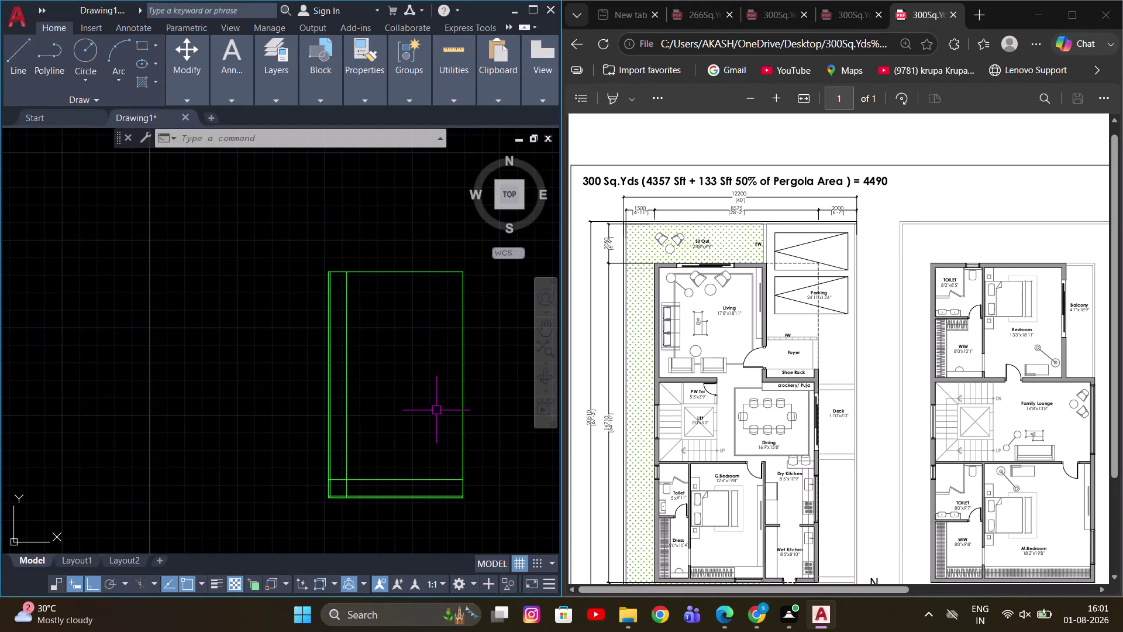
Set the WALLS layer colour to index 130 (cyan) via the LA Layer Properties palette.
middle_drag(431, 410, 415, 334)
scroll(up, 3)
middle_drag(338, 420, 385, 393)
scroll(down, 3)
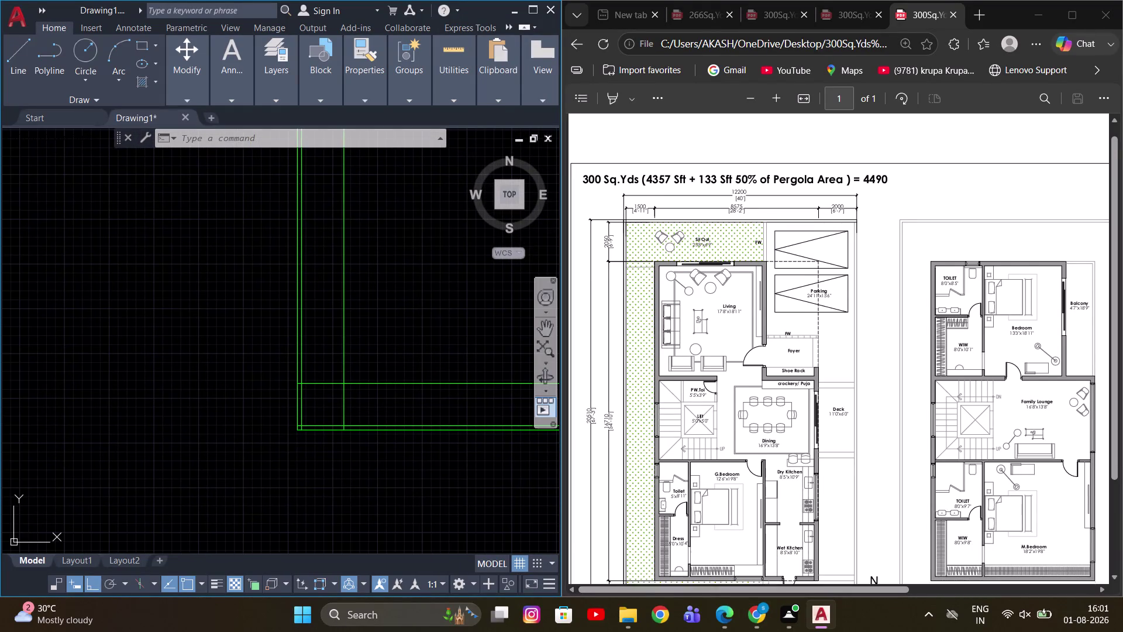
scroll(down, 3)
scroll(up, 3)
scroll(down, 3)
scroll(up, 3)
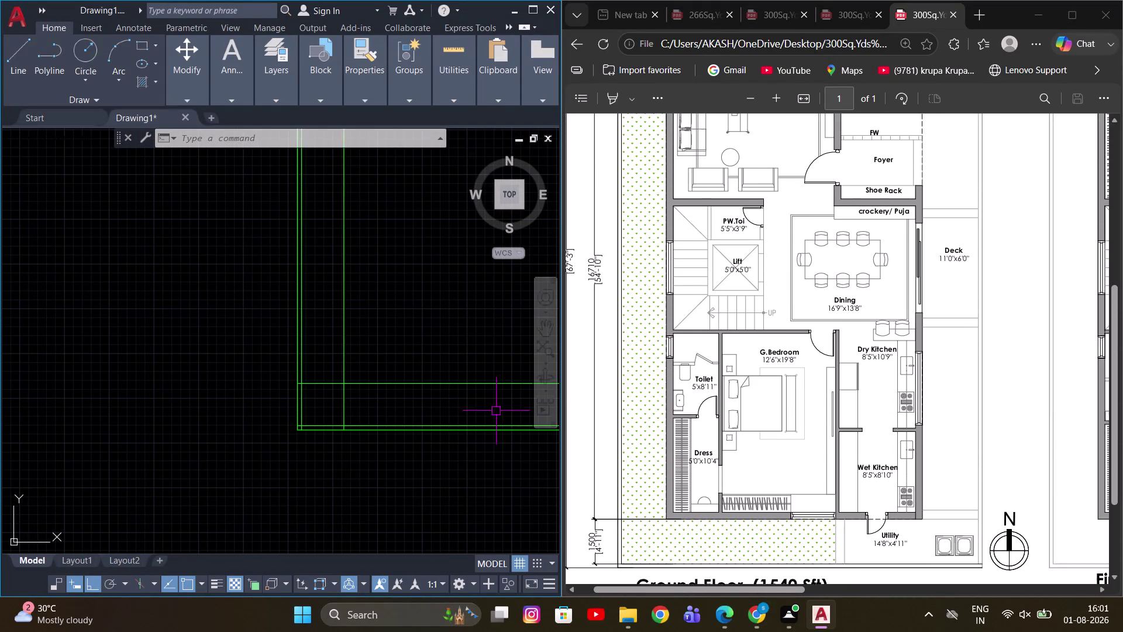
middle_drag(366, 354, 336, 427)
scroll(down, 3)
scroll(down, 3)
key(l)
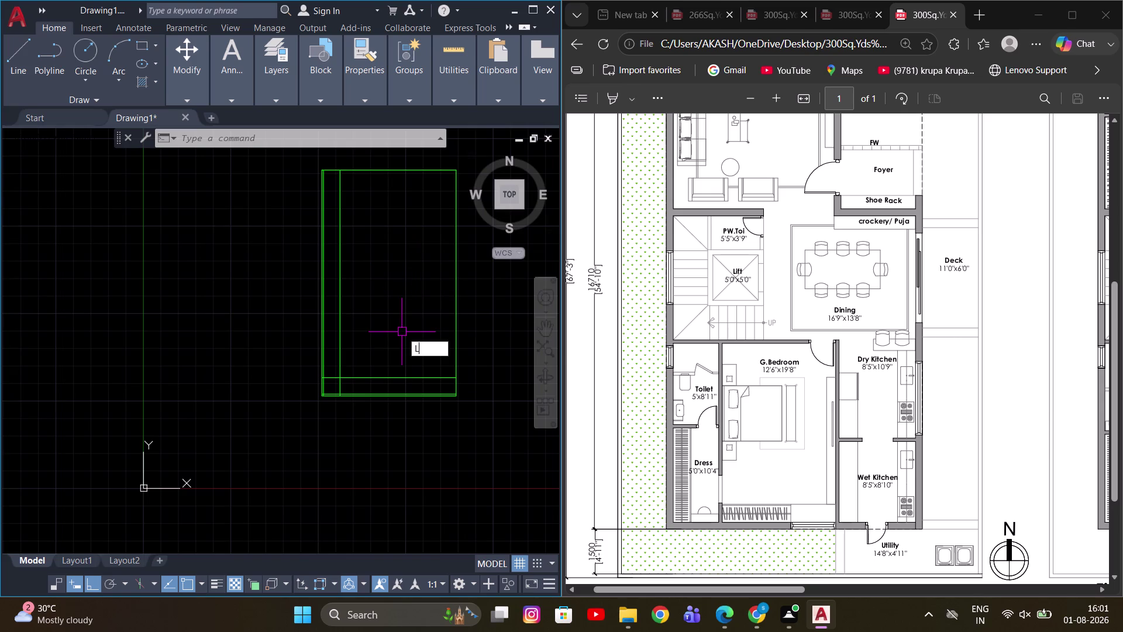
key(a)
key(space)
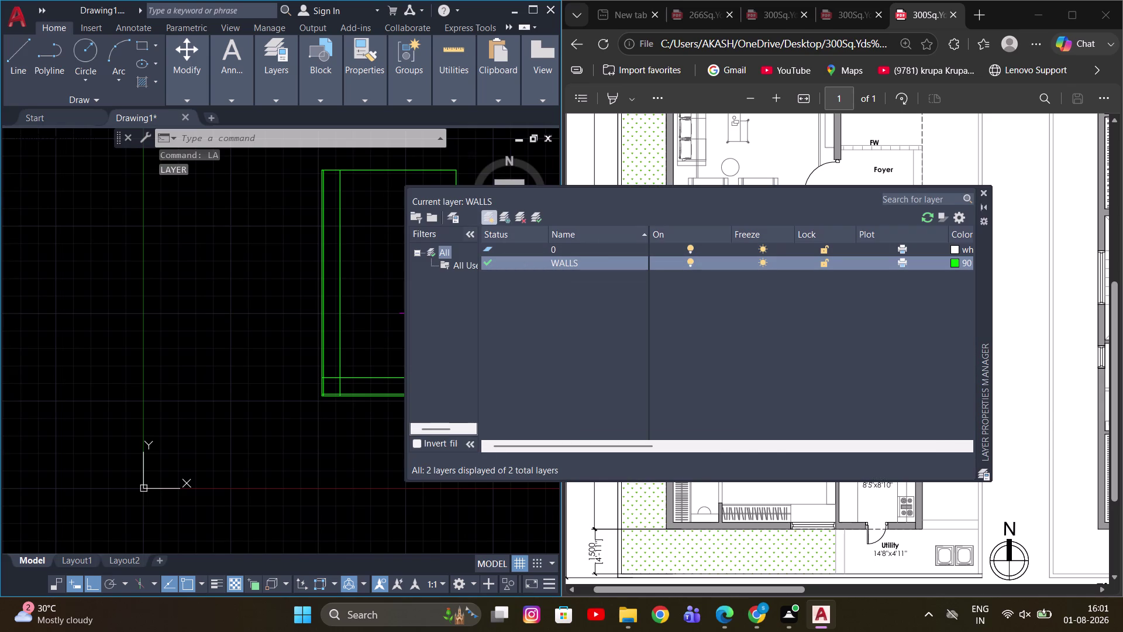
click(953, 266)
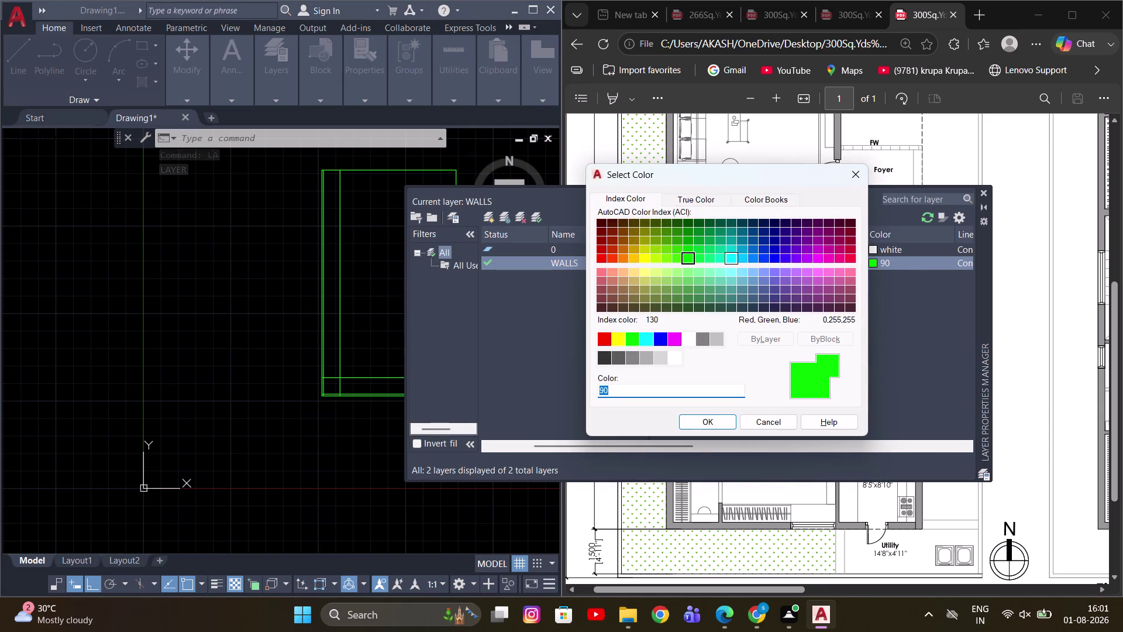
click(728, 257)
click(709, 421)
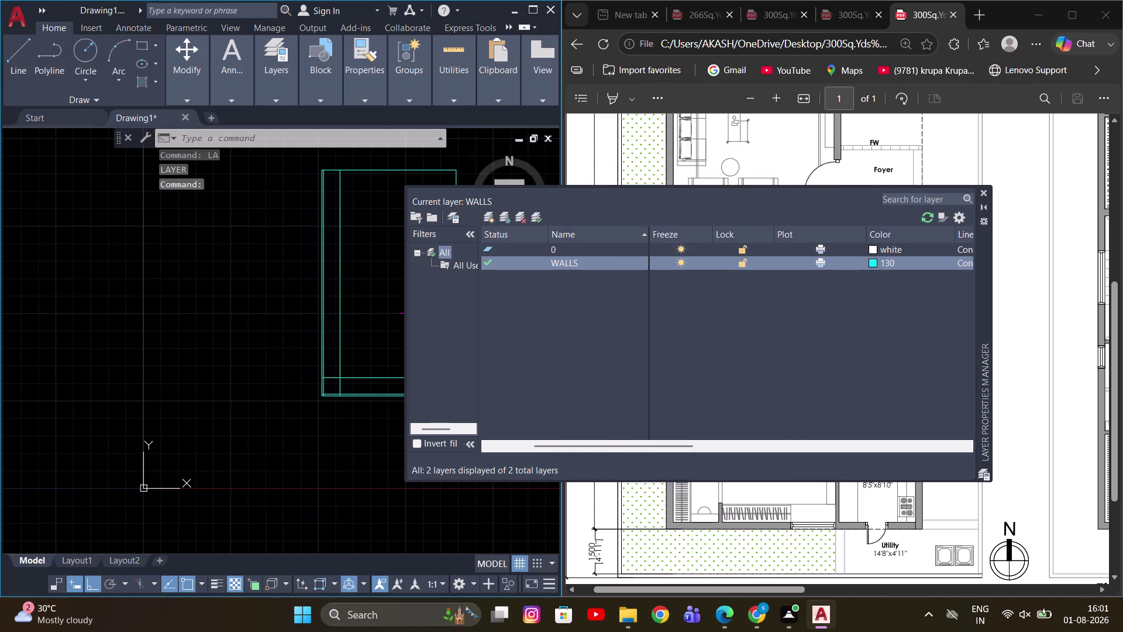
click(534, 215)
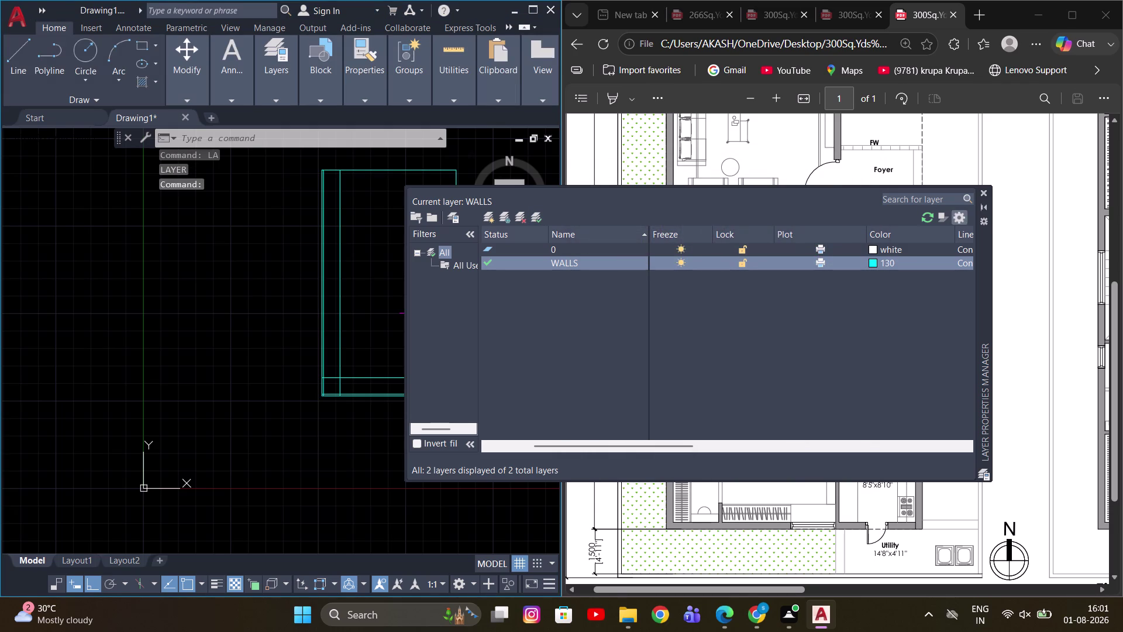
click(984, 191)
scroll(down, 3)
scroll(up, 3)
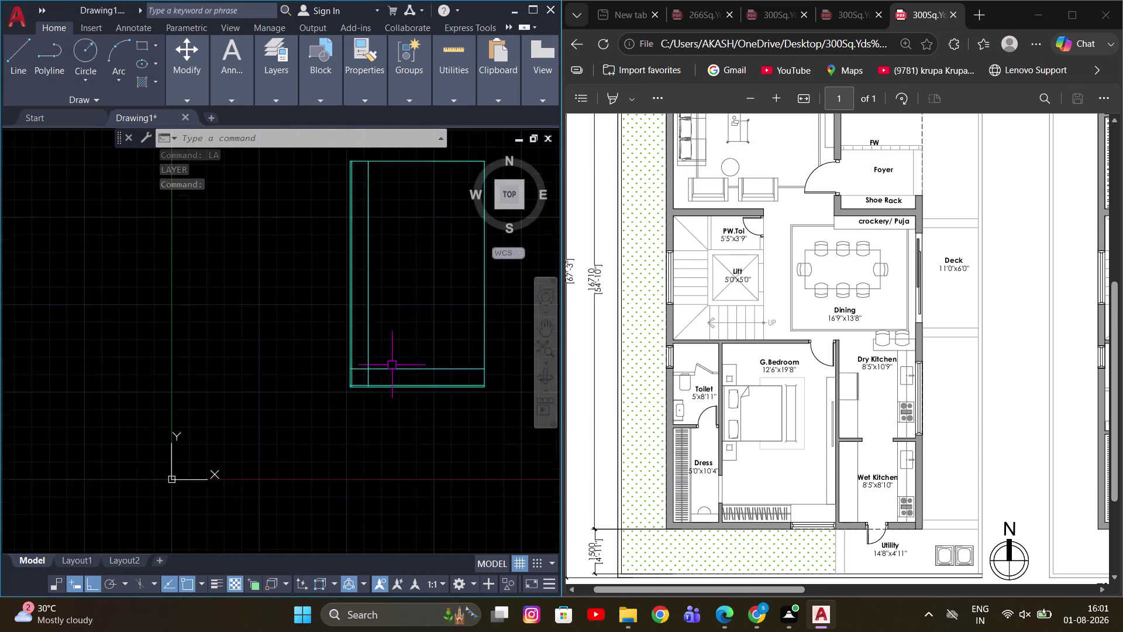
Offset the lower wall line 9 inches inward.
scroll(up, 3)
middle_drag(389, 366, 345, 390)
text(O)
key(space)
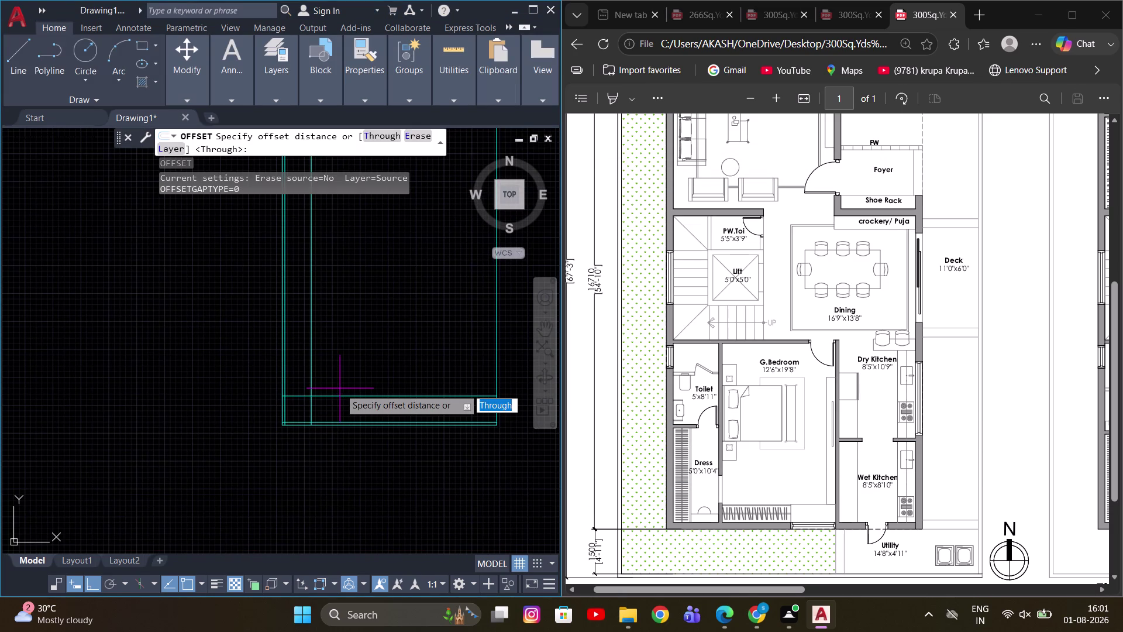
key(9)
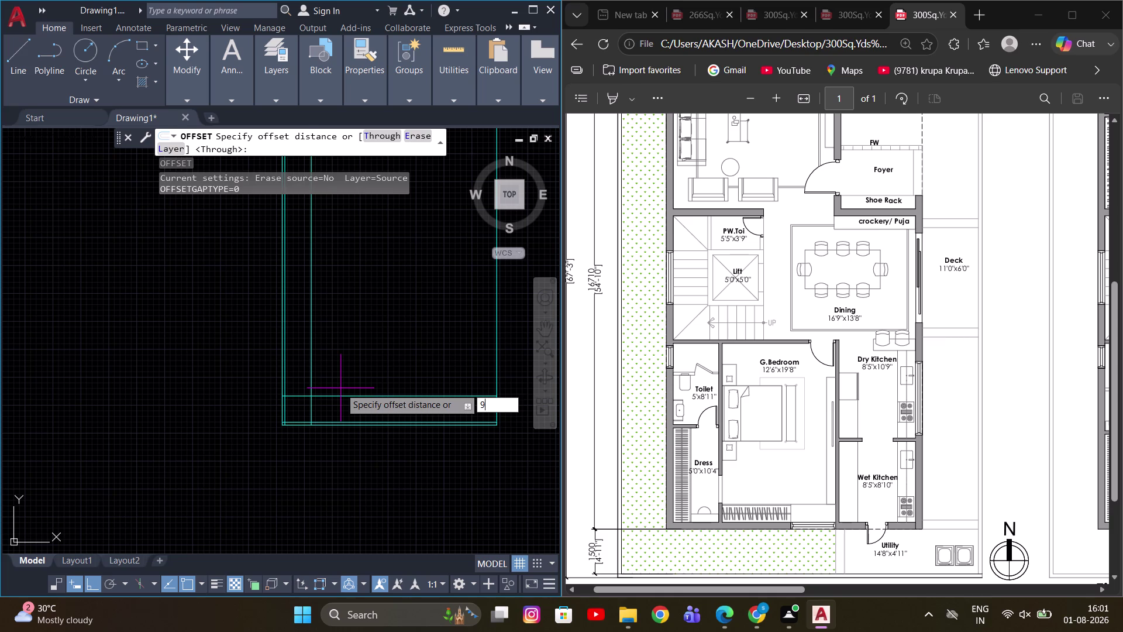
key(space)
scroll(up, 3)
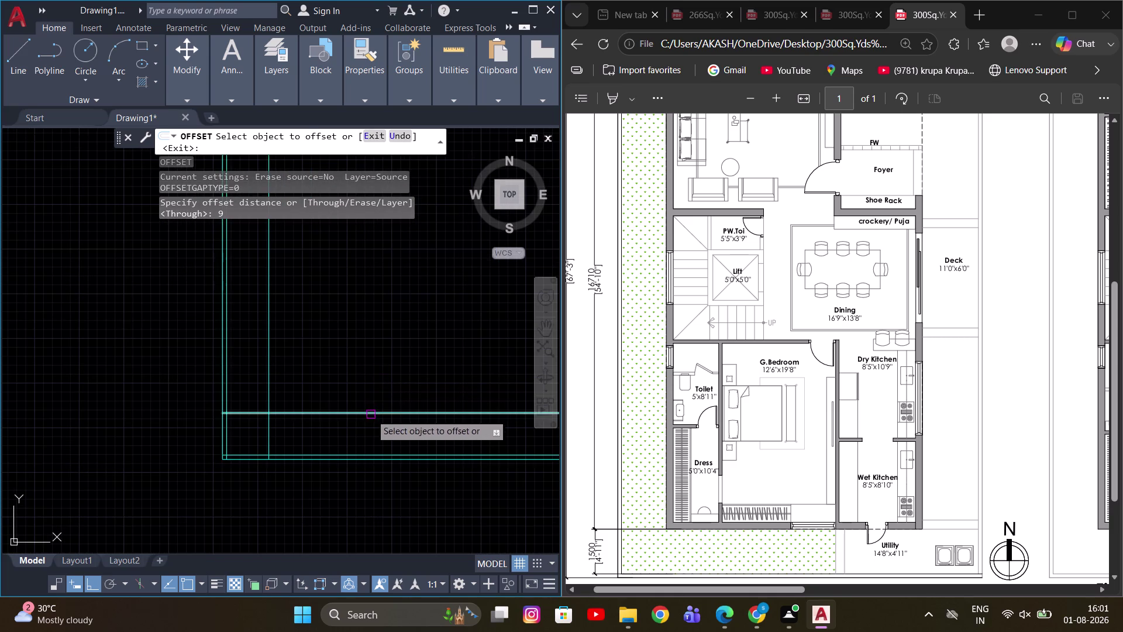
scroll(up, 3)
scroll(down, 3)
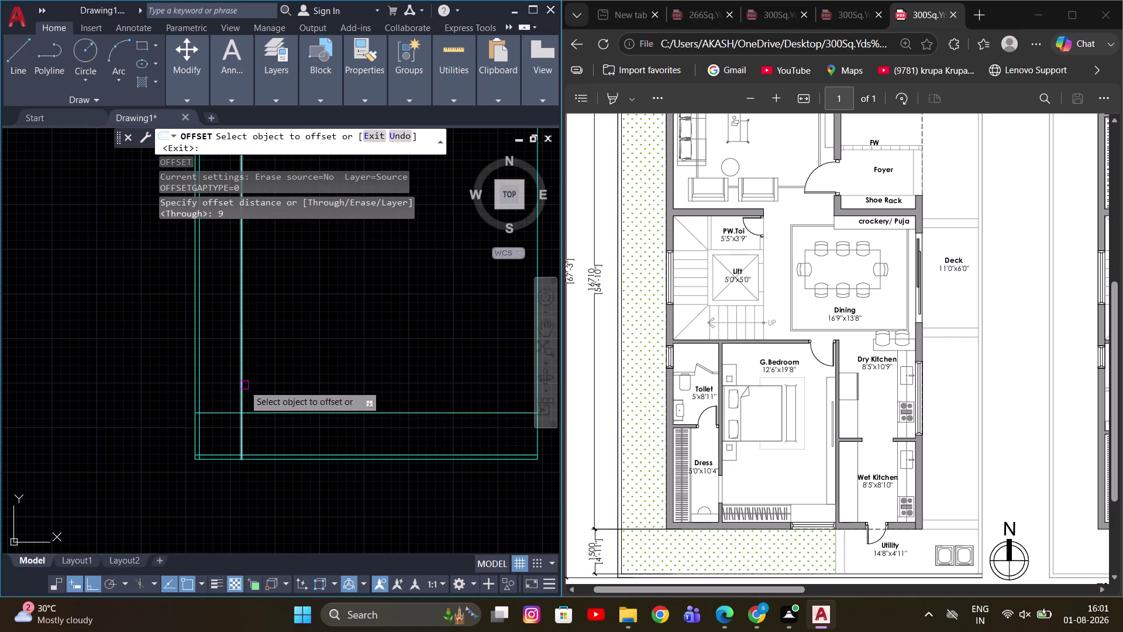
click(244, 385)
scroll(up, 3)
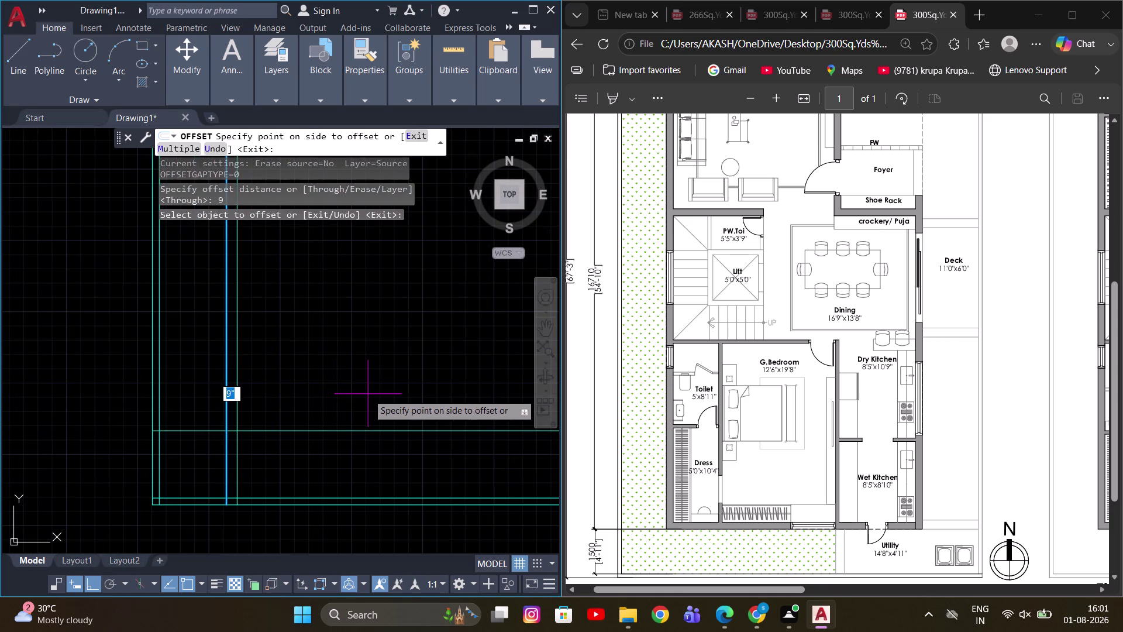
key(Escape)
Try a through-point offset, then cancel it.
text(O)
key(space)
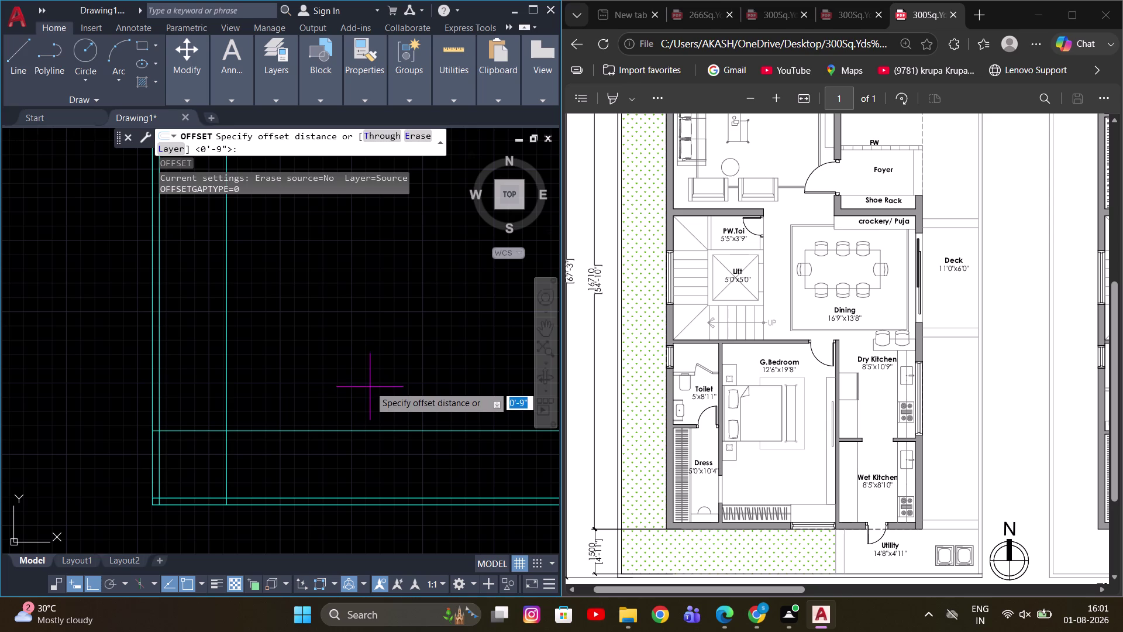
key(t)
key(space)
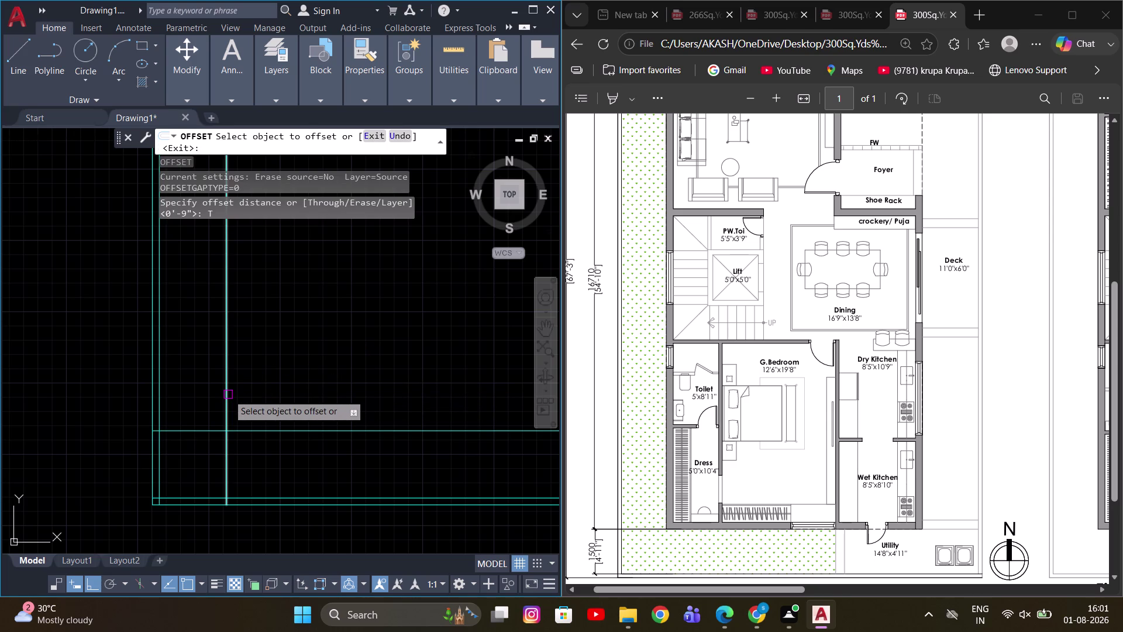
scroll(up, 3)
key(Escape)
scroll(down, 3)
middle_drag(245, 412, 285, 364)
key(t)
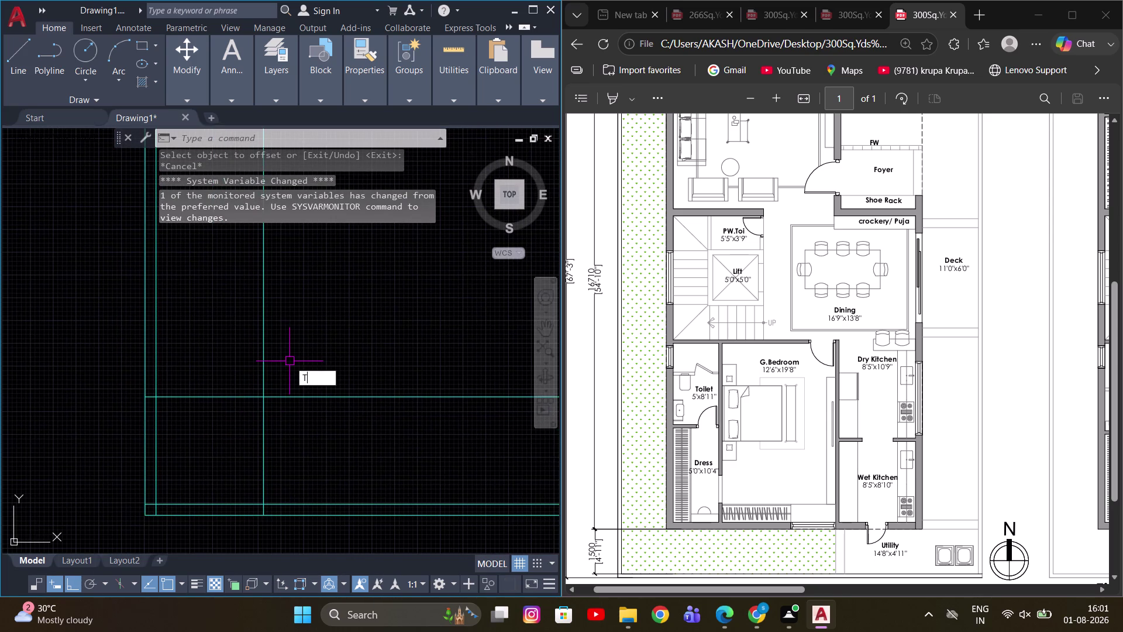
key(Escape)
Trim the crossing line ends at the wall corner with a fence.
text(TR)
key(space)
scroll(up, 3)
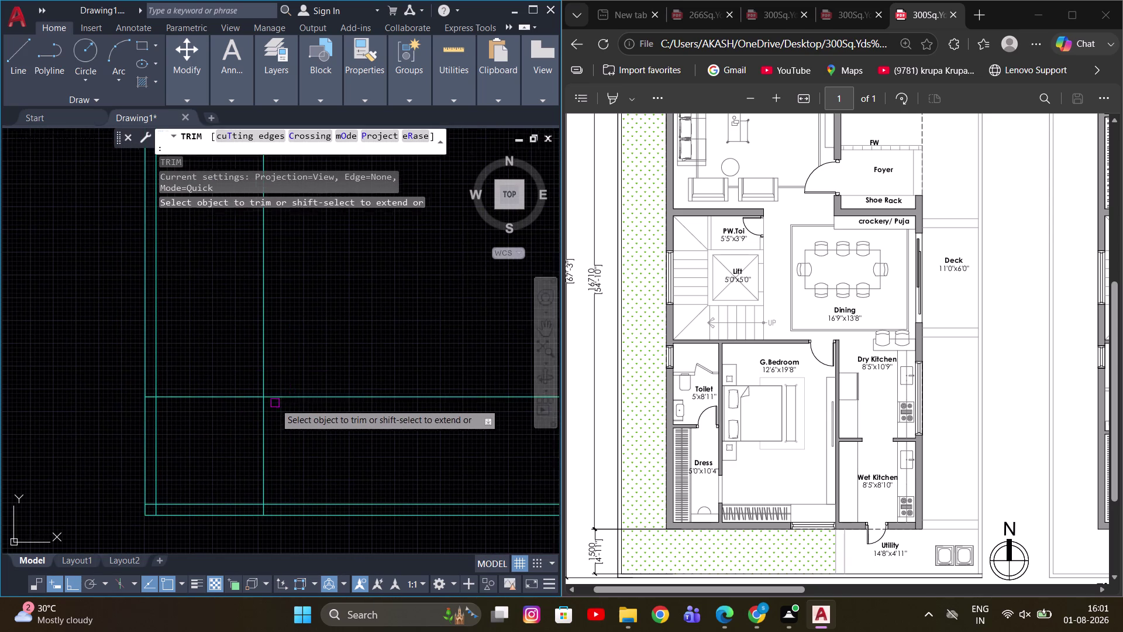
scroll(up, 3)
middle_drag(260, 403, 255, 439)
drag(253, 450, 190, 366)
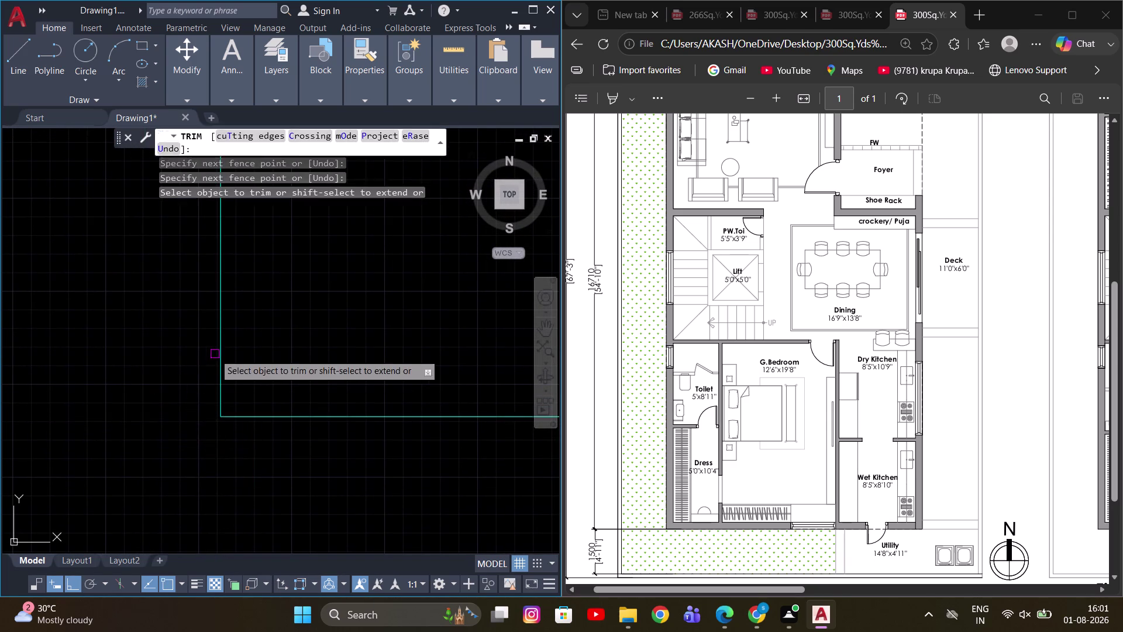
scroll(down, 3)
key(Escape)
scroll(up, 3)
middle_drag(252, 357, 280, 438)
key(o)
key(space)
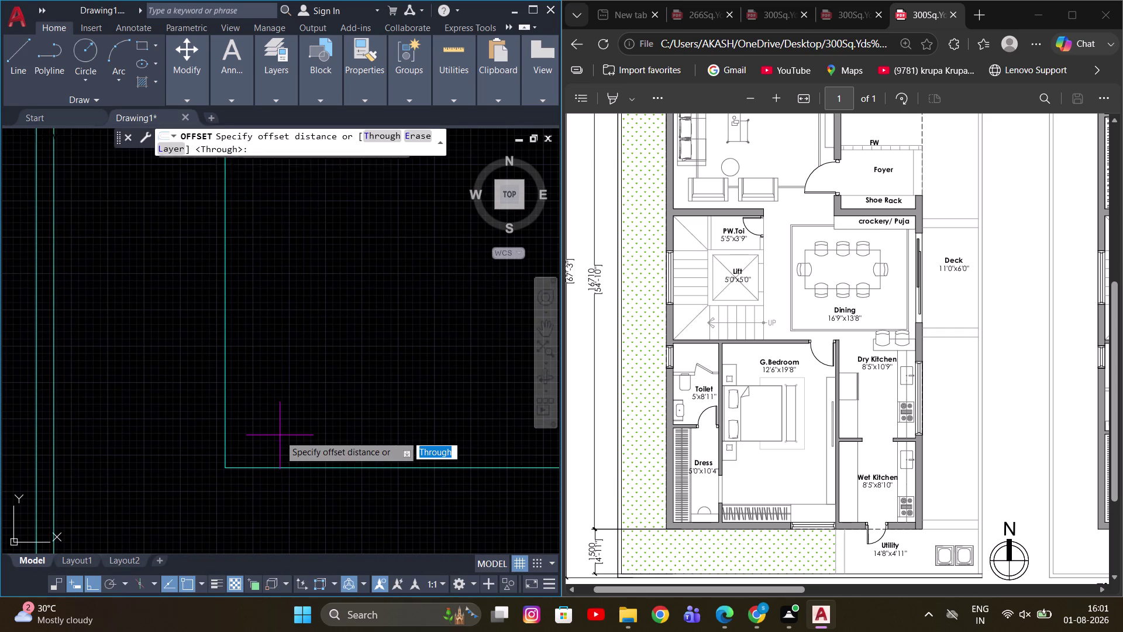
Offset two wall lines 9 inches inward.
text(T)
key(space)
click(226, 417)
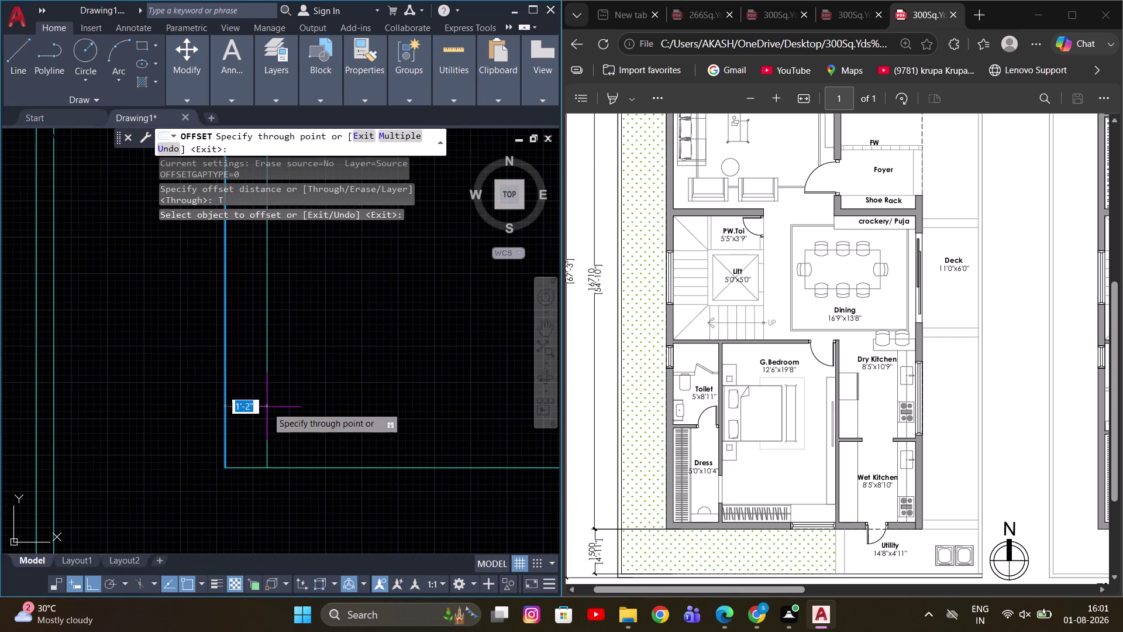
key(9)
key(Return)
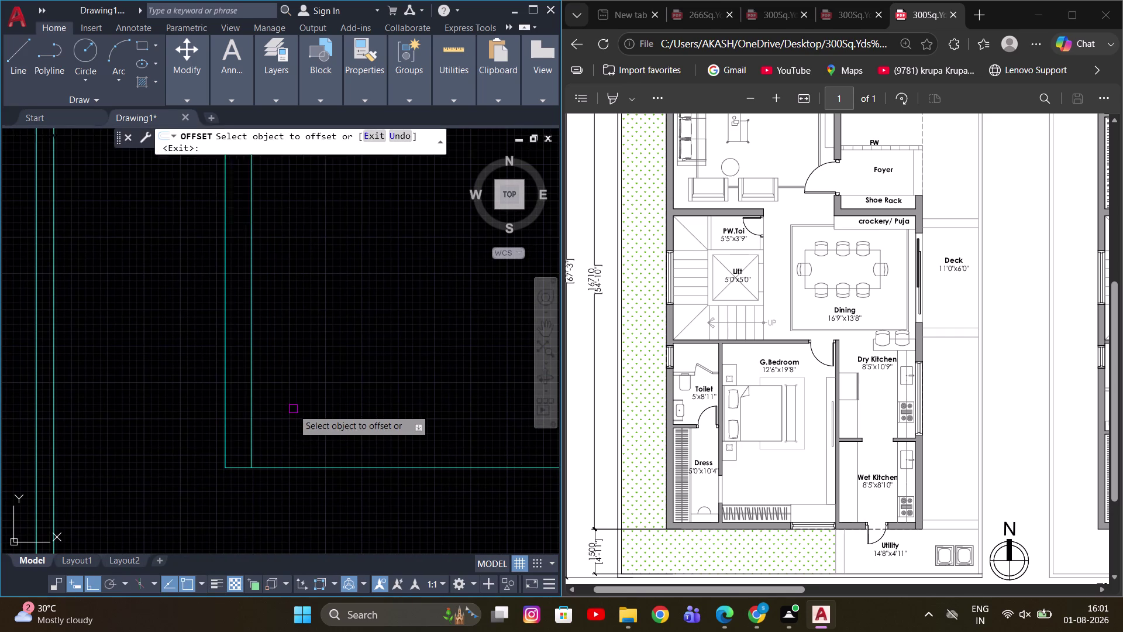
click(276, 470)
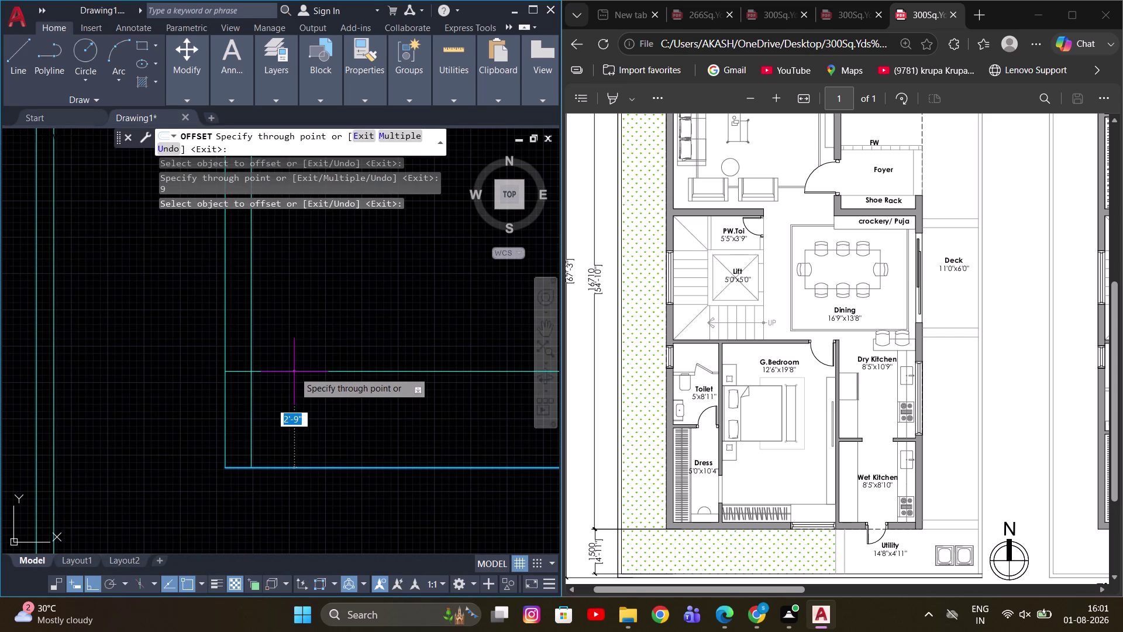
key(9)
key(Return)
Offset another wall line 6' inward.
scroll(down, 3)
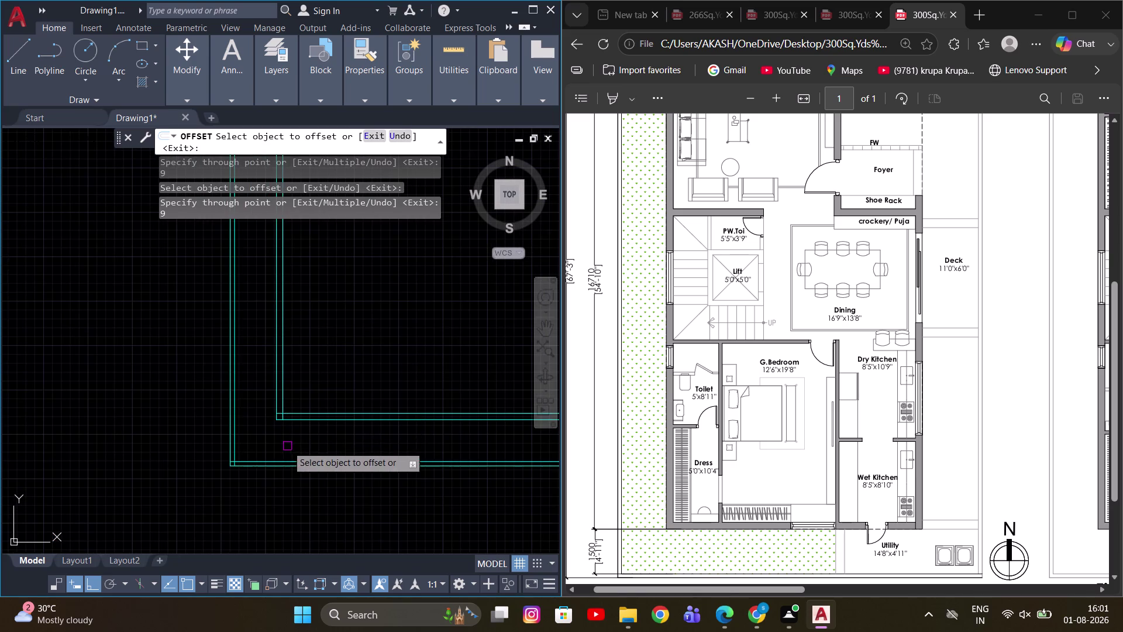
middle_drag(362, 376, 318, 402)
middle_drag(423, 388, 388, 406)
scroll(up, 3)
scroll(down, 3)
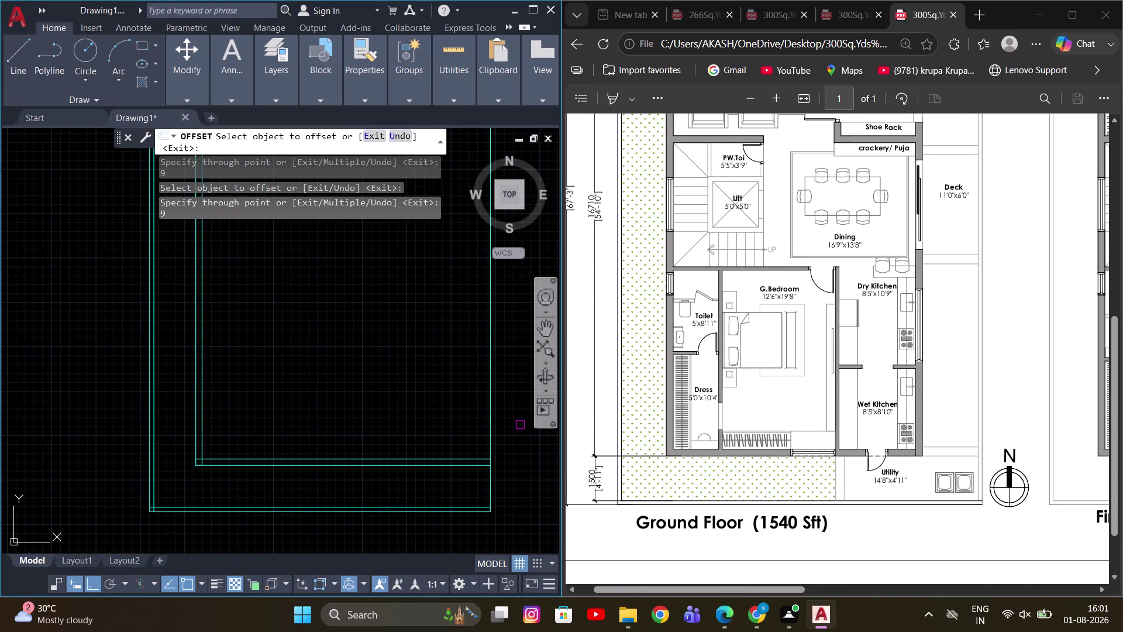
scroll(up, 3)
scroll(up, 3)
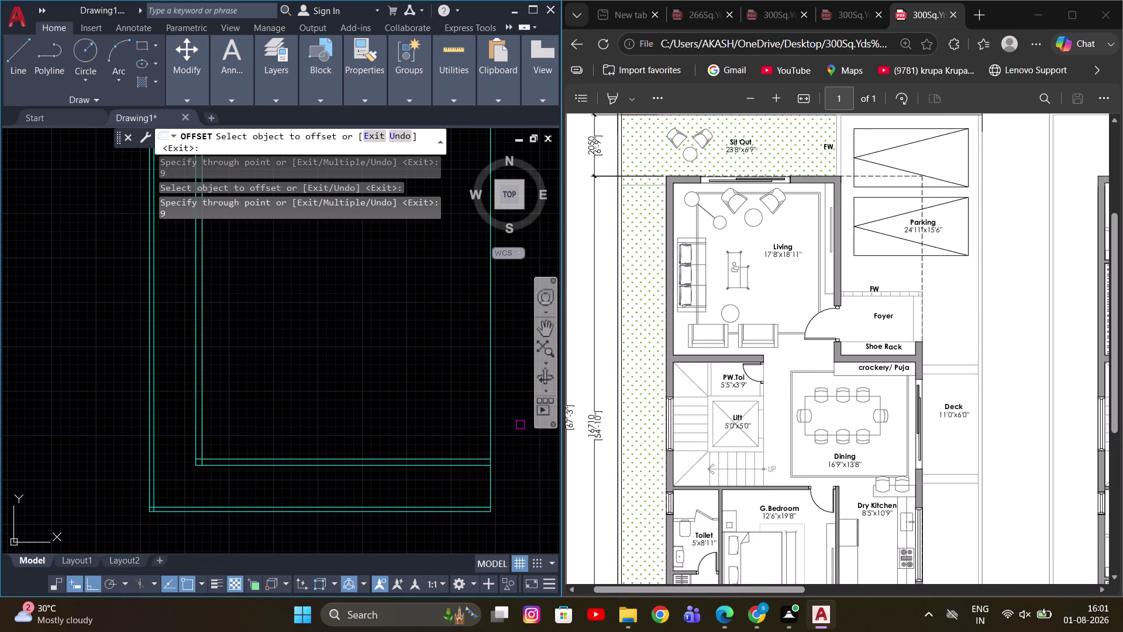
scroll(up, 3)
scroll(down, 3)
scroll(up, 3)
scroll(down, 3)
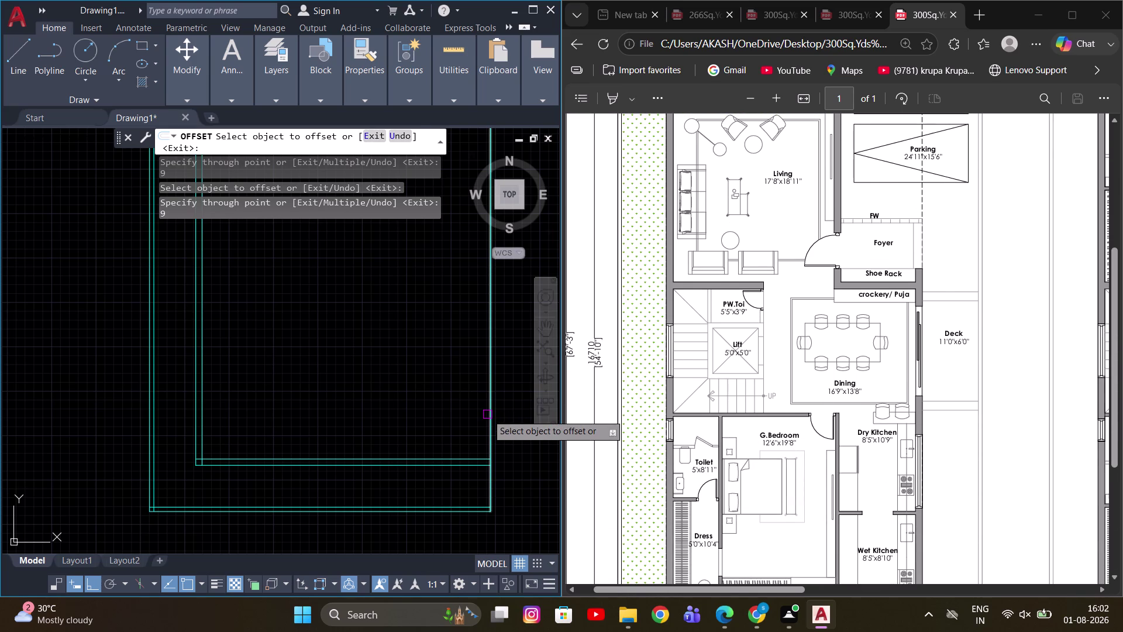
click(487, 414)
scroll(up, 3)
scroll(down, 3)
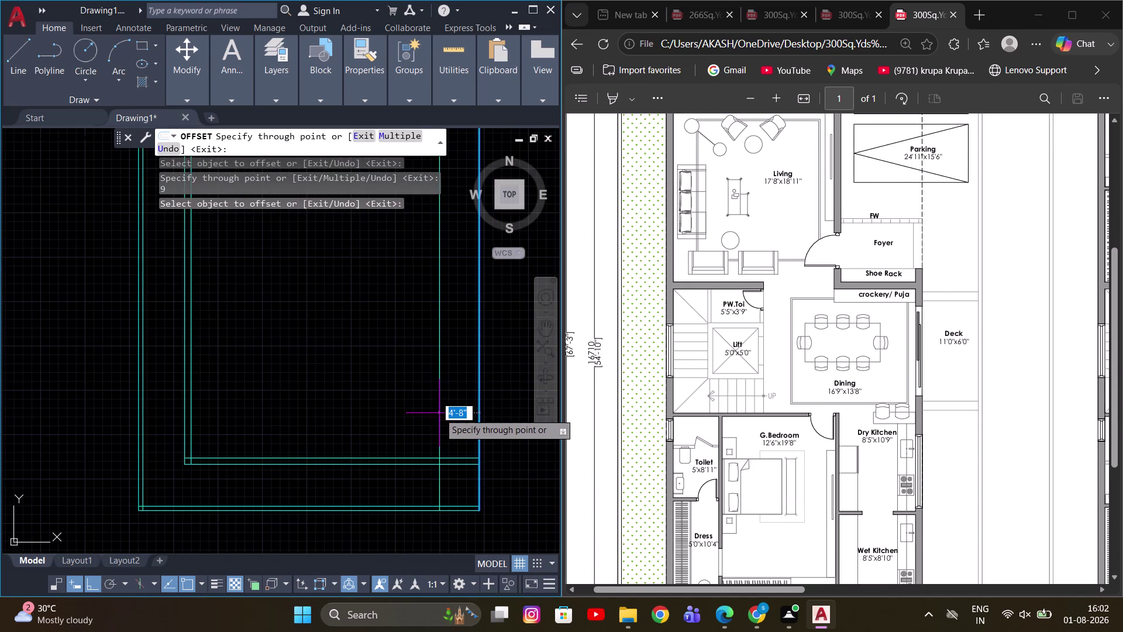
scroll(up, 3)
scroll(down, 3)
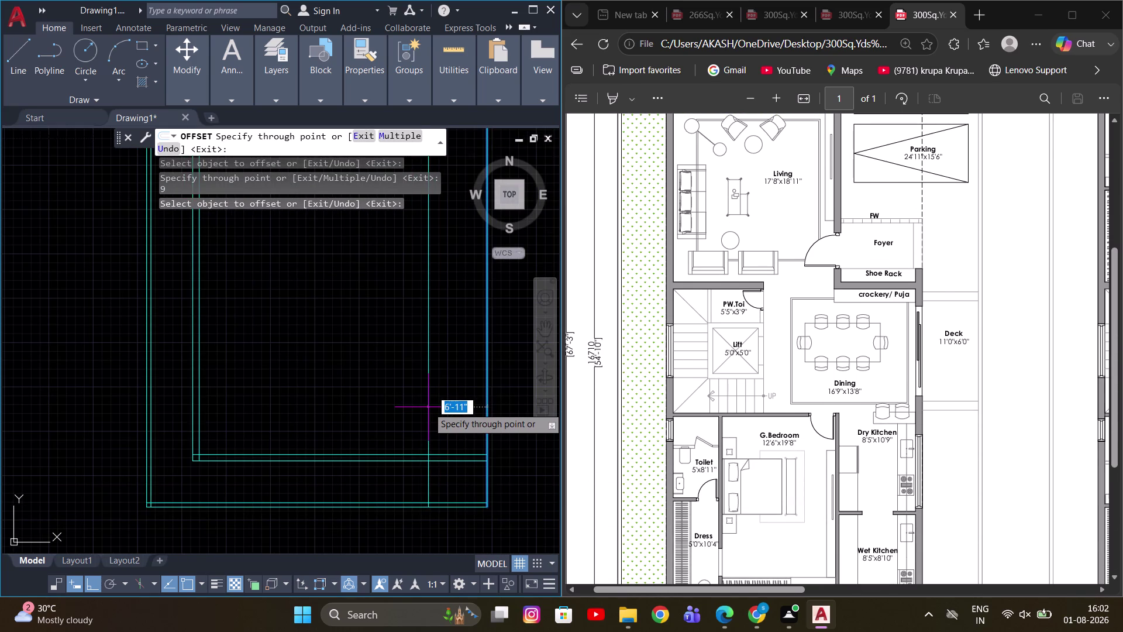
scroll(down, 3)
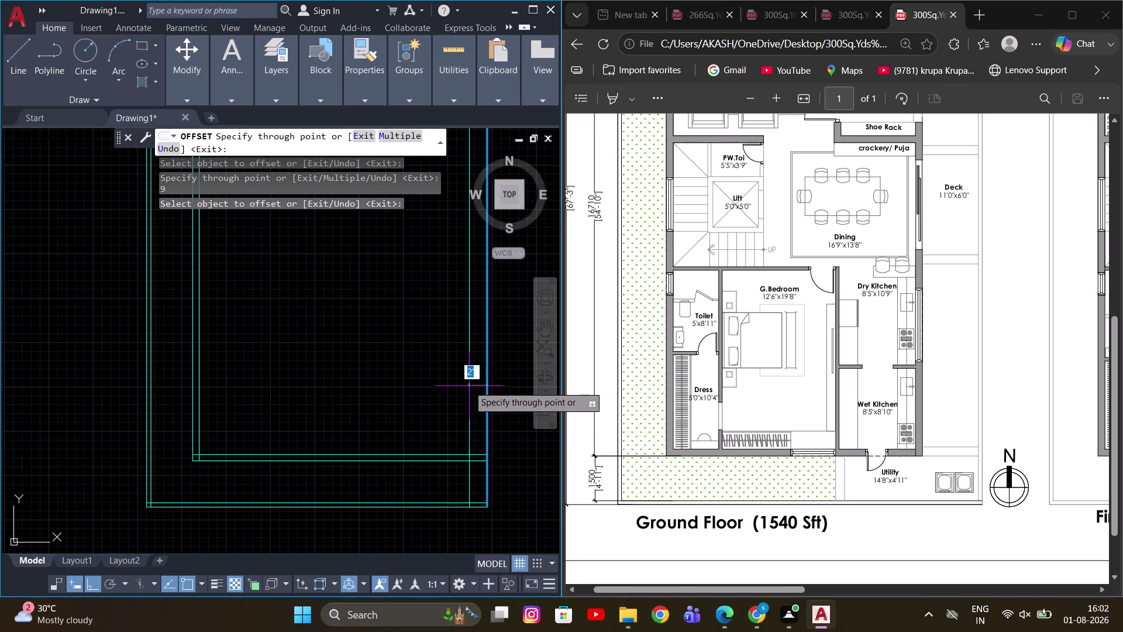
scroll(up, 3)
scroll(down, 3)
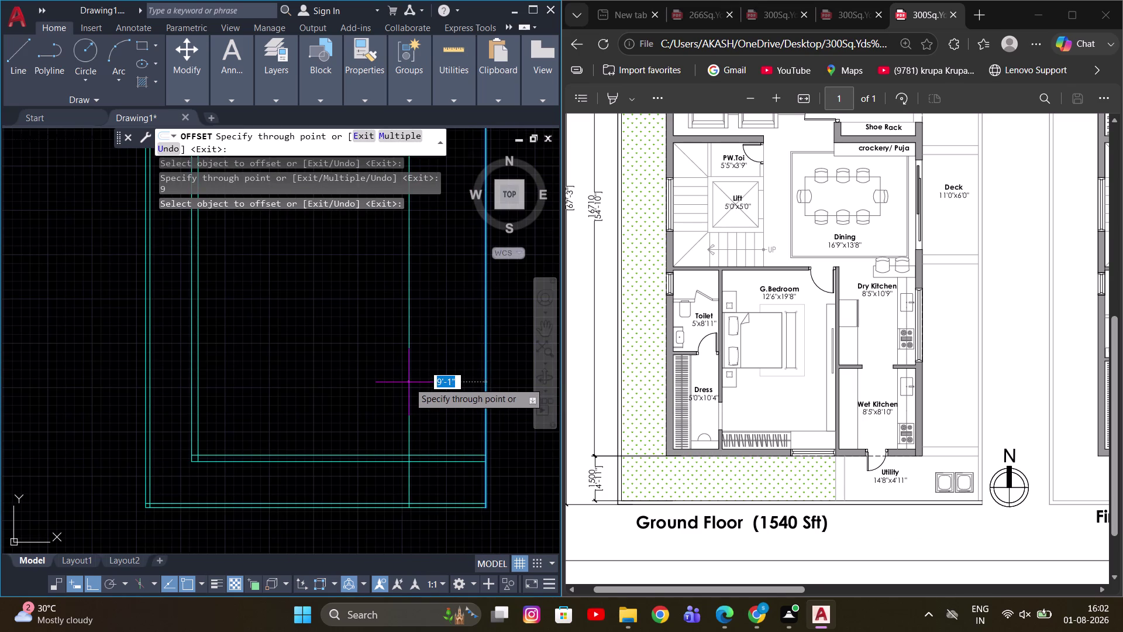
key(6)
key(apostrophe)
key(Return)
Offset one more wall line 9 inches and end the offset command.
middle_drag(418, 418, 419, 416)
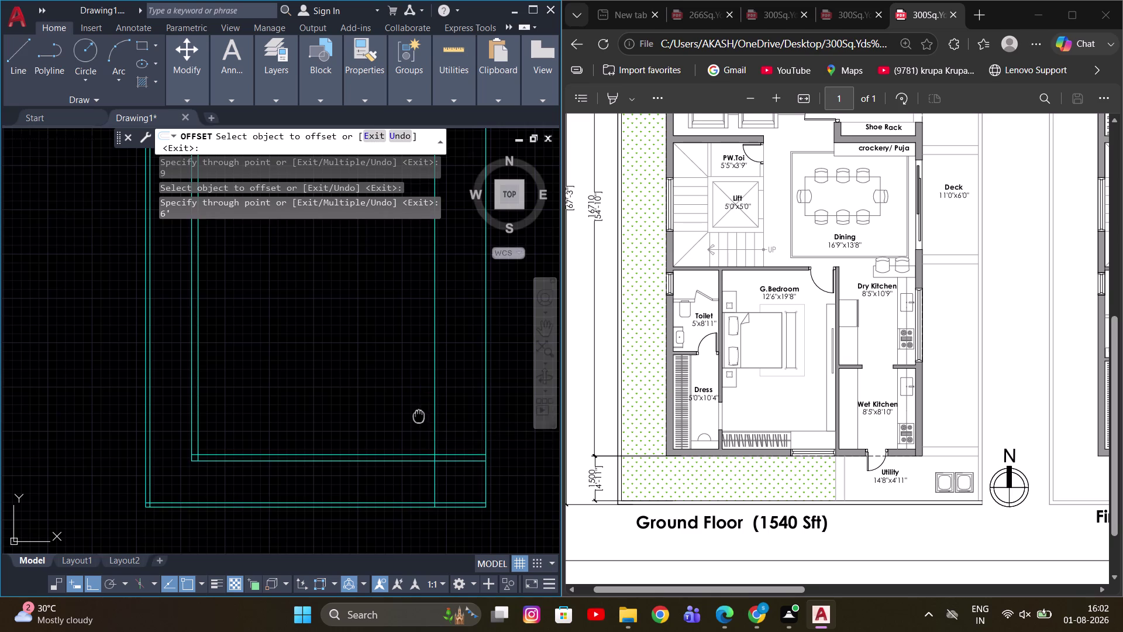
middle_drag(419, 416, 417, 425)
click(431, 408)
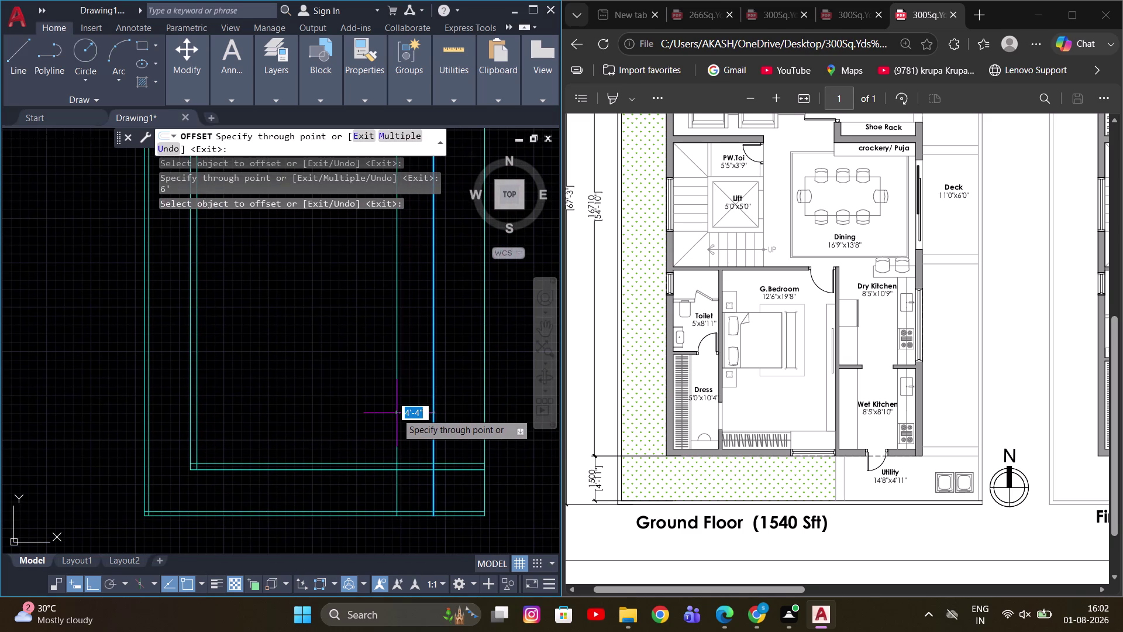
key(9)
key(Return)
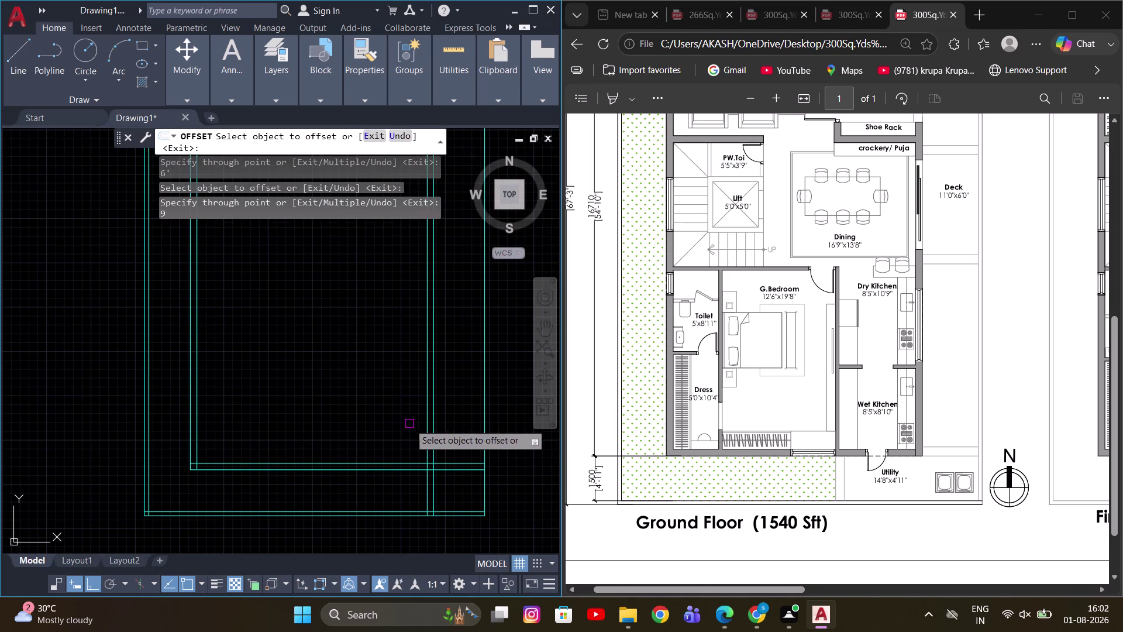
scroll(up, 3)
middle_drag(407, 441, 443, 401)
scroll(up, 3)
middle_drag(465, 467, 351, 483)
key(Escape)
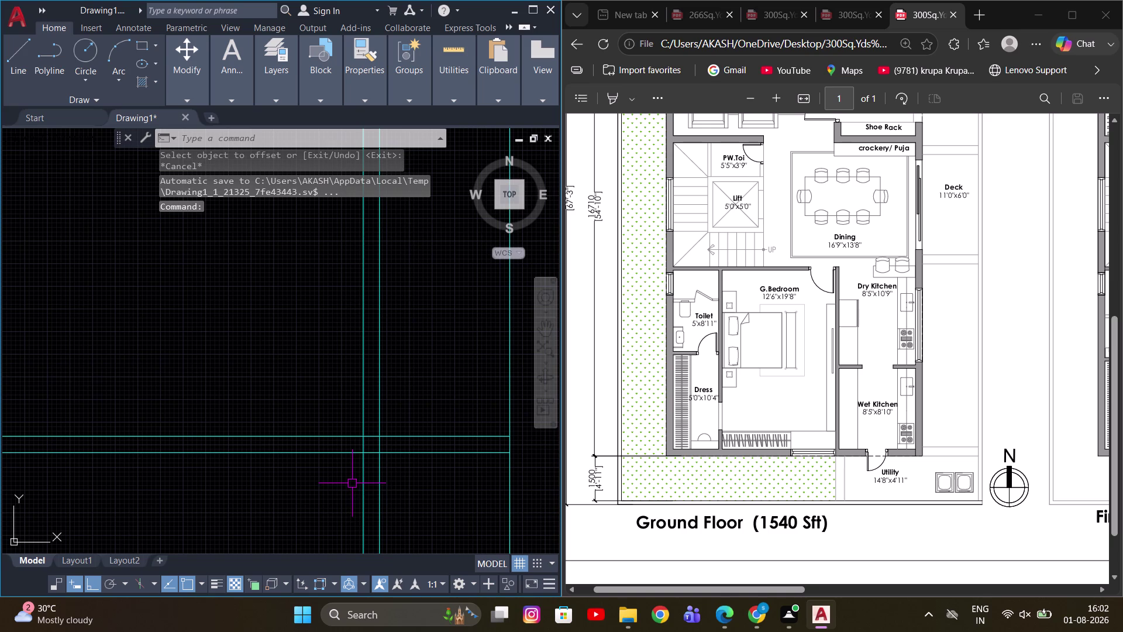
Fence-trim the overshooting line ends at the bottom wall corner.
key(t)
key(r)
key(space)
drag(349, 479, 399, 454)
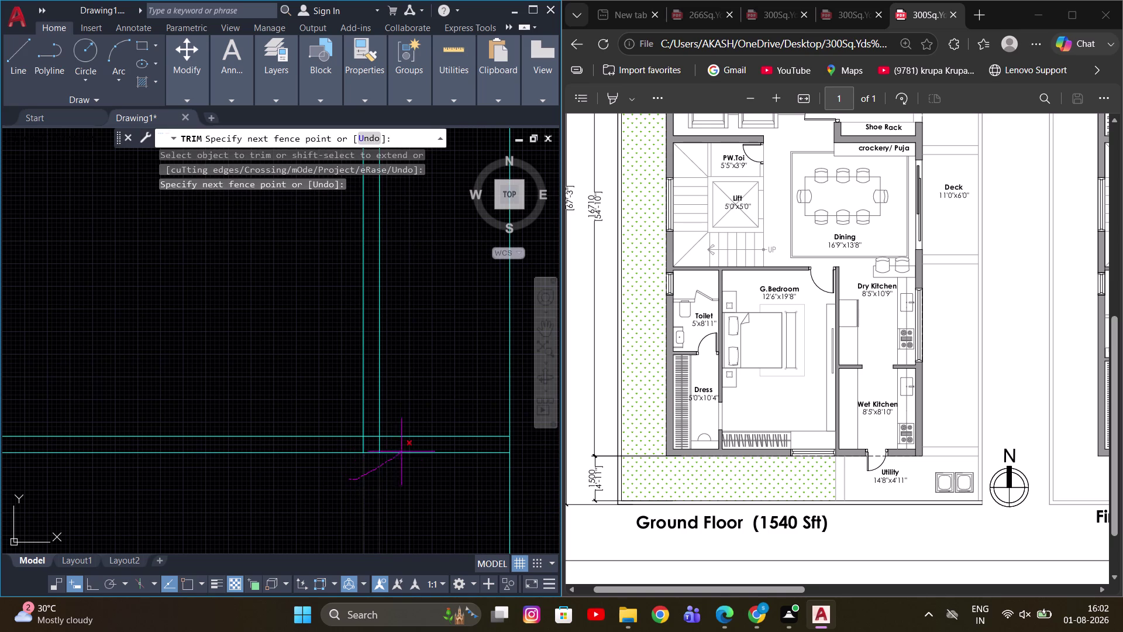
drag(398, 454, 418, 420)
scroll(down, 3)
key(Escape)
Pan the view over to the left wall lines.
middle_drag(425, 422, 482, 509)
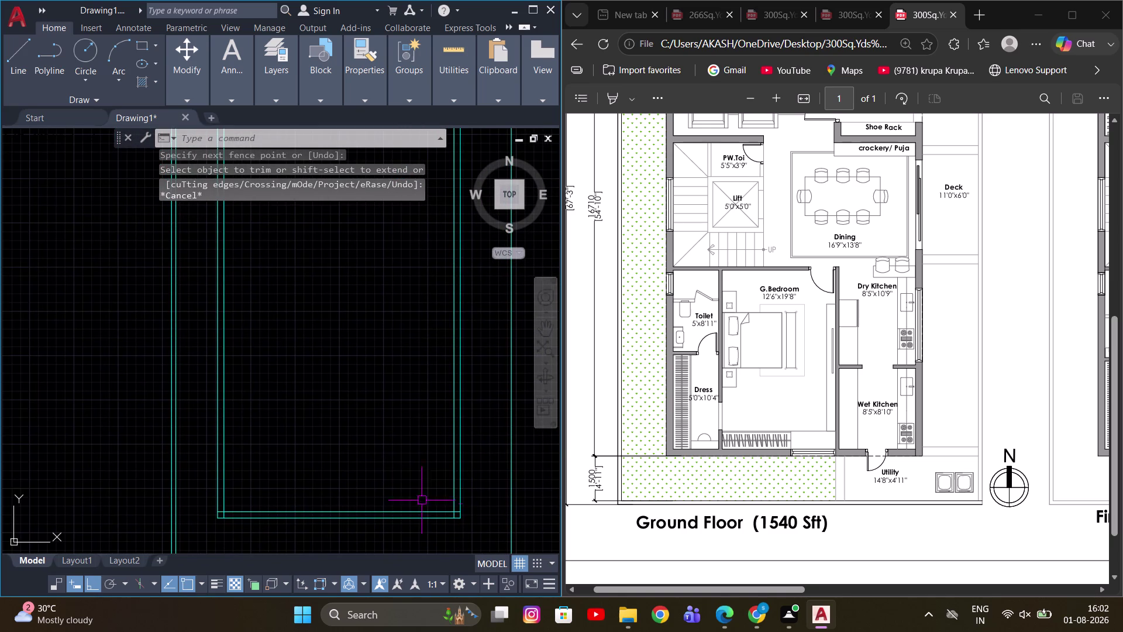
scroll(down, 3)
scroll(up, 3)
scroll(up, 3)
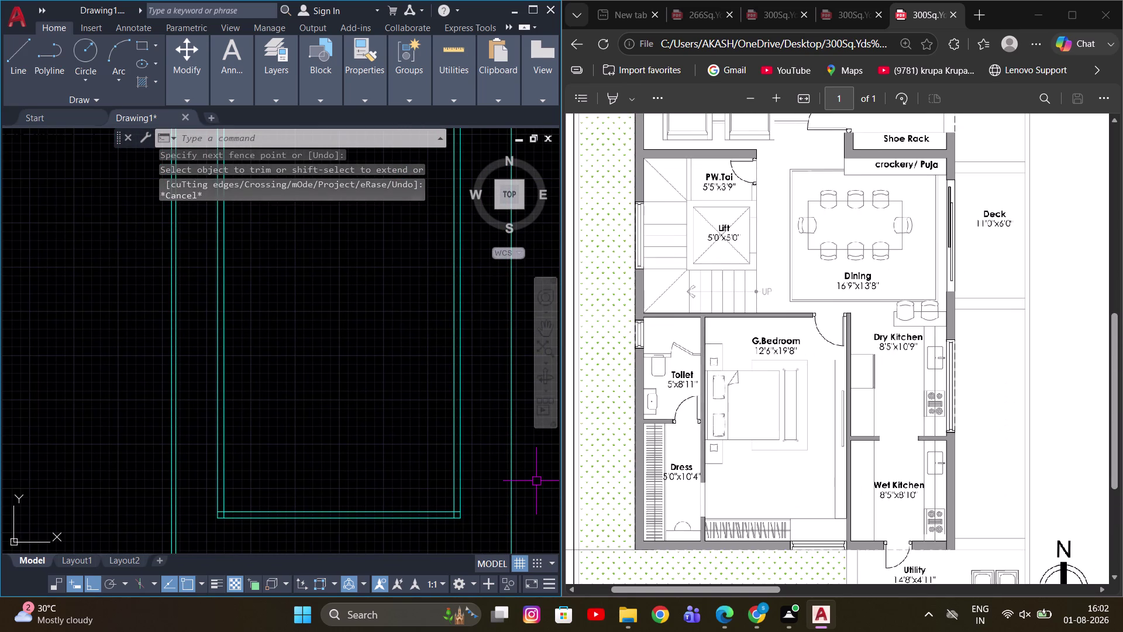
middle_drag(324, 432, 385, 421)
middle_drag(370, 451, 357, 445)
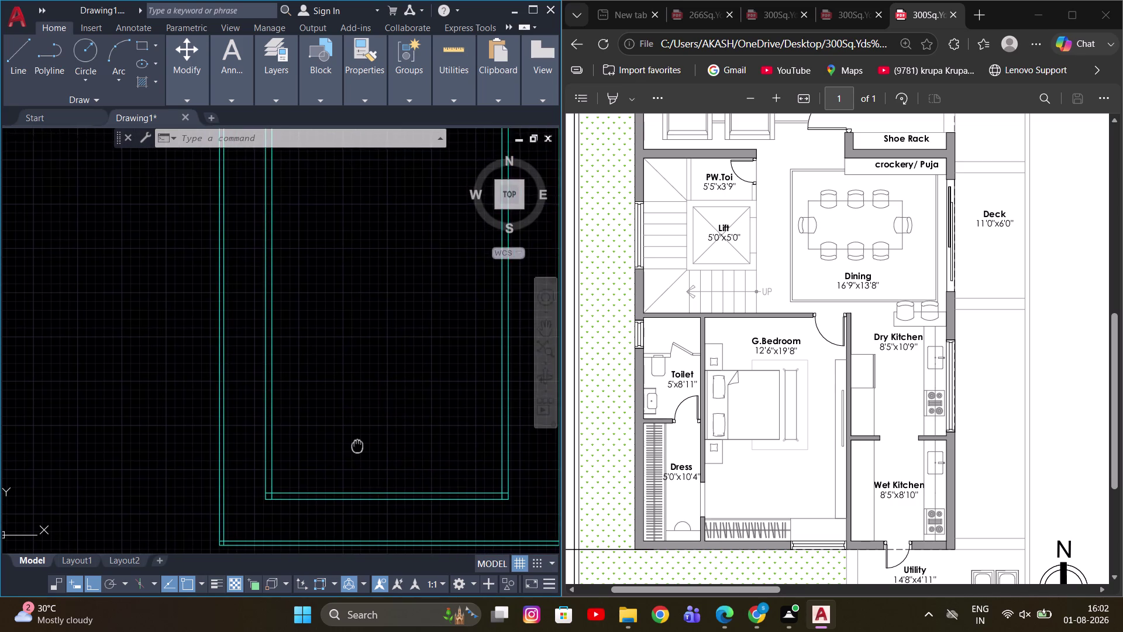
middle_drag(357, 444, 357, 444)
scroll(up, 3)
scroll(down, 3)
middle_drag(303, 408, 274, 408)
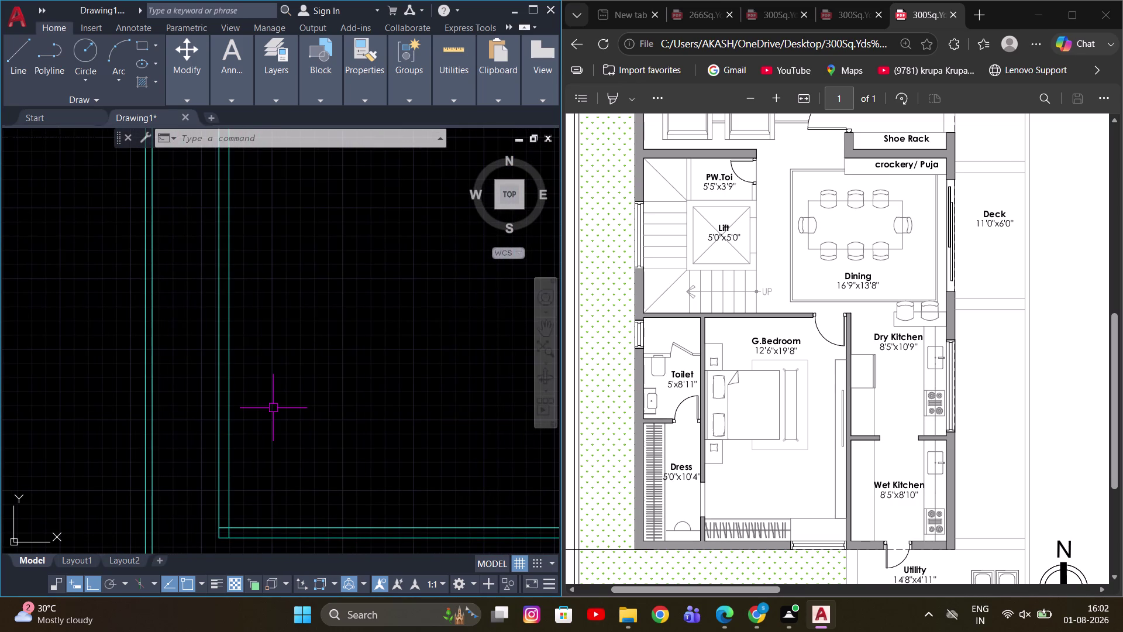
key(o)
key(space)
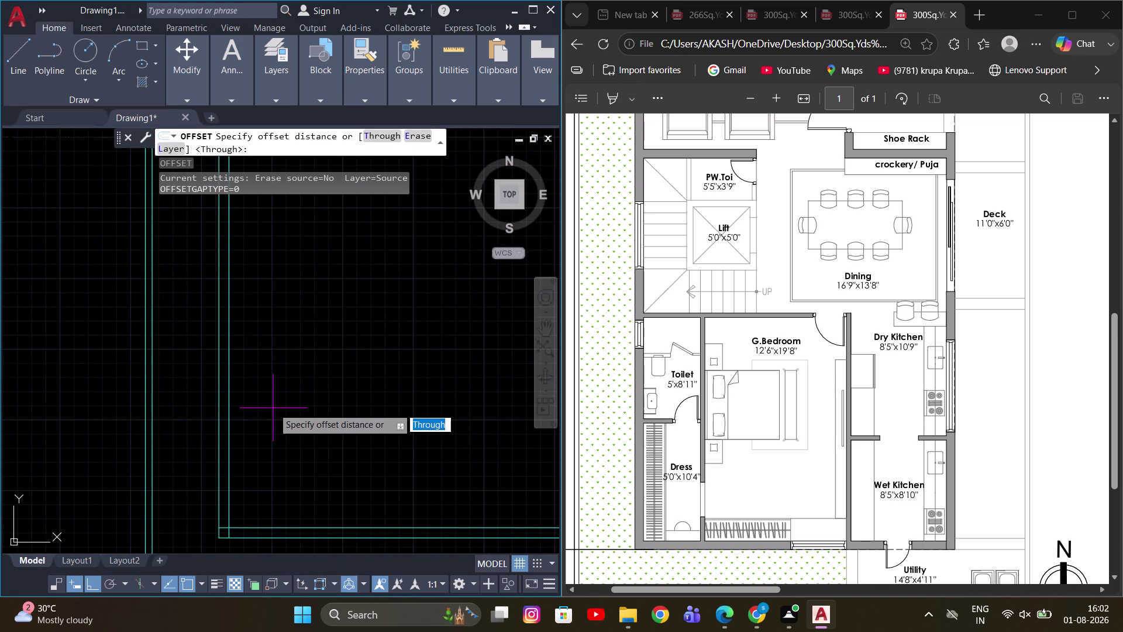
Offset the inner left wall line 5' using the Through option.
key(t)
key(space)
click(234, 440)
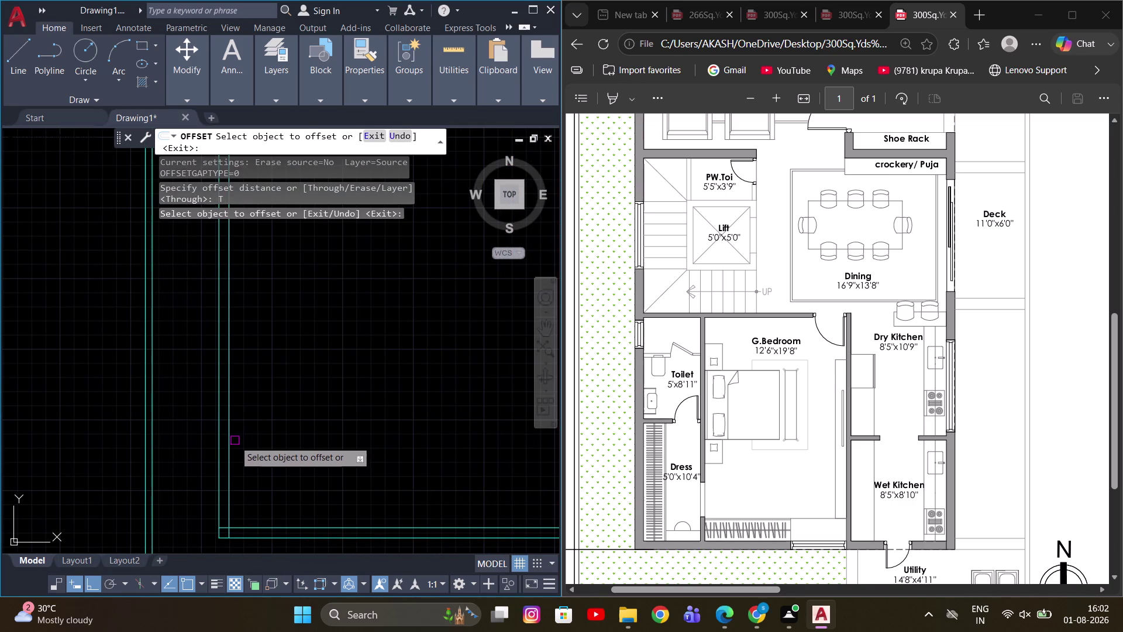
scroll(down, 3)
scroll(up, 3)
scroll(down, 3)
click(223, 444)
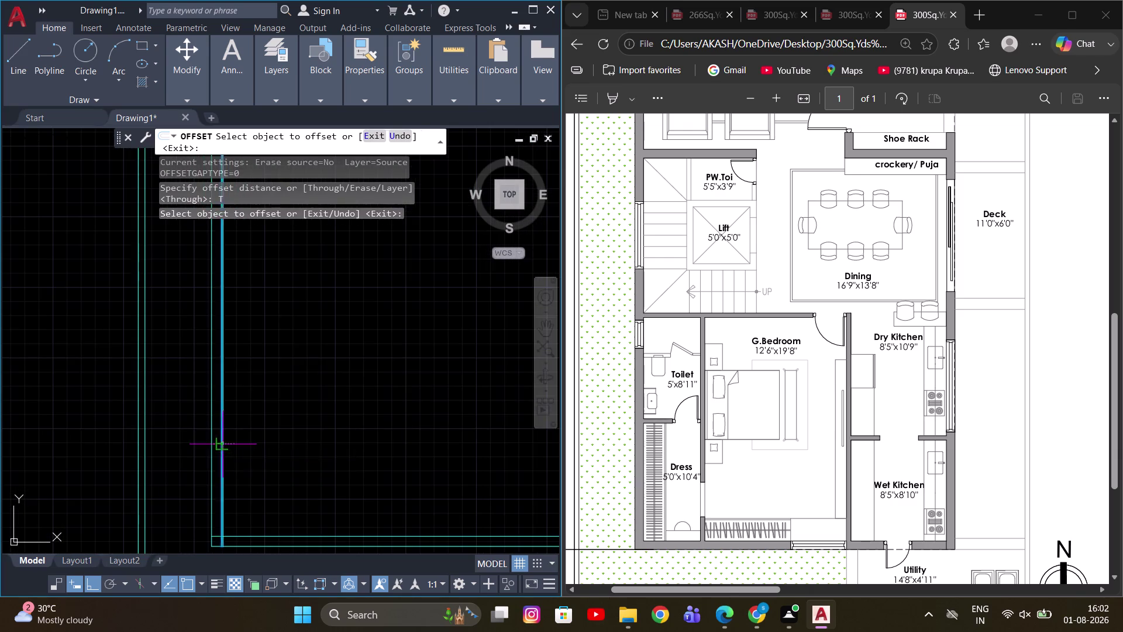
middle_drag(390, 412, 373, 399)
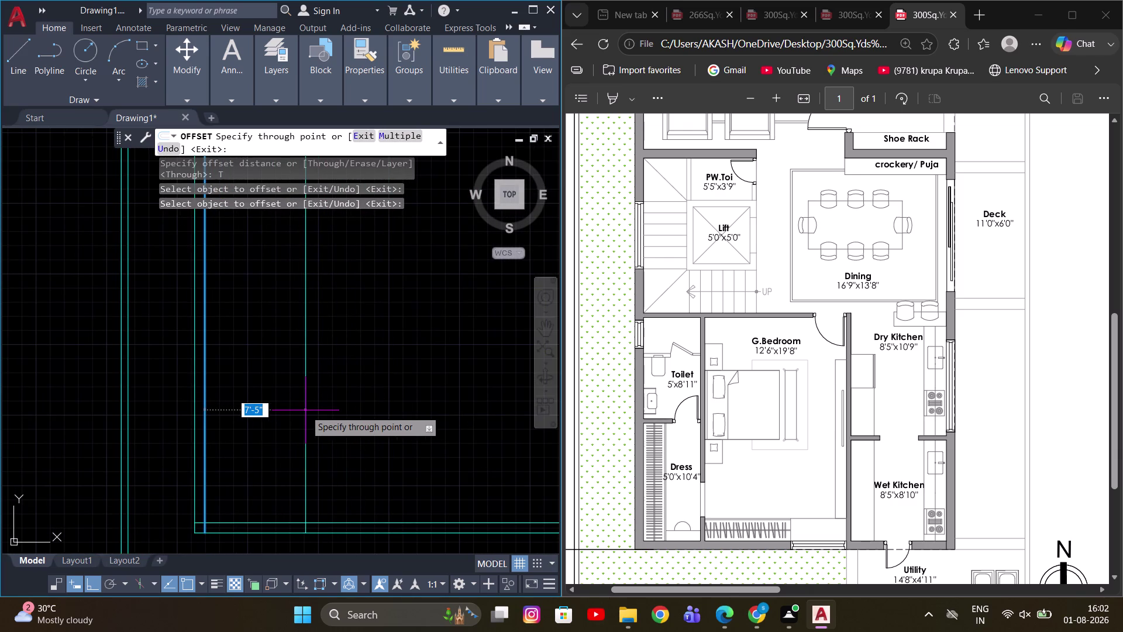
key(5)
key(apostrophe)
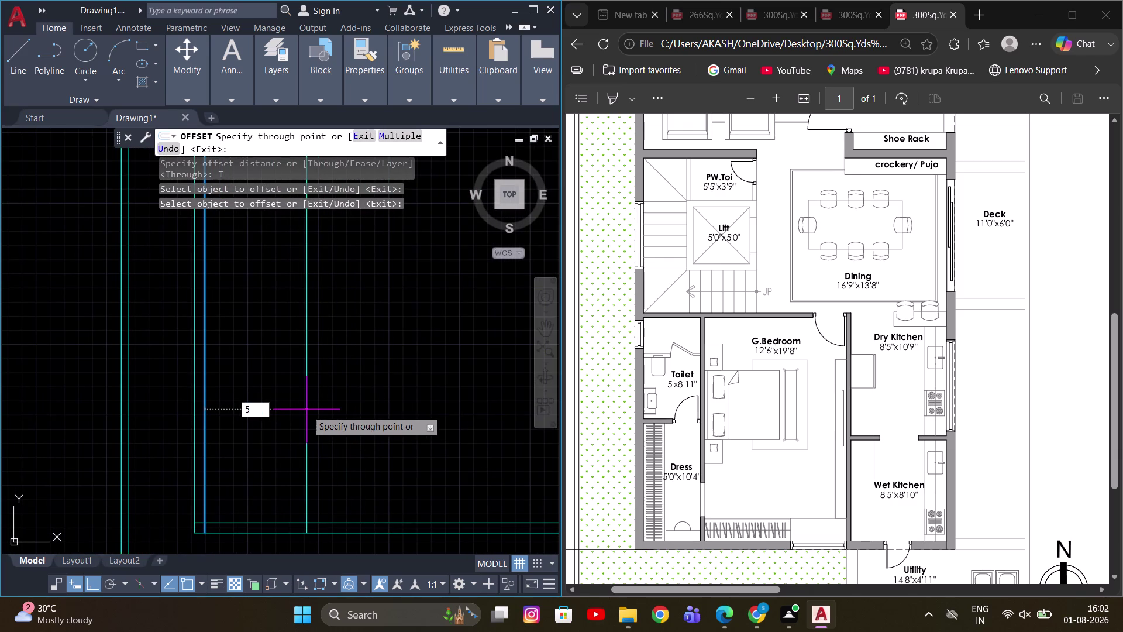
key(Return)
Add a 4.5 parallel line to the new 5' vertical wall line.
middle_drag(311, 406, 372, 319)
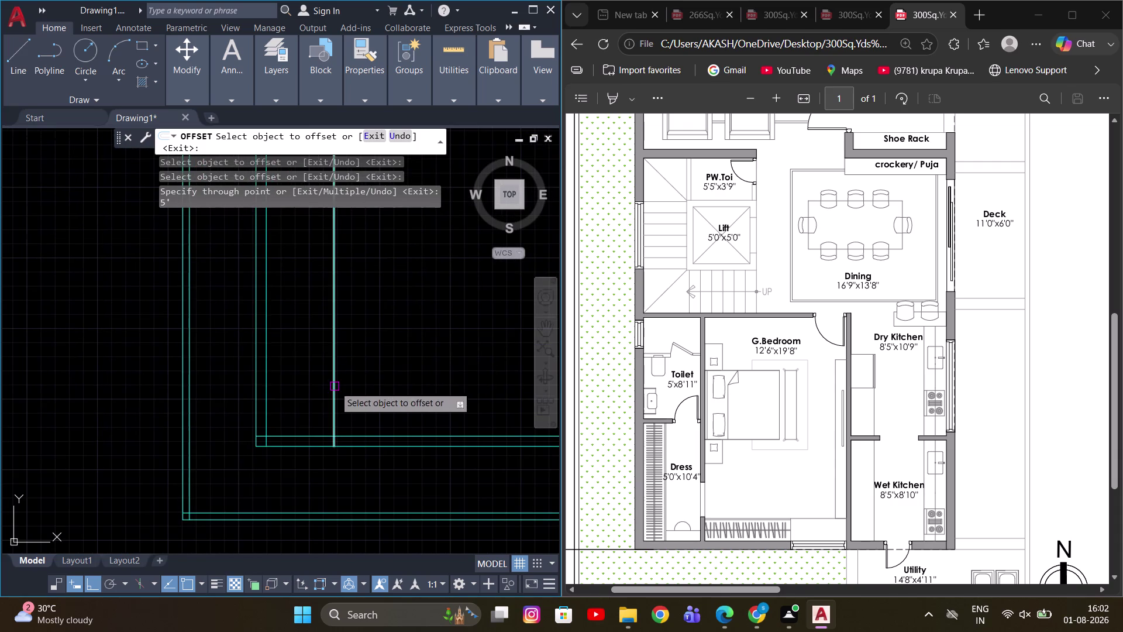
click(334, 386)
scroll(up, 3)
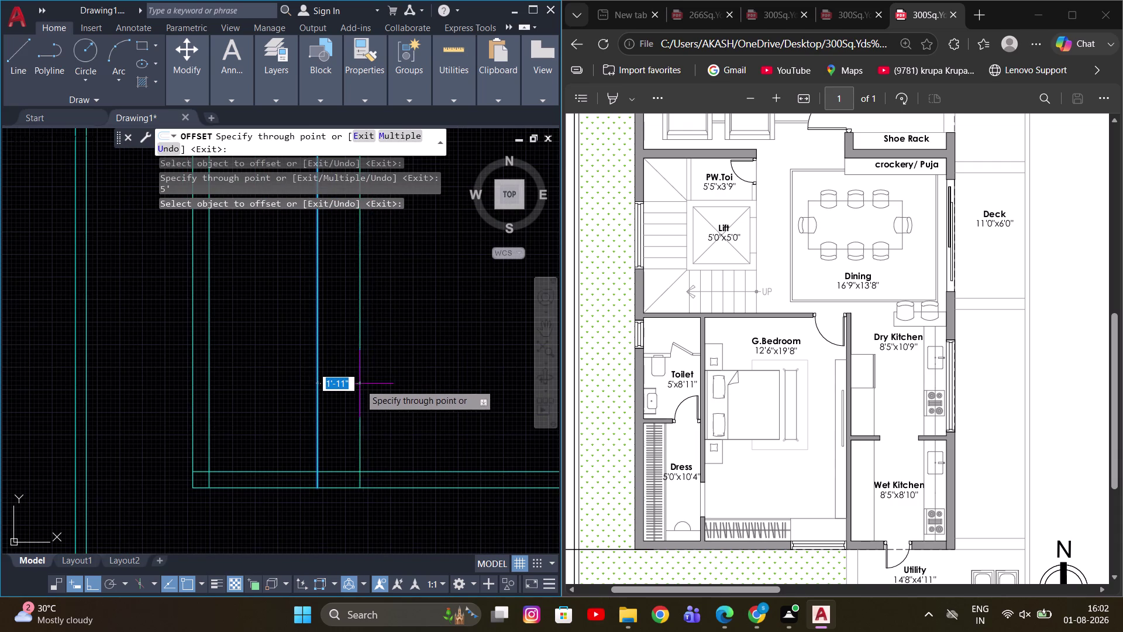
scroll(up, 3)
scroll(down, 3)
scroll(up, 3)
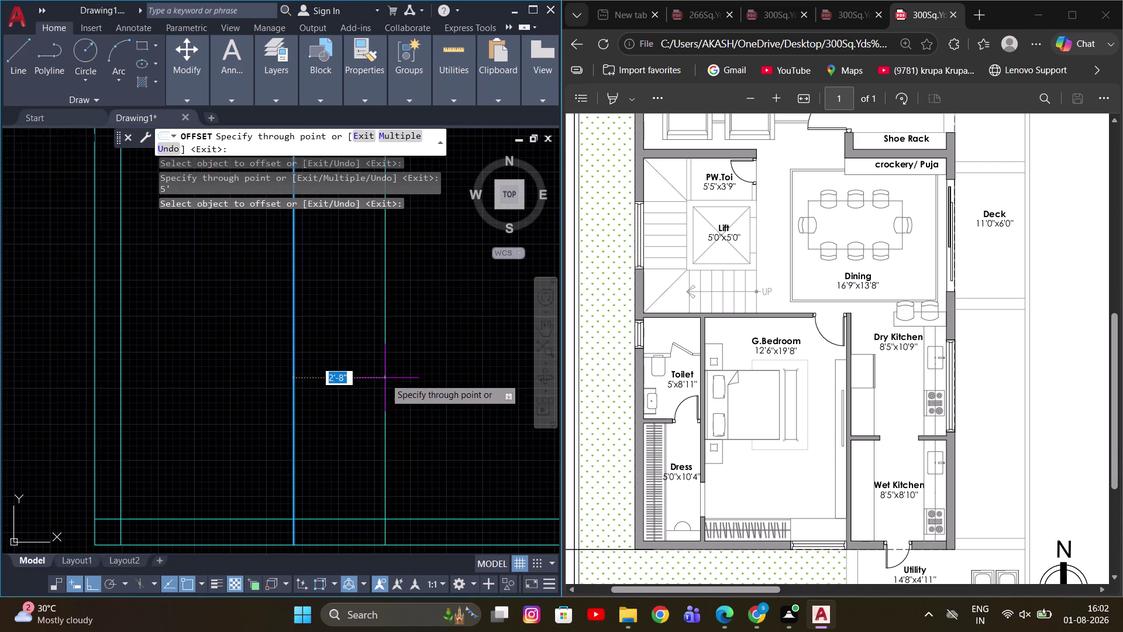
scroll(down, 3)
text(4.5)
key(Return)
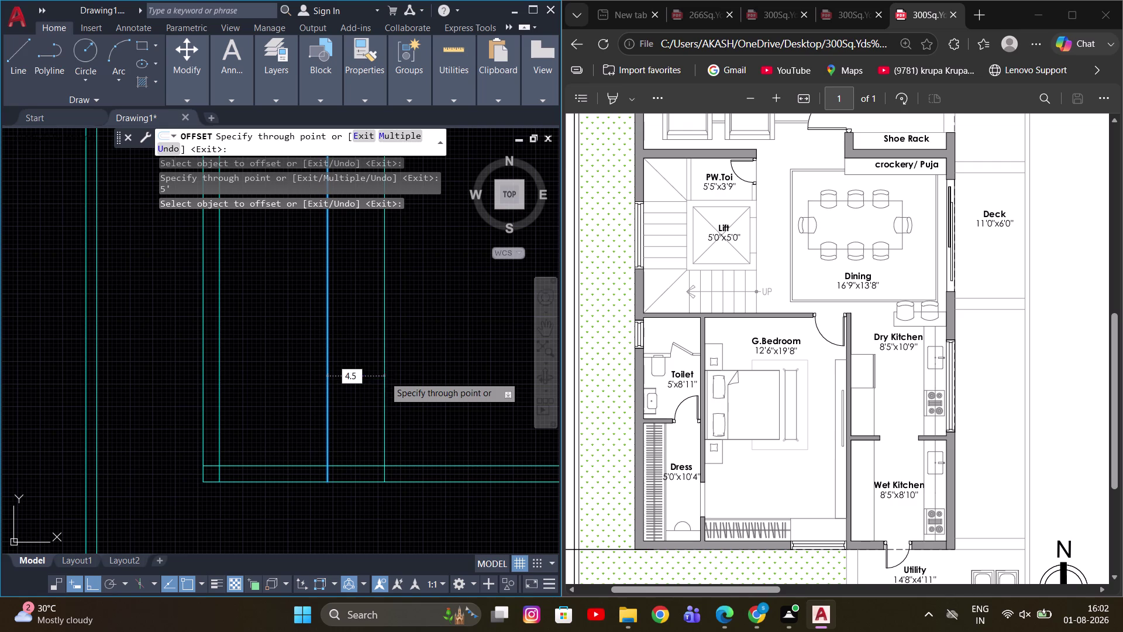
Offset the bottom horizontal wall line 10'4 upward.
middle_drag(384, 379, 362, 388)
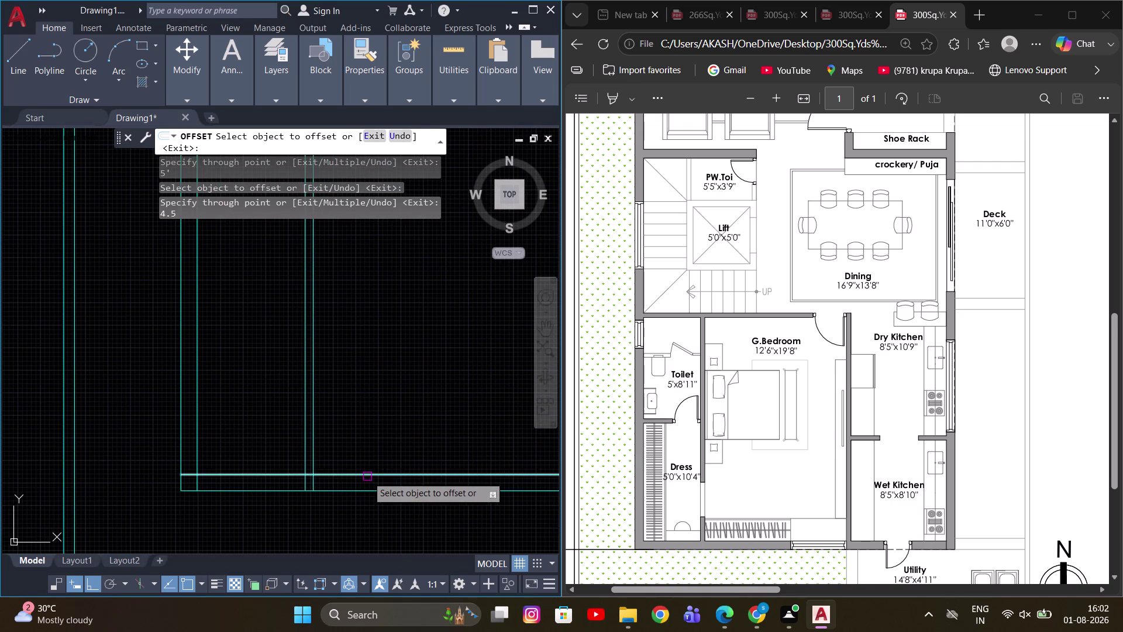
drag(367, 476, 368, 470)
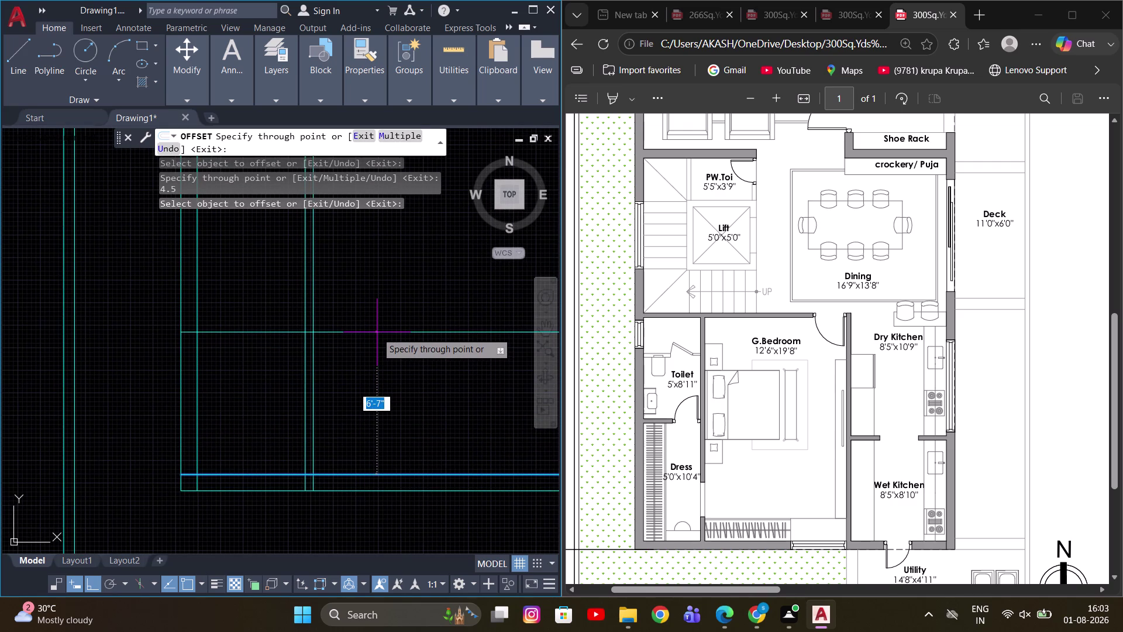
text(10)
key(apostrophe)
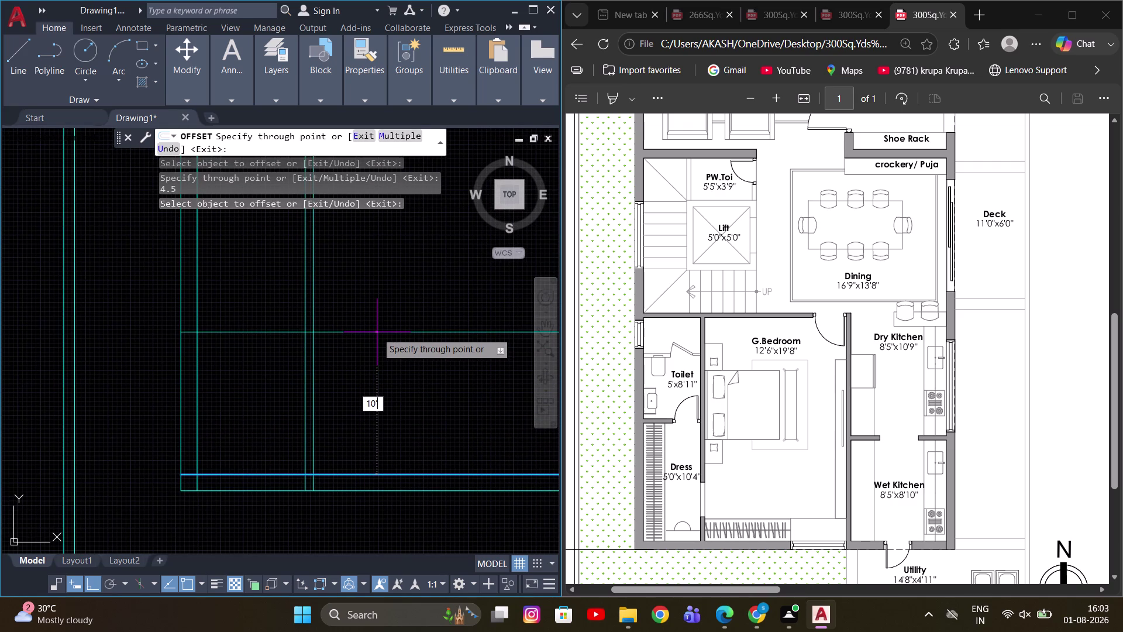
key(4)
key(Return)
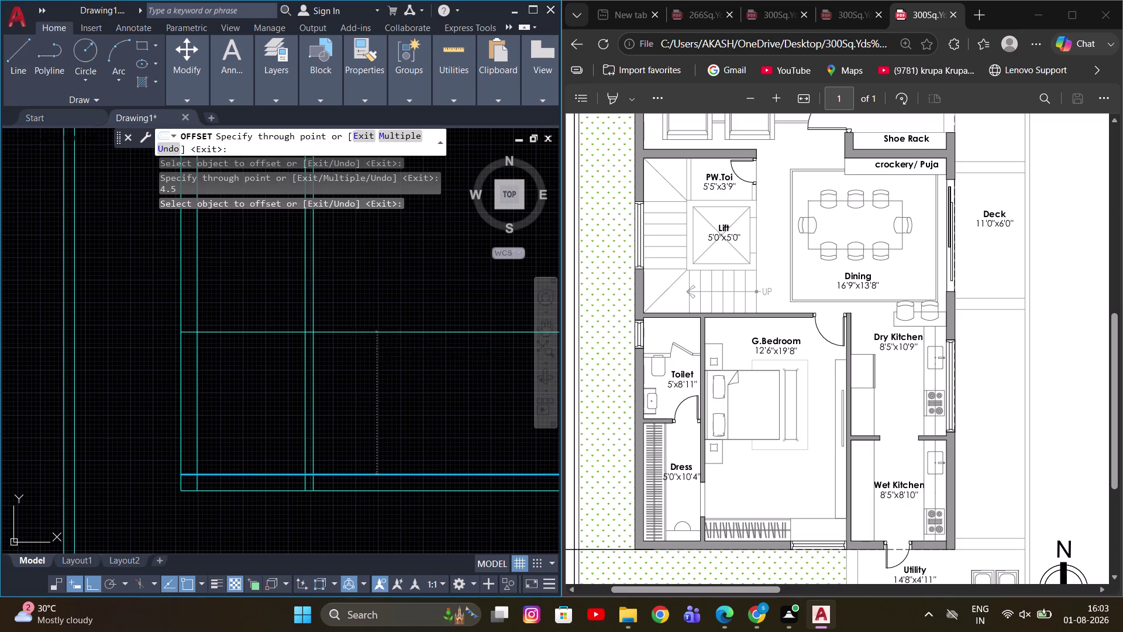
Thicken the new 10'4 horizontal wall with a 4.5 offset line.
scroll(down, 3)
middle_drag(389, 355, 287, 351)
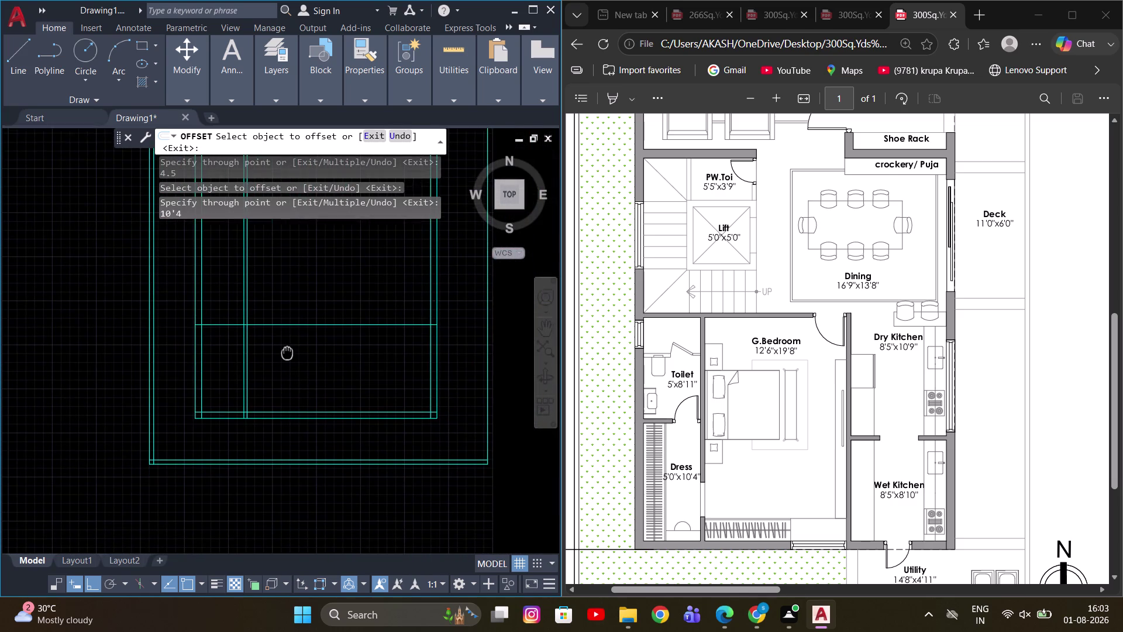
middle_drag(287, 352, 289, 347)
scroll(up, 3)
middle_drag(300, 346, 320, 403)
click(316, 364)
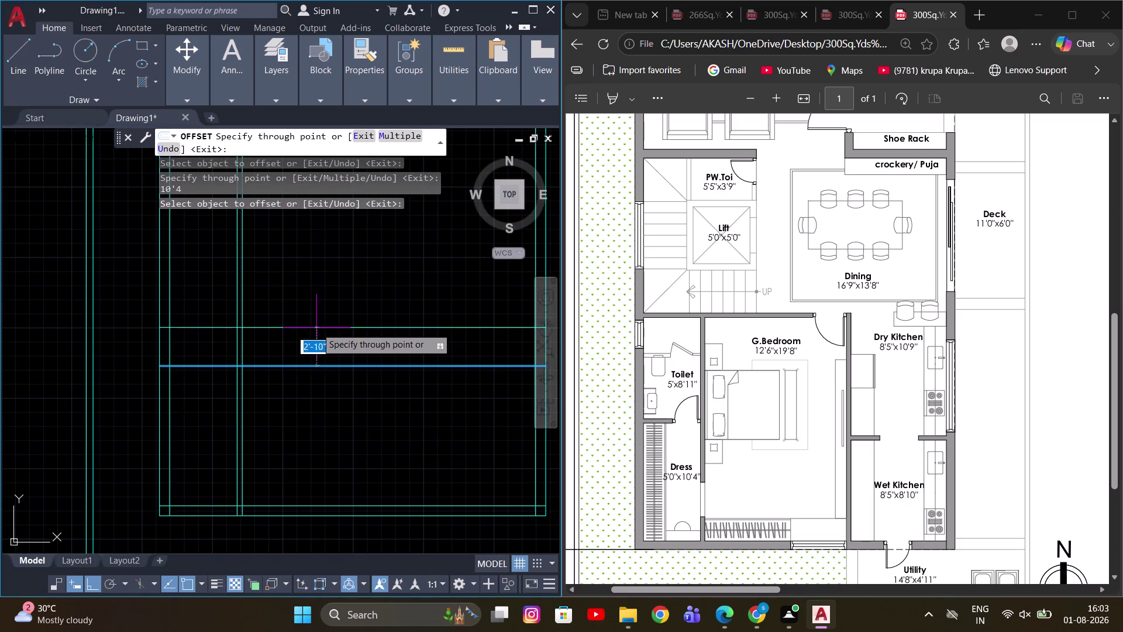
text(4.5)
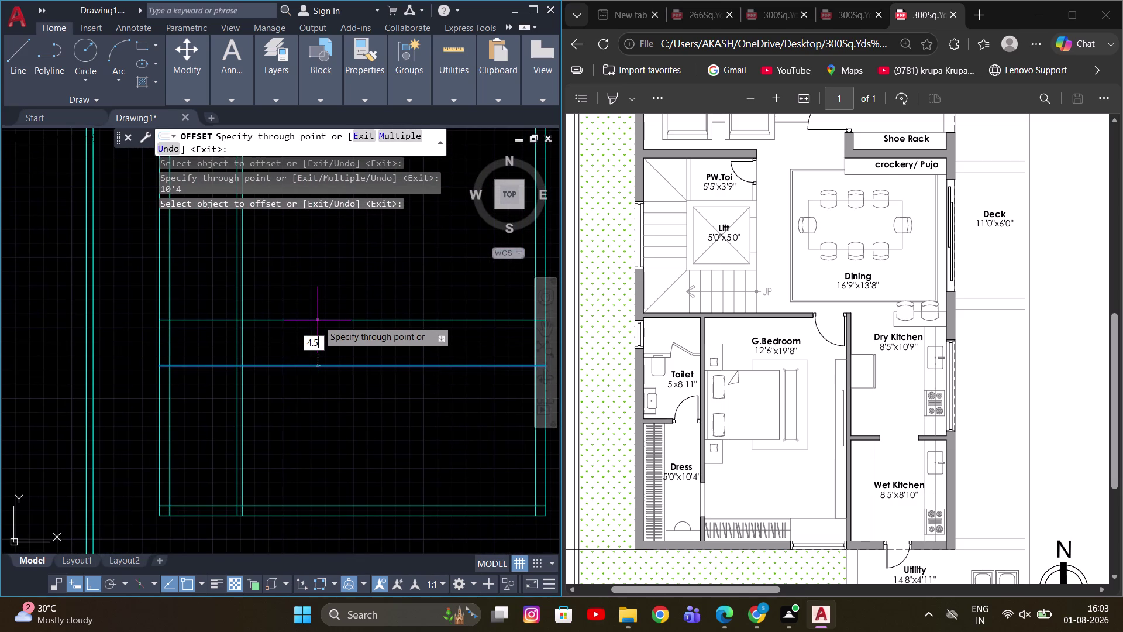
key(Return)
Offset a vertical wall line 12'6 to form the lower room.
middle_drag(314, 442, 346, 405)
scroll(up, 3)
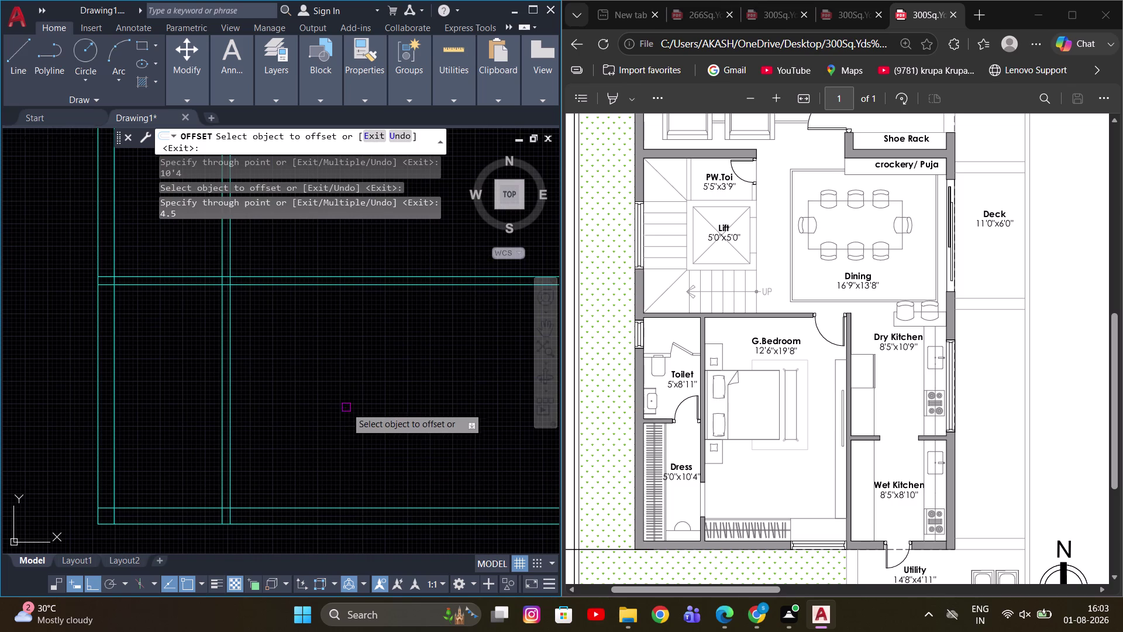
click(234, 439)
scroll(down, 3)
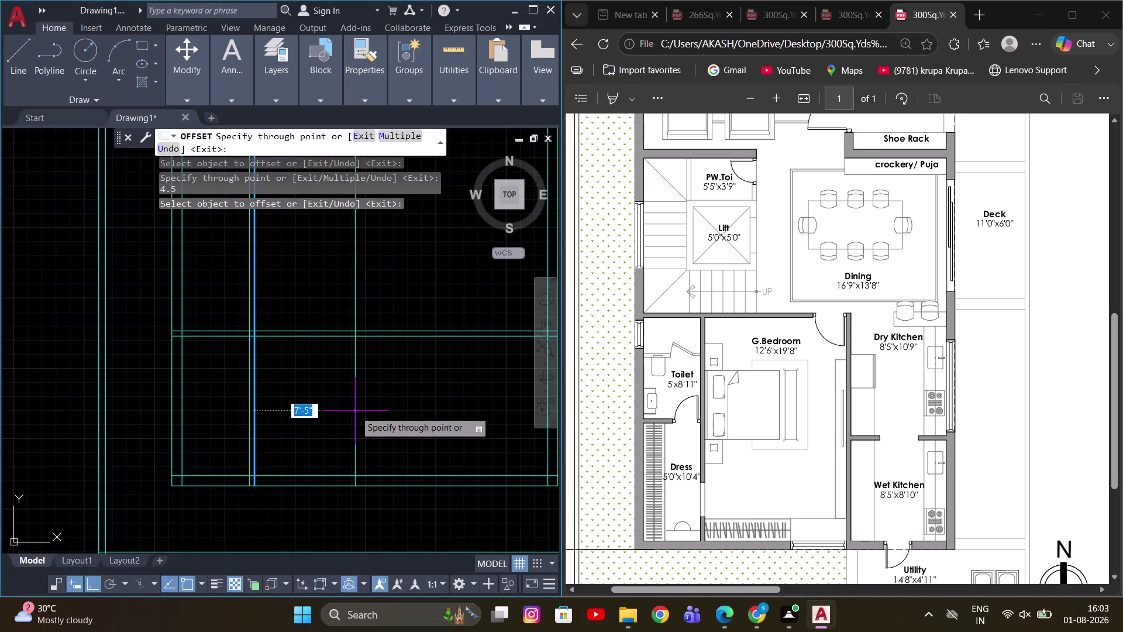
middle_drag(364, 412, 344, 411)
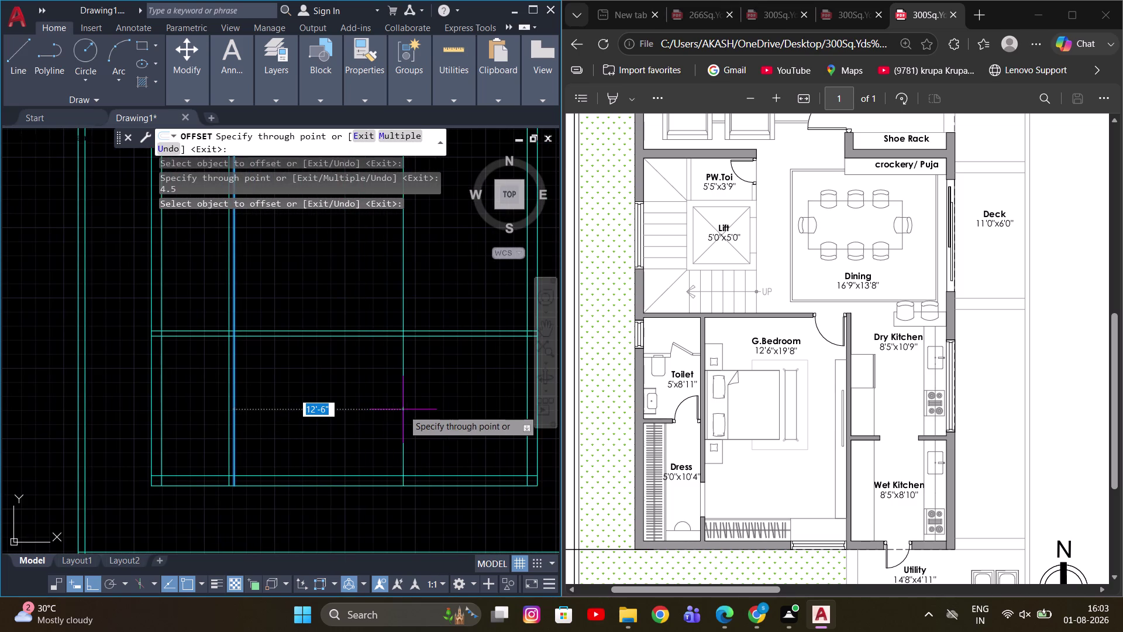
text(12)
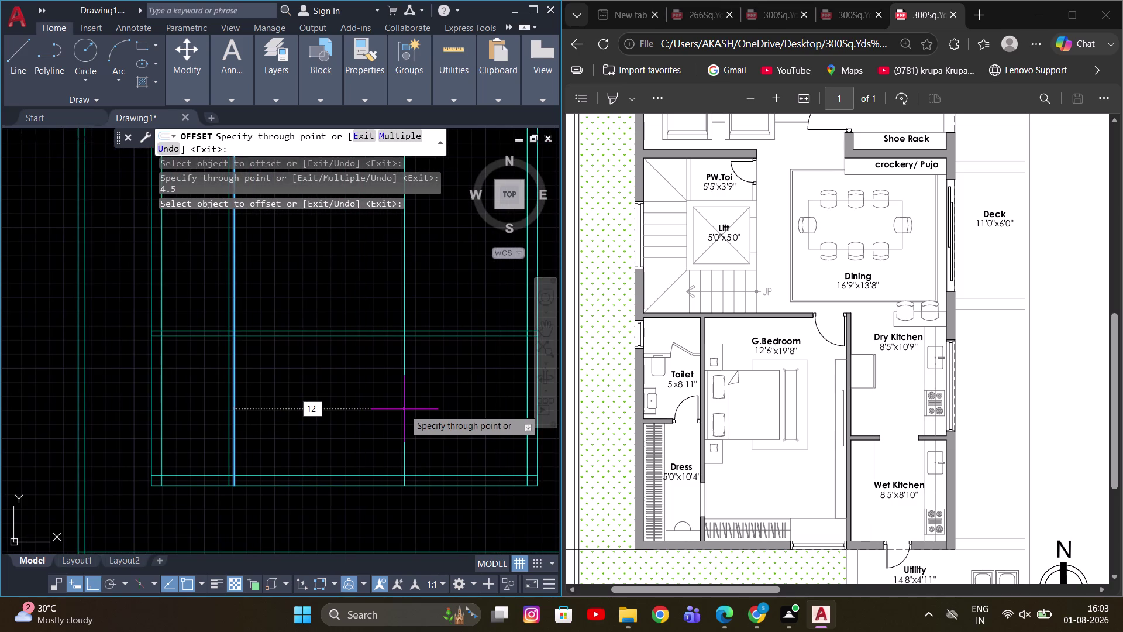
text('6)
key(Return)
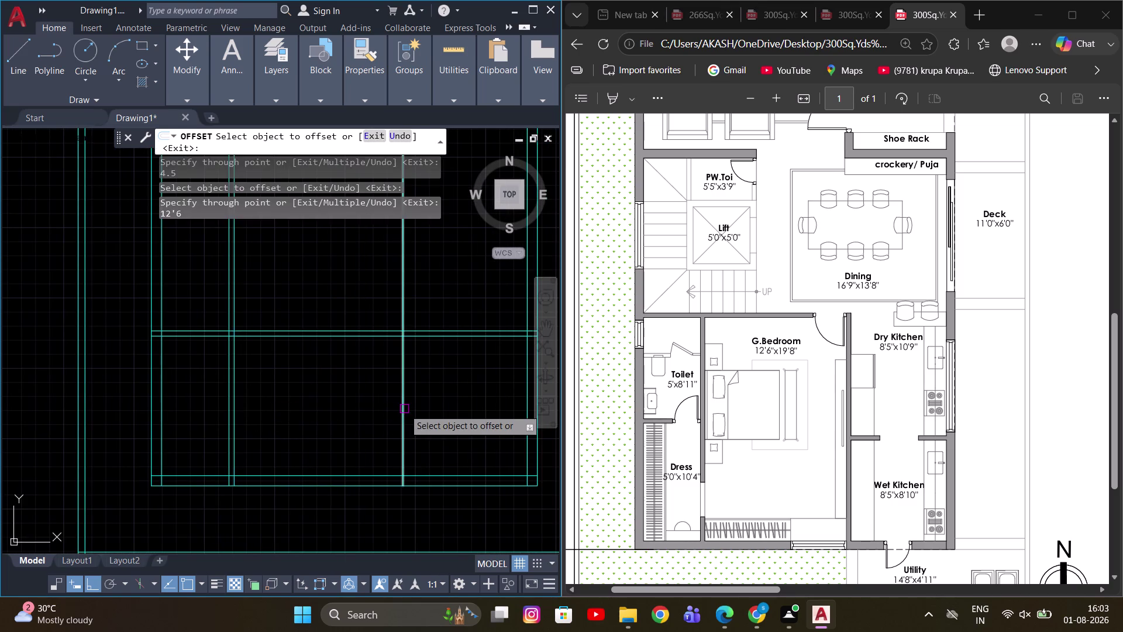
Give the 12'6 vertical wall a 4.5 parallel line, then end Offset.
middle_drag(373, 409, 310, 409)
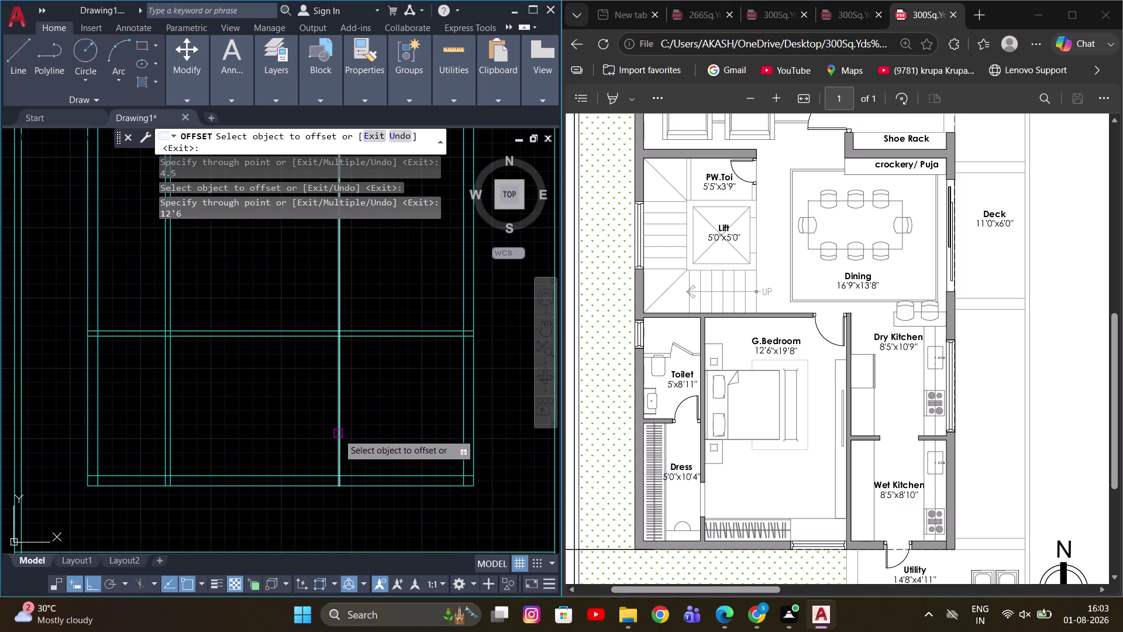
click(338, 433)
scroll(up, 3)
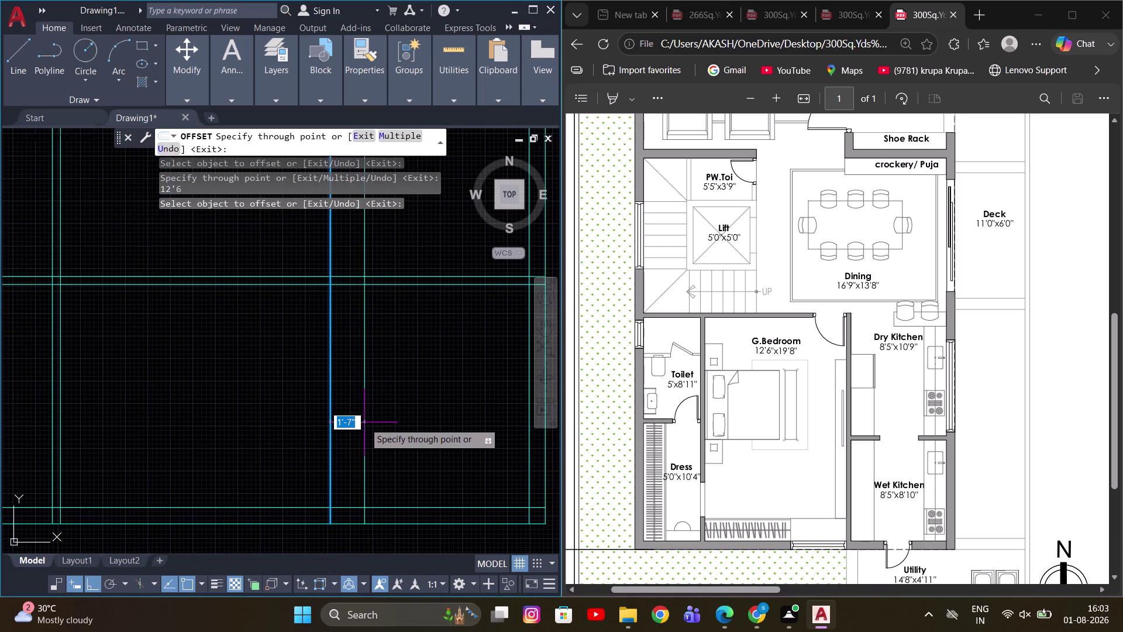
text(4.5)
key(Return)
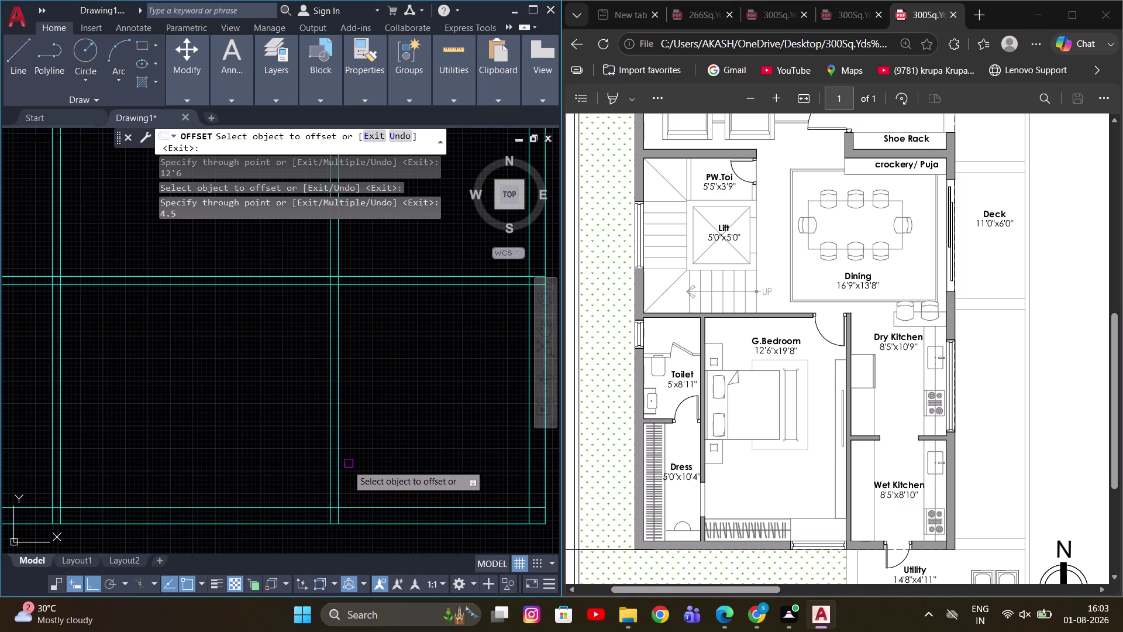
click(342, 469)
scroll(down, 3)
scroll(up, 3)
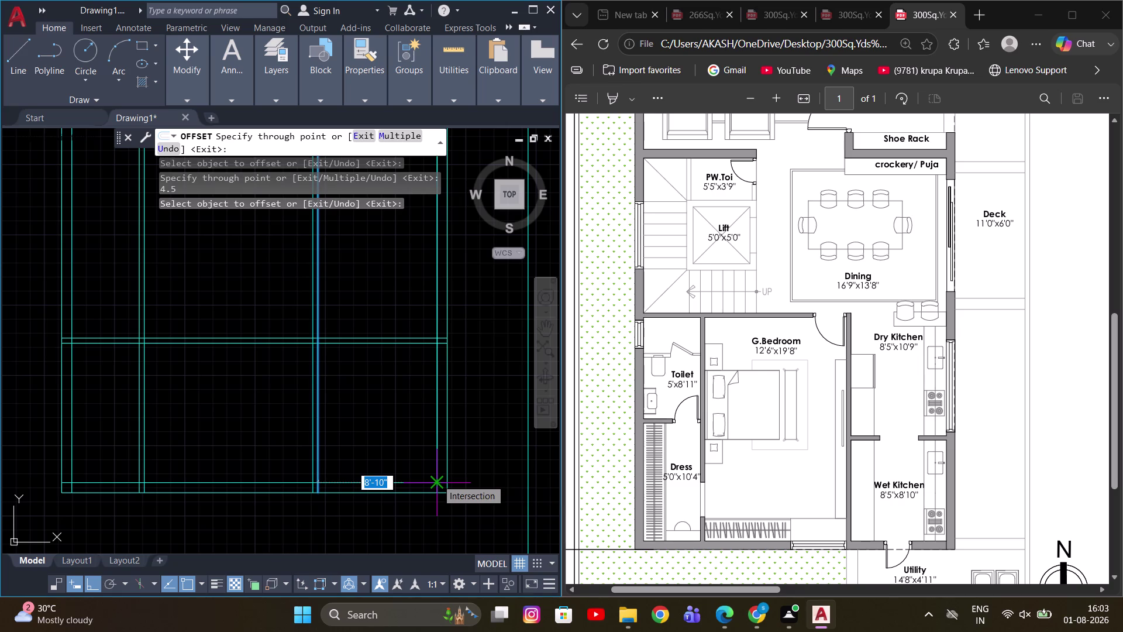
scroll(down, 3)
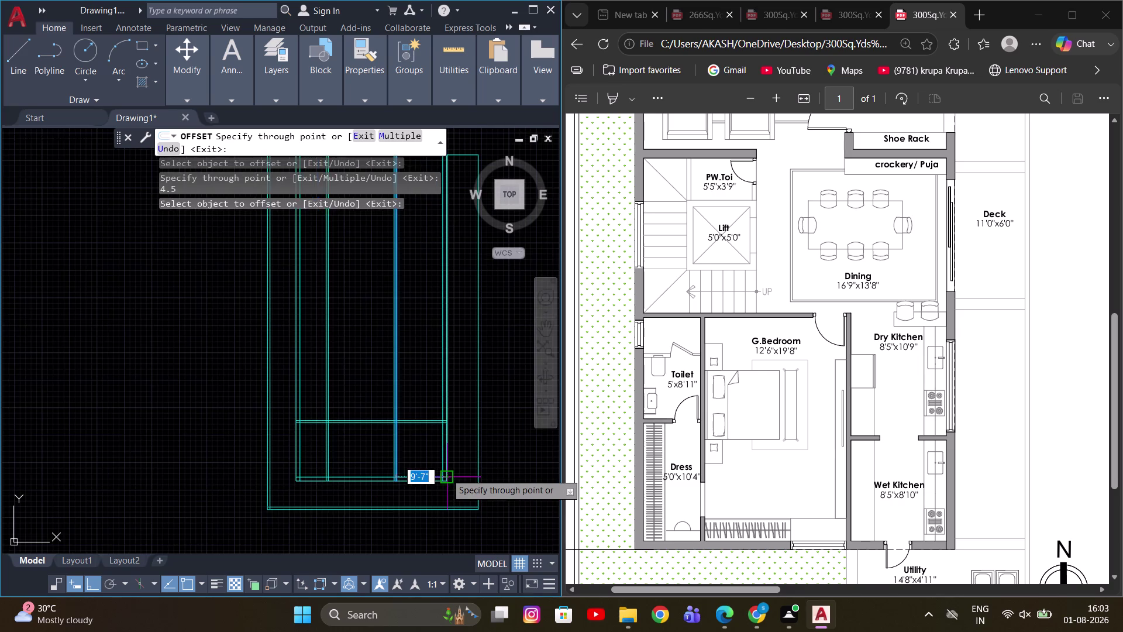
key(Escape)
scroll(up, 3)
Trim two overhanging ends of the bottom horizontal wall lines with TR.
middle_drag(369, 428, 479, 449)
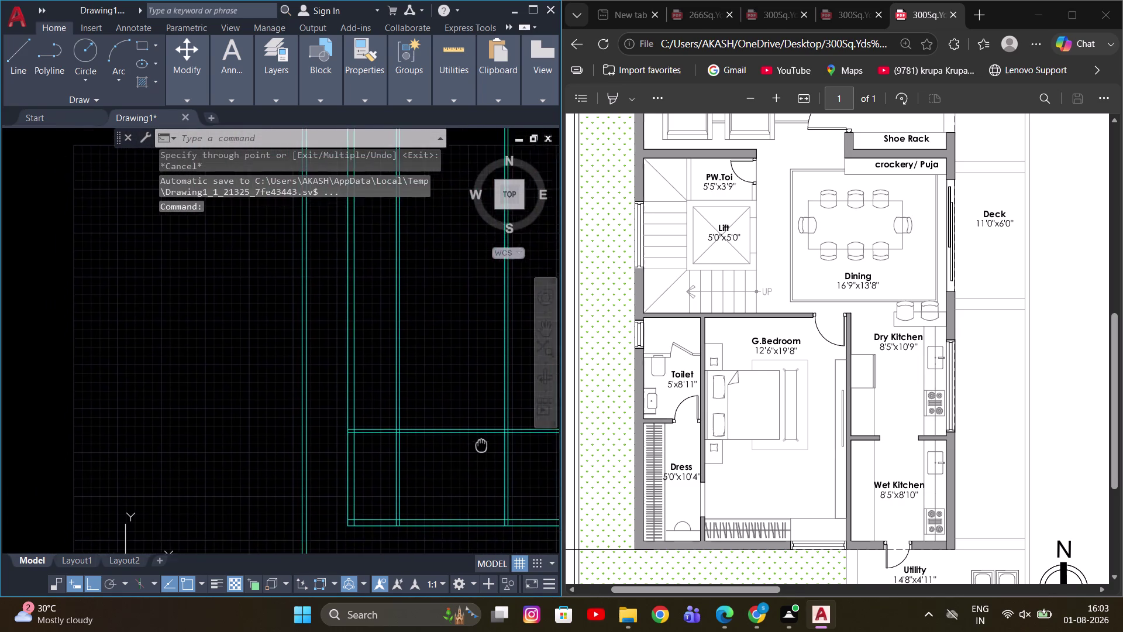
middle_drag(478, 449, 370, 450)
scroll(up, 3)
scroll(down, 3)
scroll(down, 3)
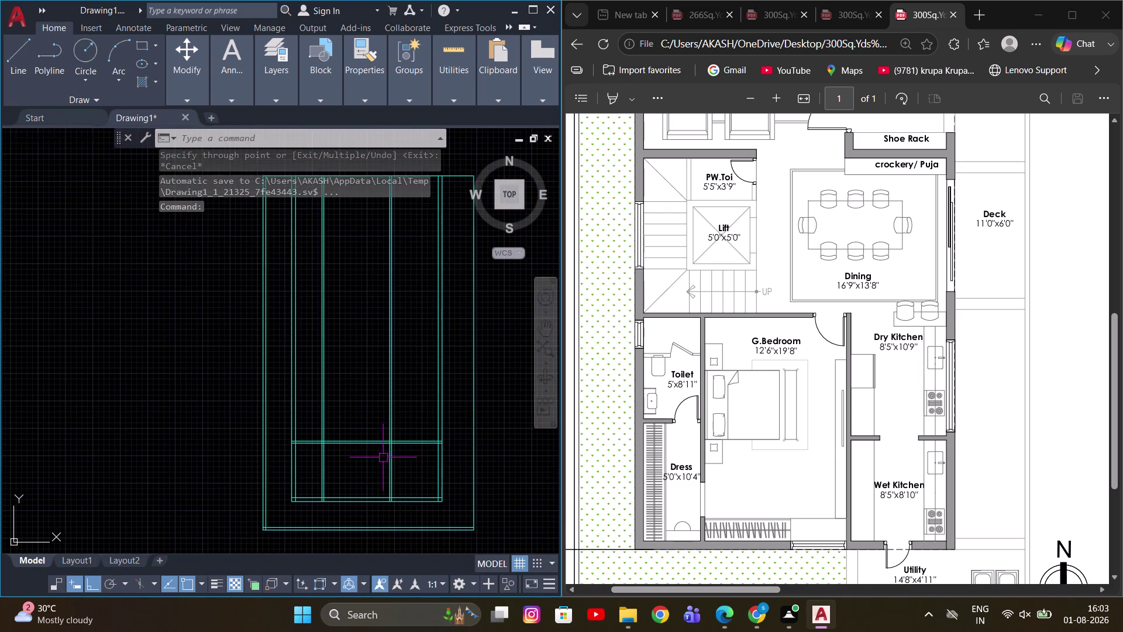
scroll(up, 3)
middle_drag(364, 462, 391, 438)
key(Escape)
scroll(up, 3)
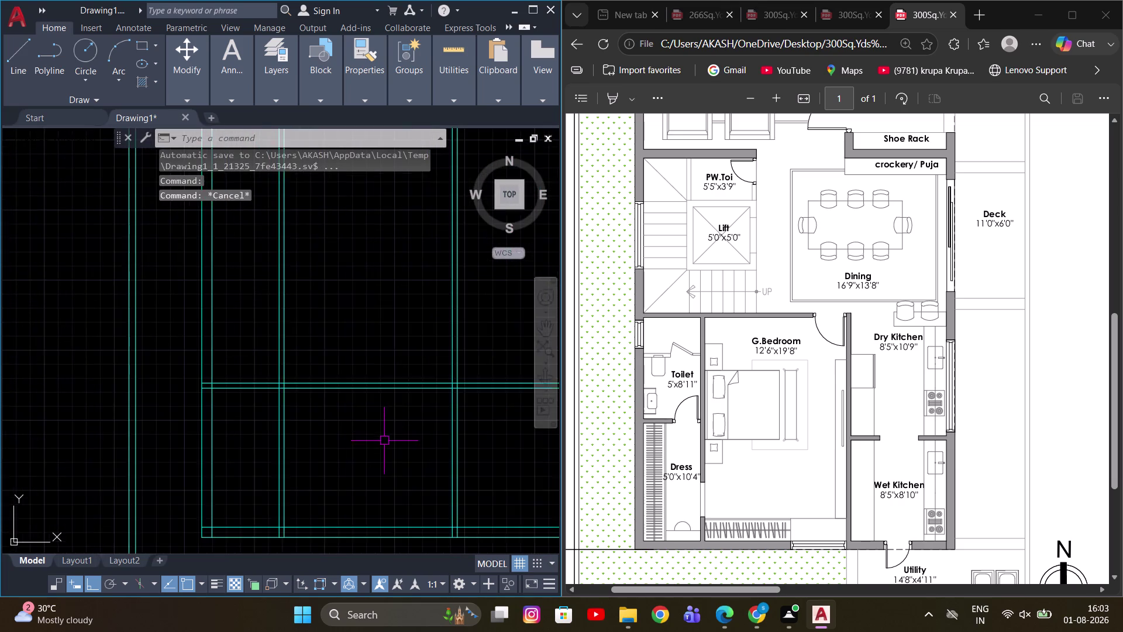
middle_drag(384, 440, 357, 437)
scroll(down, 3)
middle_drag(367, 432, 396, 428)
scroll(up, 3)
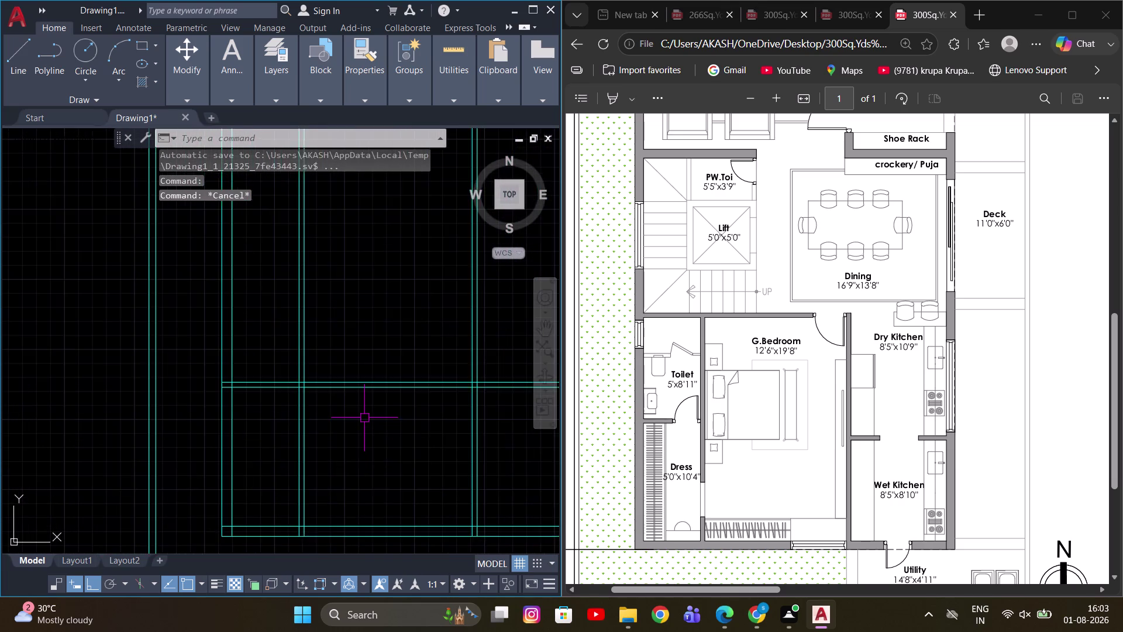
key(Escape)
middle_drag(365, 417, 489, 453)
text(TR)
key(space)
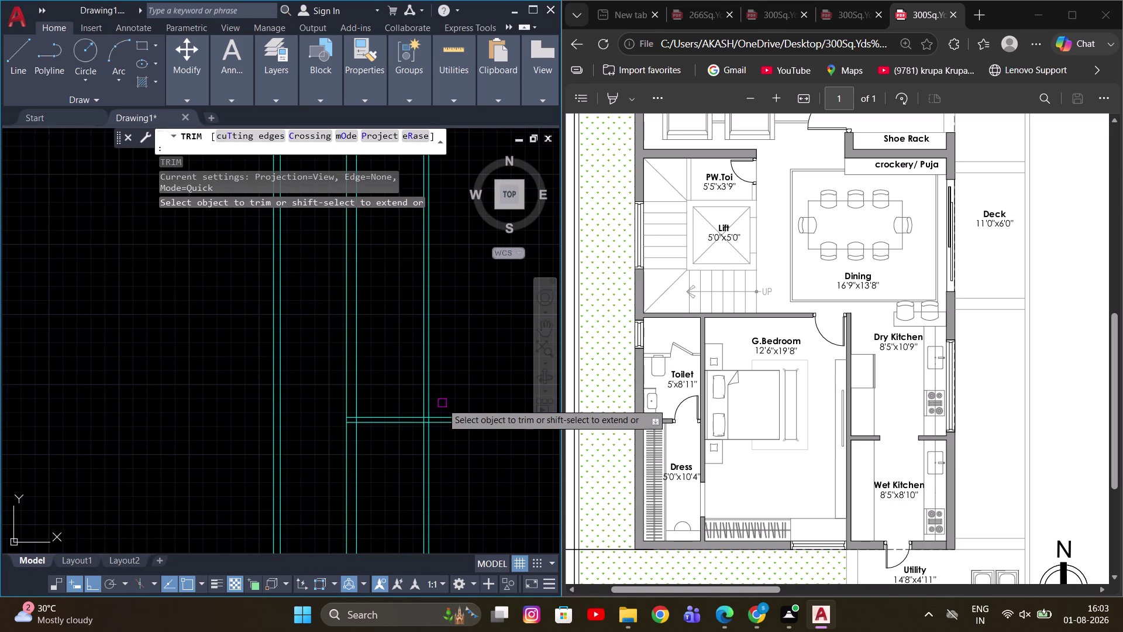
click(442, 403)
click(441, 455)
scroll(down, 3)
key(Escape)
Pan back over the plan and start the Offset command.
middle_drag(458, 439, 364, 413)
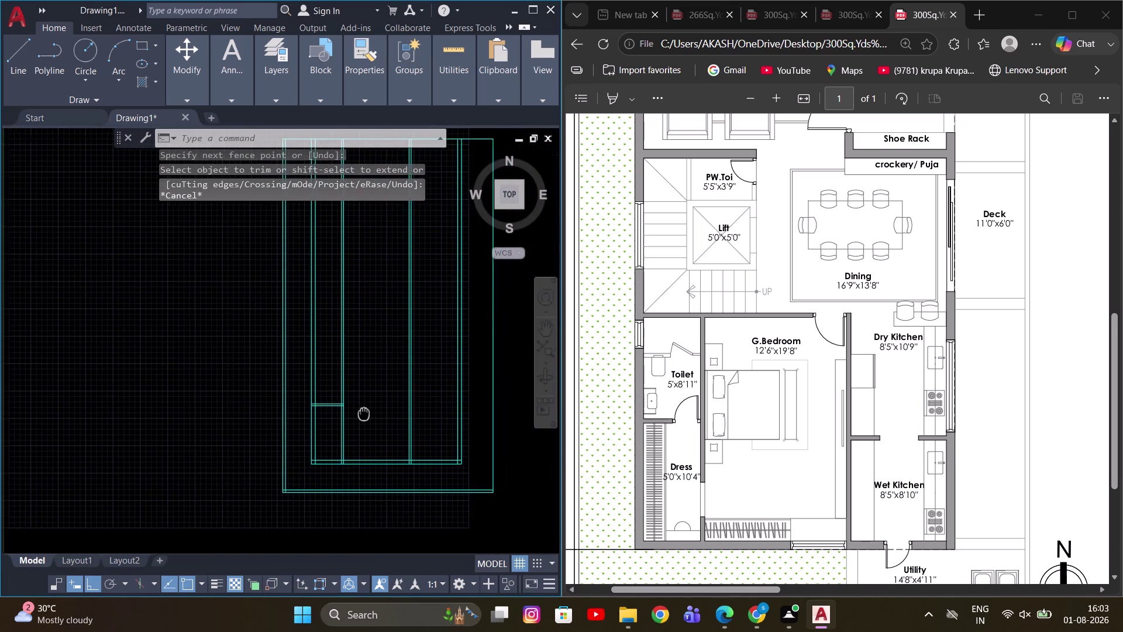
middle_drag(364, 413, 363, 412)
key(Escape)
scroll(up, 3)
middle_drag(364, 415, 378, 430)
text(O)
key(space)
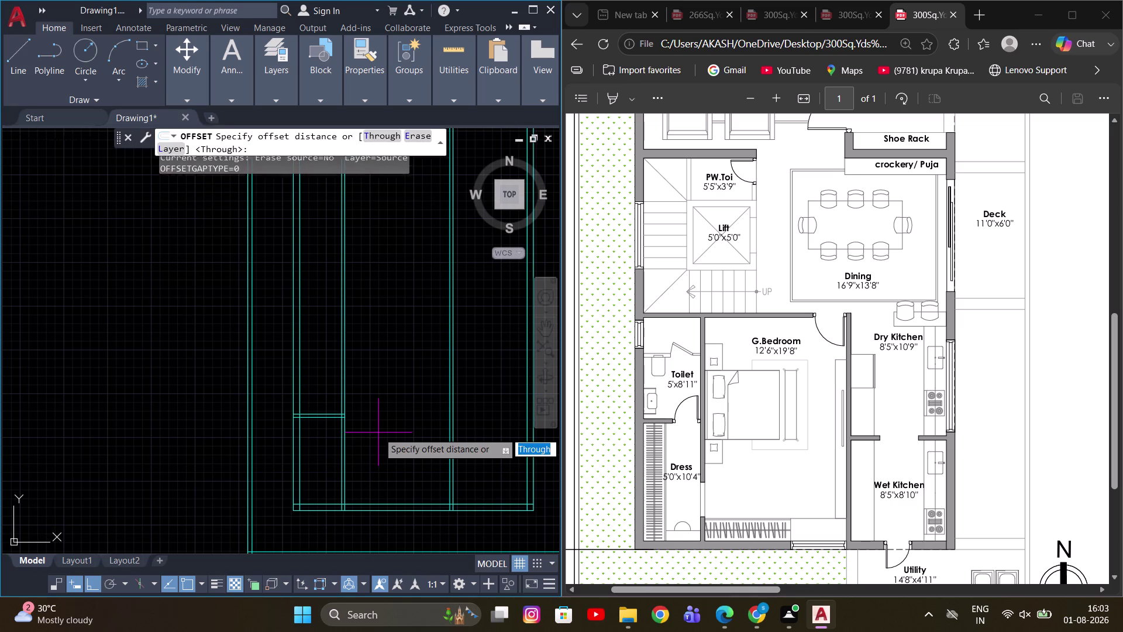
Offset the bottom wall line 19'8 upward using the Through option.
text(T)
key(space)
click(388, 500)
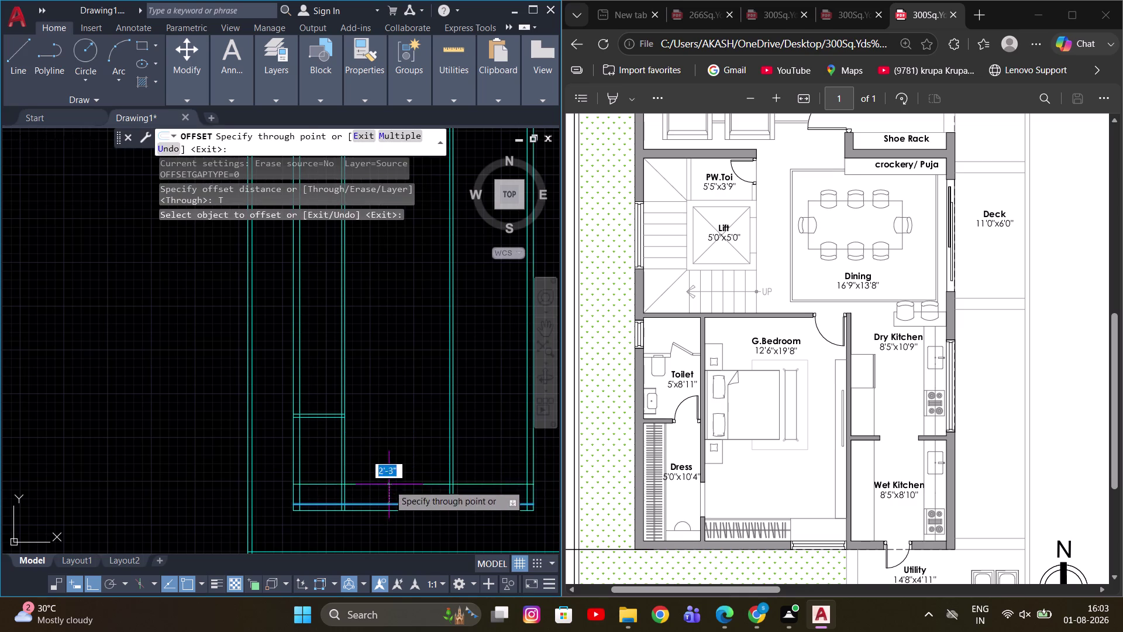
scroll(up, 3)
scroll(down, 3)
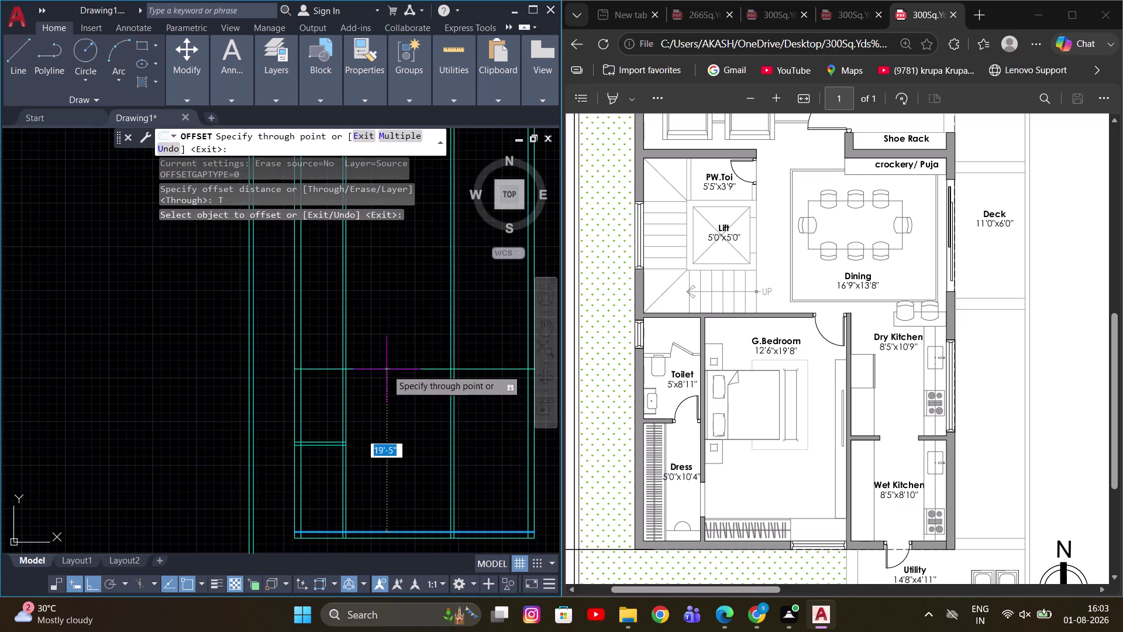
scroll(down, 3)
scroll(up, 3)
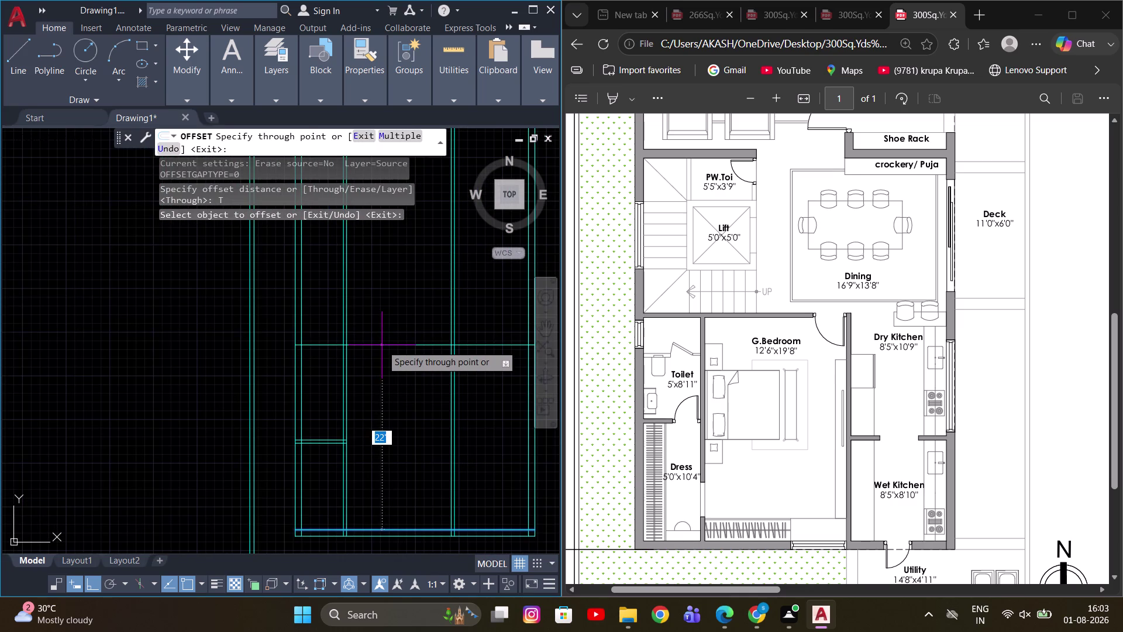
scroll(up, 3)
key(1)
key(9)
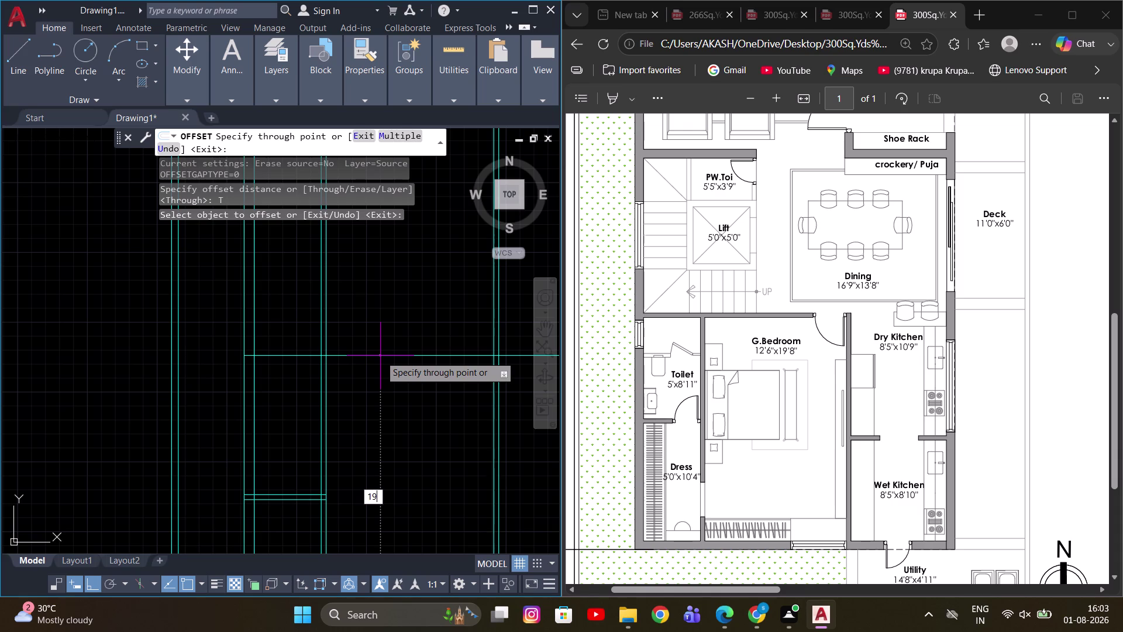
text('8)
key(Return)
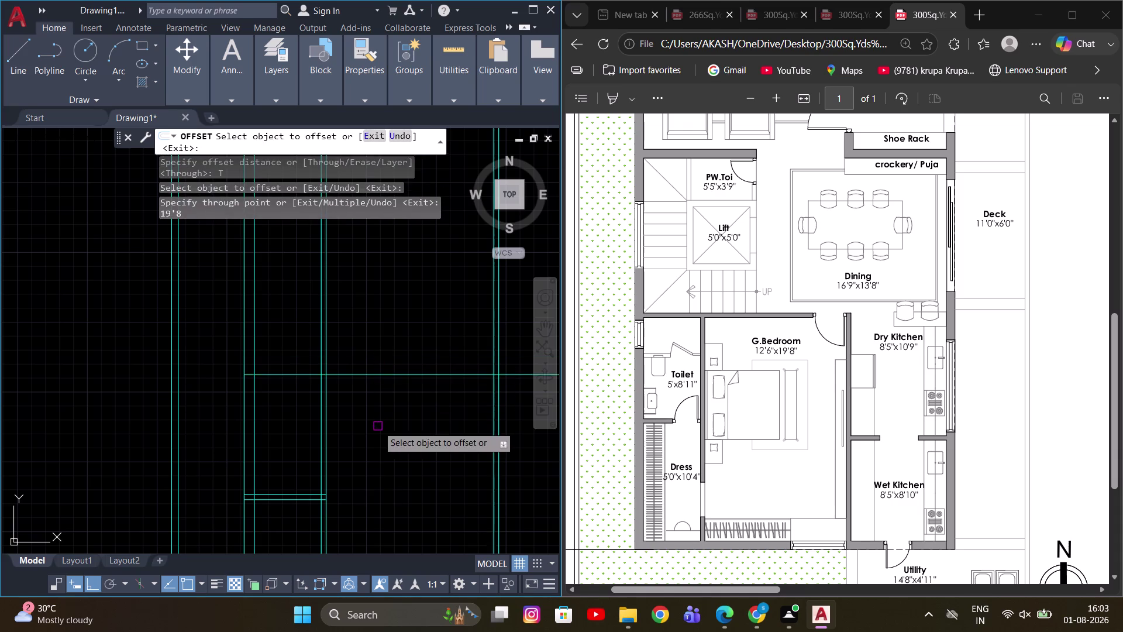
Double the new 19'8 wall line with a 4.5 parallel line.
middle_drag(372, 427, 325, 432)
middle_drag(345, 399, 346, 414)
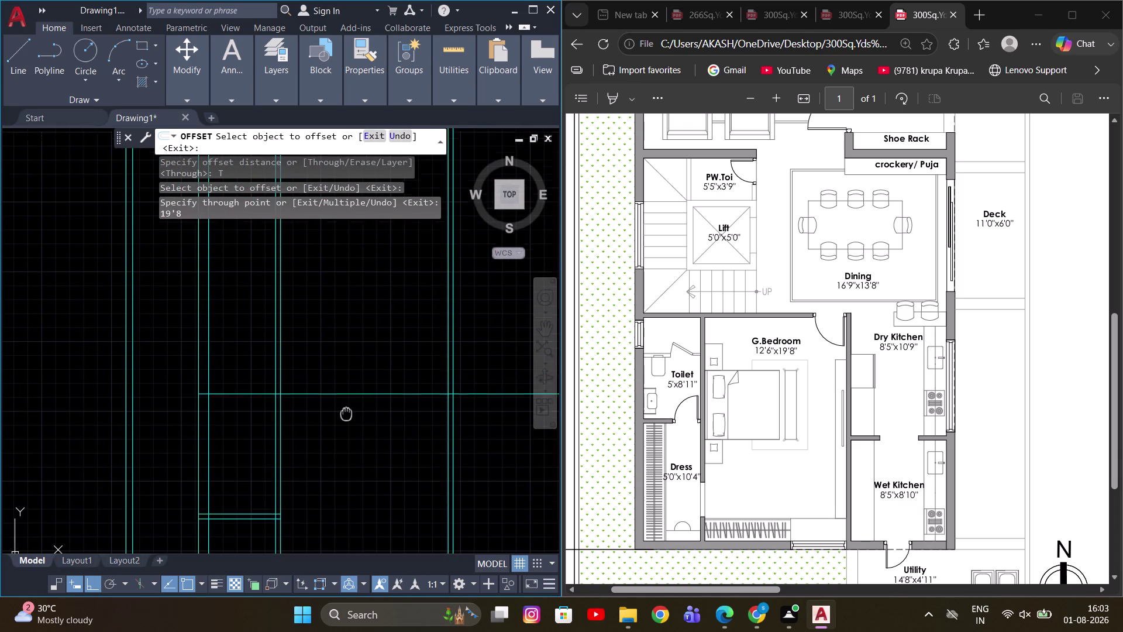
middle_drag(346, 413, 347, 443)
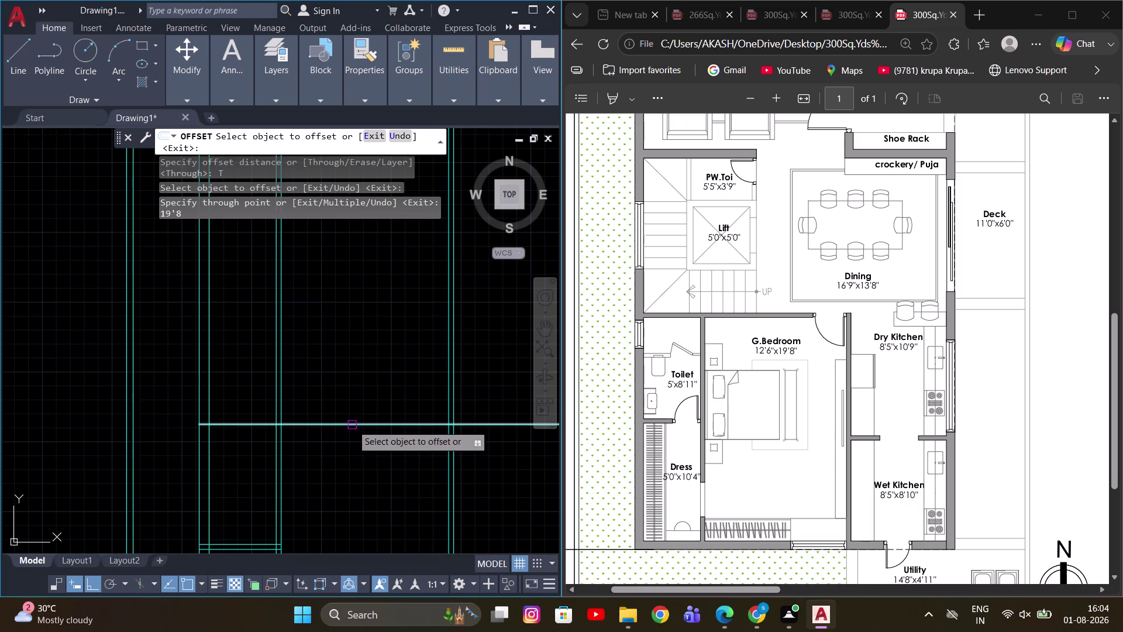
click(353, 423)
scroll(up, 3)
scroll(down, 3)
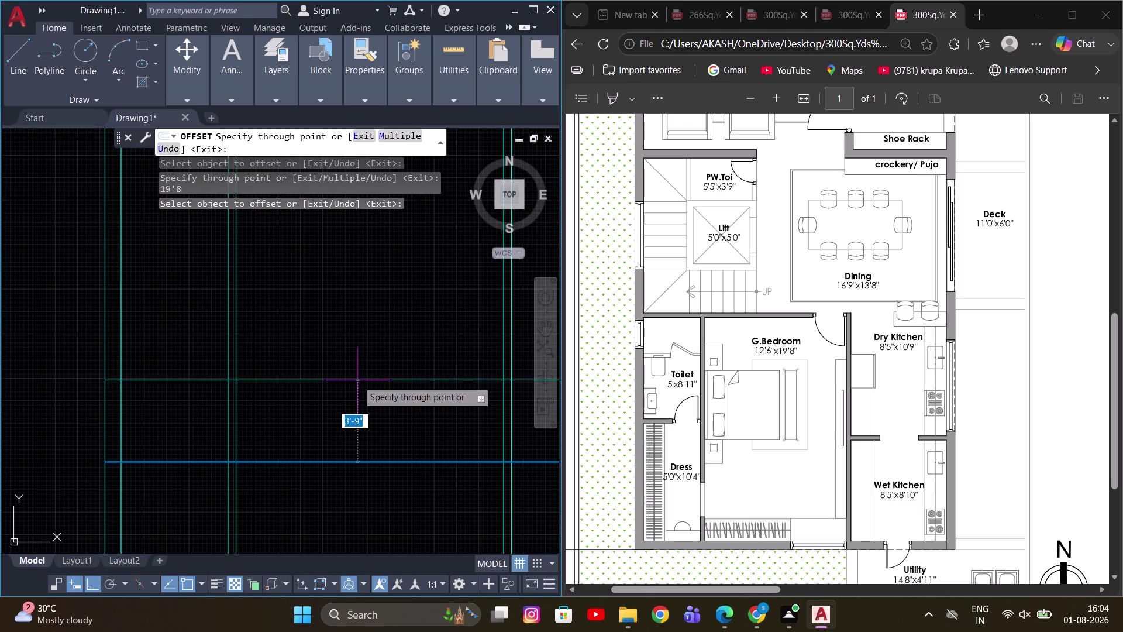
middle_drag(357, 380, 355, 415)
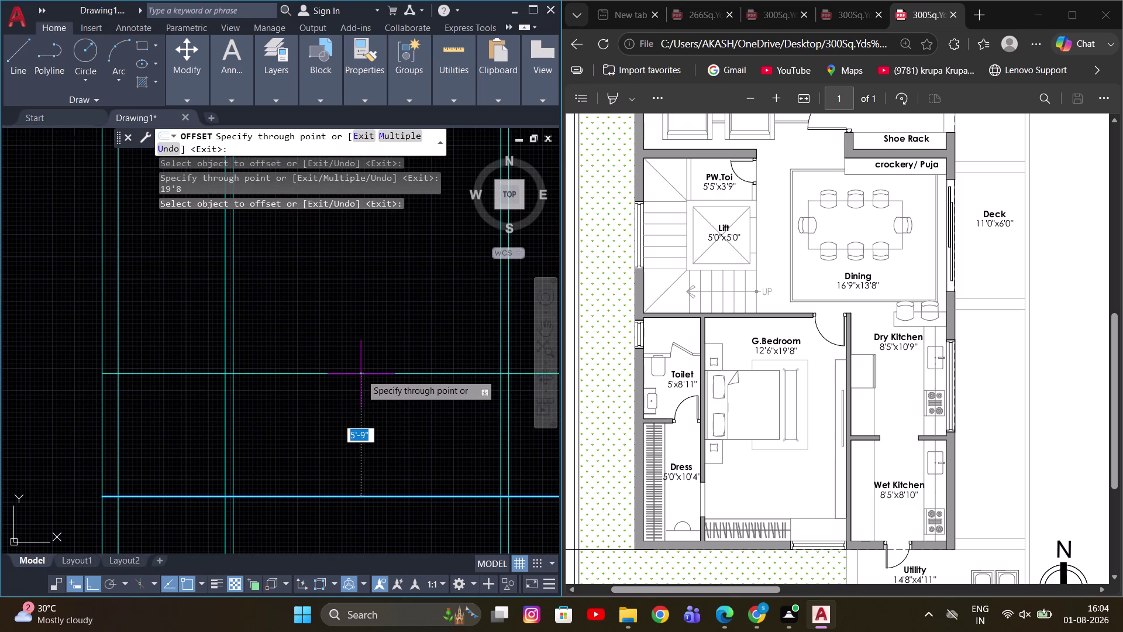
scroll(down, 3)
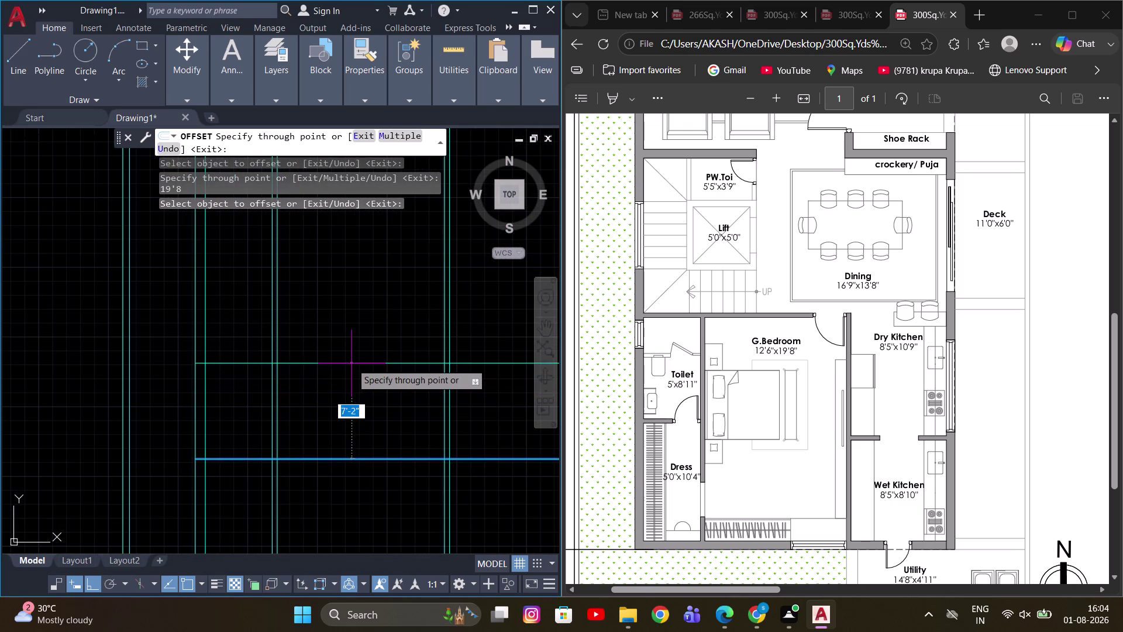
middle_drag(351, 363, 343, 390)
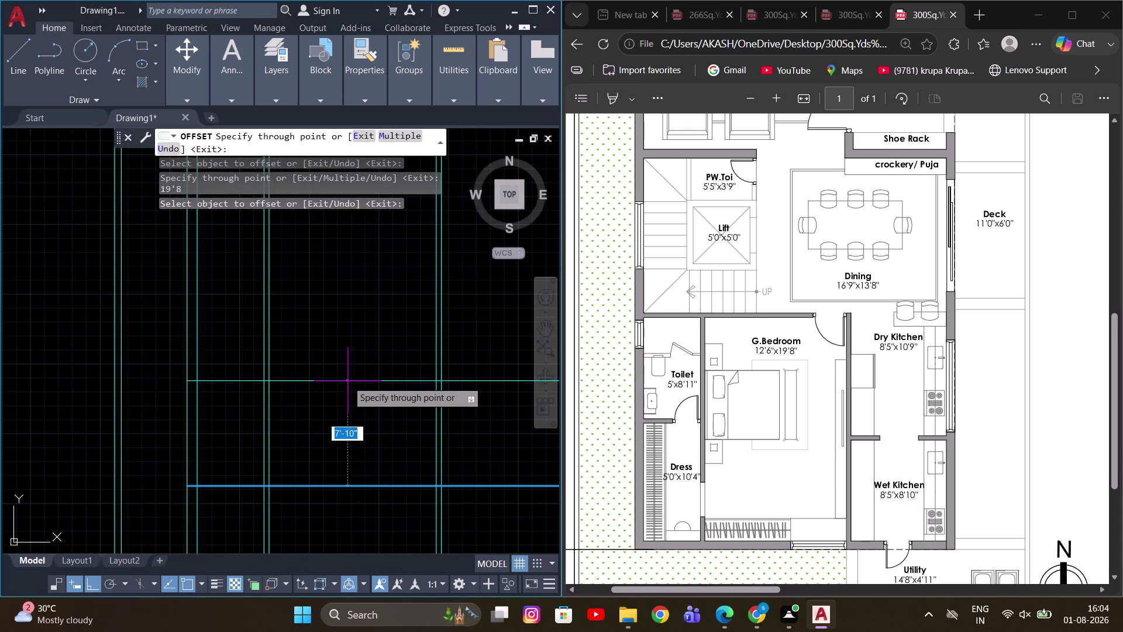
text(4.)
key(5)
key(Return)
scroll(down, 3)
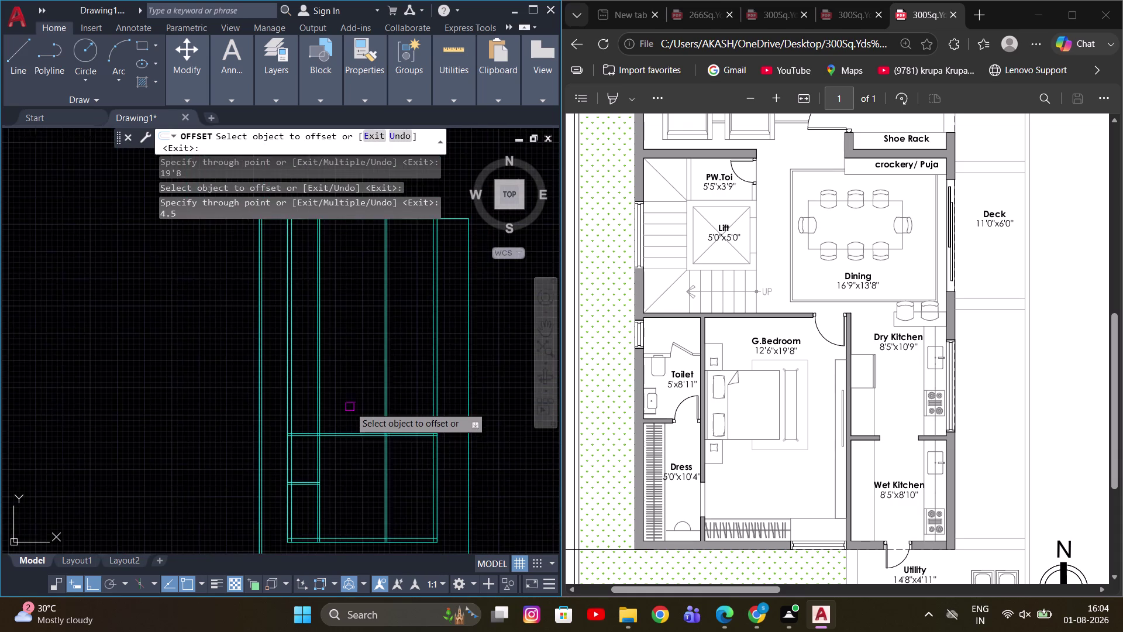
middle_drag(348, 407, 364, 455)
scroll(up, 3)
Offset the top wall line by 6'9.
scroll(up, 3)
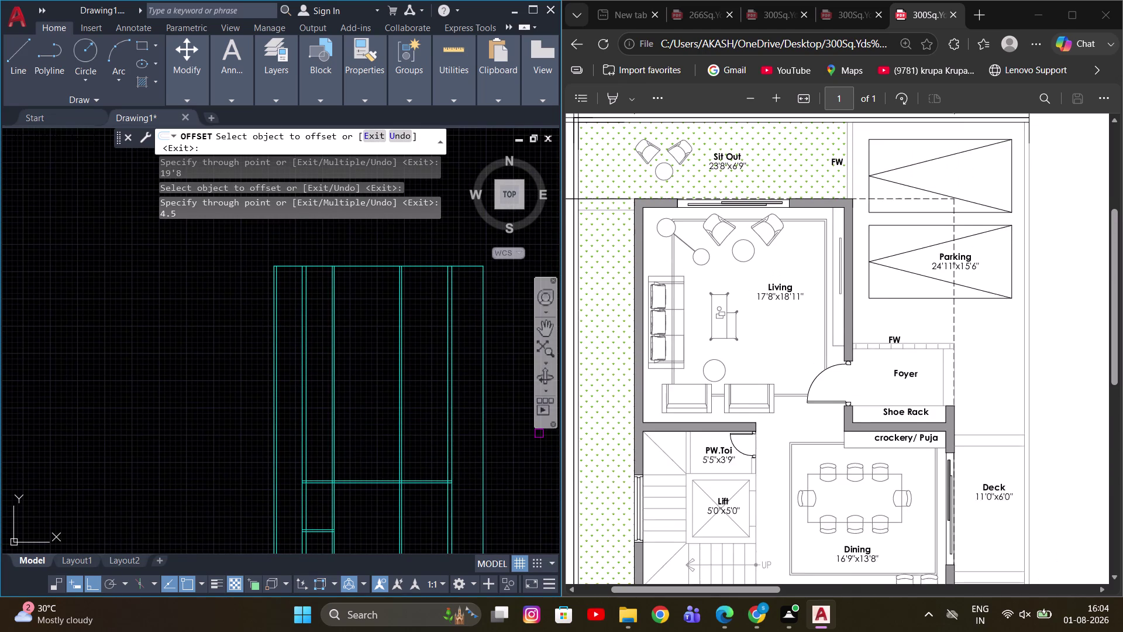
scroll(up, 3)
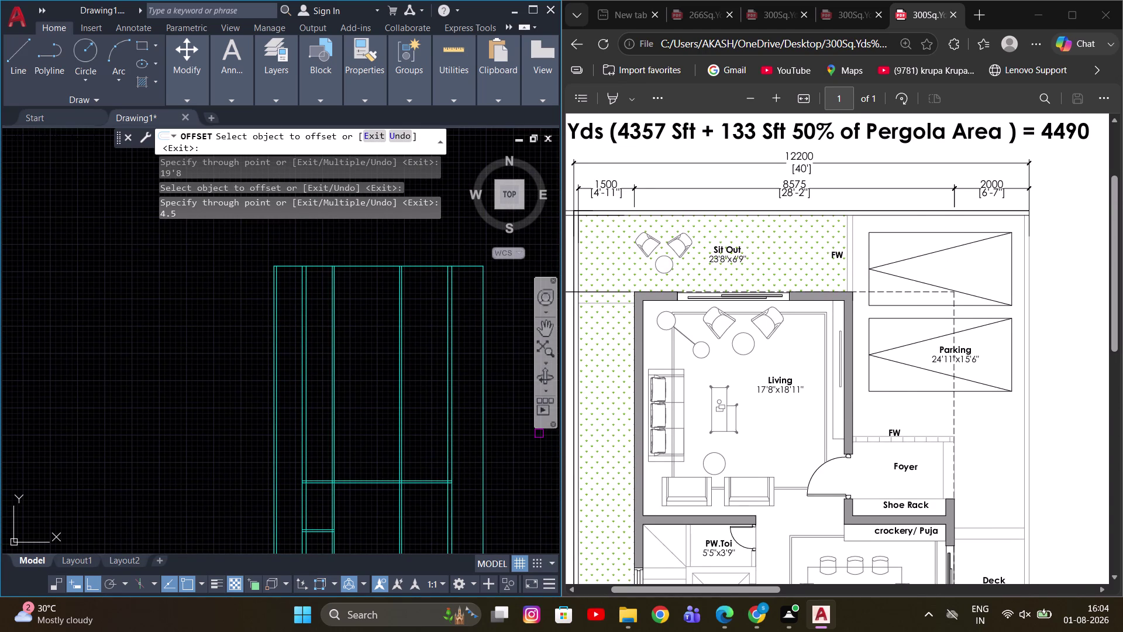
scroll(down, 3)
scroll(up, 3)
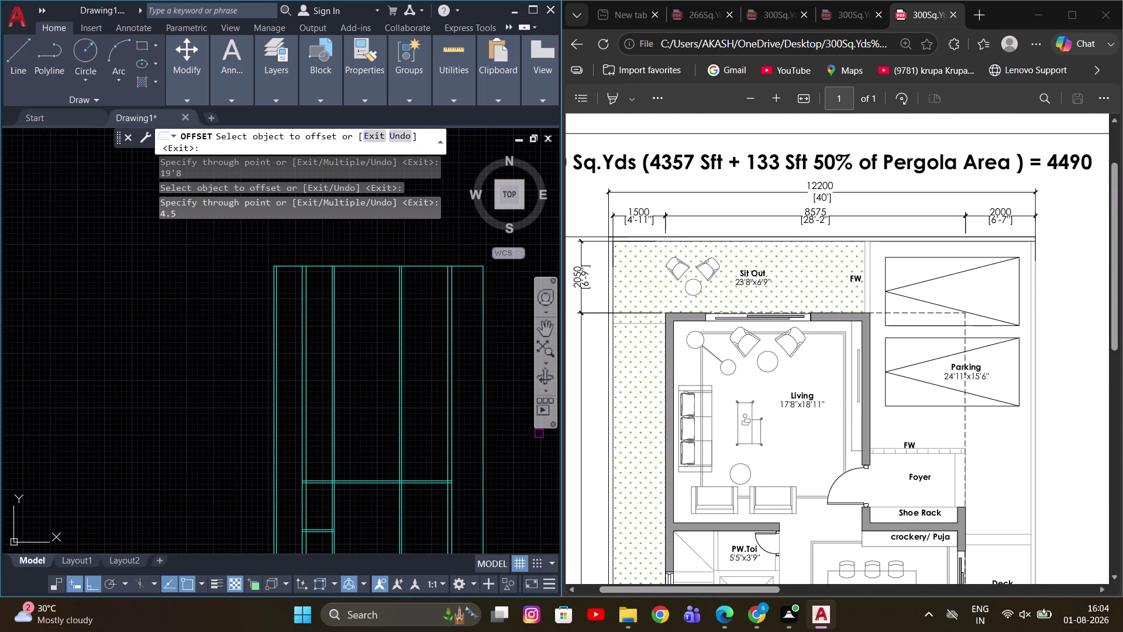
scroll(up, 3)
scroll(down, 3)
scroll(up, 3)
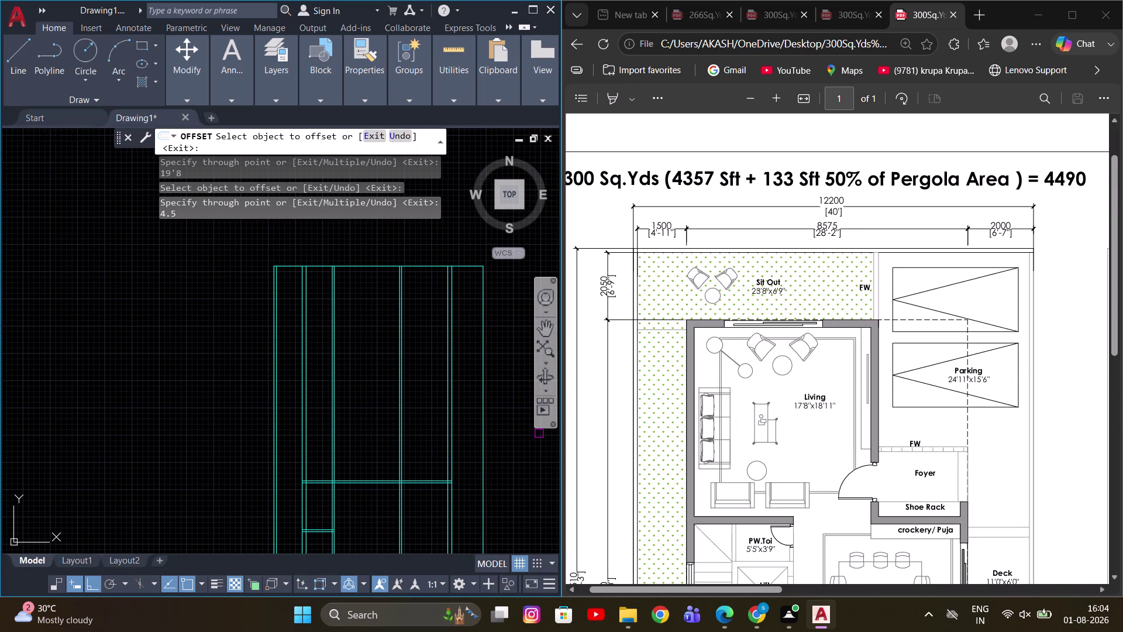
click(366, 270)
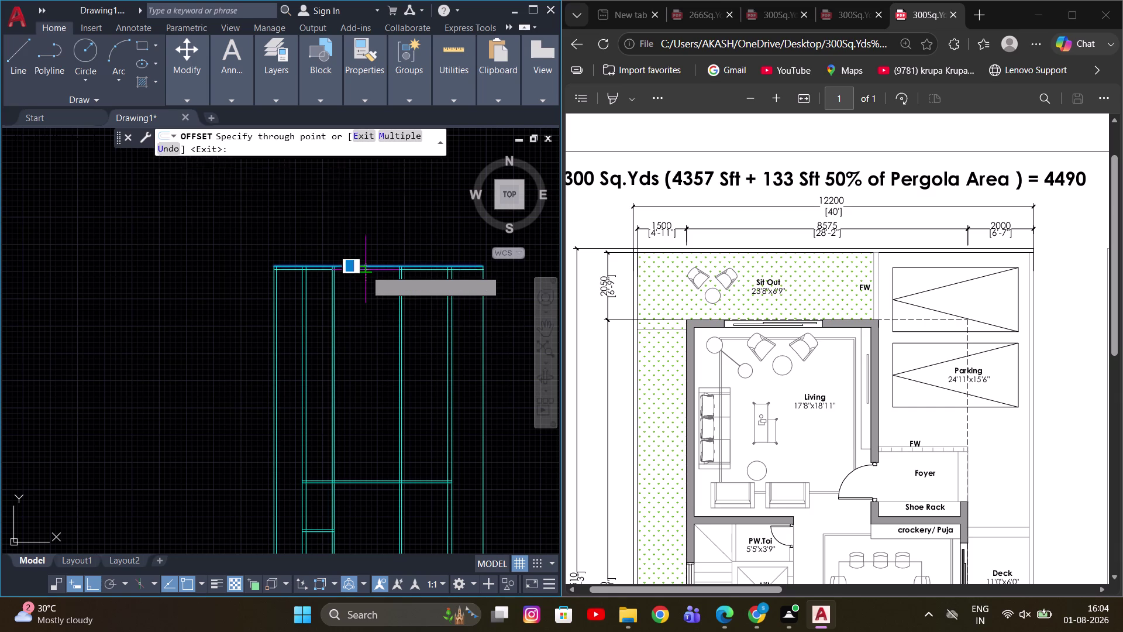
scroll(up, 3)
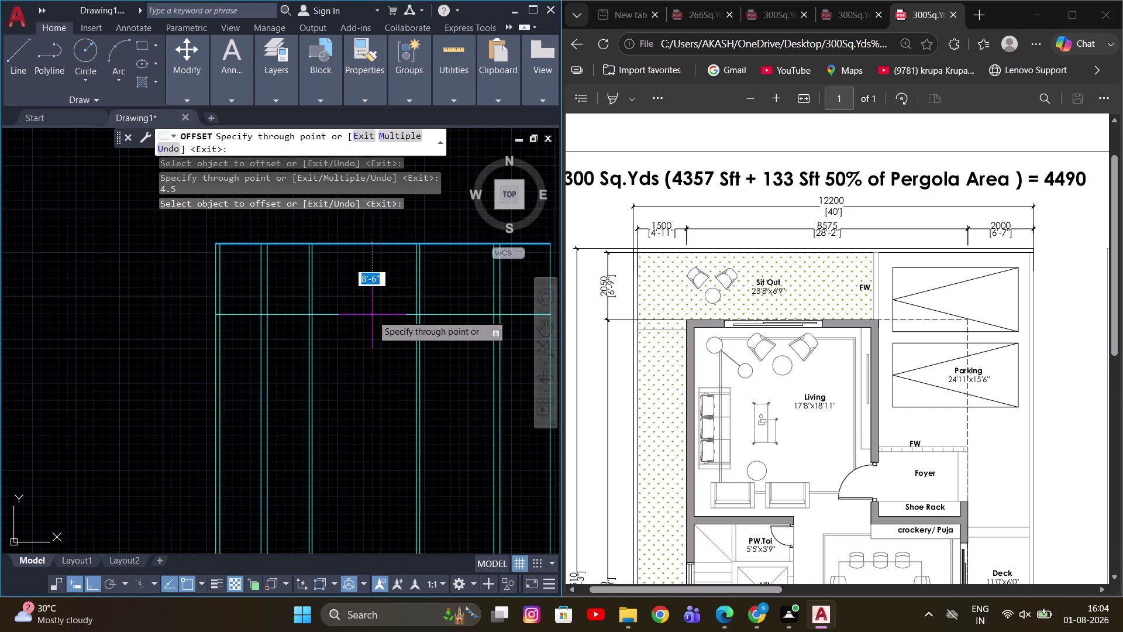
key(9)
key(BackSpace)
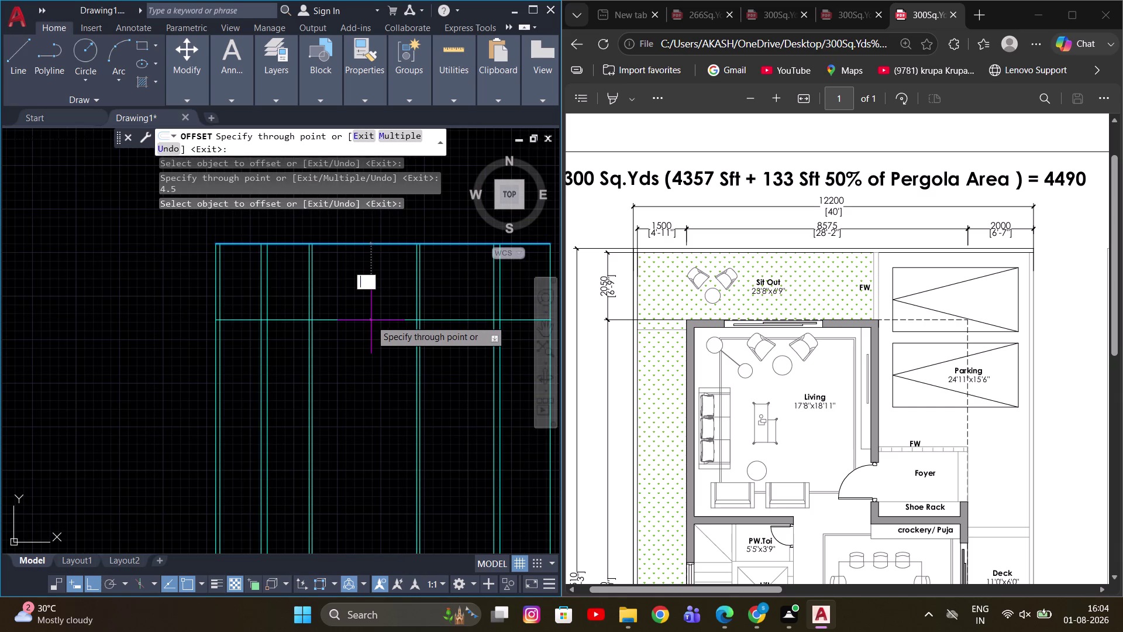
key(6)
key(apostrophe)
key(9)
key(Return)
Add a 9" parallel line to the new upper wall, then end Offset.
middle_drag(363, 380, 368, 375)
scroll(up, 3)
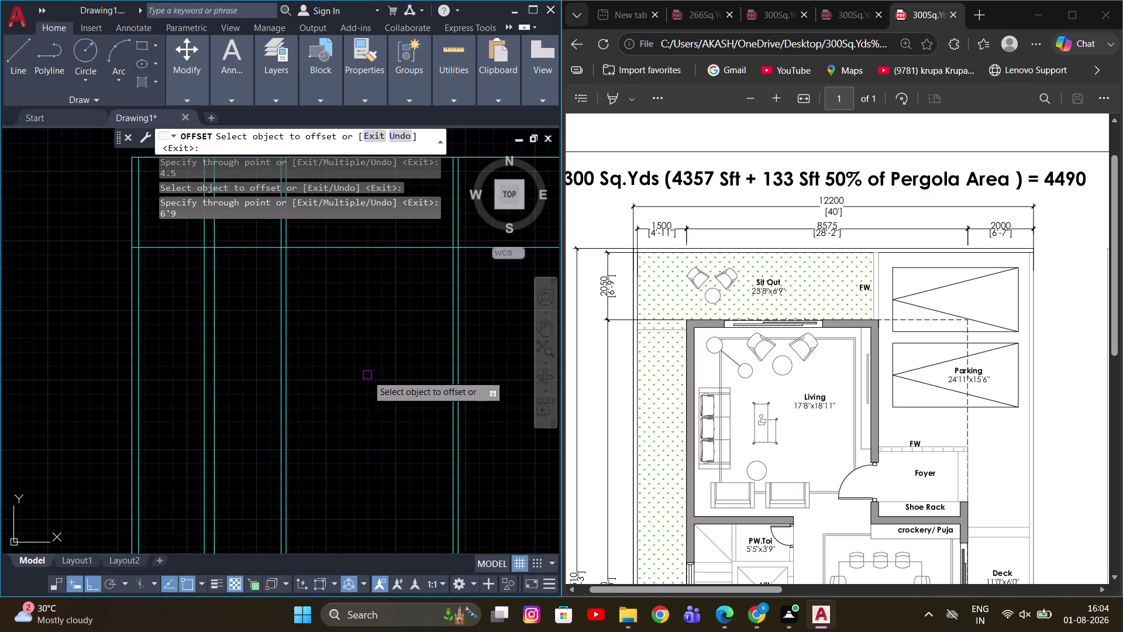
middle_drag(353, 298, 337, 369)
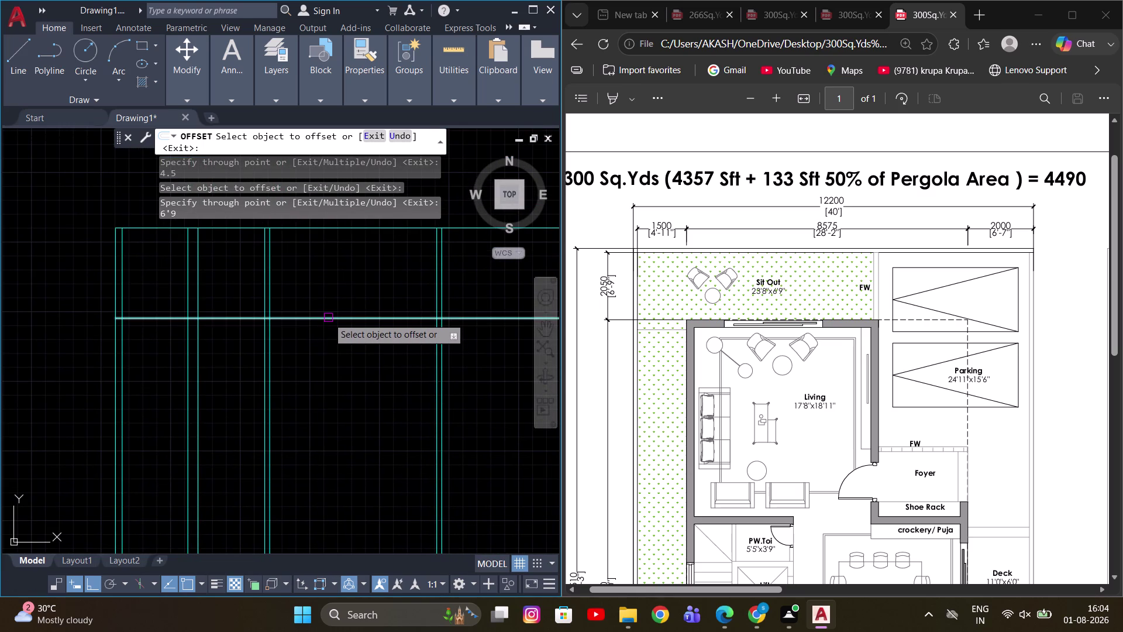
click(329, 318)
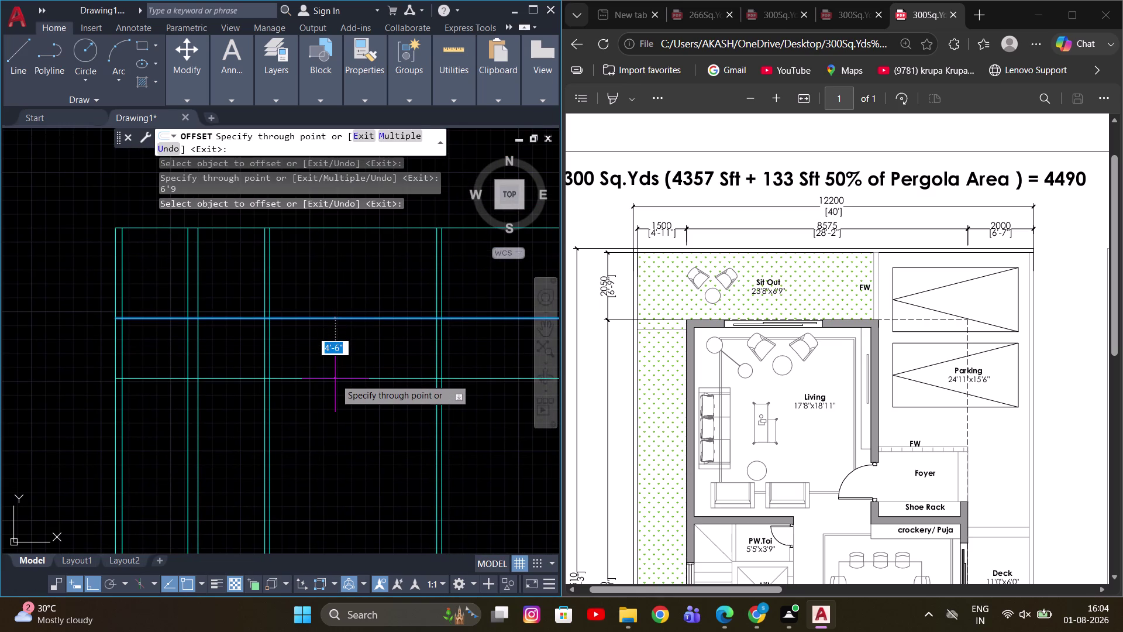
key(9)
key(Return)
middle_drag(326, 383, 409, 399)
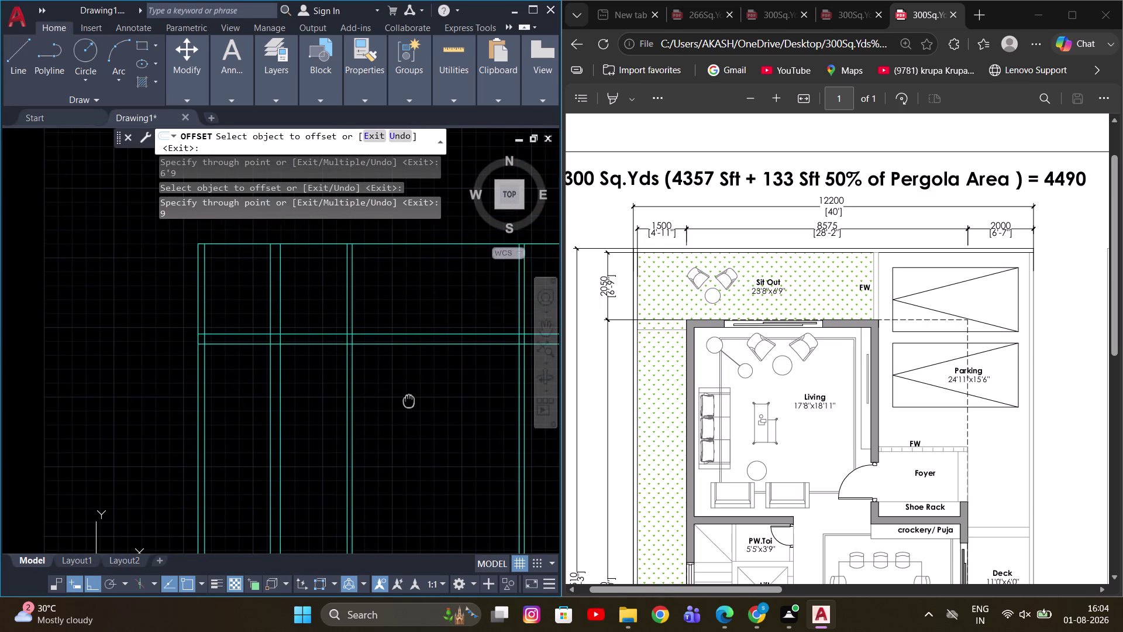
middle_drag(409, 400, 426, 406)
scroll(up, 3)
middle_drag(301, 353, 370, 424)
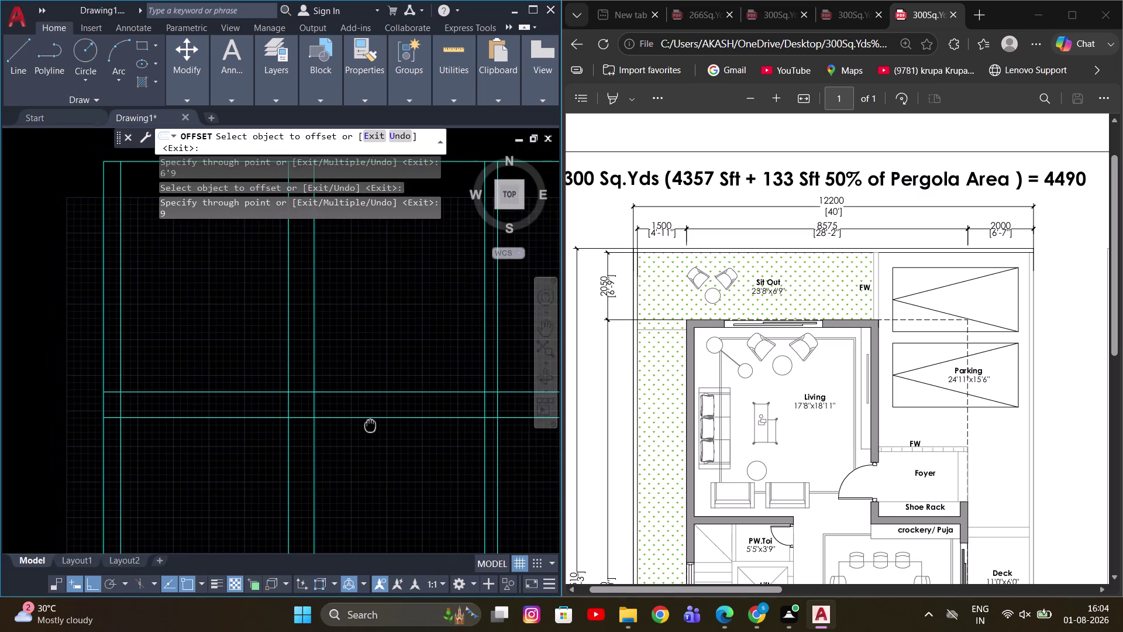
middle_drag(370, 424, 324, 419)
scroll(up, 3)
key(Escape)
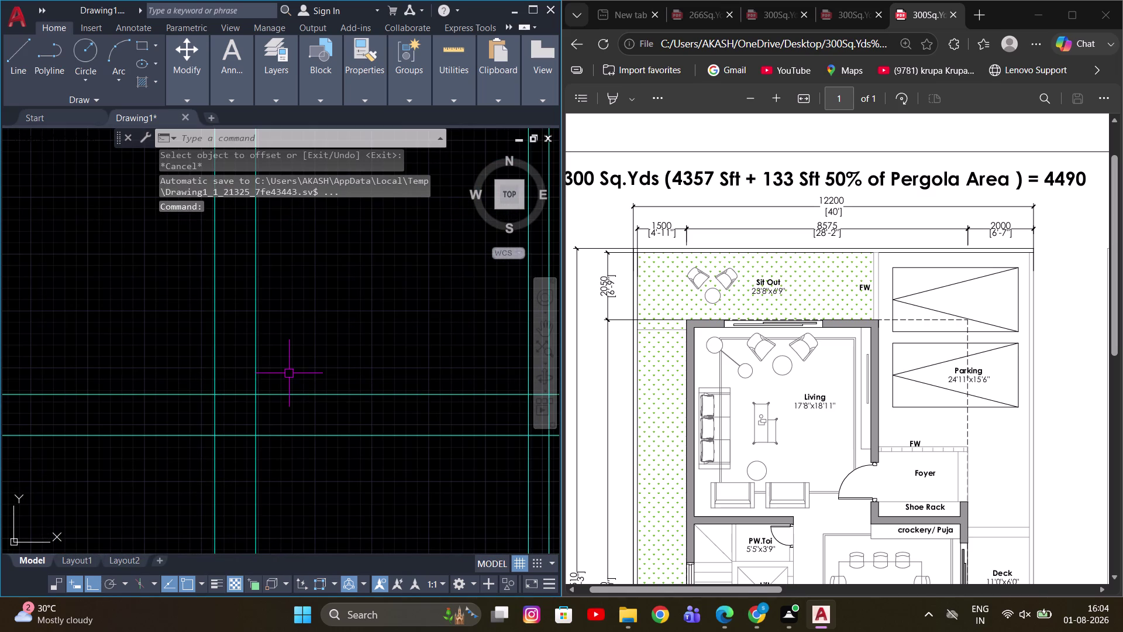
Start TR and fence-trim the overshooting line ends at the first wall corner.
text(TR)
key(space)
middle_drag(293, 358, 244, 360)
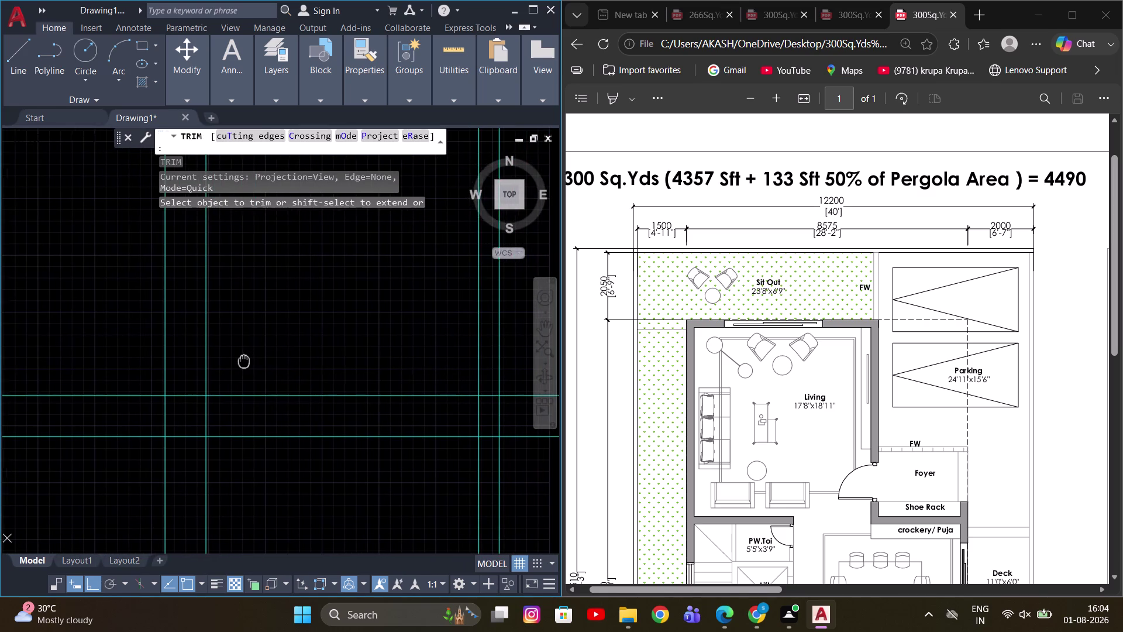
middle_drag(244, 359, 236, 359)
drag(237, 347, 113, 373)
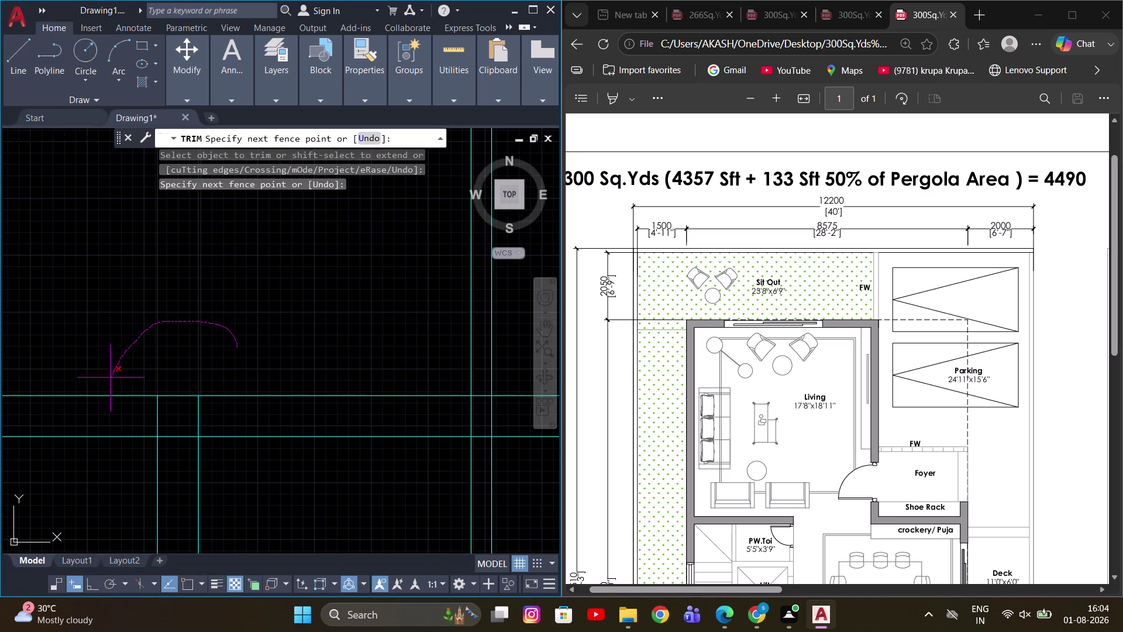
drag(113, 373, 129, 476)
scroll(down, 3)
scroll(up, 3)
middle_drag(218, 320, 206, 324)
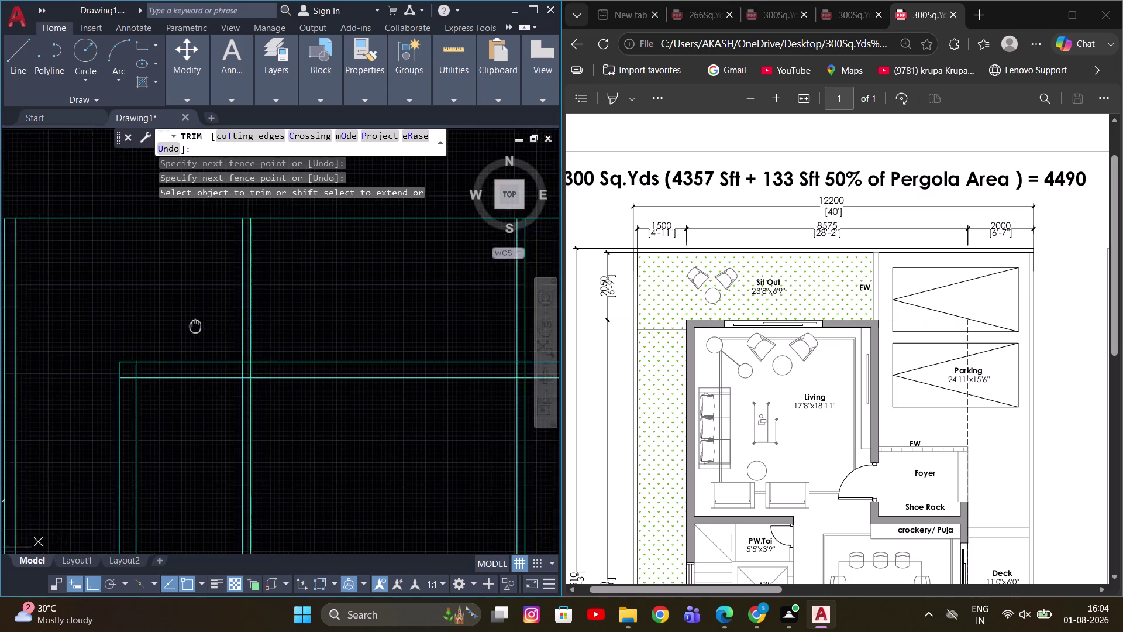
middle_drag(205, 325, 151, 326)
scroll(up, 3)
scroll(down, 3)
scroll(down, 3)
middle_drag(213, 432, 224, 274)
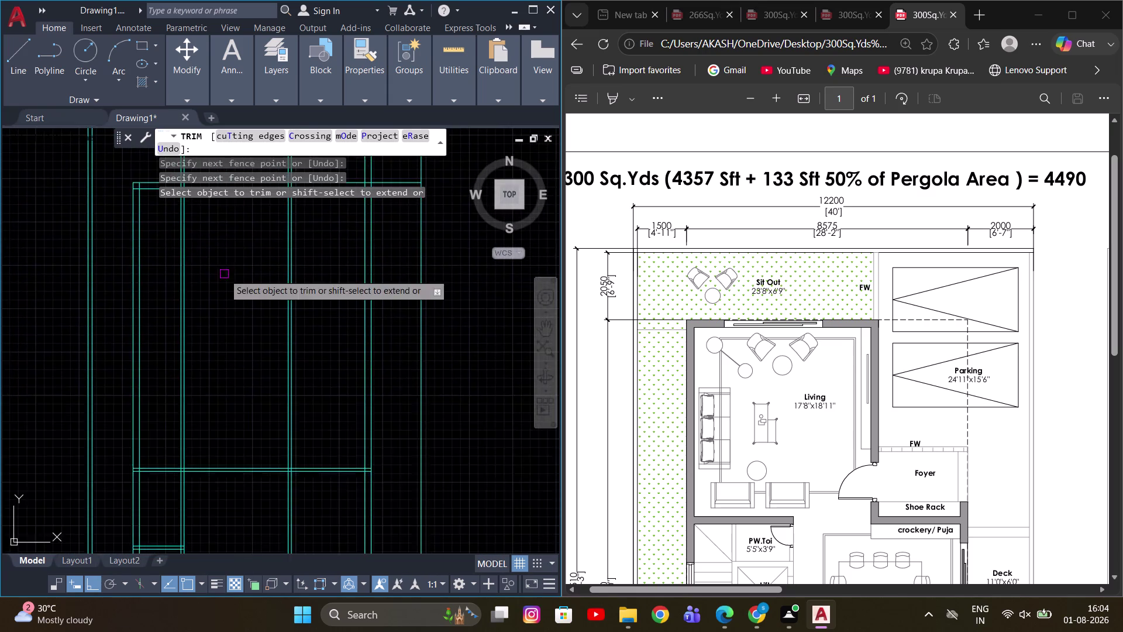
scroll(down, 3)
middle_drag(236, 326, 245, 308)
scroll(down, 3)
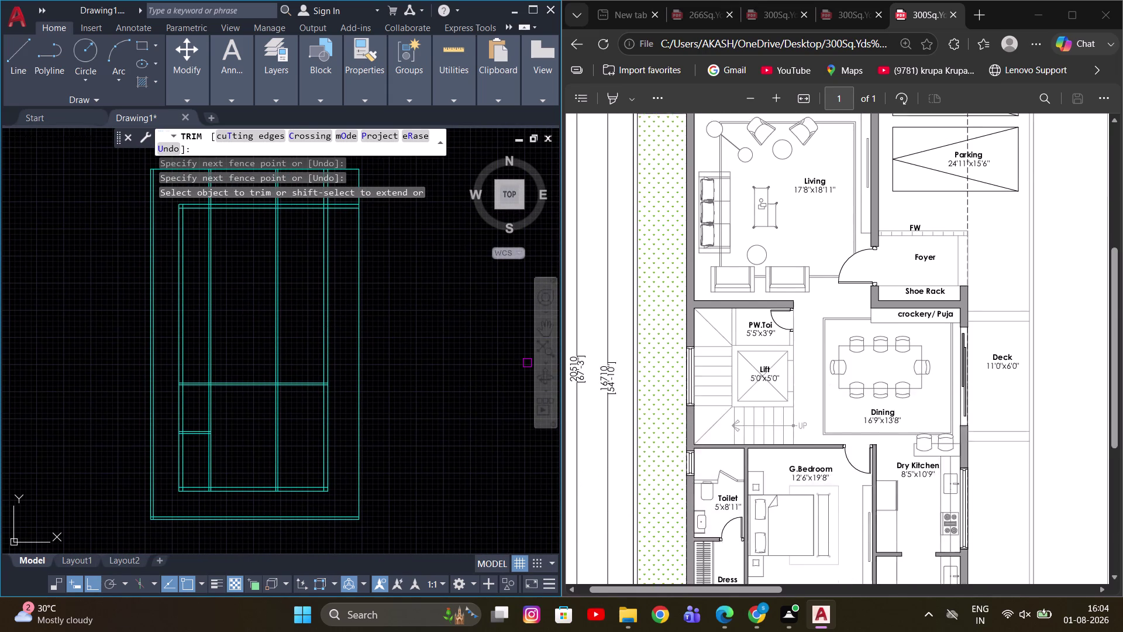
scroll(down, 3)
scroll(up, 3)
middle_drag(272, 361, 352, 350)
scroll(up, 3)
middle_drag(293, 361, 244, 355)
scroll(down, 3)
click(192, 363)
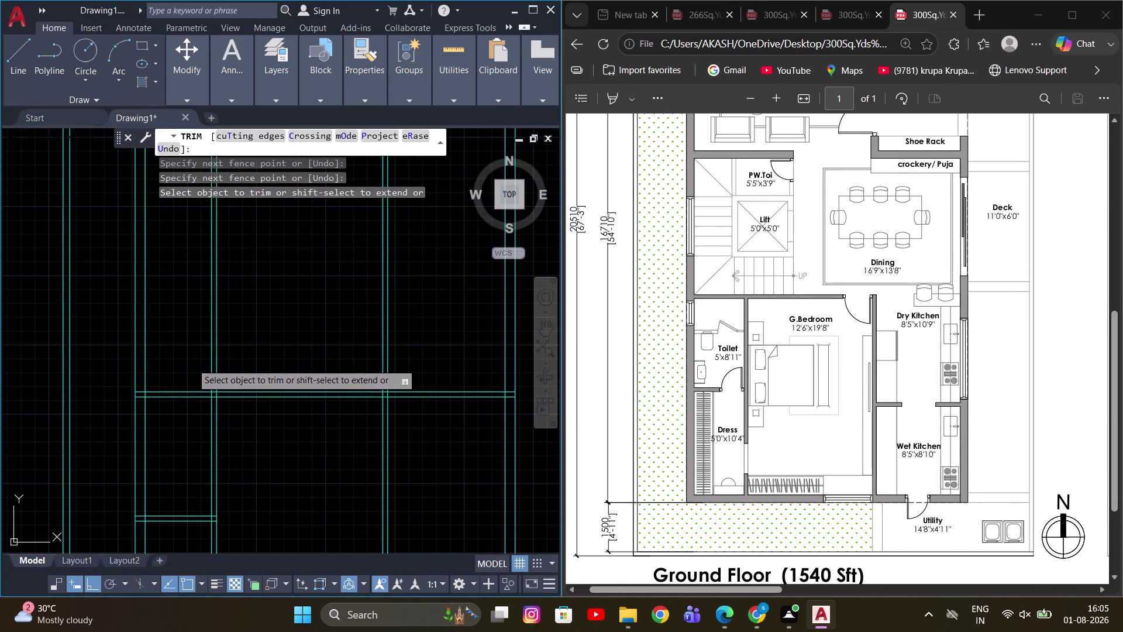
click(425, 368)
scroll(down, 3)
Fence-trim the remaining overshooting ends at the upper wall corners and end trimming.
middle_drag(397, 344, 380, 404)
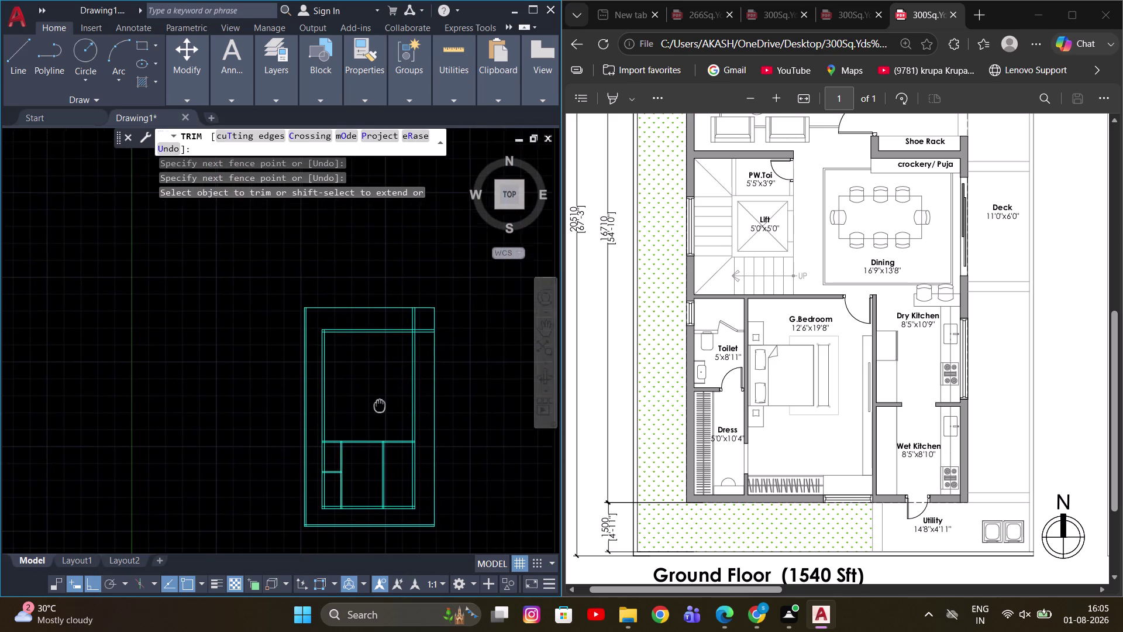
middle_drag(379, 404, 377, 411)
scroll(up, 3)
middle_drag(401, 358, 393, 377)
scroll(up, 3)
scroll(up, 3)
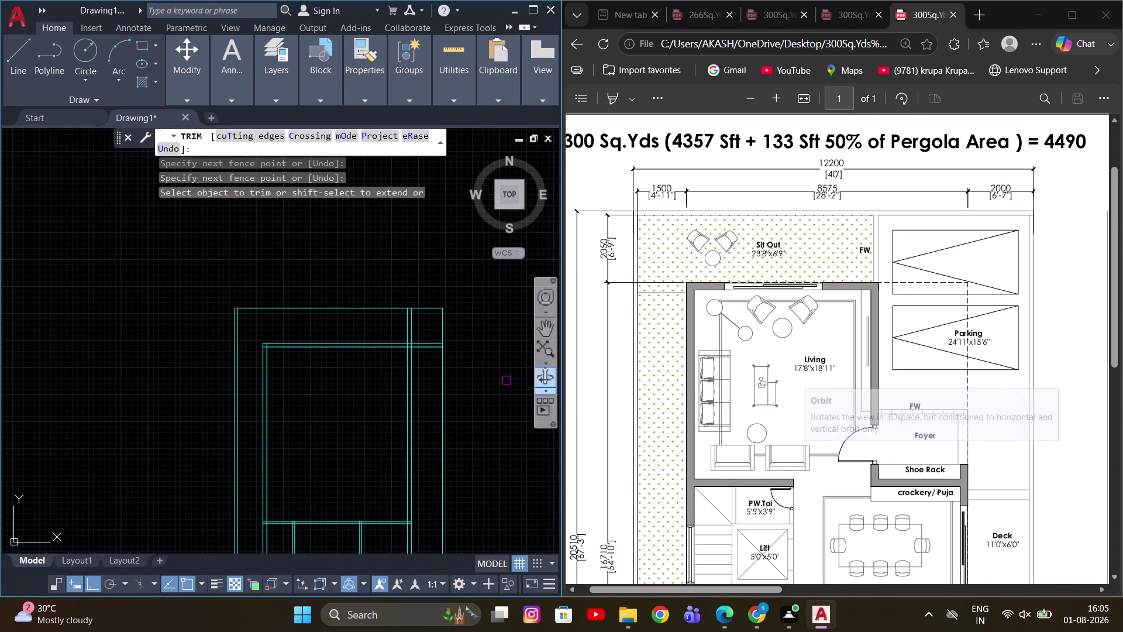
scroll(up, 3)
scroll(down, 3)
middle_drag(393, 358, 407, 332)
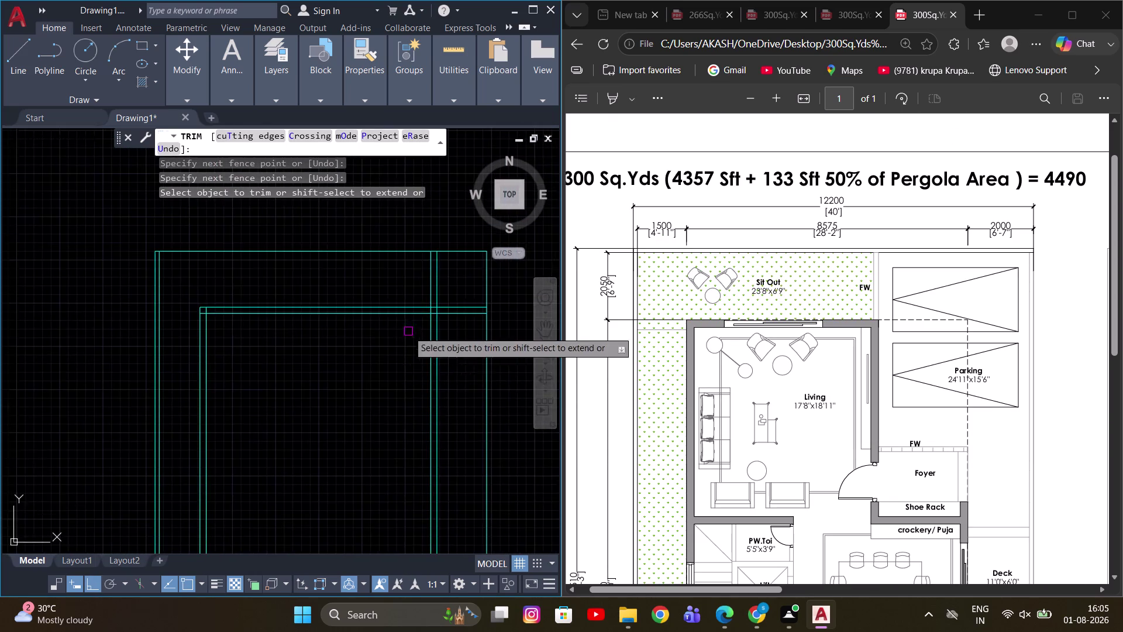
scroll(up, 3)
middle_drag(419, 357, 356, 409)
drag(340, 320, 422, 330)
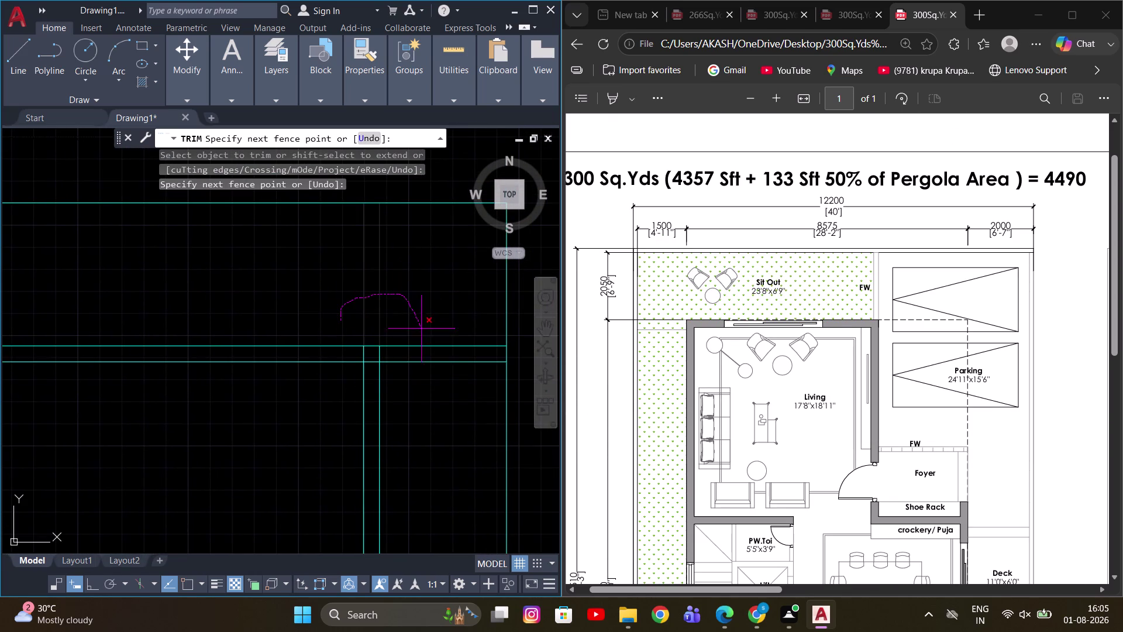
drag(422, 330, 427, 373)
scroll(down, 3)
key(Escape)
scroll(down, 3)
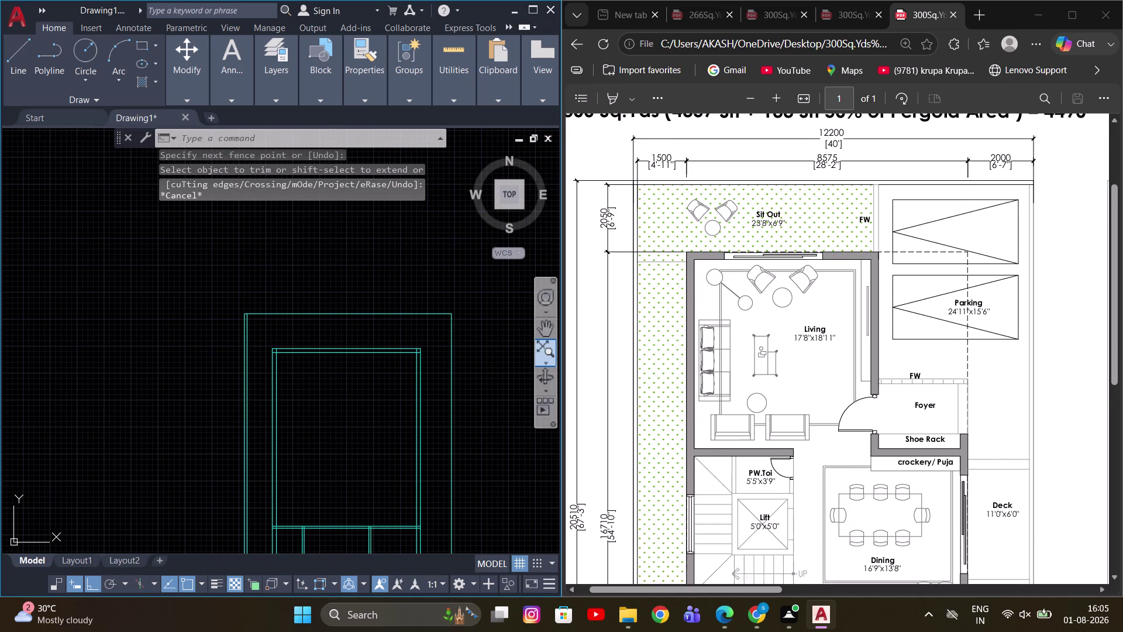
scroll(down, 3)
scroll(up, 3)
drag(708, 585, 682, 586)
scroll(up, 3)
click(351, 374)
scroll(down, 3)
middle_drag(351, 358, 425, 324)
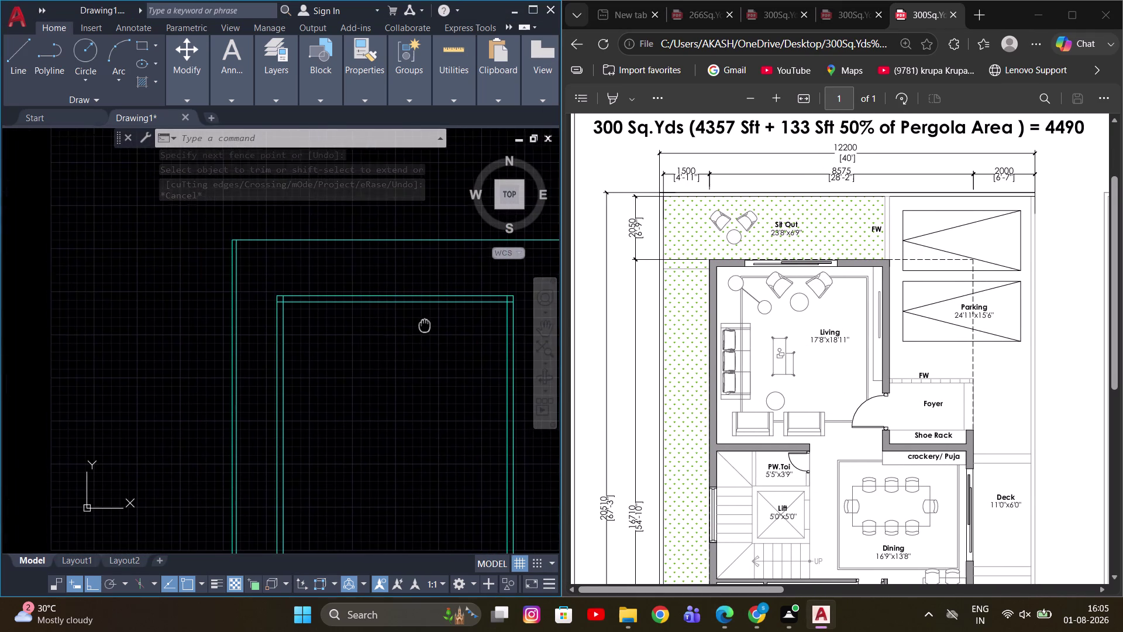
middle_drag(425, 324, 425, 324)
middle_drag(305, 324, 304, 277)
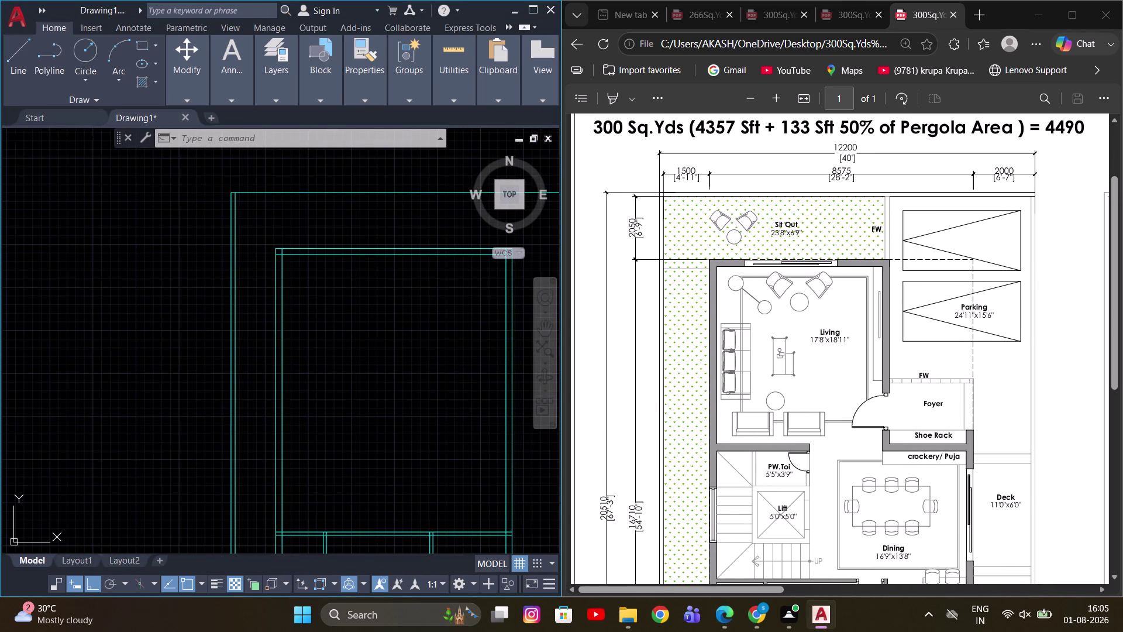
scroll(up, 3)
middle_drag(317, 336, 316, 371)
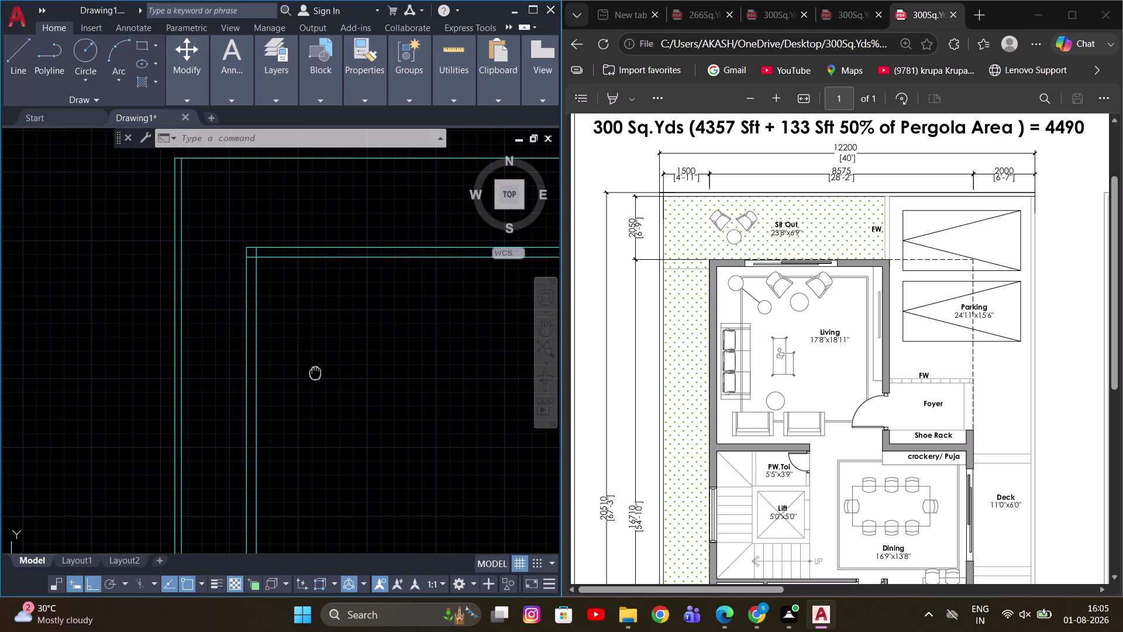
middle_drag(316, 371, 309, 356)
scroll(up, 3)
middle_drag(254, 296, 207, 308)
scroll(up, 3)
scroll(down, 3)
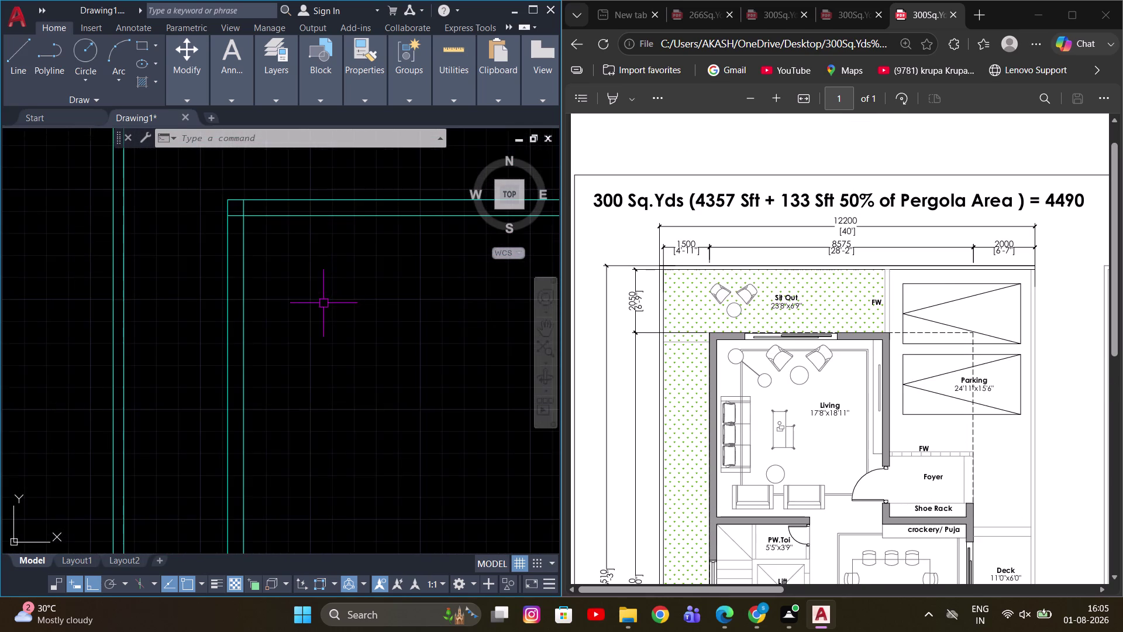
middle_drag(328, 298, 292, 309)
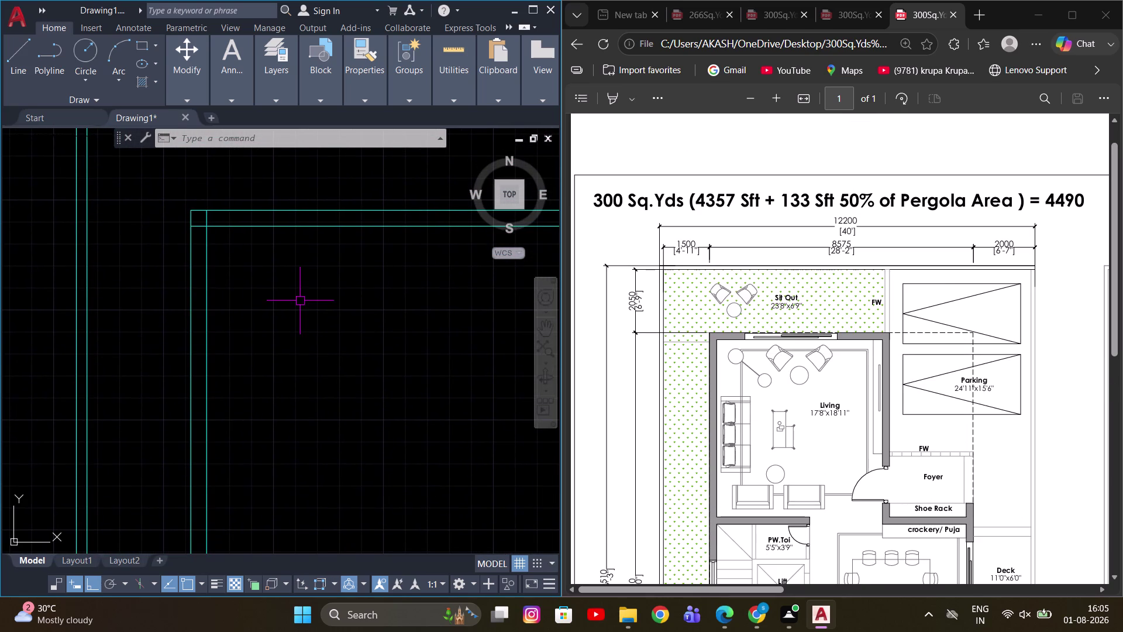
middle_drag(332, 301, 336, 332)
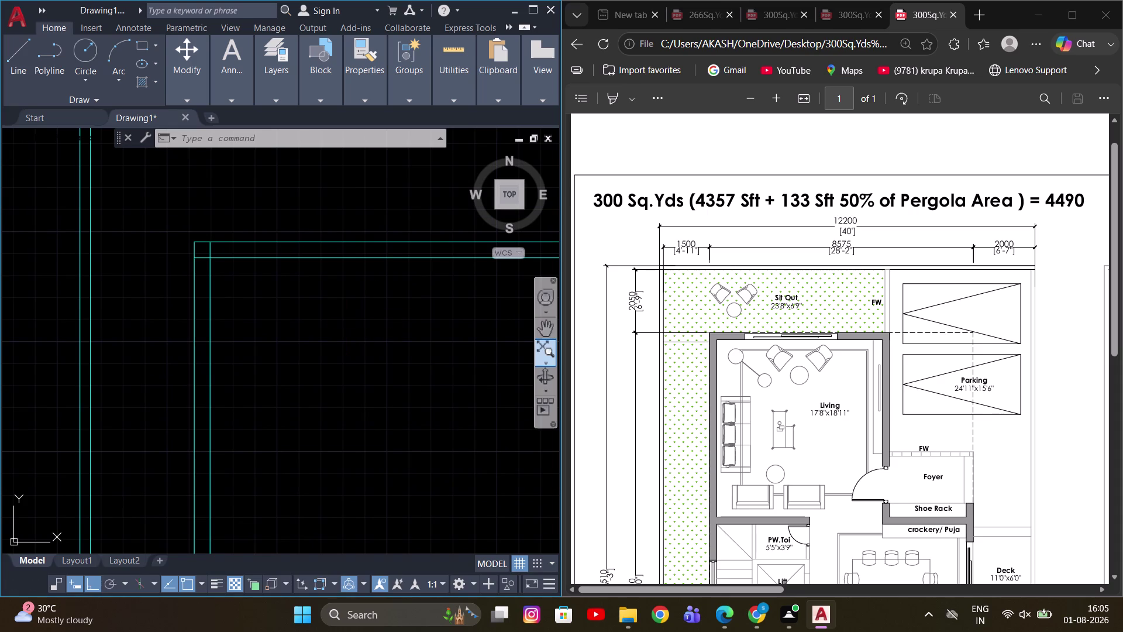
scroll(up, 3)
scroll(up, 3)
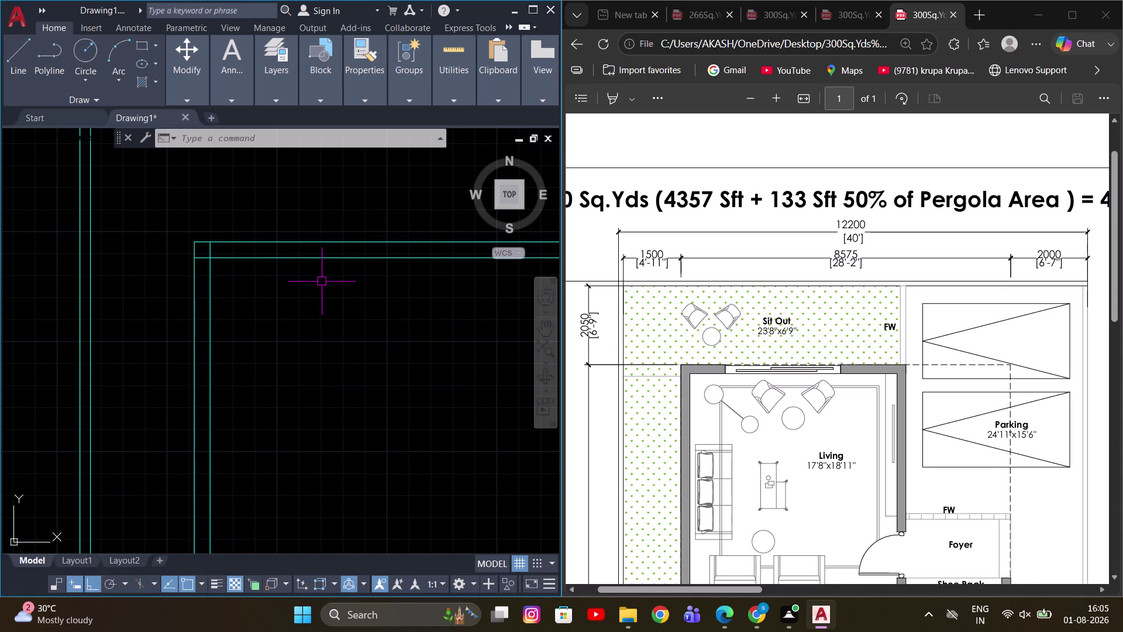
scroll(down, 3)
middle_drag(323, 304, 287, 278)
scroll(up, 3)
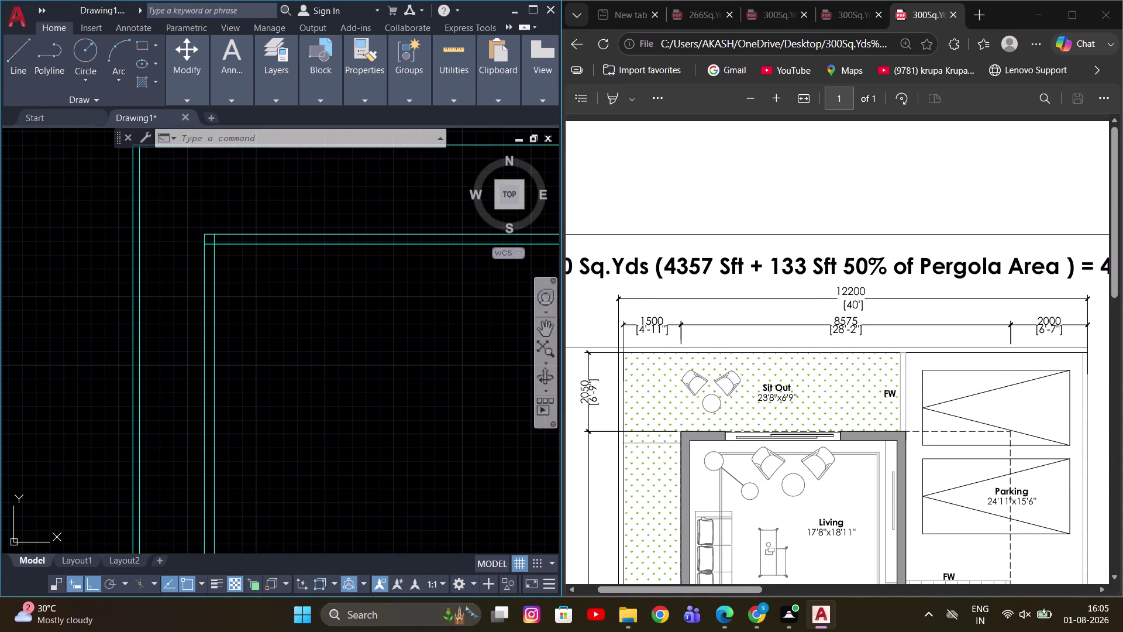
scroll(down, 3)
middle_drag(318, 298, 297, 262)
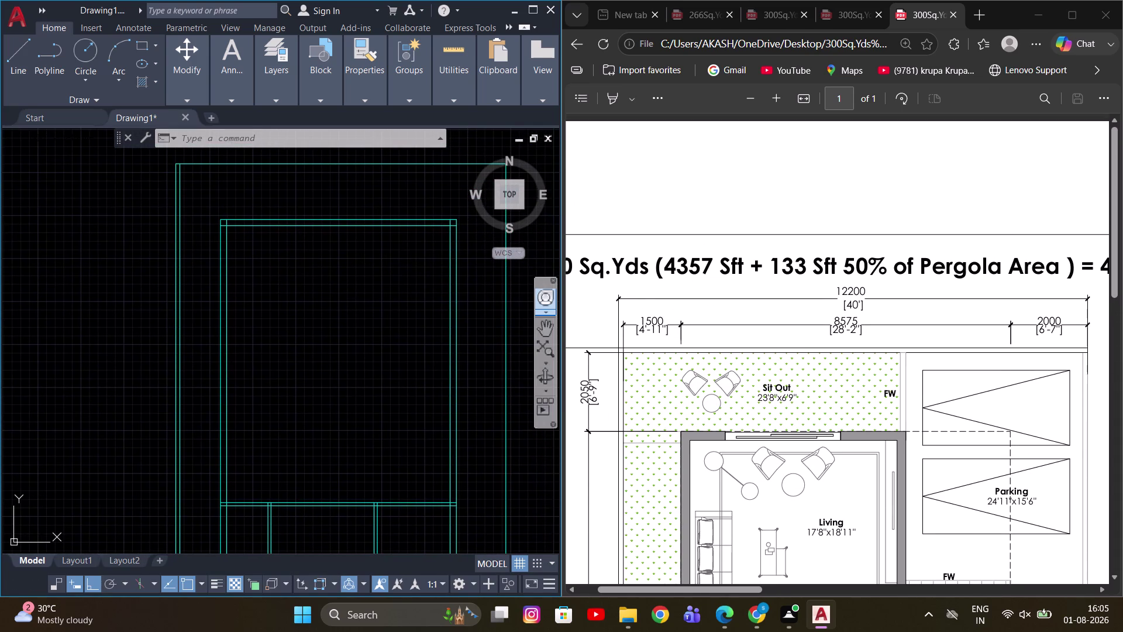
scroll(down, 3)
scroll(down, 3)
middle_drag(299, 315, 311, 285)
scroll(down, 3)
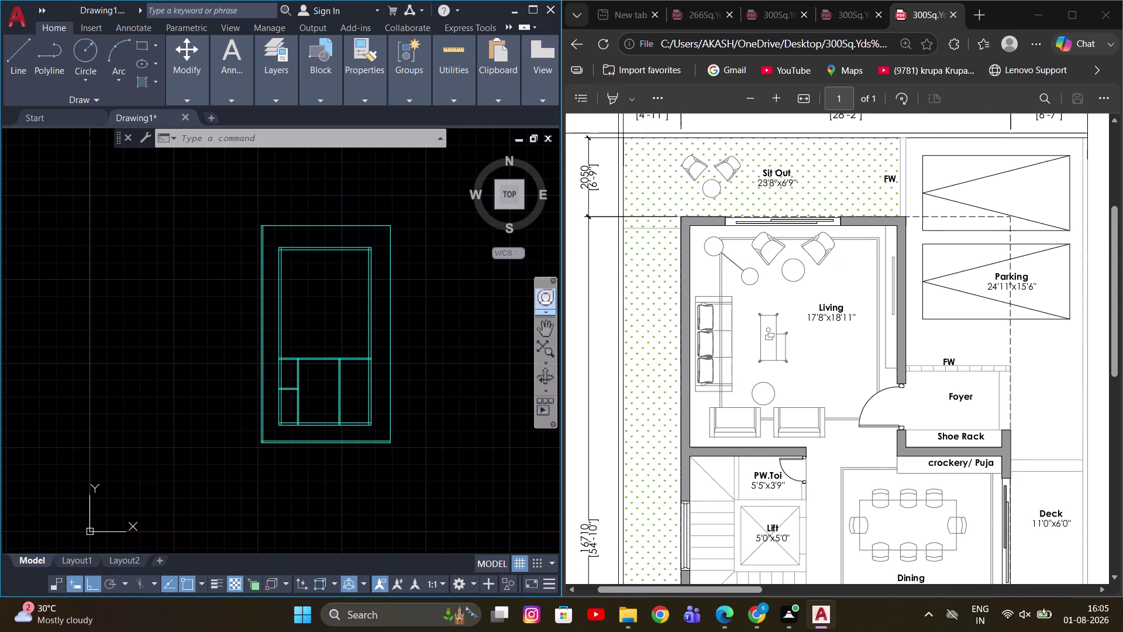
scroll(up, 3)
scroll(up, 3)
scroll(up, 3)
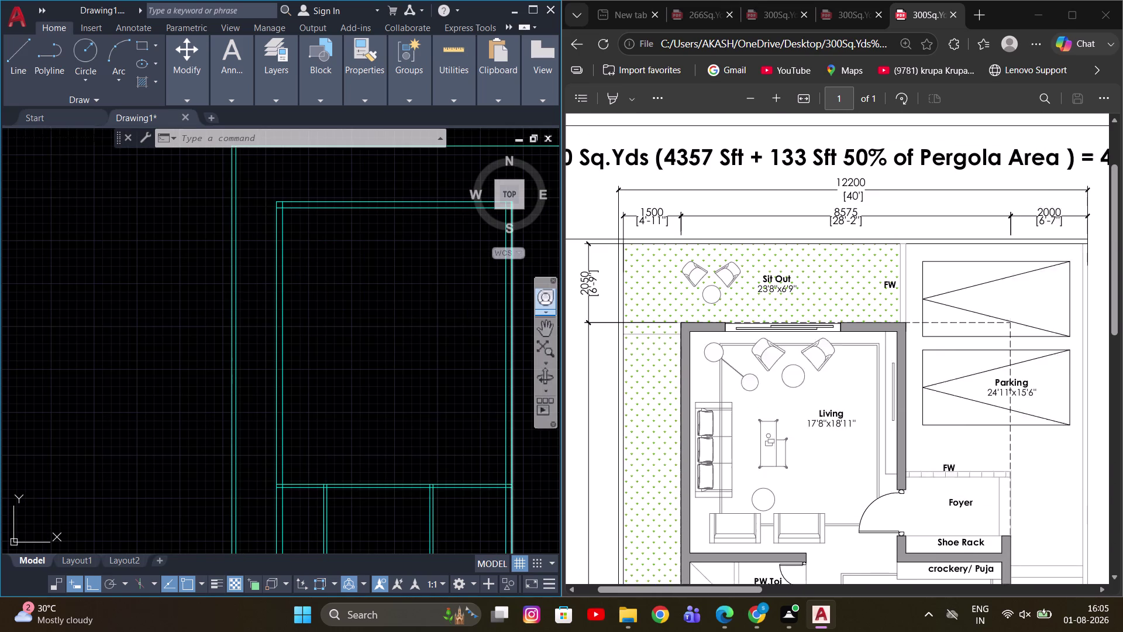
middle_drag(327, 280, 301, 335)
scroll(down, 3)
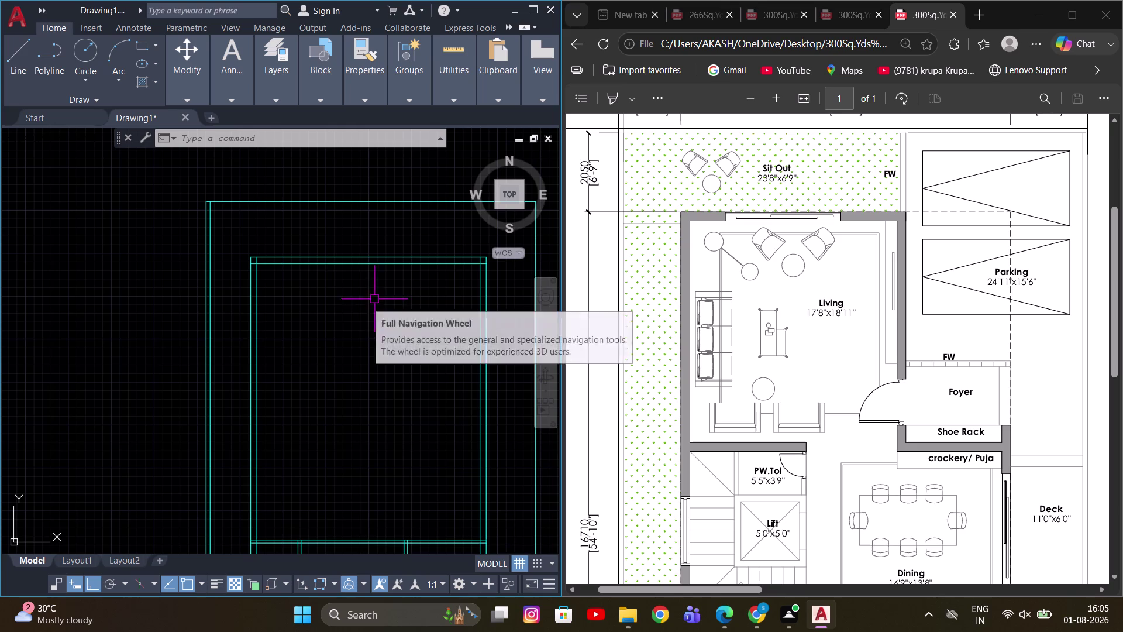
key(m)
text(EA)
key(space)
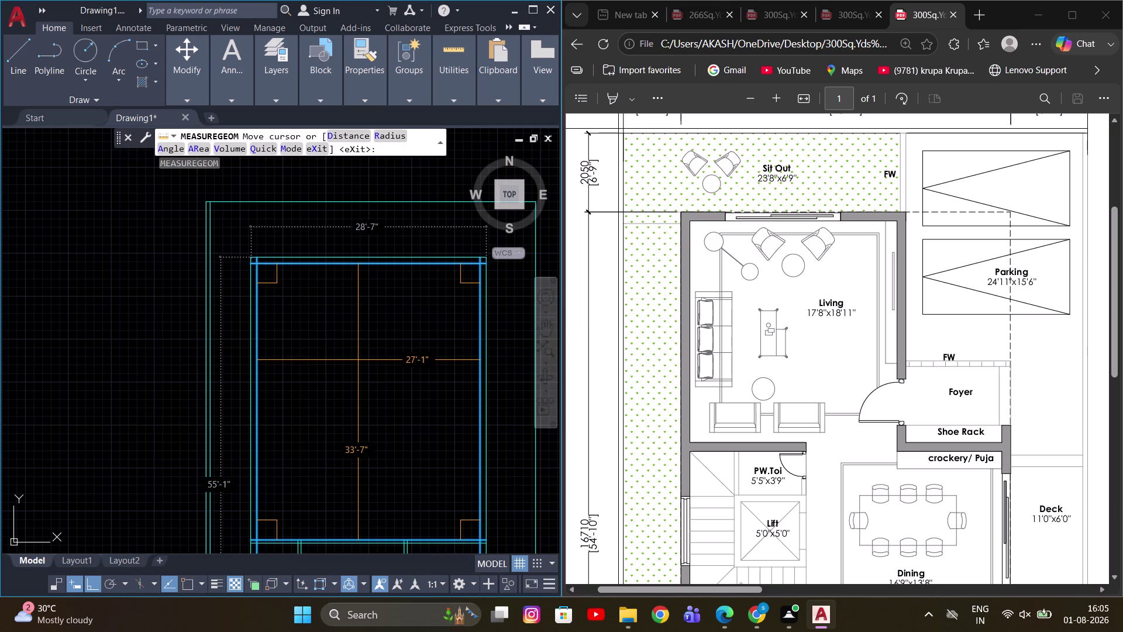
scroll(down, 3)
middle_drag(347, 356, 353, 314)
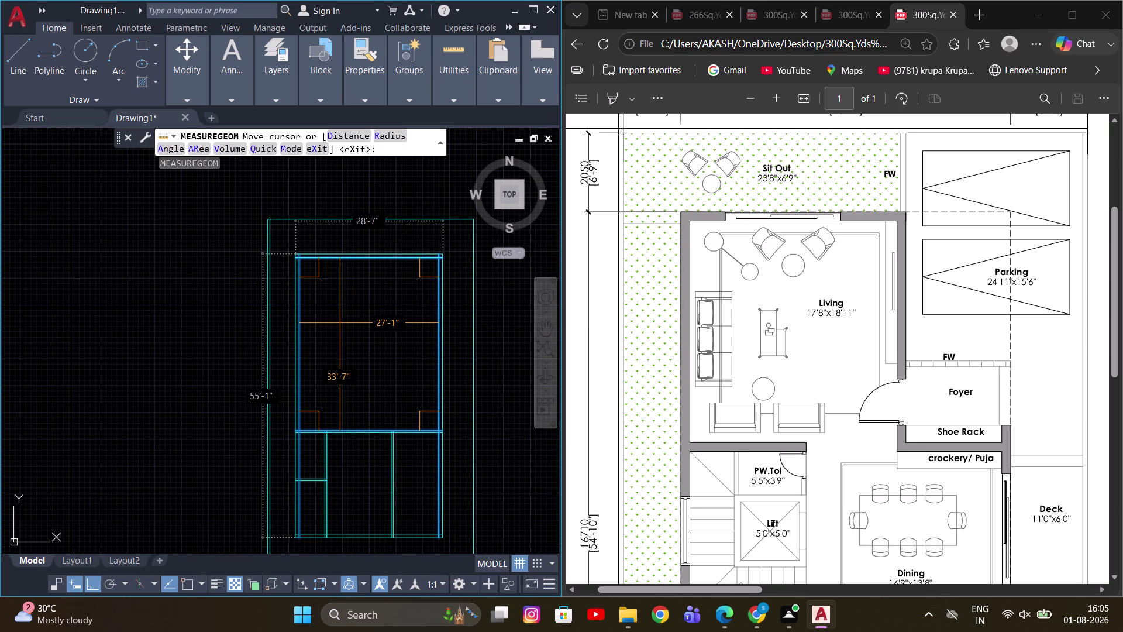
middle_drag(351, 320, 297, 331)
key(o)
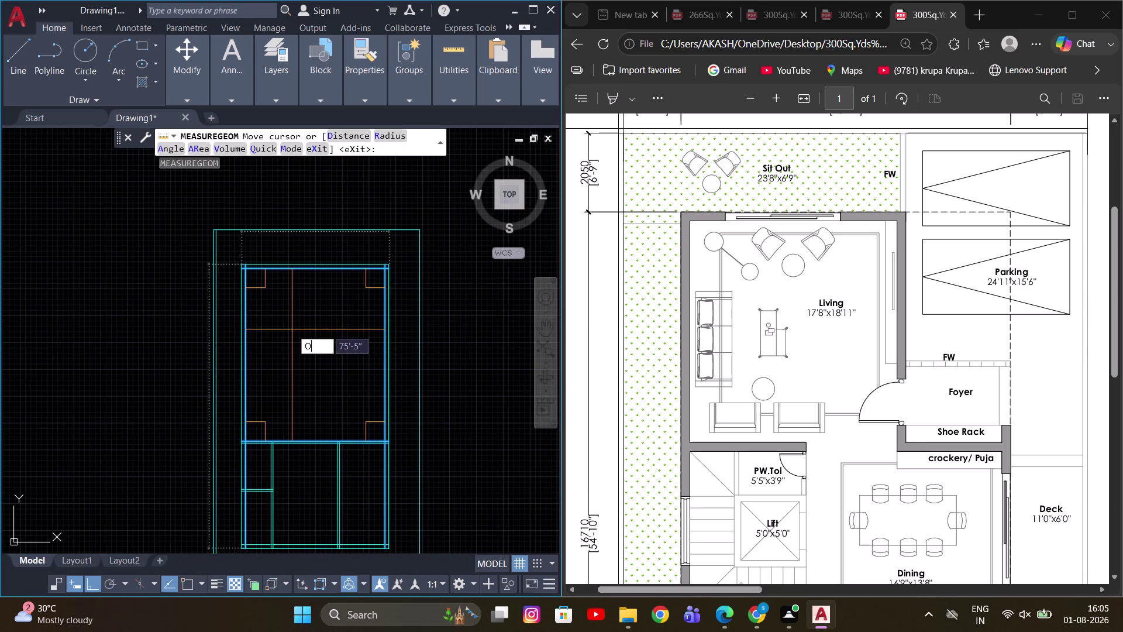
key(space)
key(Escape)
key(o)
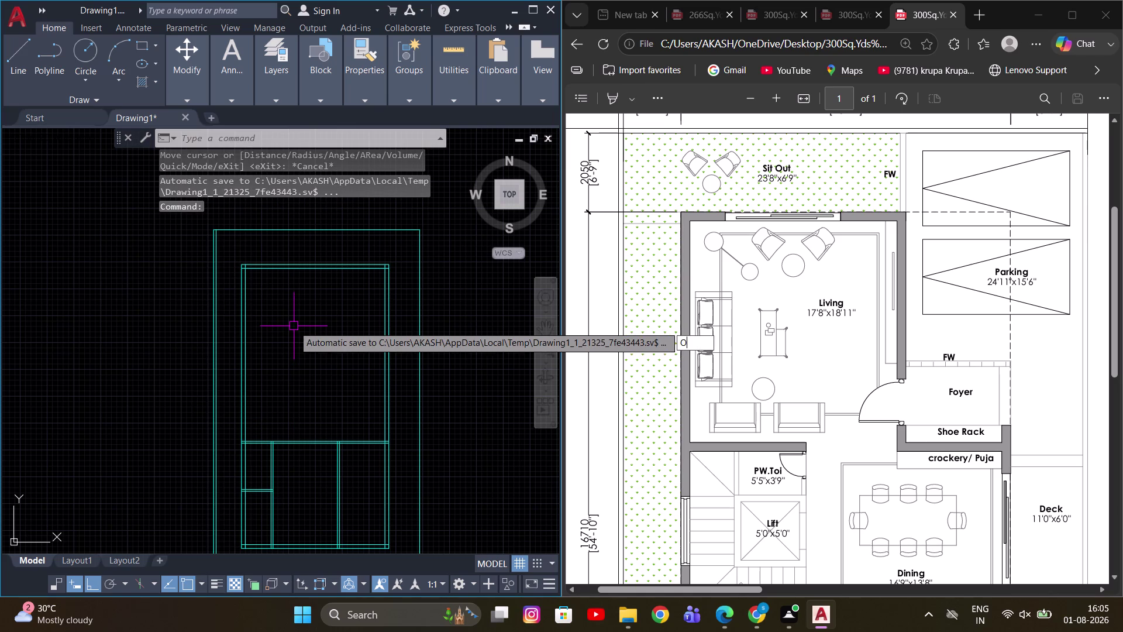
key(space)
key(t)
Offset a wall line 17'8" inward to create the first interior wall.
key(space)
scroll(up, 3)
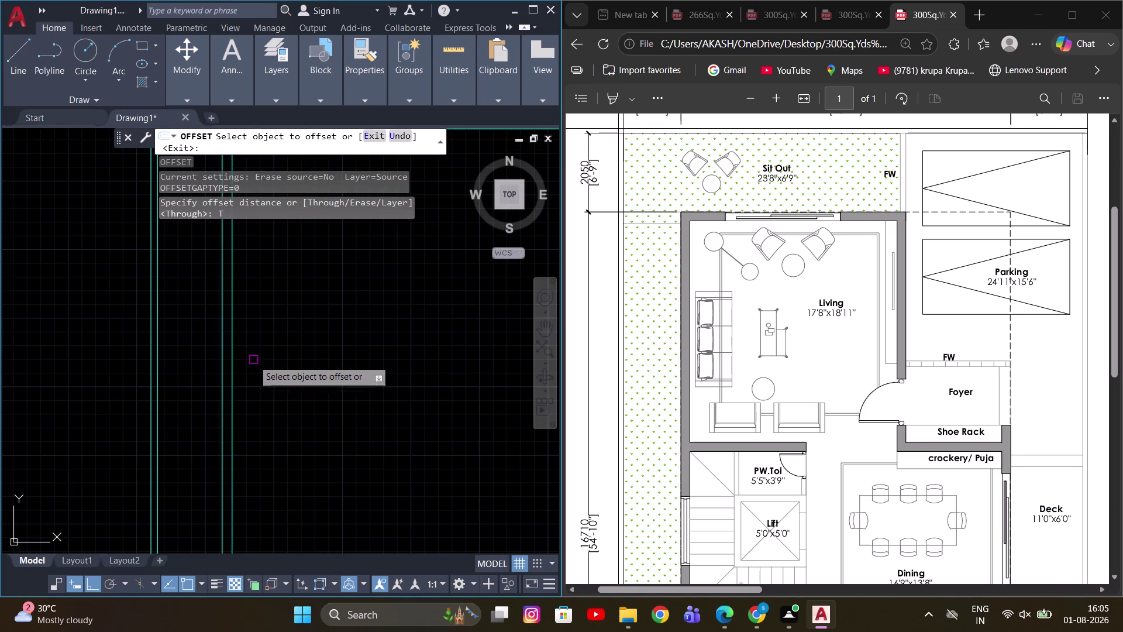
click(232, 372)
scroll(down, 3)
scroll(up, 3)
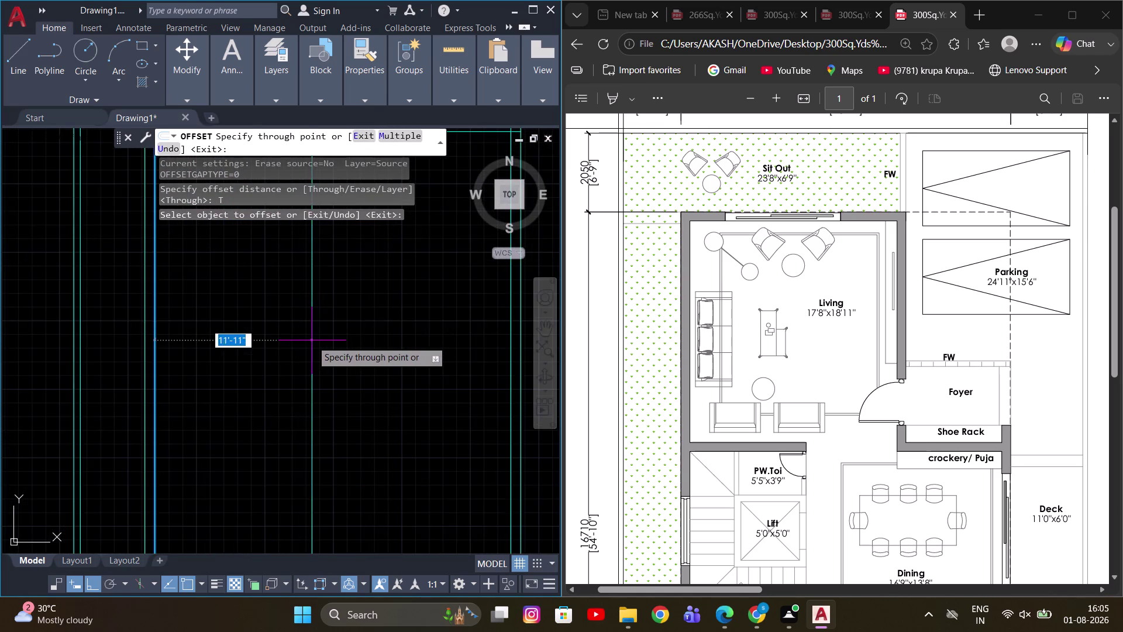
scroll(down, 3)
middle_drag(342, 326, 349, 370)
key(1)
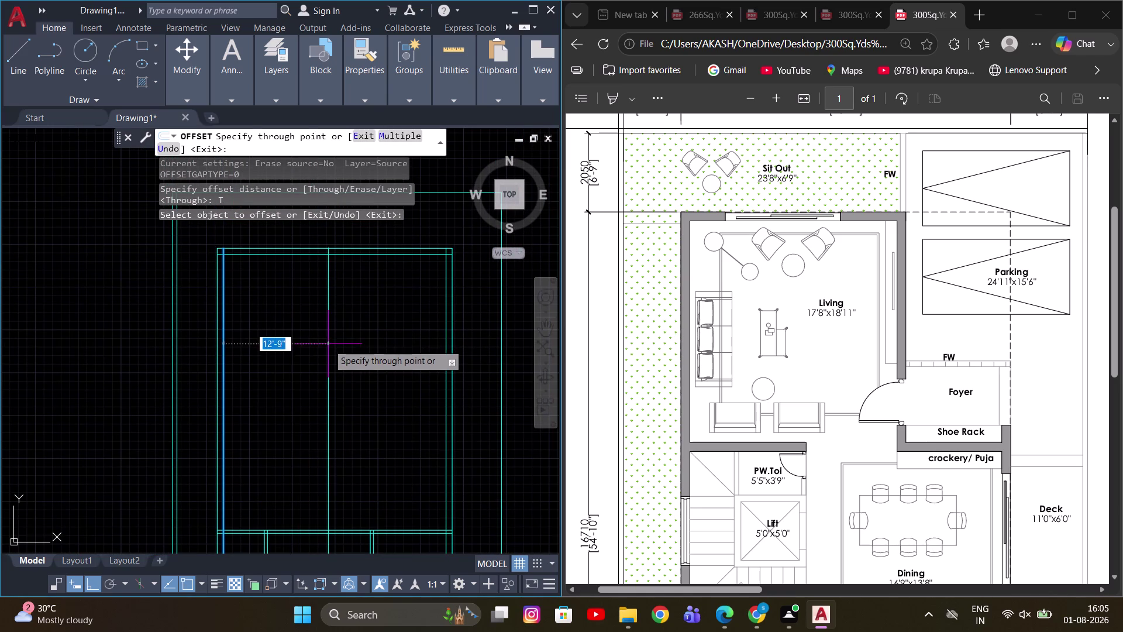
key(7)
key(apostrophe)
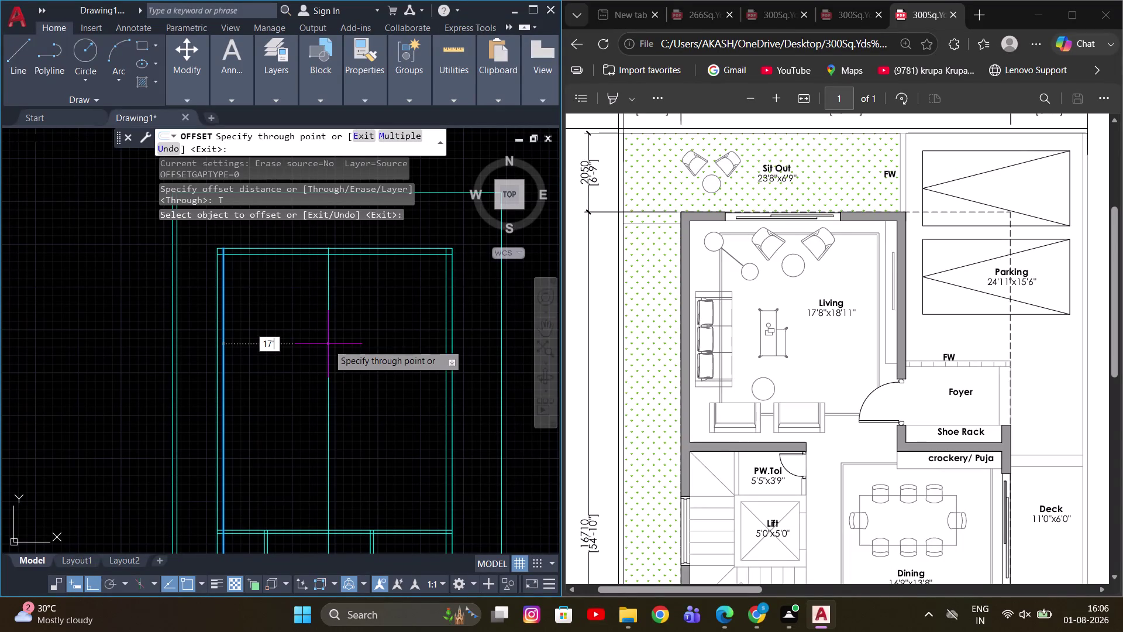
key(8)
key(Return)
middle_drag(371, 325, 339, 324)
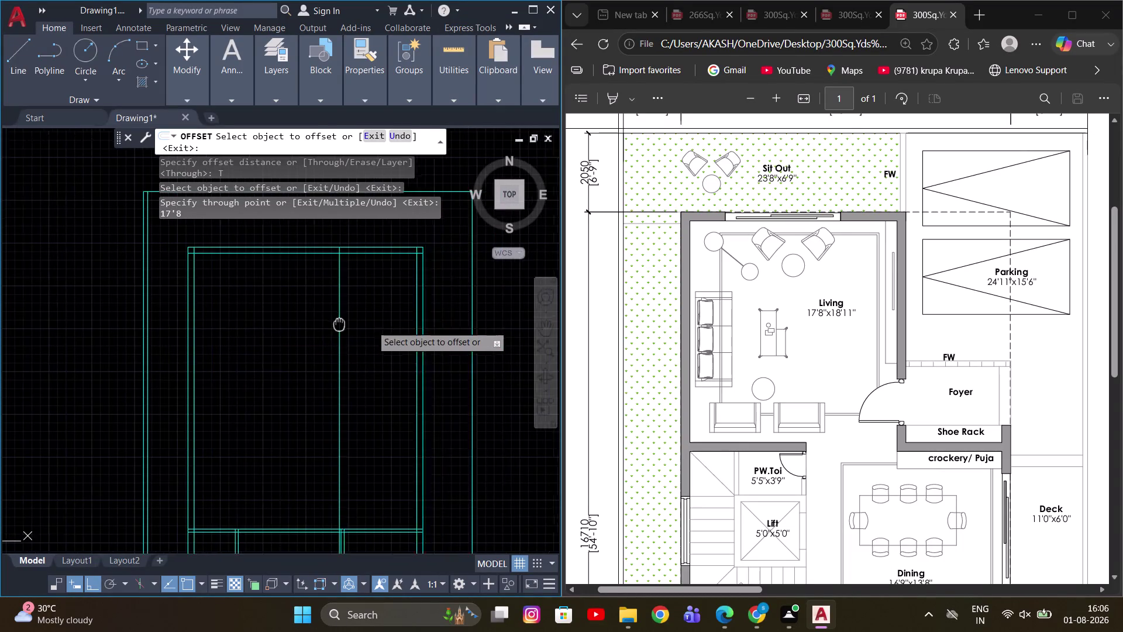
middle_drag(339, 324, 305, 323)
scroll(up, 3)
scroll(down, 3)
middle_drag(322, 334, 302, 335)
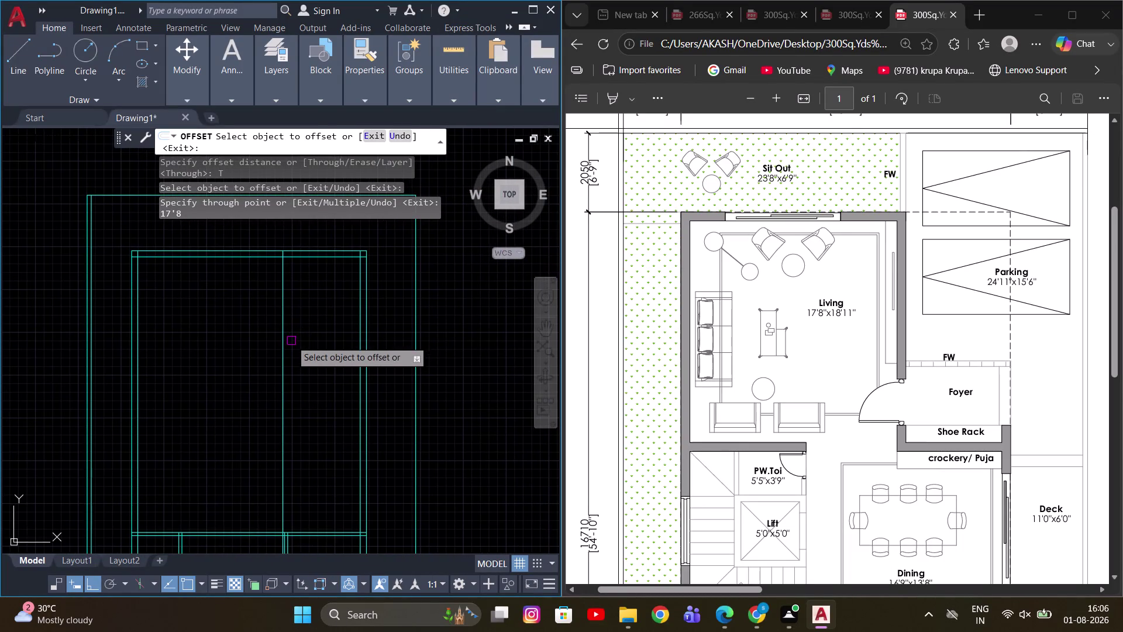
click(287, 348)
click(284, 351)
Add a parallel line 9" away for that interior wall's thickness.
scroll(up, 3)
scroll(down, 3)
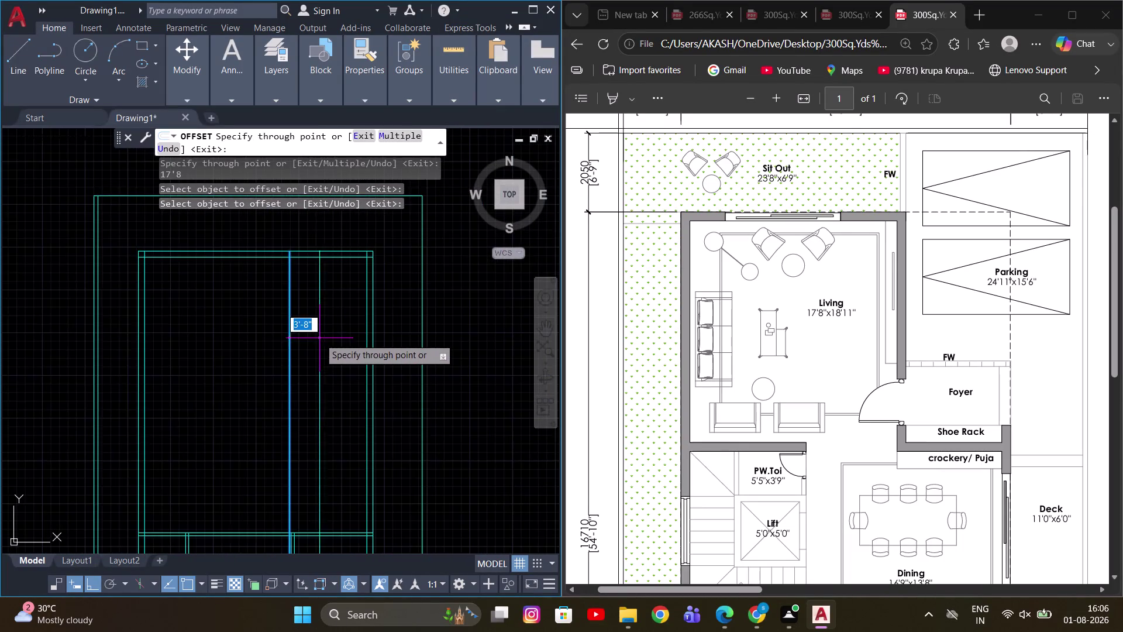
scroll(up, 3)
scroll(down, 3)
scroll(up, 3)
middle_drag(301, 311, 354, 295)
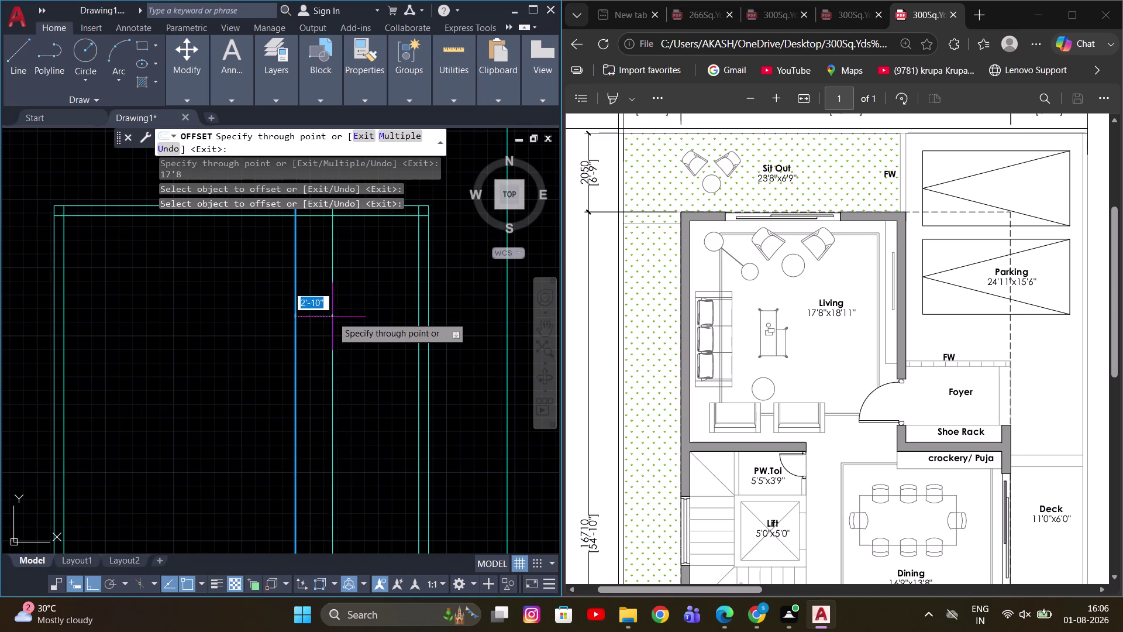
scroll(down, 3)
scroll(up, 3)
key(9)
key(Return)
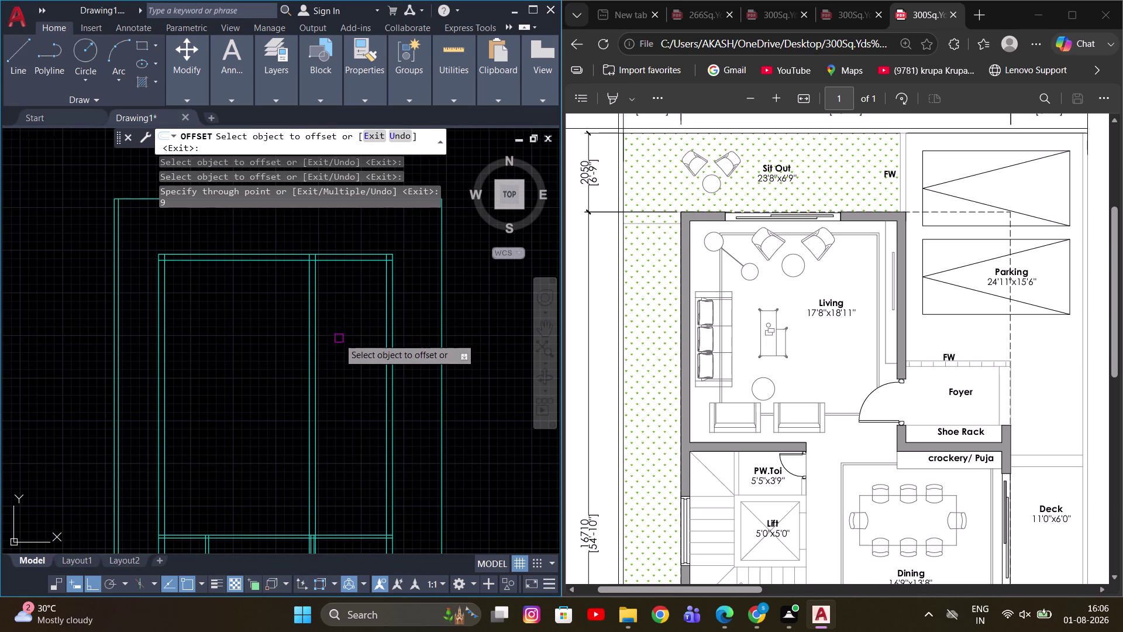
middle_drag(338, 341, 403, 274)
middle_drag(416, 312, 407, 330)
middle_drag(343, 315, 334, 348)
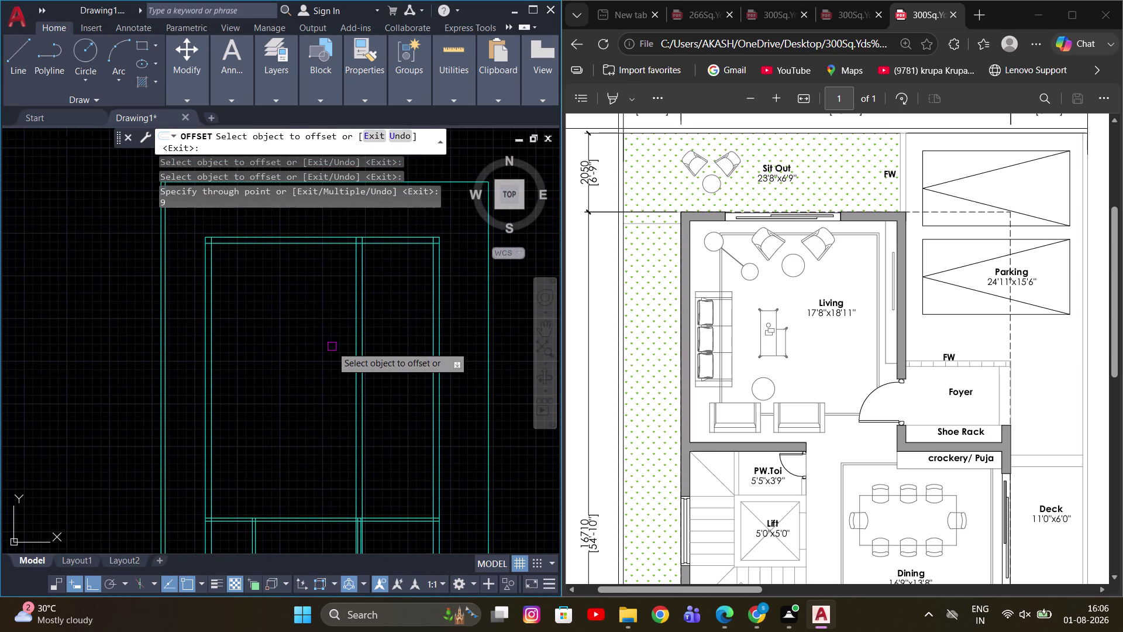
middle_drag(311, 332, 308, 352)
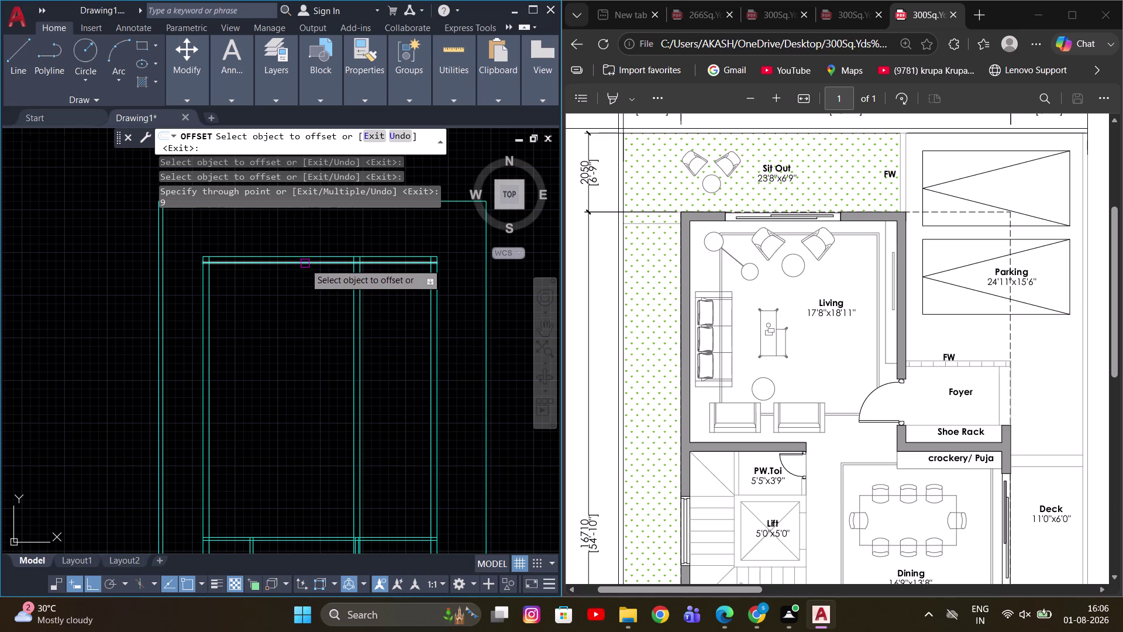
click(305, 263)
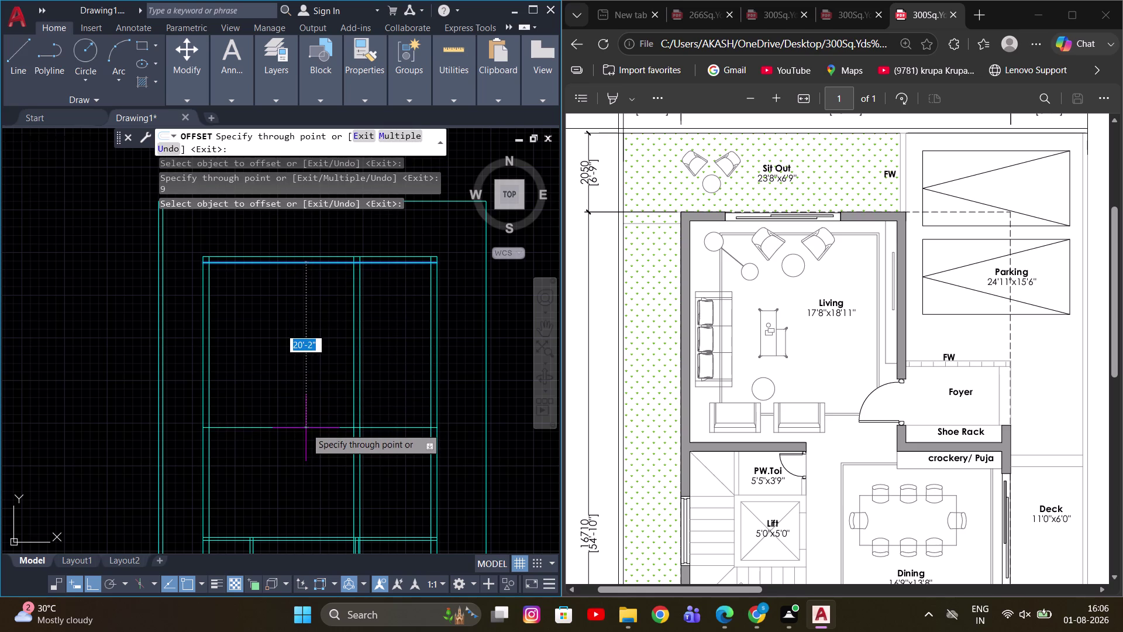
Offset a horizontal wall line 18'11" into the plan.
key(1)
key(8)
key(apostrophe)
key(1)
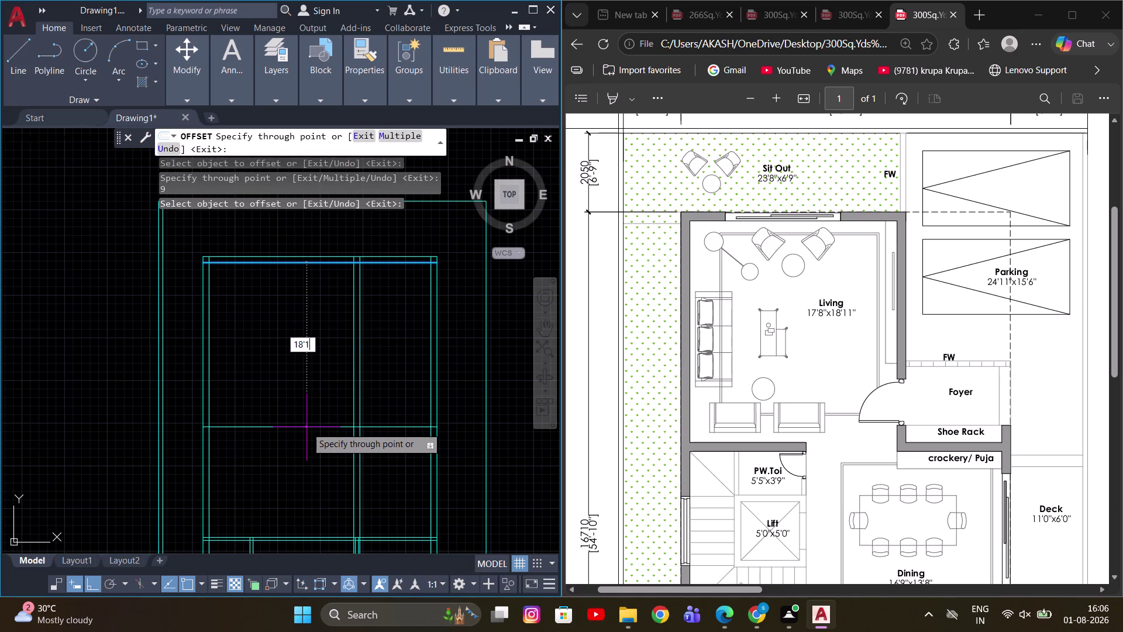
key(1)
key(Return)
middle_drag(288, 391, 290, 307)
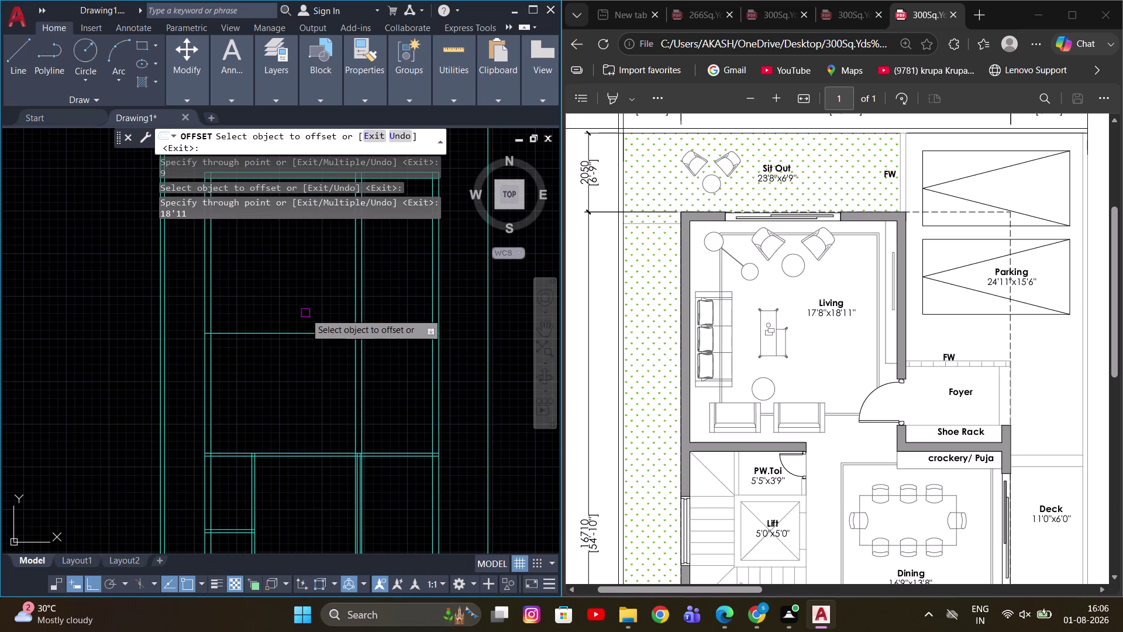
click(306, 329)
Set a 9" offset for the new wall's thickness, then cancel OFFSET.
scroll(up, 3)
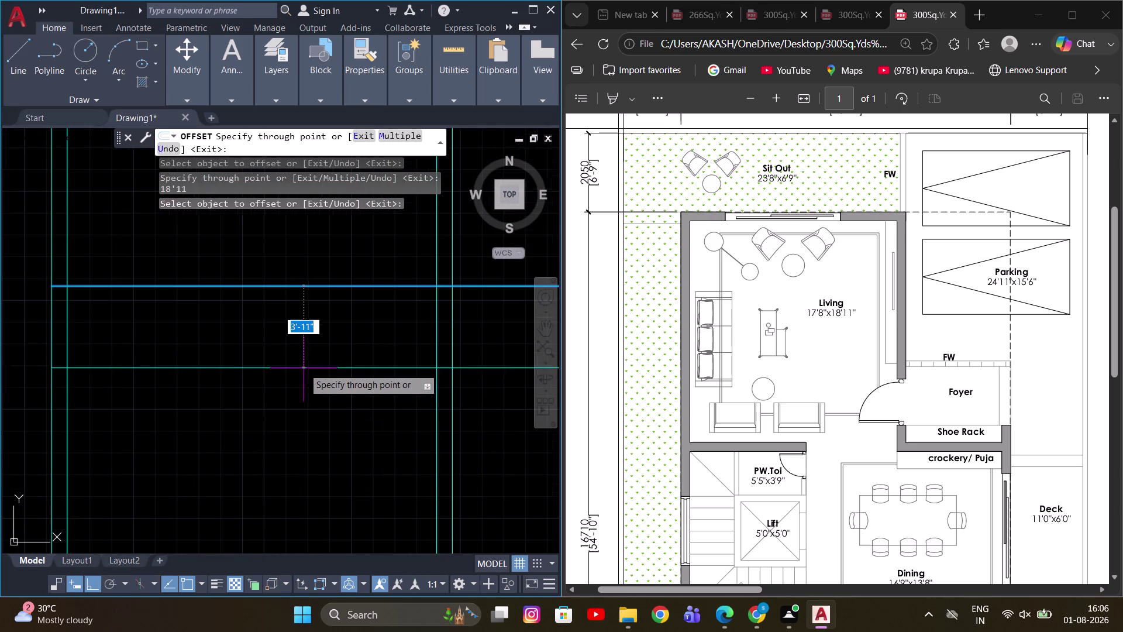
key(9)
key(Return)
scroll(down, 3)
middle_drag(343, 388, 310, 376)
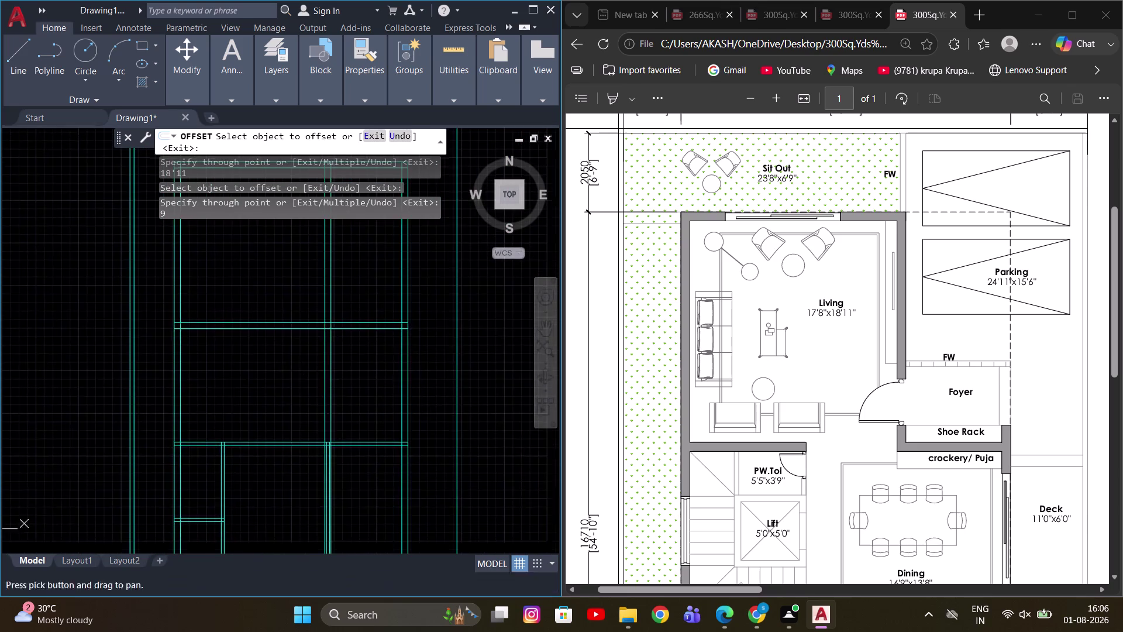
scroll(up, 3)
middle_drag(323, 332, 330, 401)
middle_drag(385, 335, 381, 426)
scroll(down, 3)
middle_drag(375, 364, 375, 361)
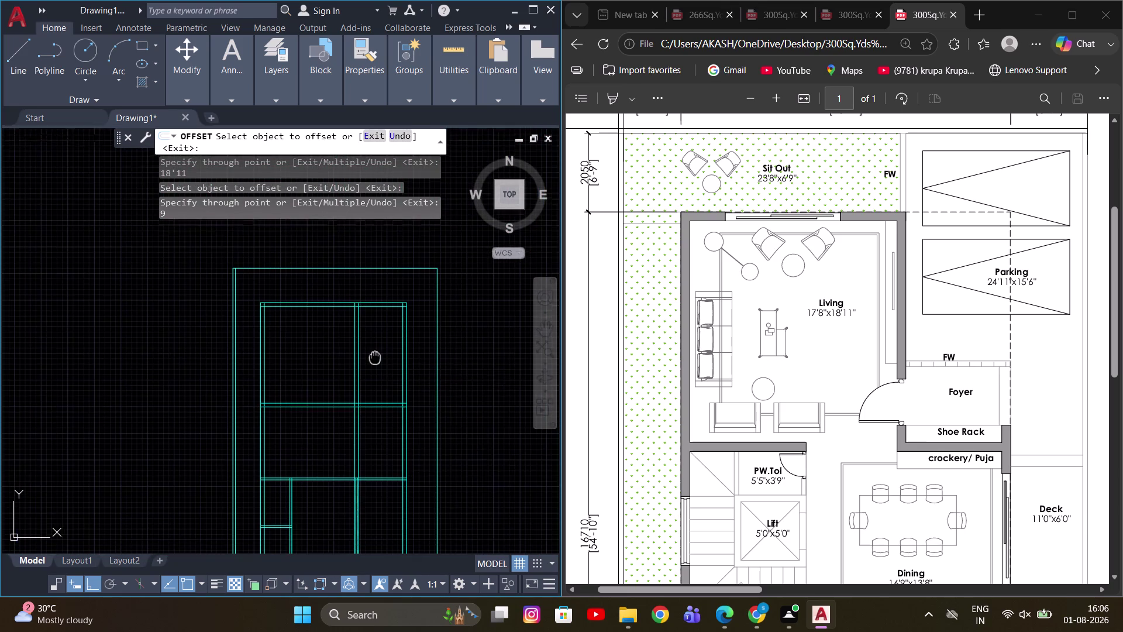
middle_drag(375, 361, 382, 342)
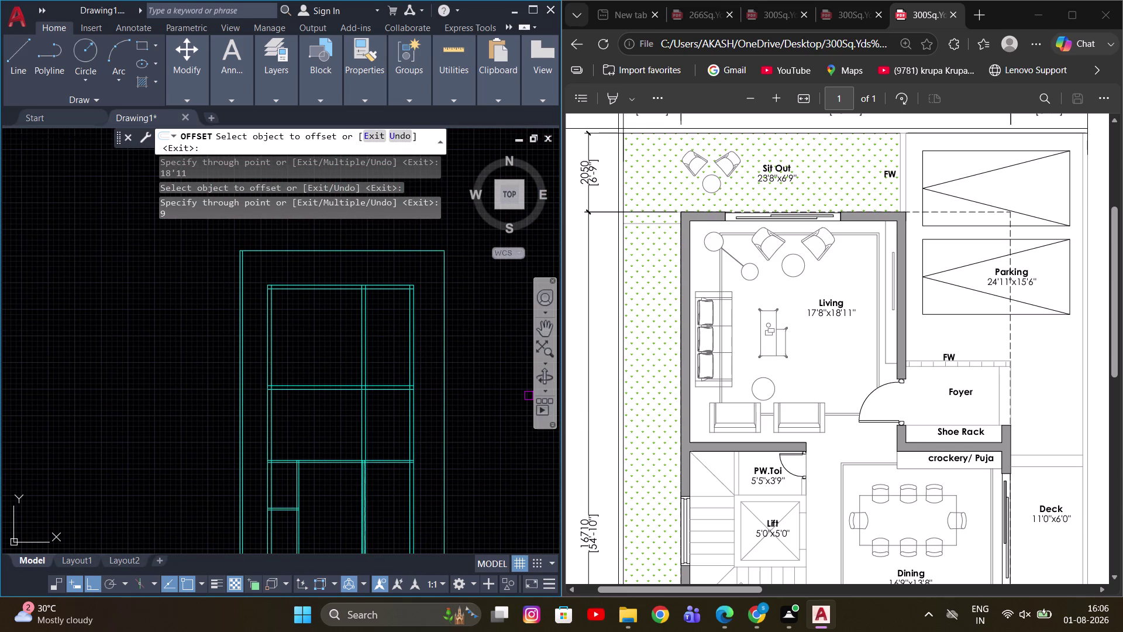
middle_drag(504, 371, 465, 357)
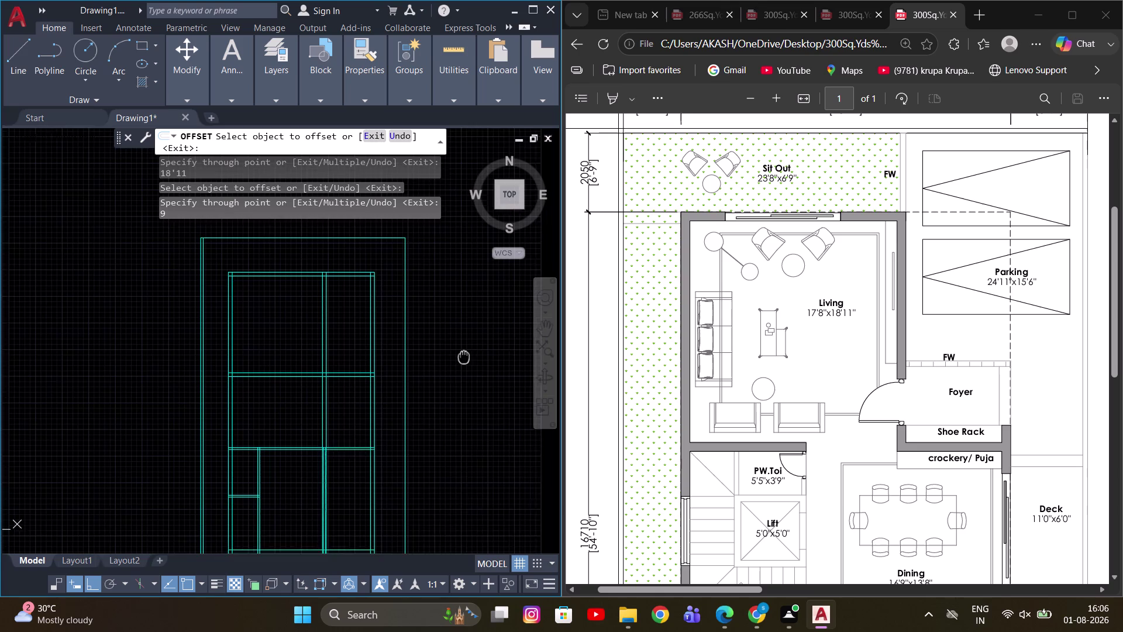
middle_drag(465, 358, 457, 347)
scroll(down, 3)
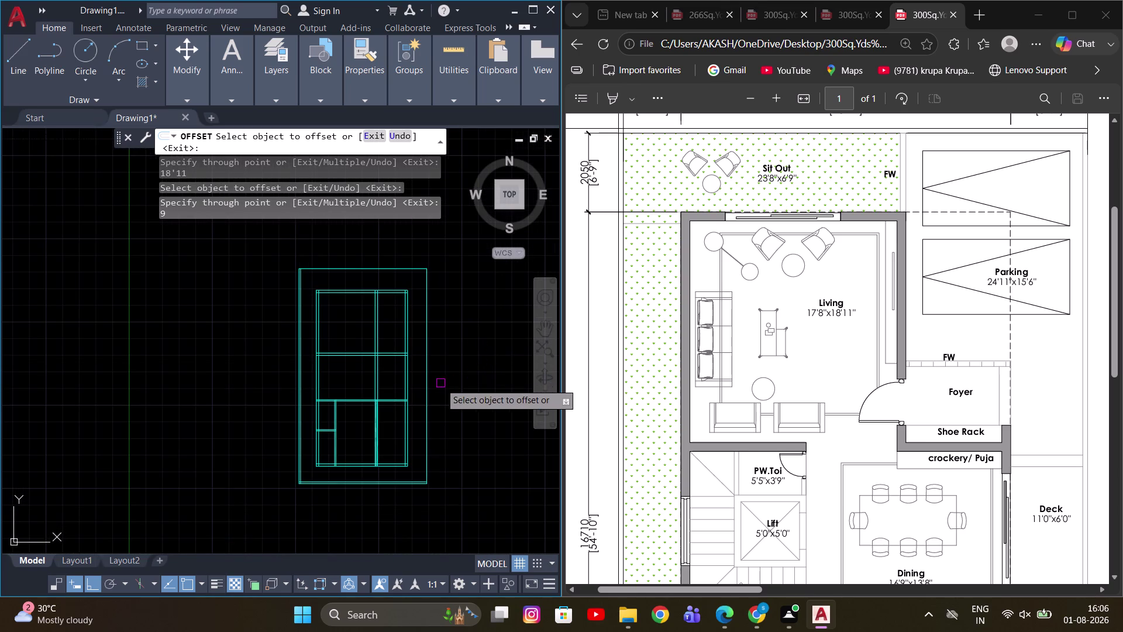
middle_drag(440, 383, 482, 398)
scroll(up, 3)
scroll(up, 3)
scroll(down, 3)
scroll(up, 3)
middle_drag(388, 376, 388, 377)
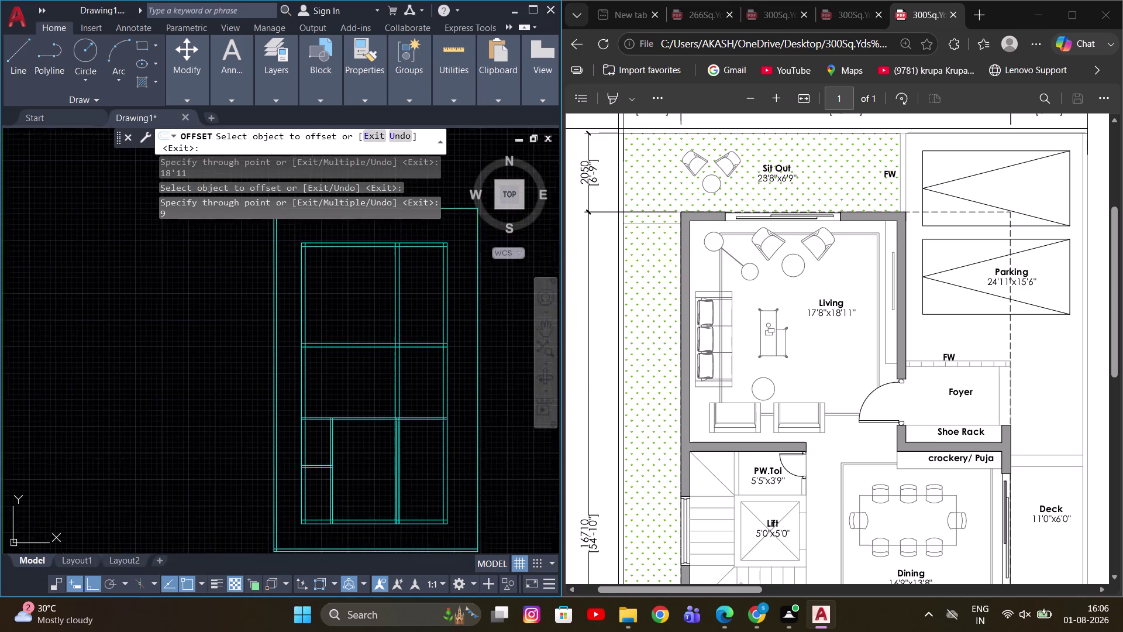
middle_drag(388, 377, 414, 447)
middle_drag(472, 344, 455, 379)
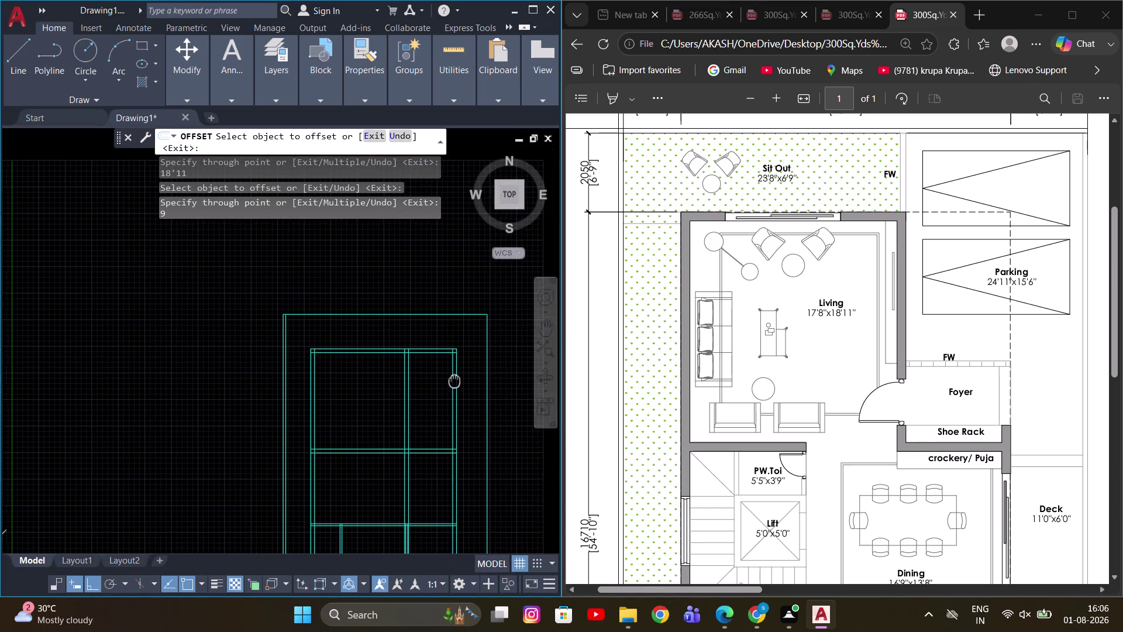
middle_drag(455, 379, 451, 372)
scroll(up, 3)
scroll(down, 3)
middle_drag(451, 374, 494, 366)
scroll(down, 3)
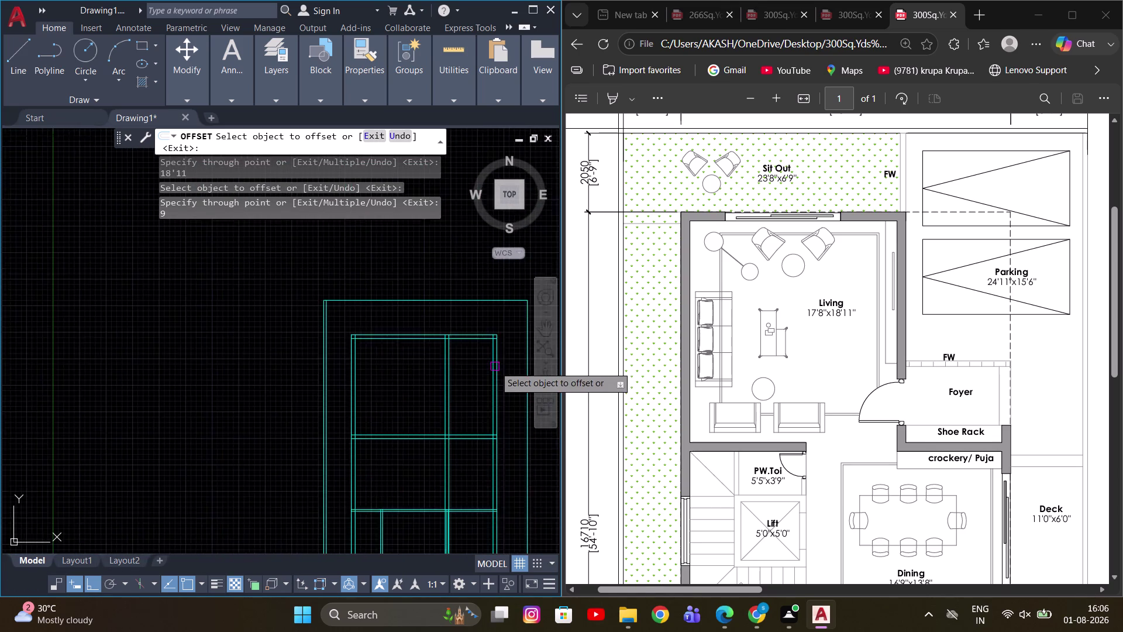
scroll(down, 3)
scroll(up, 3)
scroll(up, 3)
middle_drag(475, 404, 393, 444)
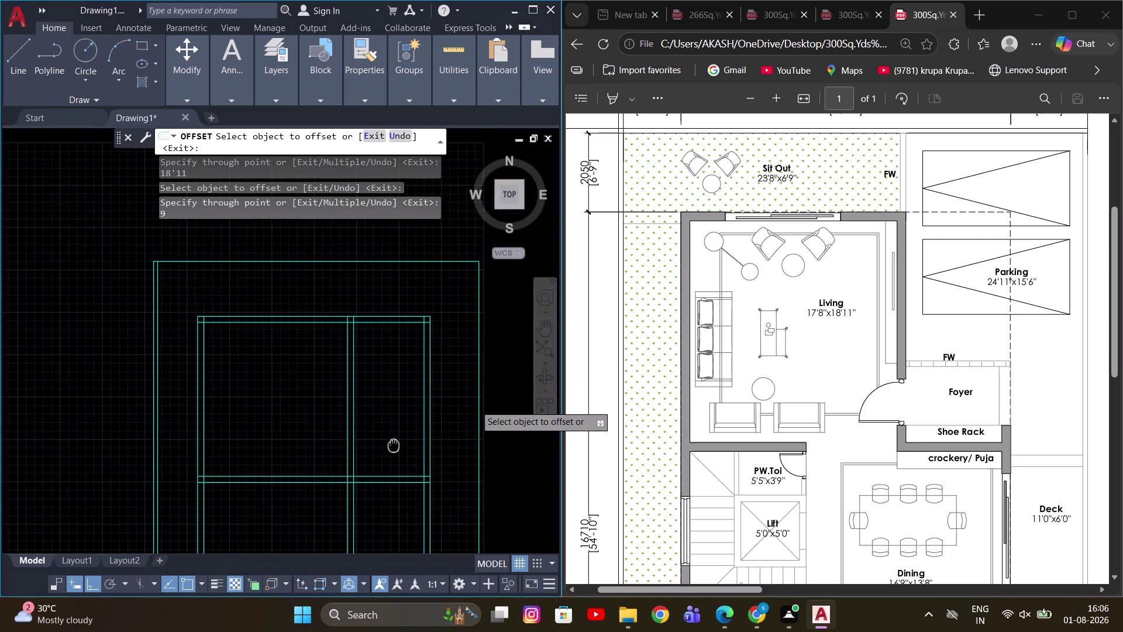
middle_drag(393, 444, 387, 431)
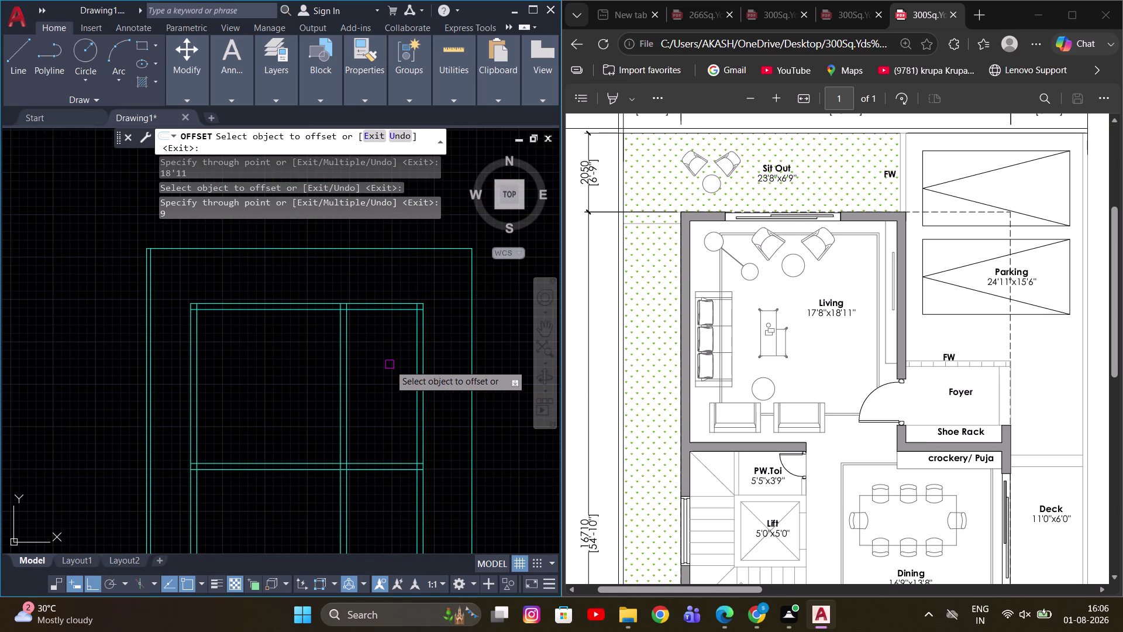
middle_drag(401, 390, 446, 321)
scroll(down, 3)
middle_drag(414, 407, 415, 359)
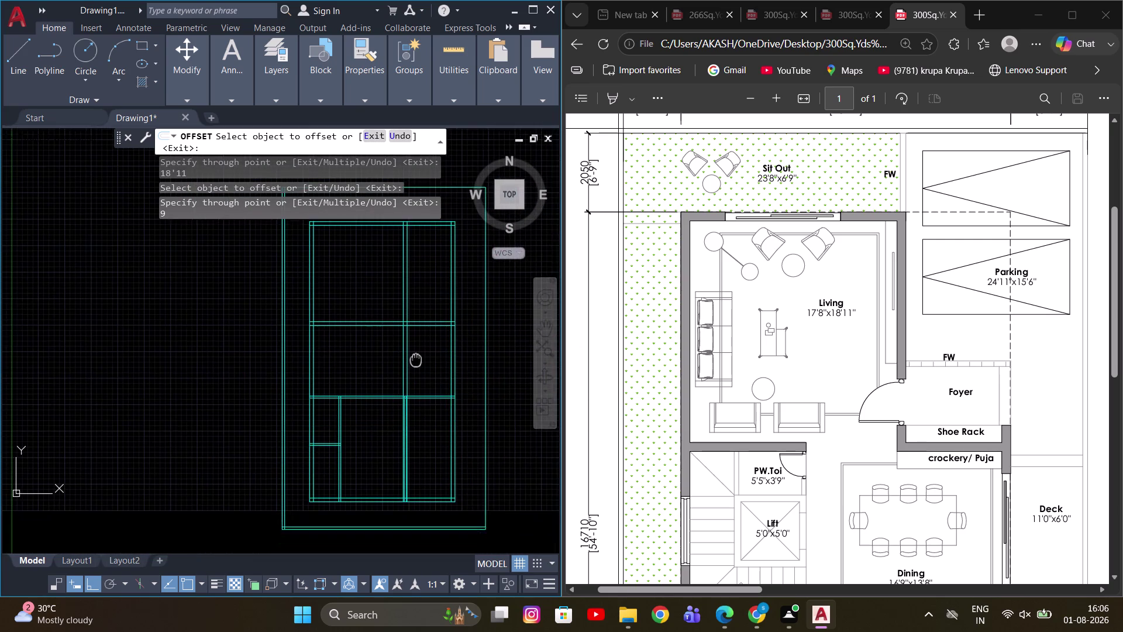
middle_drag(415, 359, 426, 381)
scroll(up, 3)
scroll(up, 3)
middle_drag(431, 361, 453, 421)
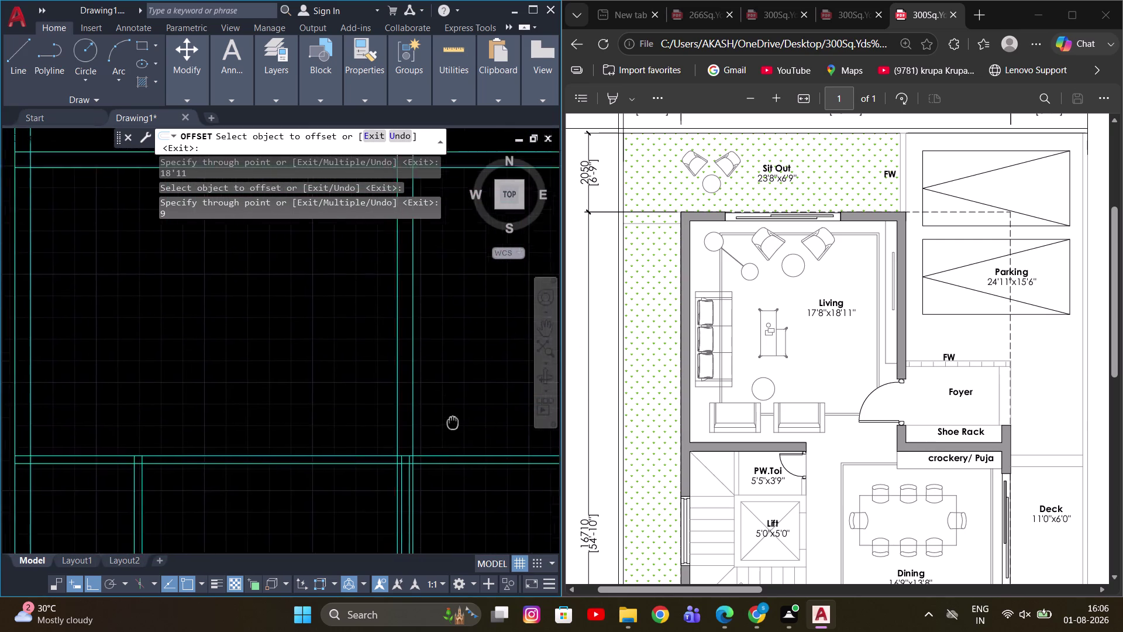
middle_drag(453, 421, 459, 483)
scroll(down, 3)
middle_drag(458, 372, 462, 446)
scroll(up, 3)
key(Escape)
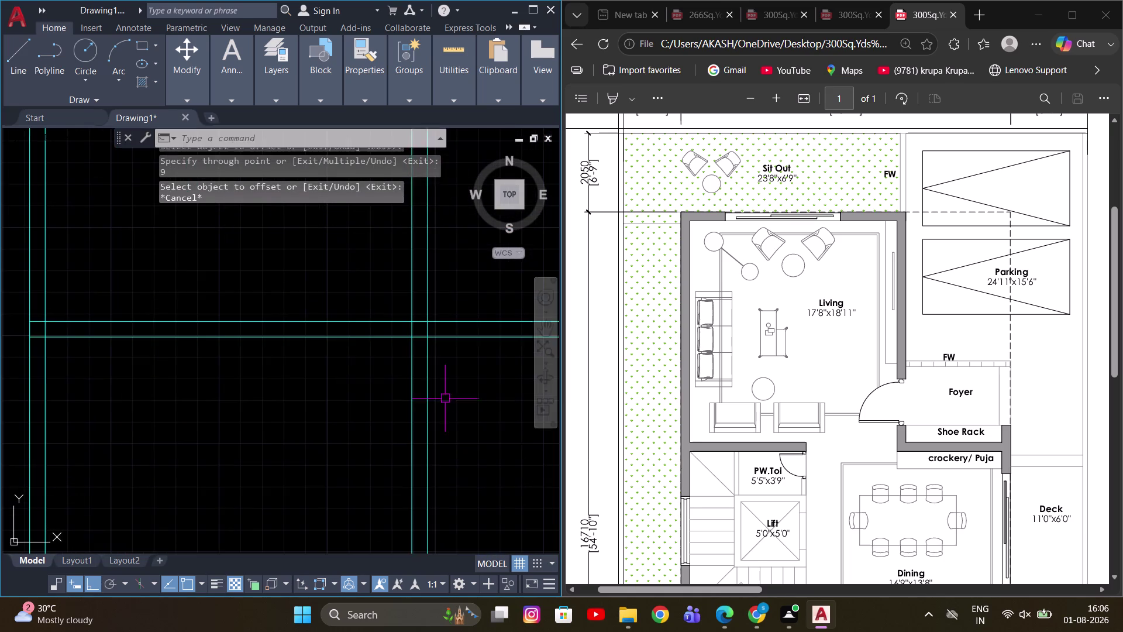
Fence-trim the overlapping wall line segments near the top of the plan.
scroll(up, 3)
middle_drag(444, 366, 407, 414)
text(TR)
key(space)
click(287, 409)
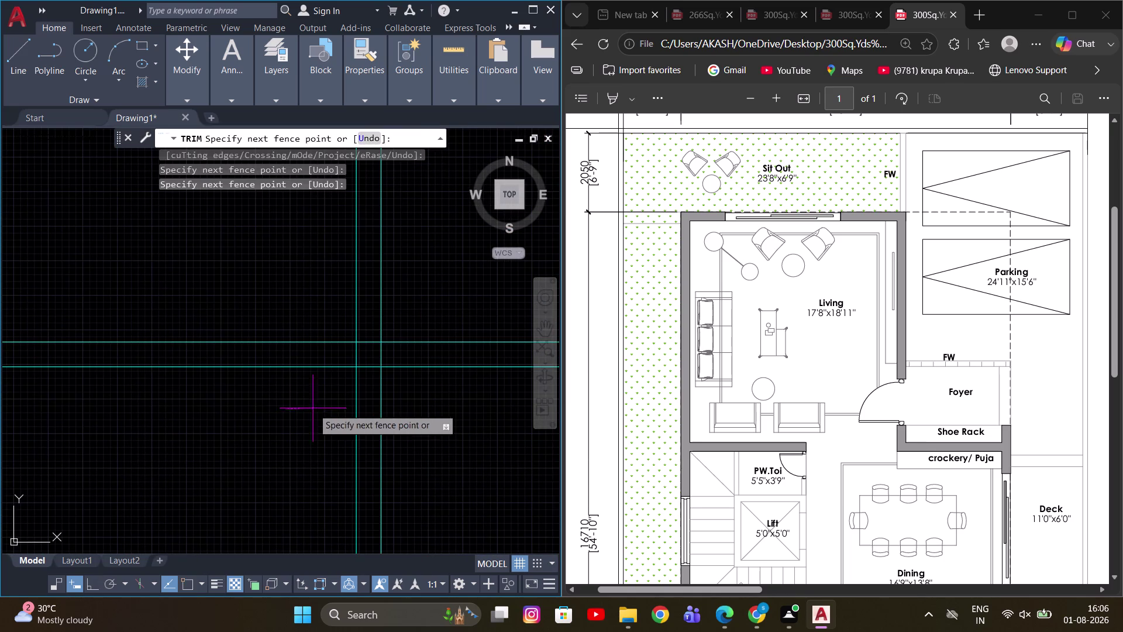
click(436, 410)
scroll(down, 3)
middle_drag(453, 376, 327, 415)
scroll(up, 3)
middle_drag(345, 364, 341, 409)
drag(325, 261, 324, 273)
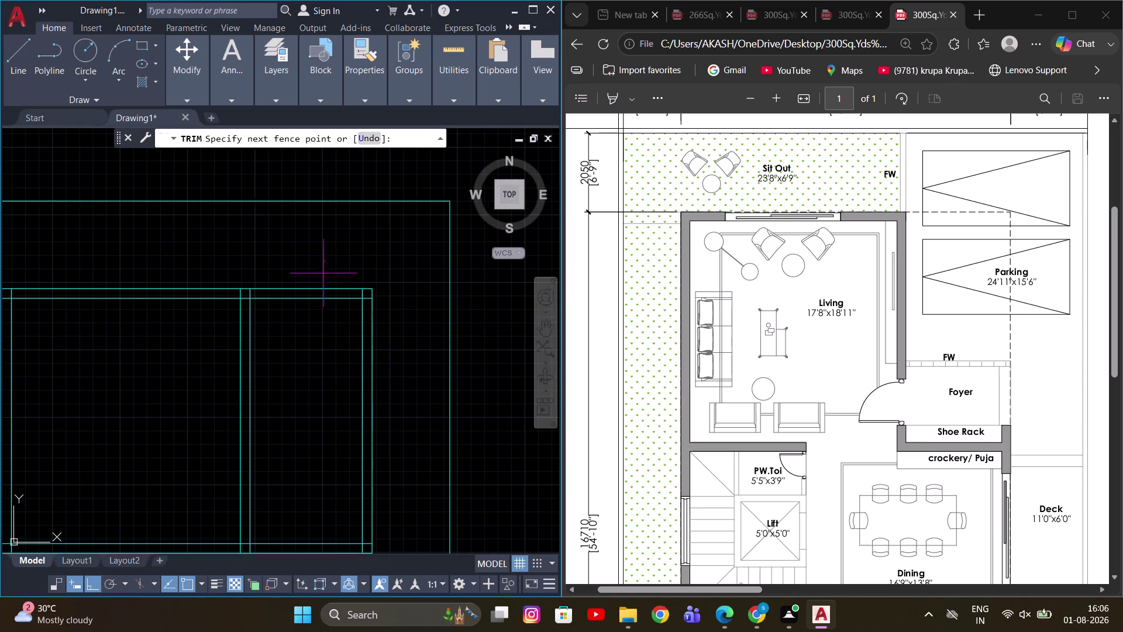
drag(323, 273, 324, 310)
key(Escape)
Inspect the trimmed upper-right wall corner, then exit trim and recenter the whole plan.
scroll(down, 3)
scroll(up, 3)
middle_drag(332, 381, 357, 367)
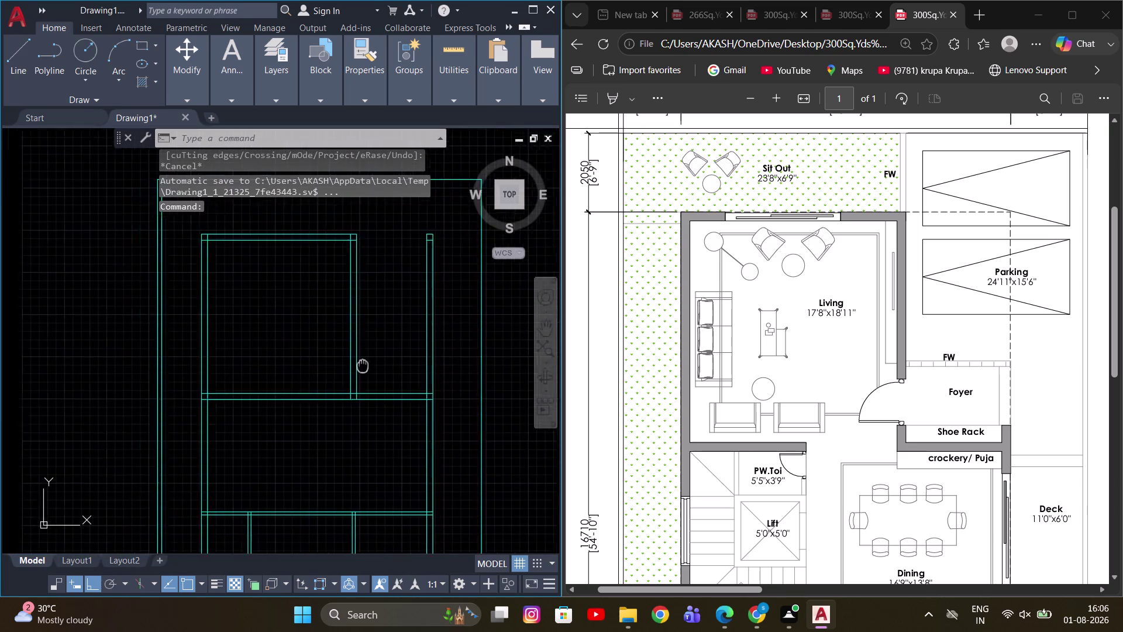
middle_drag(356, 367, 401, 351)
scroll(up, 3)
key(Escape)
scroll(down, 3)
middle_drag(385, 435, 360, 336)
scroll(down, 3)
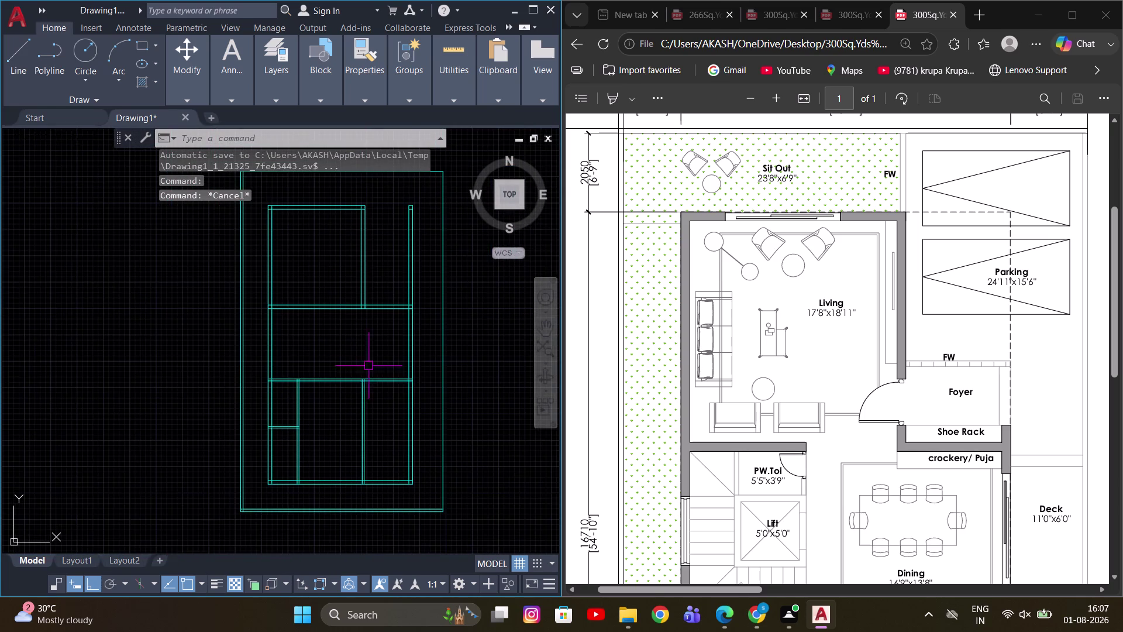
middle_drag(374, 381, 379, 407)
scroll(down, 3)
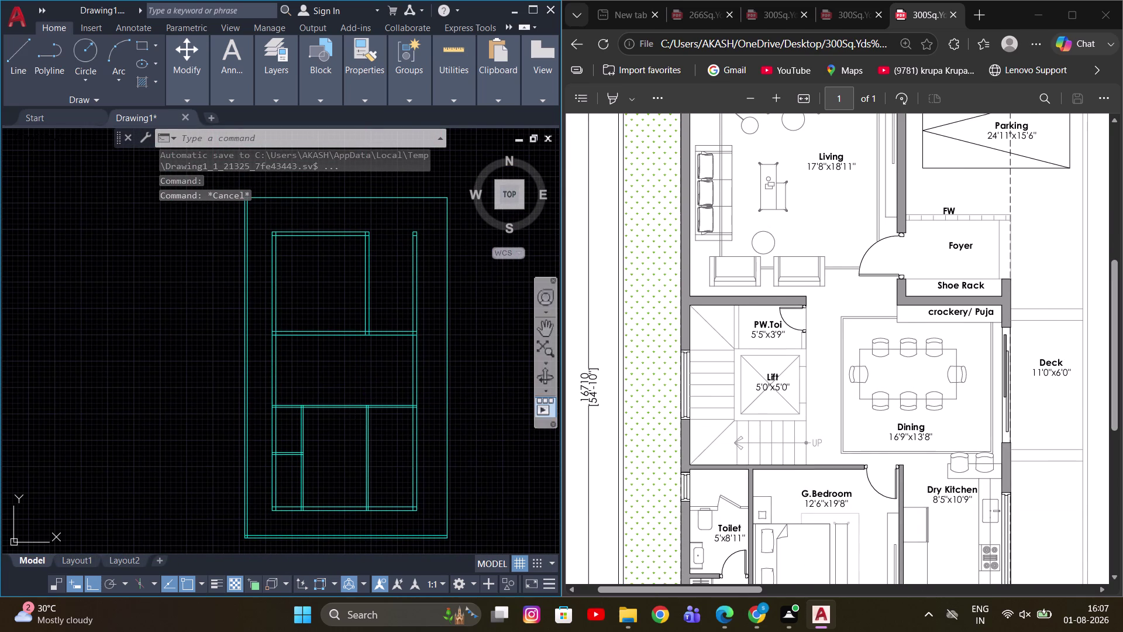
Zoom the reference PDF into the Living, PW.Toi and Lift area of the plan.
scroll(up, 3)
middle_drag(349, 345, 402, 362)
middle_drag(404, 359, 349, 351)
scroll(up, 3)
middle_drag(352, 336, 360, 360)
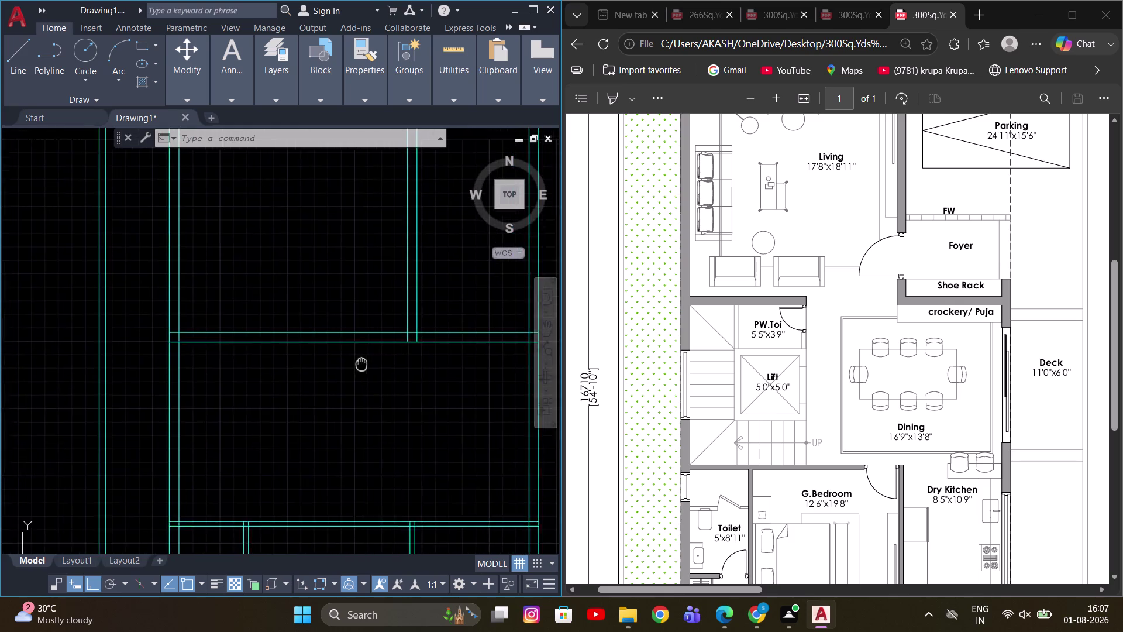
middle_drag(361, 361, 362, 391)
scroll(down, 3)
middle_drag(362, 392, 375, 408)
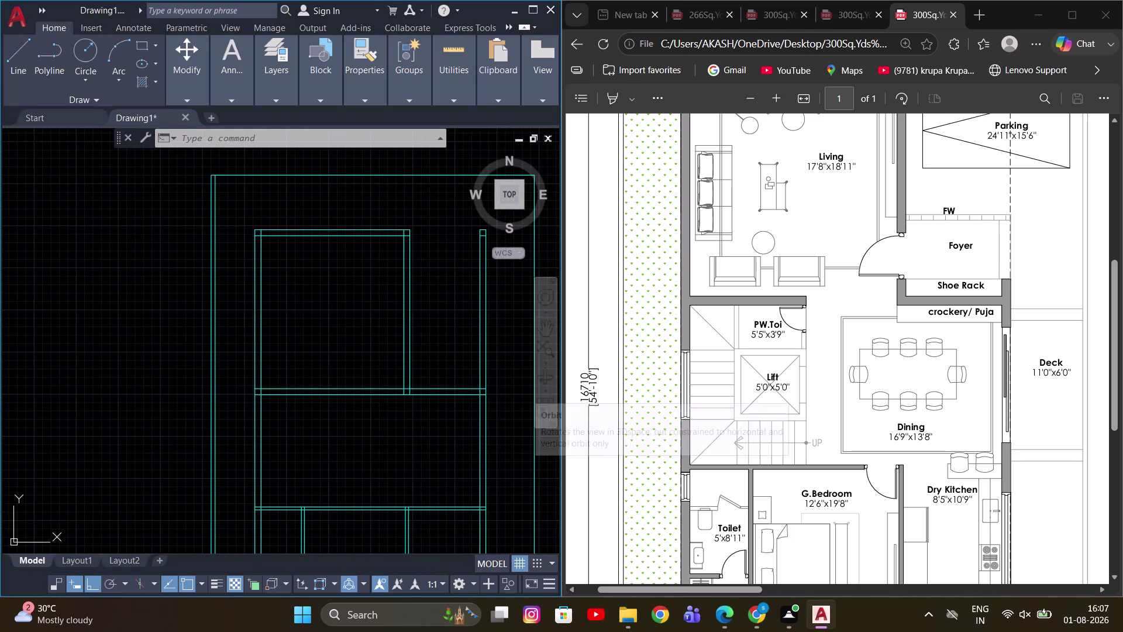
scroll(up, 3)
scroll(up, 3)
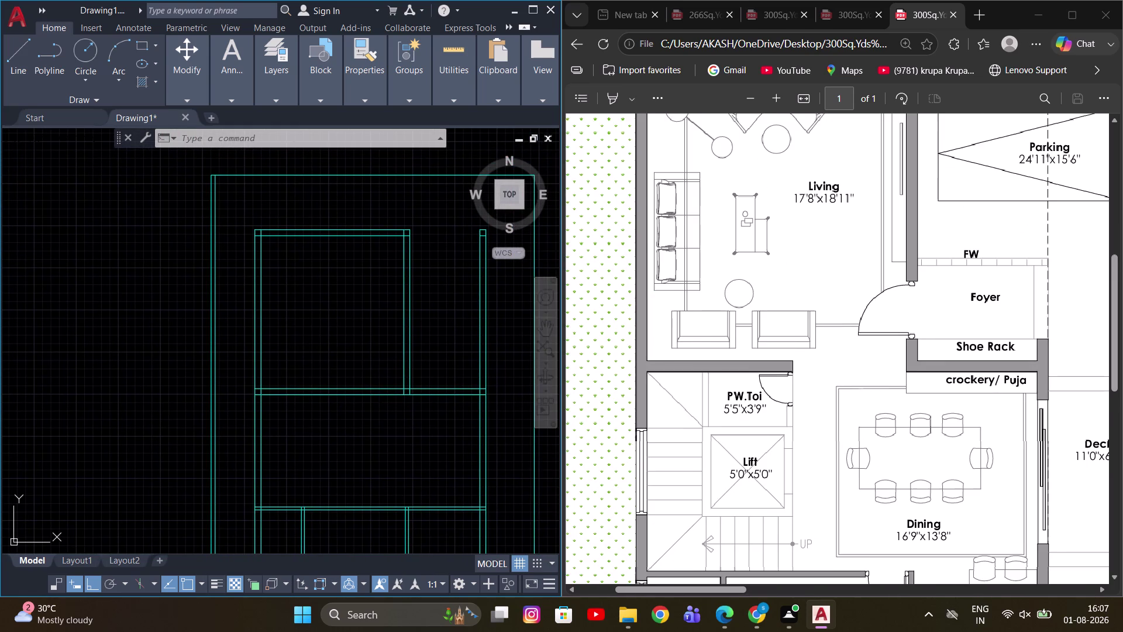
scroll(down, 3)
scroll(up, 3)
scroll(down, 3)
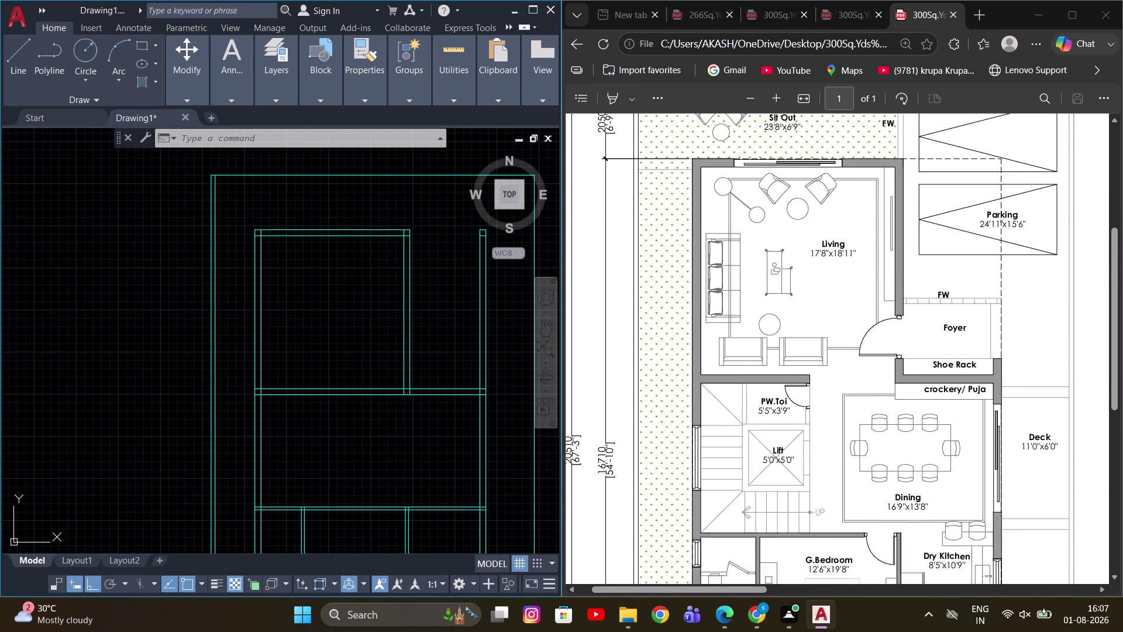
scroll(up, 3)
scroll(up, 3)
scroll(up, 3)
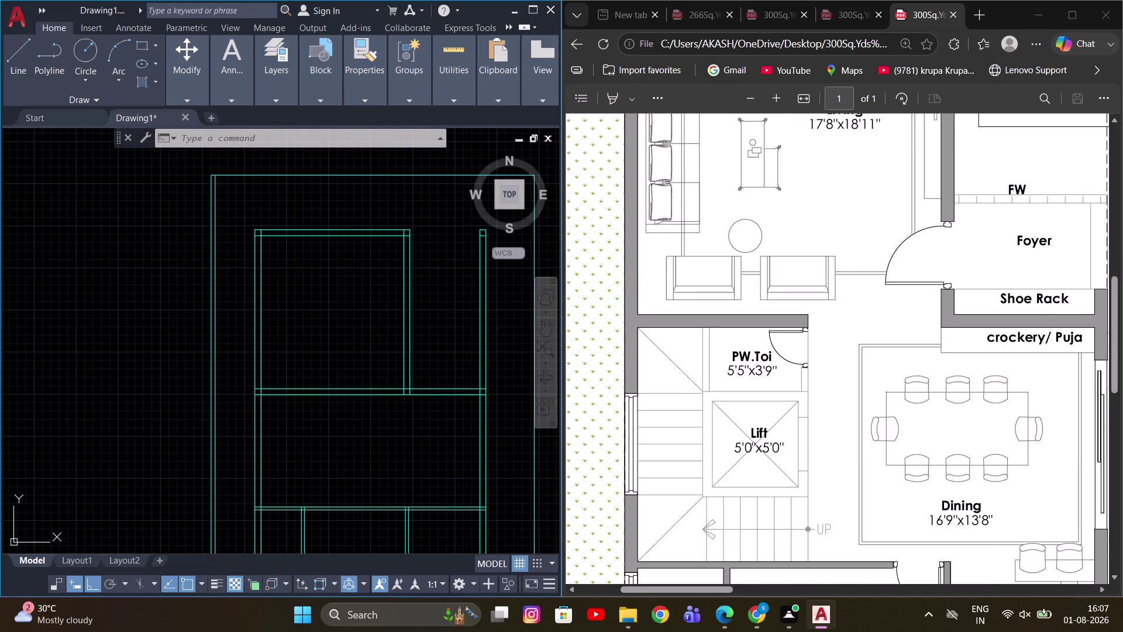
scroll(up, 3)
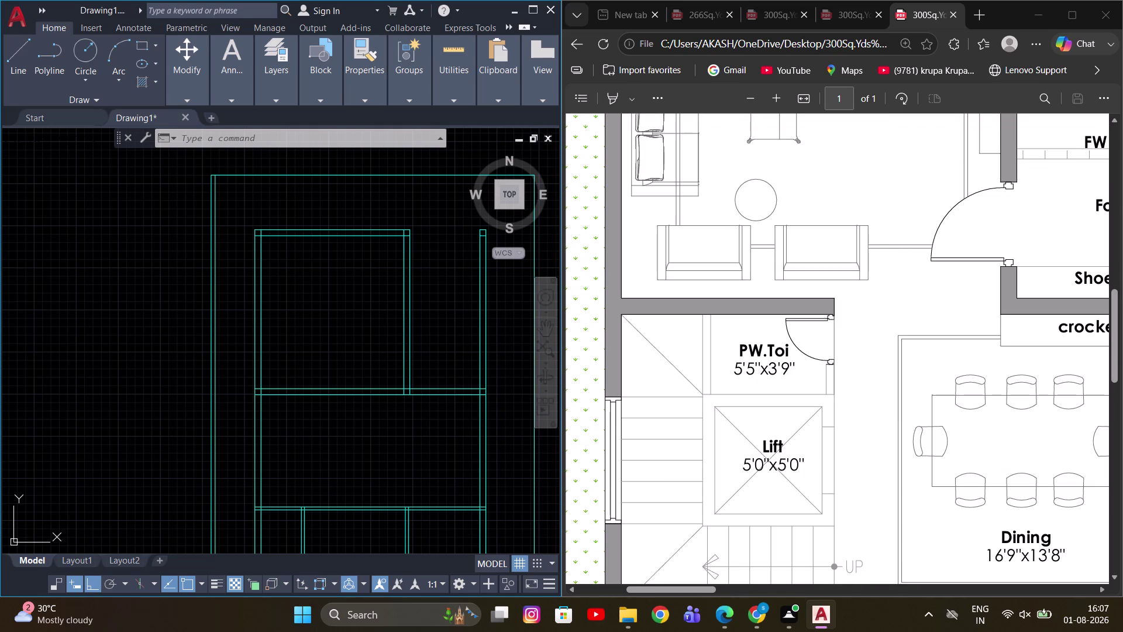
scroll(down, 3)
scroll(up, 3)
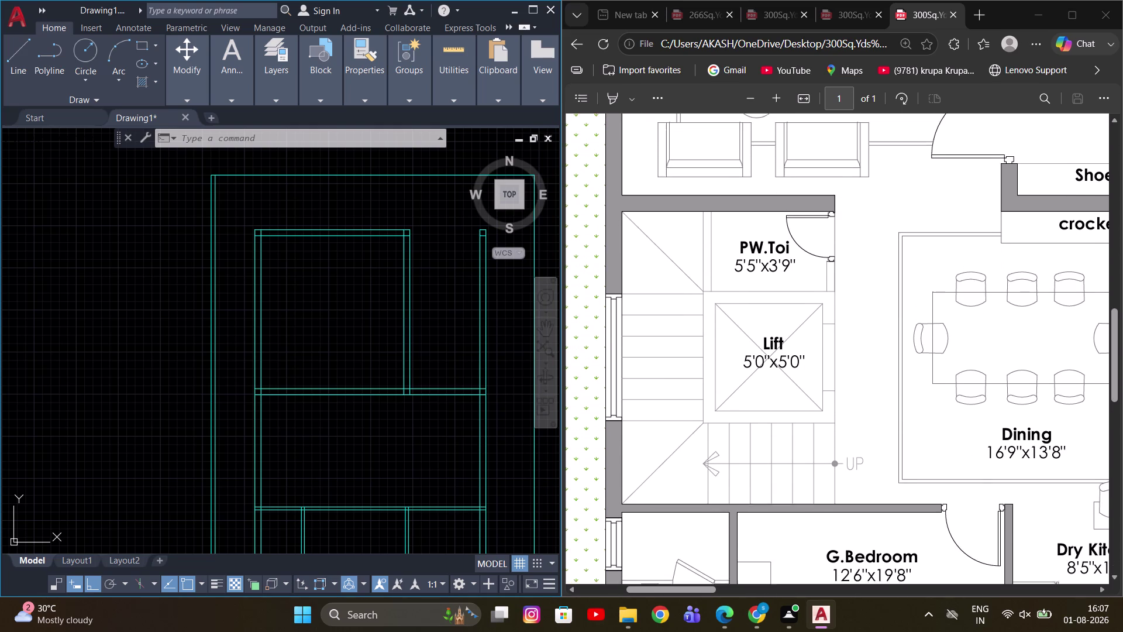
scroll(down, 3)
scroll(up, 3)
scroll(down, 3)
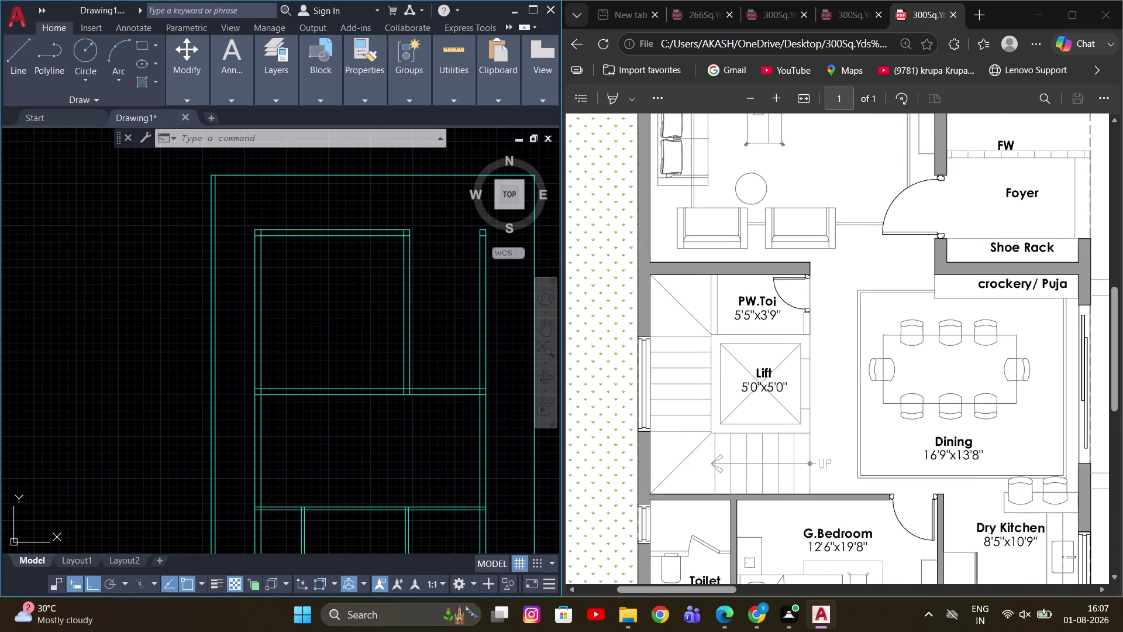
scroll(up, 3)
Pan the plan view toward the horizontal interior wall.
middle_drag(369, 307, 394, 351)
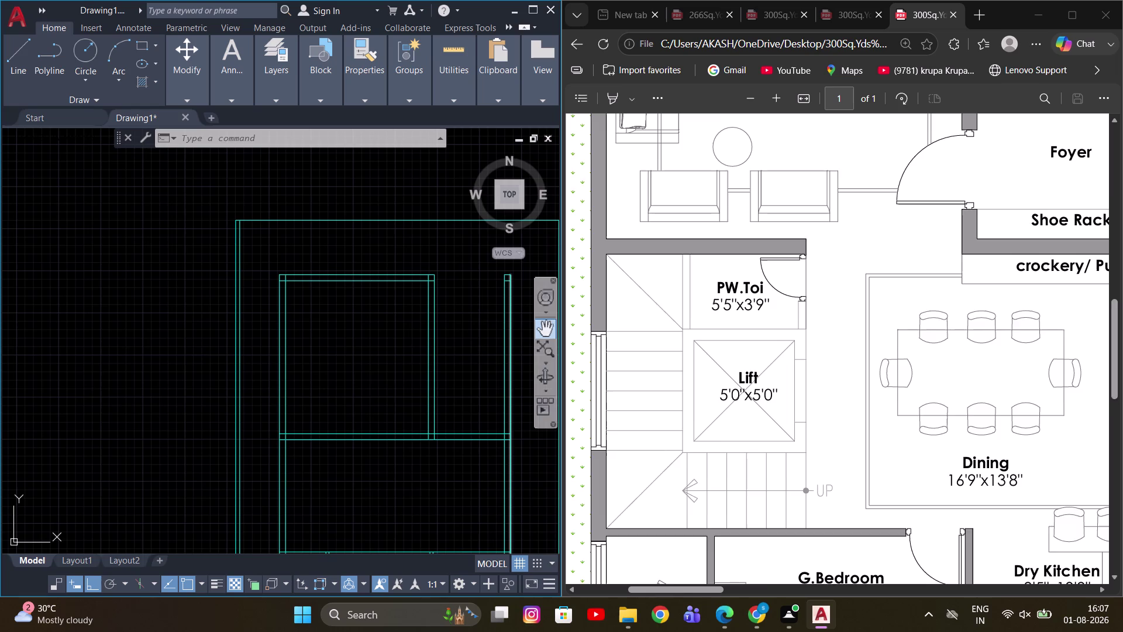
scroll(up, 3)
middle_drag(413, 373, 407, 344)
scroll(up, 3)
scroll(down, 3)
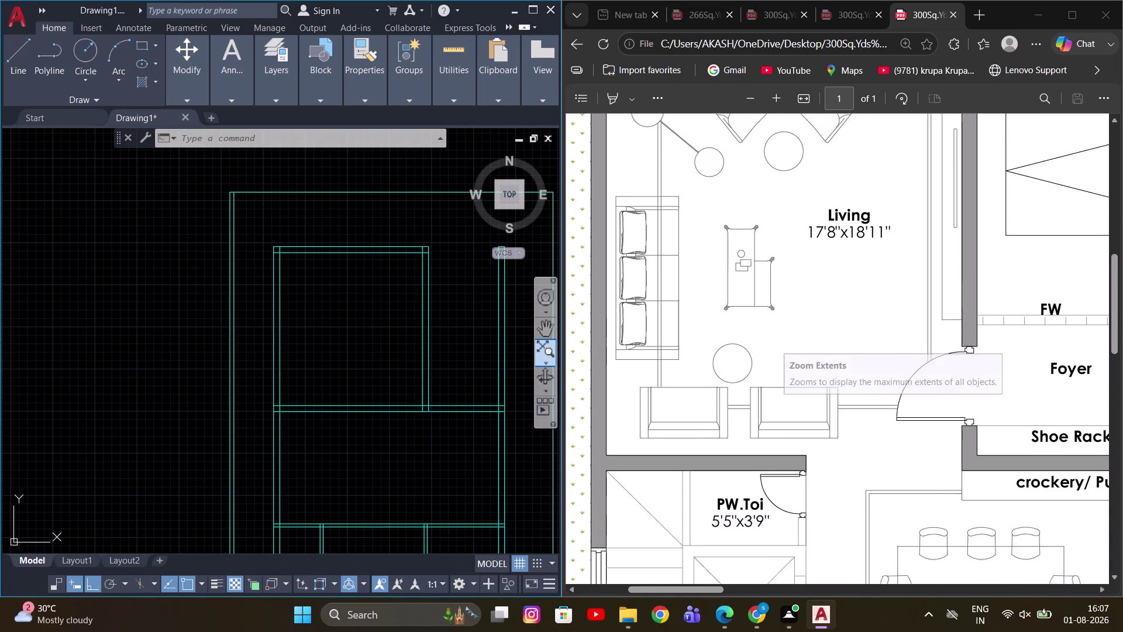
scroll(up, 3)
scroll(down, 3)
scroll(down, 3)
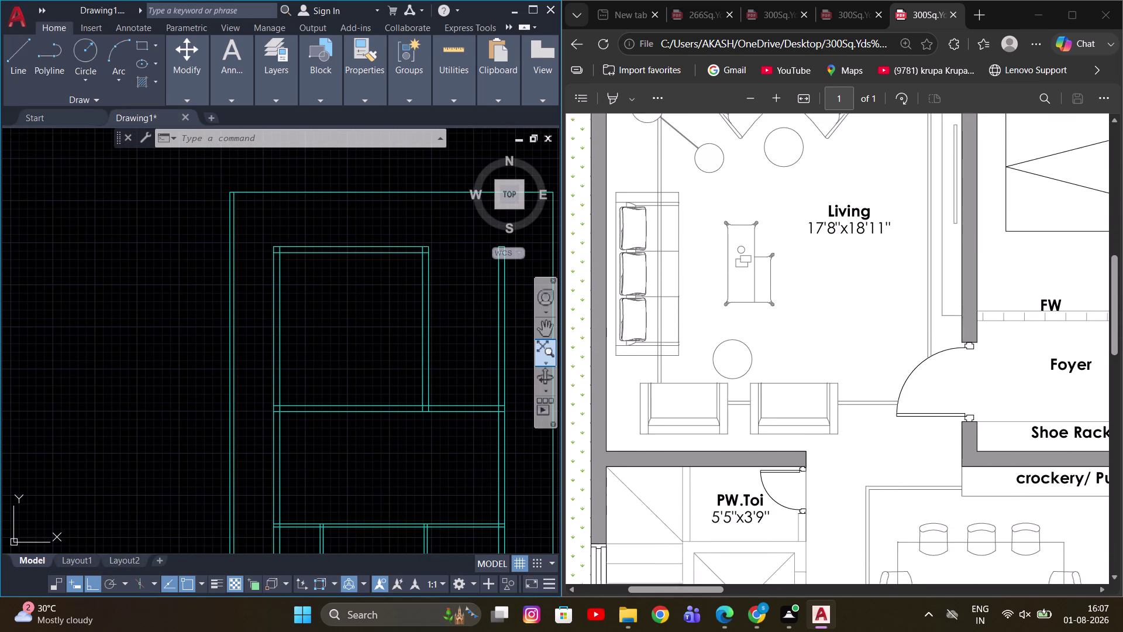
middle_drag(395, 367, 413, 324)
scroll(up, 3)
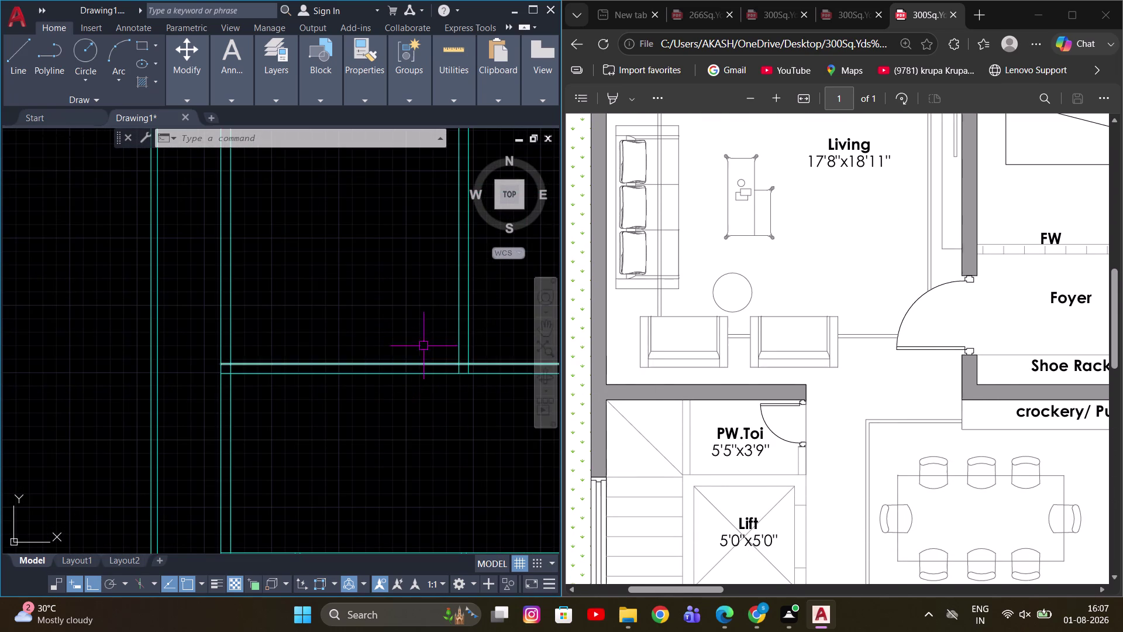
middle_drag(439, 327, 421, 347)
Offset the interior wall line 7' using the Through option.
text(O)
key(space)
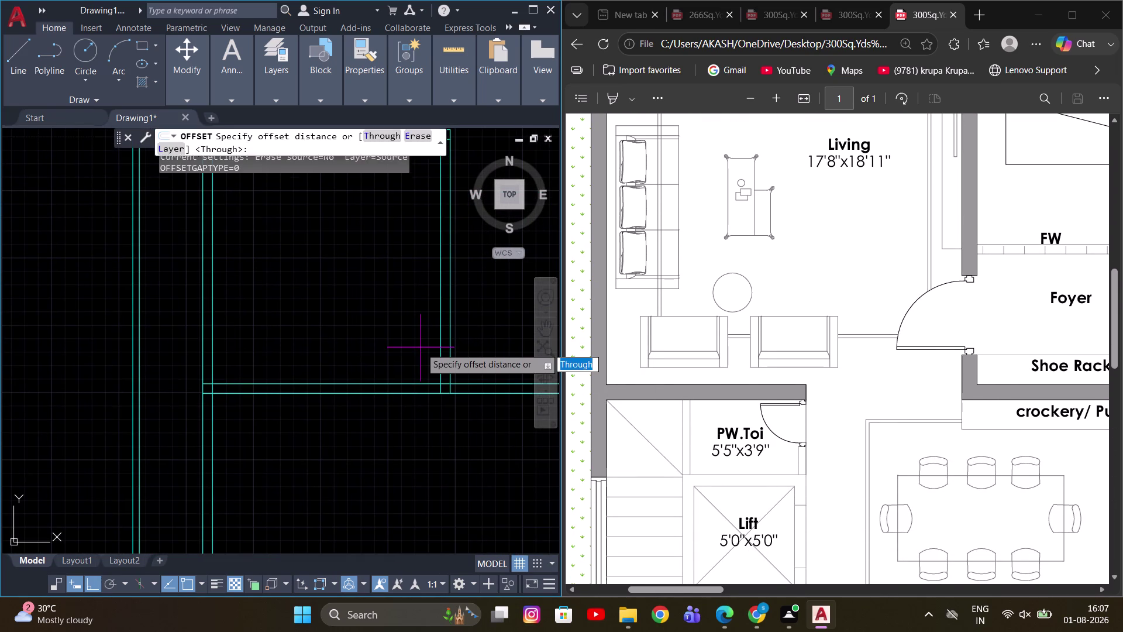
key(t)
key(space)
click(439, 337)
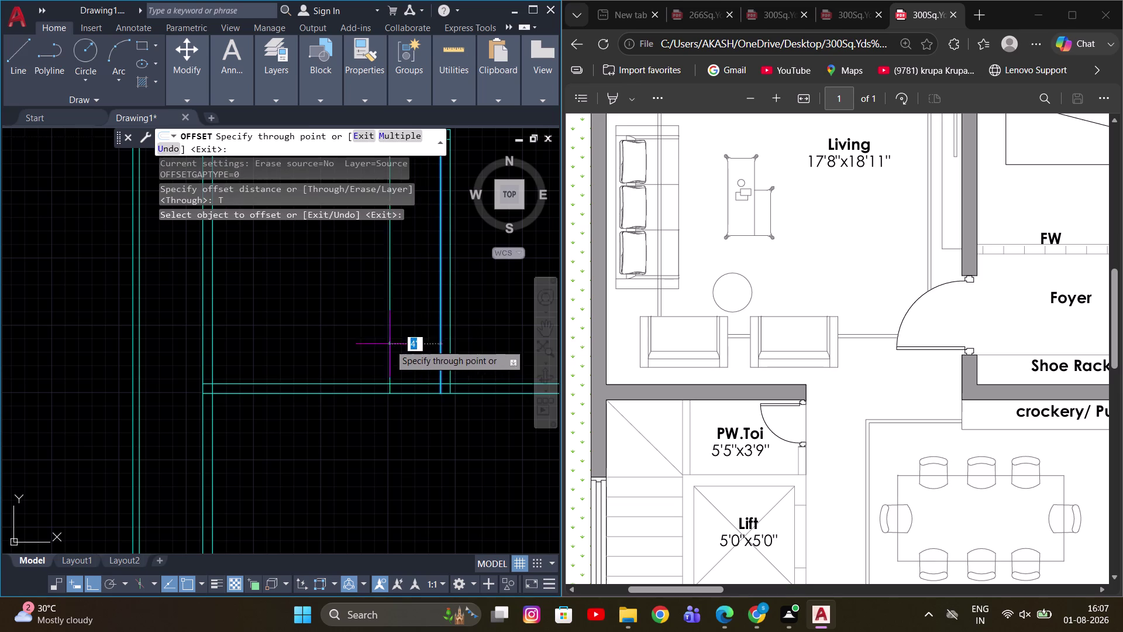
text(7')
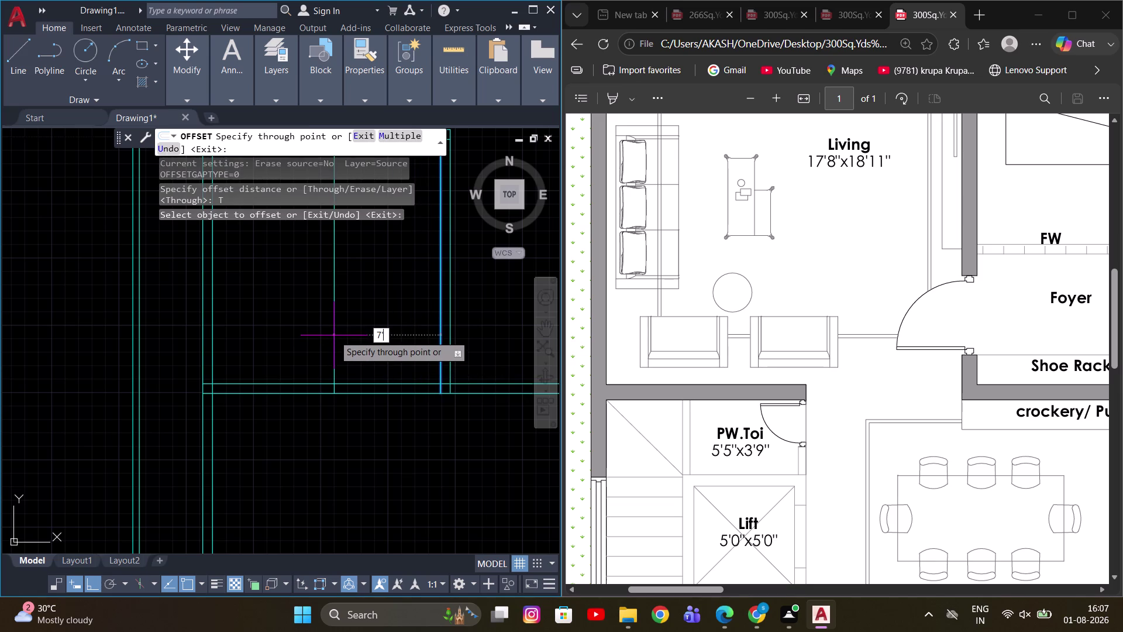
key(Return)
middle_drag(376, 339, 399, 320)
key(Escape)
scroll(up, 3)
Fence-trim the wall lines to cut an opening in the interior wall.
text(TR)
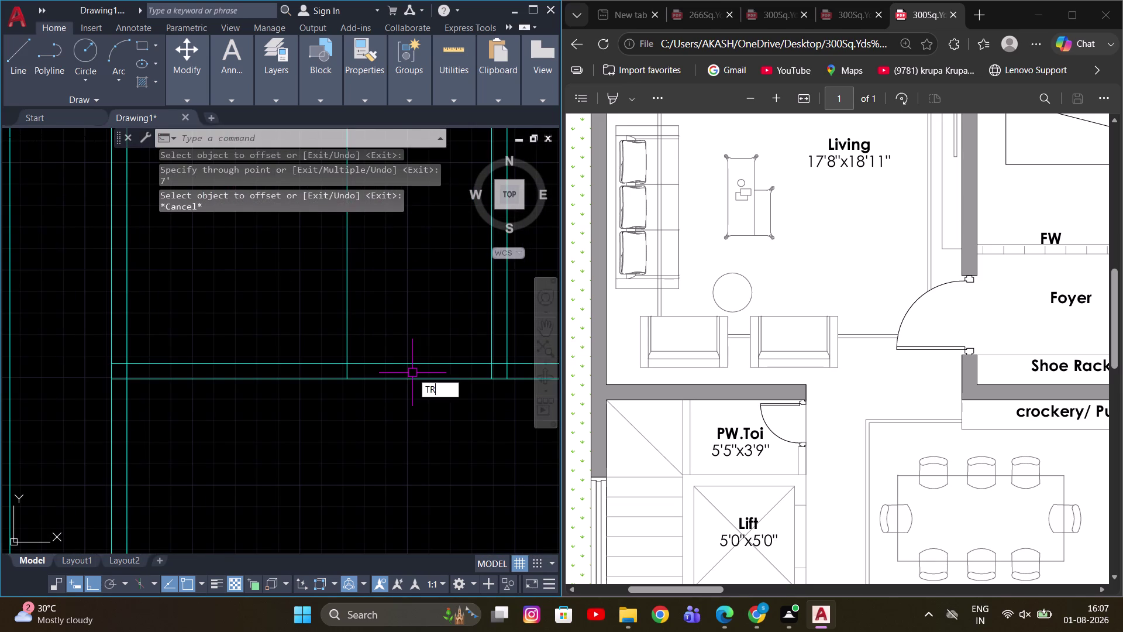
key(space)
drag(430, 398, 333, 326)
scroll(down, 3)
key(Escape)
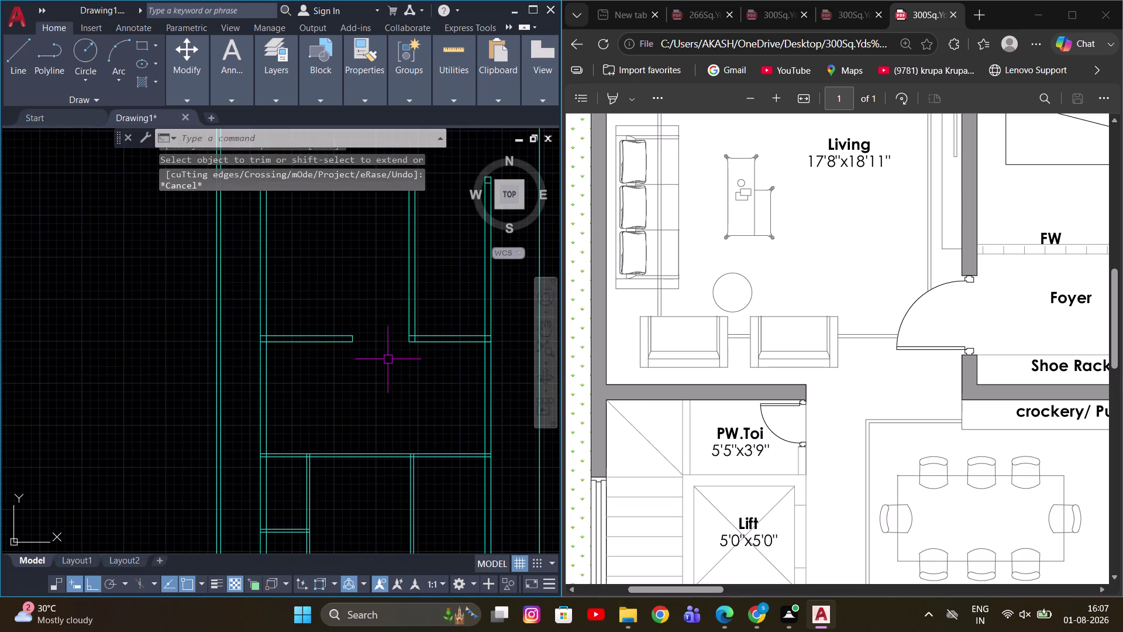
Pan across the upper room to check the new wall opening.
middle_drag(383, 363, 350, 346)
scroll(down, 3)
scroll(up, 3)
middle_drag(373, 348, 439, 346)
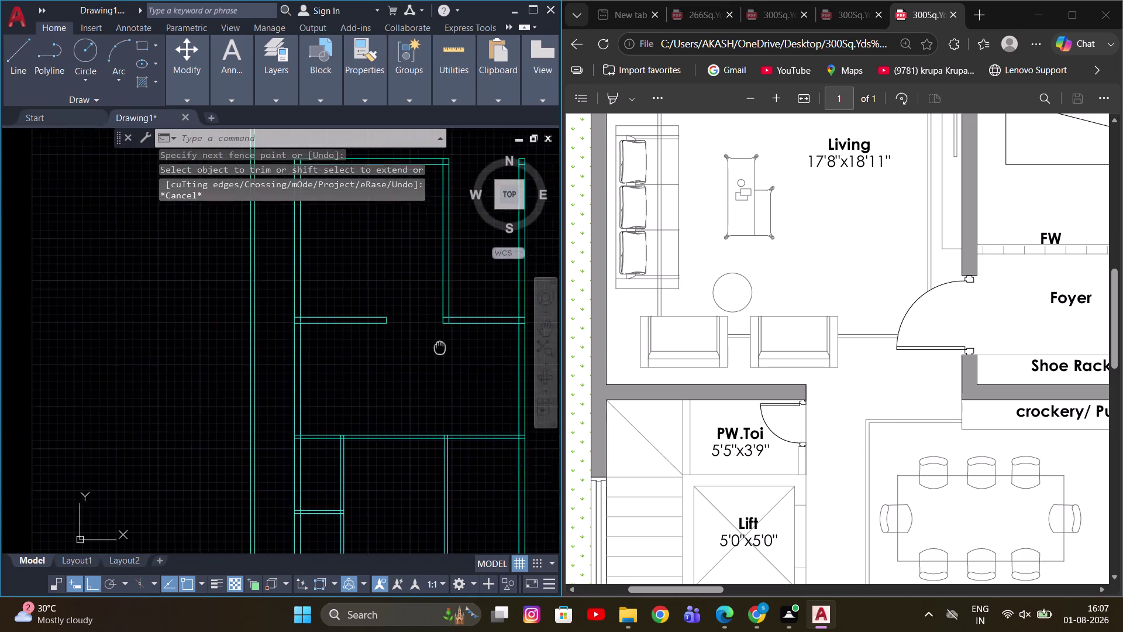
middle_drag(439, 346, 411, 387)
middle_drag(412, 384, 376, 426)
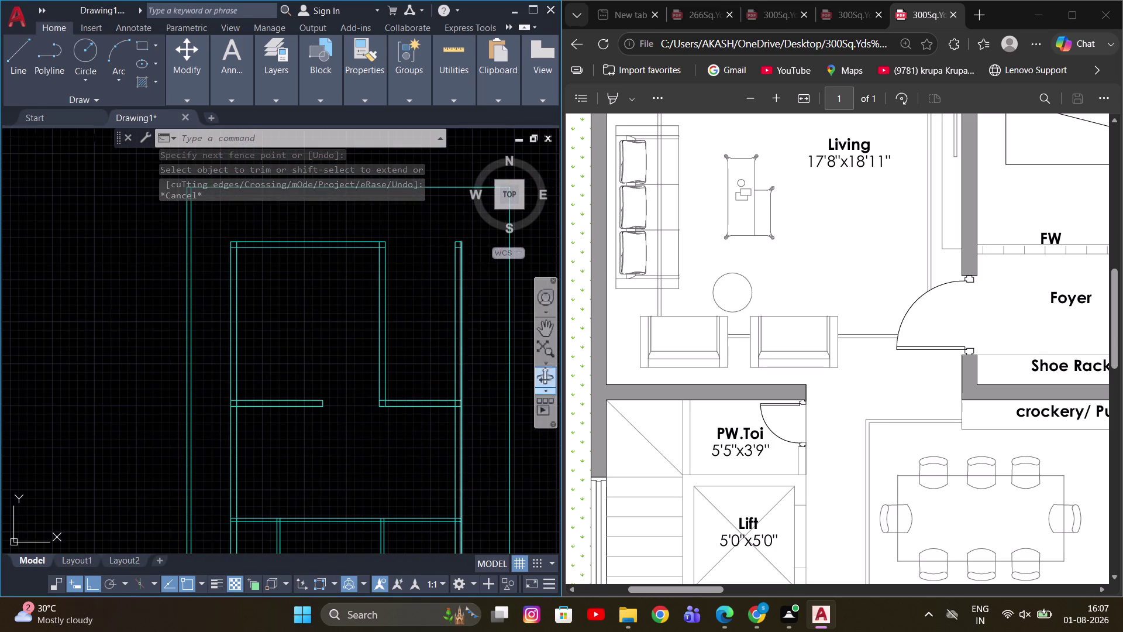
scroll(down, 3)
scroll(down, 3)
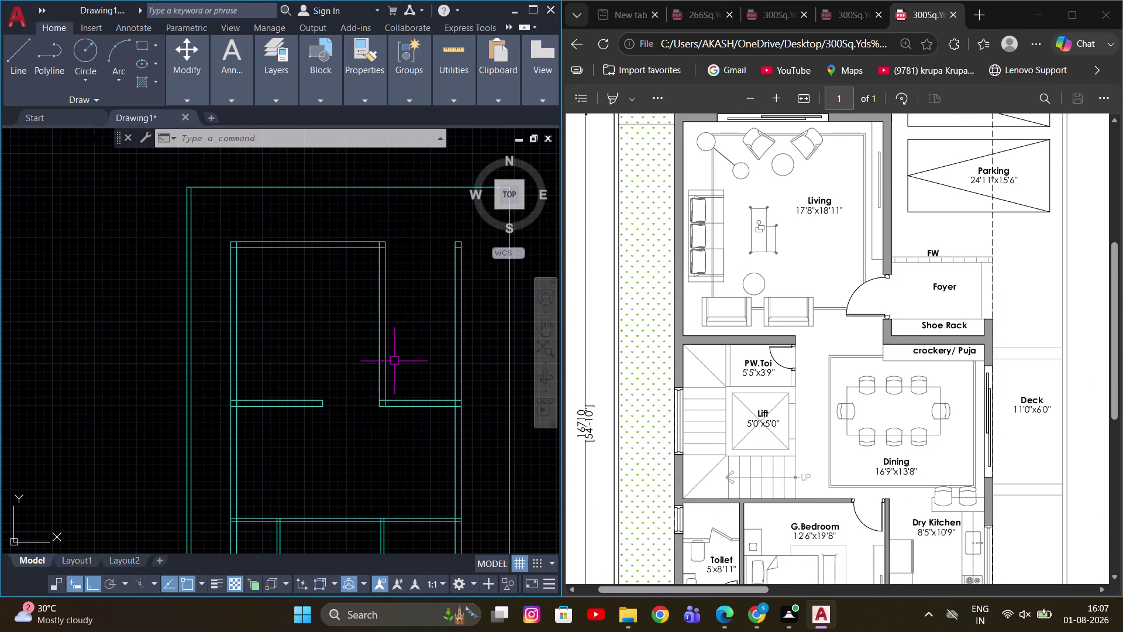
middle_drag(390, 350, 388, 331)
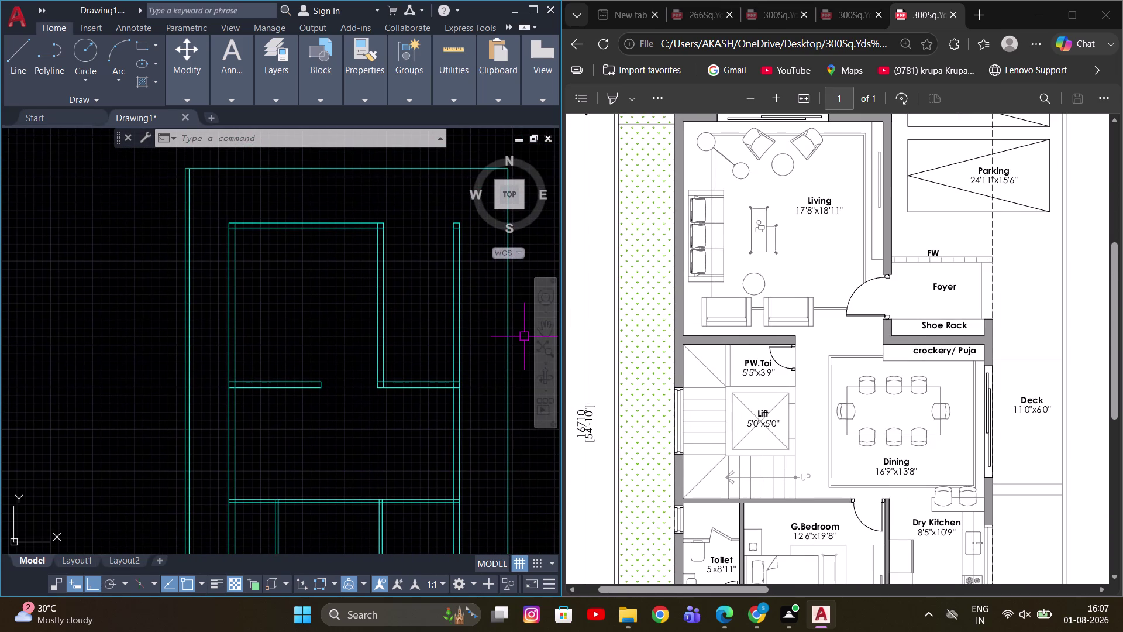
scroll(down, 3)
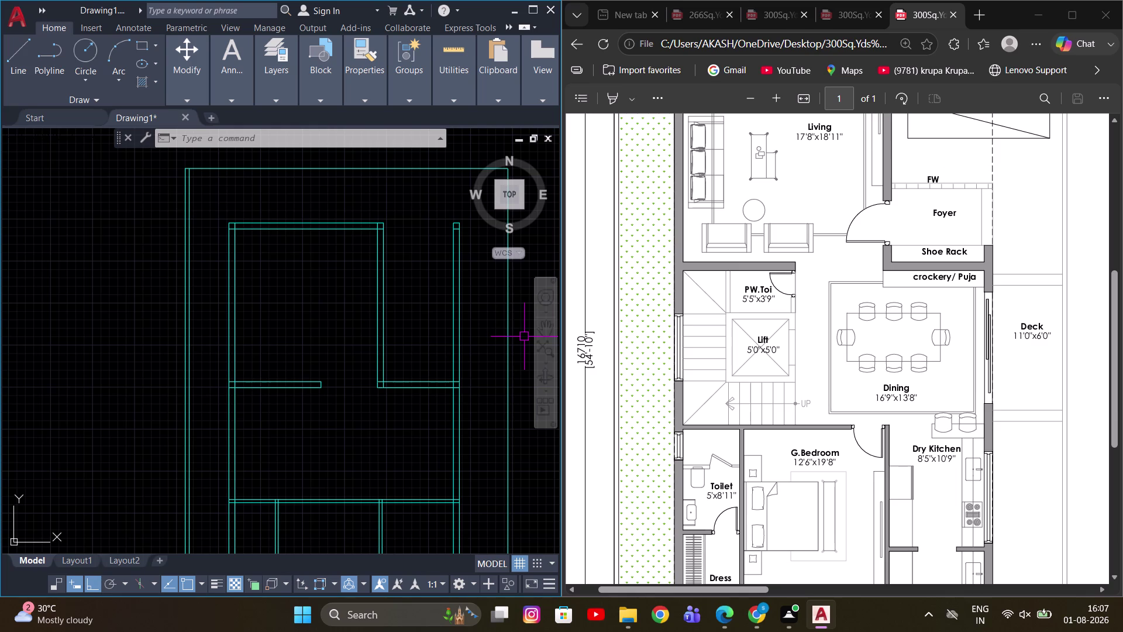
middle_drag(548, 291, 562, 267)
middle_drag(426, 324, 419, 274)
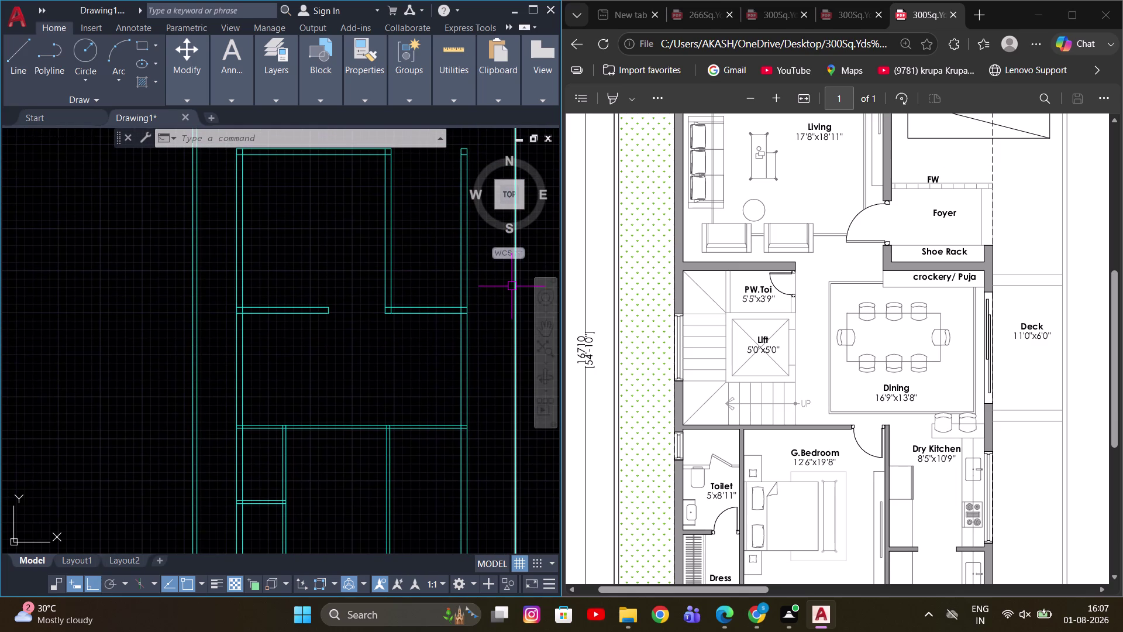
scroll(down, 3)
scroll(up, 3)
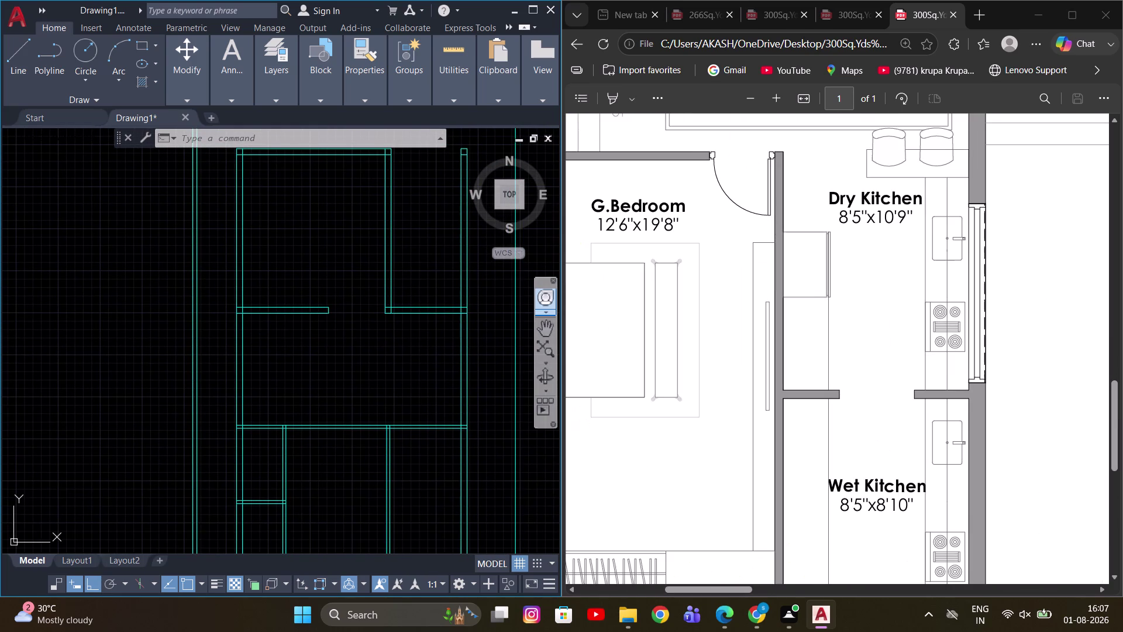
scroll(down, 3)
scroll(up, 3)
scroll(down, 3)
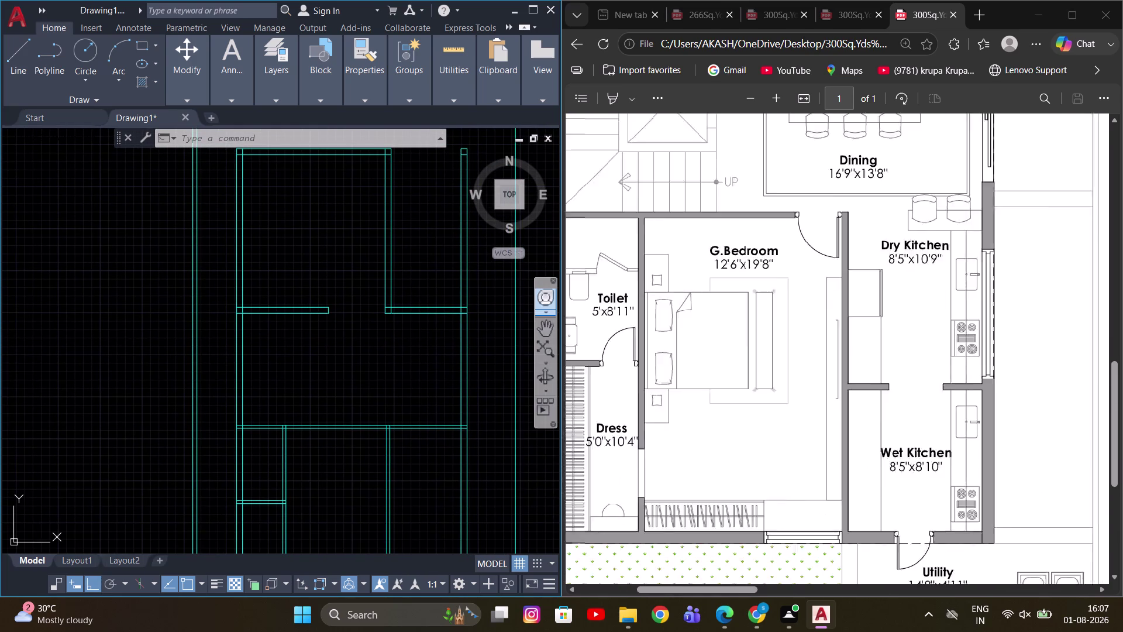
scroll(down, 3)
scroll(down, 3)
middle_drag(330, 273, 376, 278)
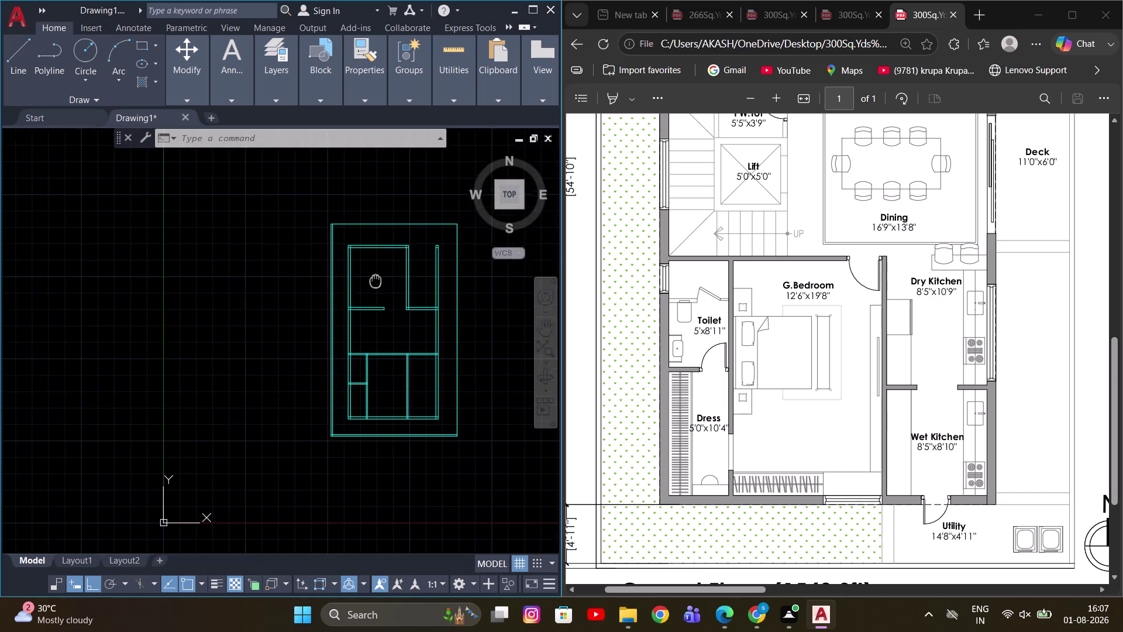
middle_drag(376, 279, 375, 282)
scroll(up, 3)
scroll(up, 3)
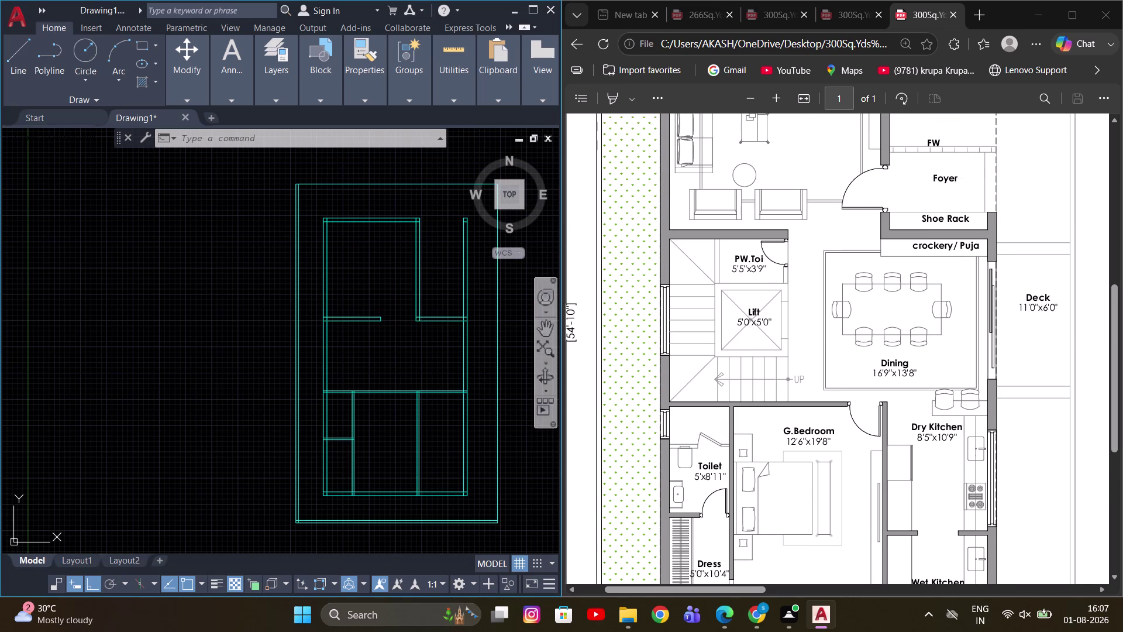
scroll(up, 3)
middle_drag(412, 305, 402, 305)
scroll(up, 3)
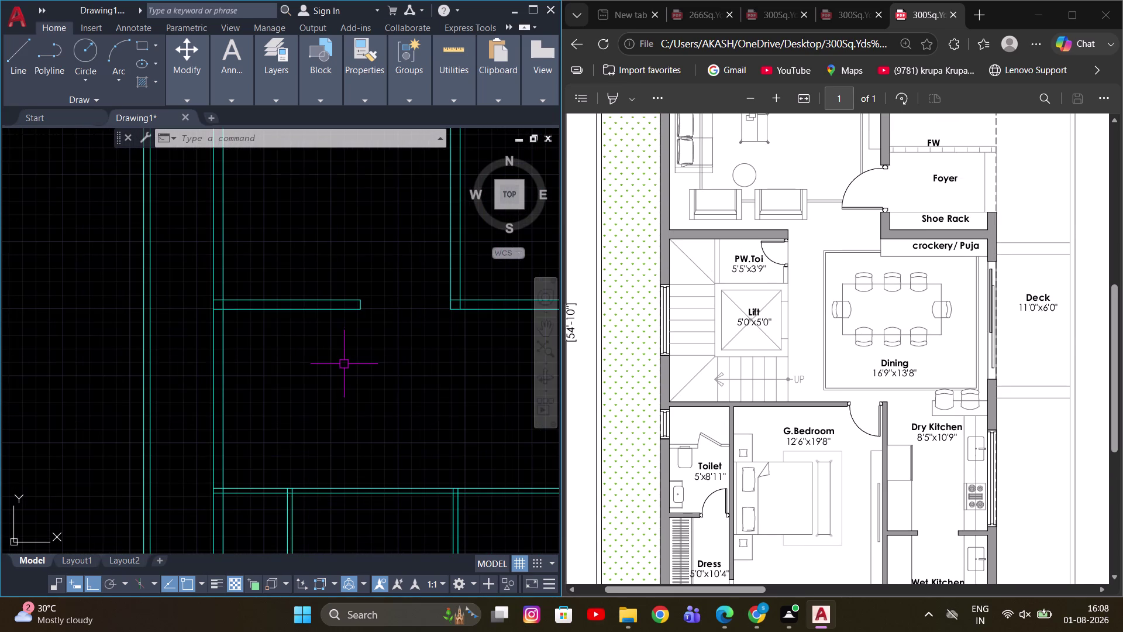
scroll(down, 3)
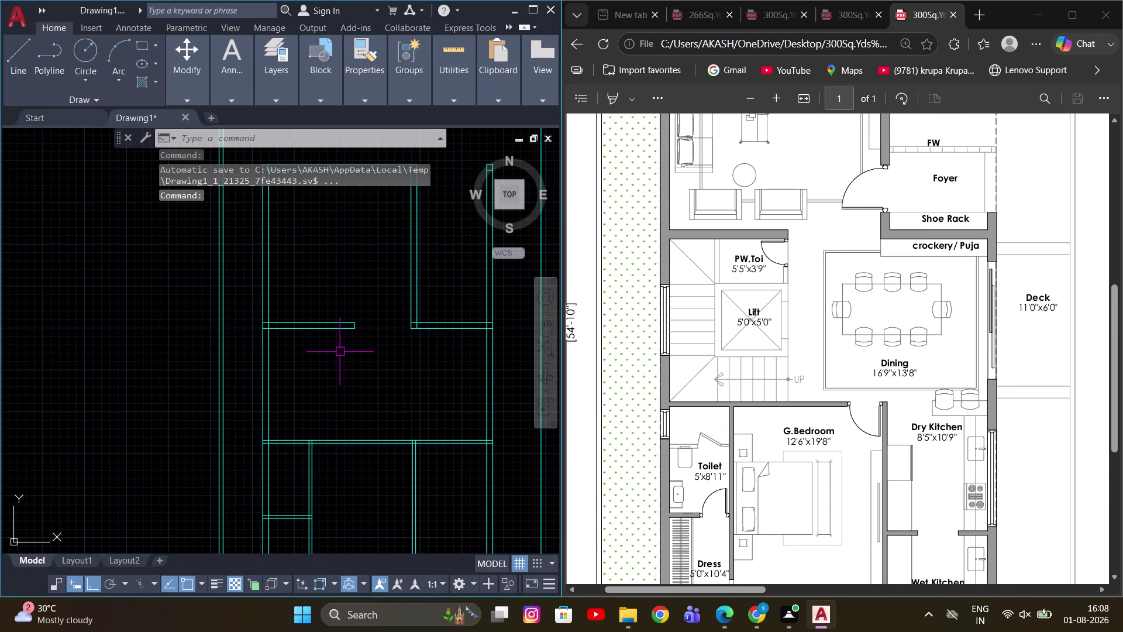
scroll(down, 3)
scroll(up, 3)
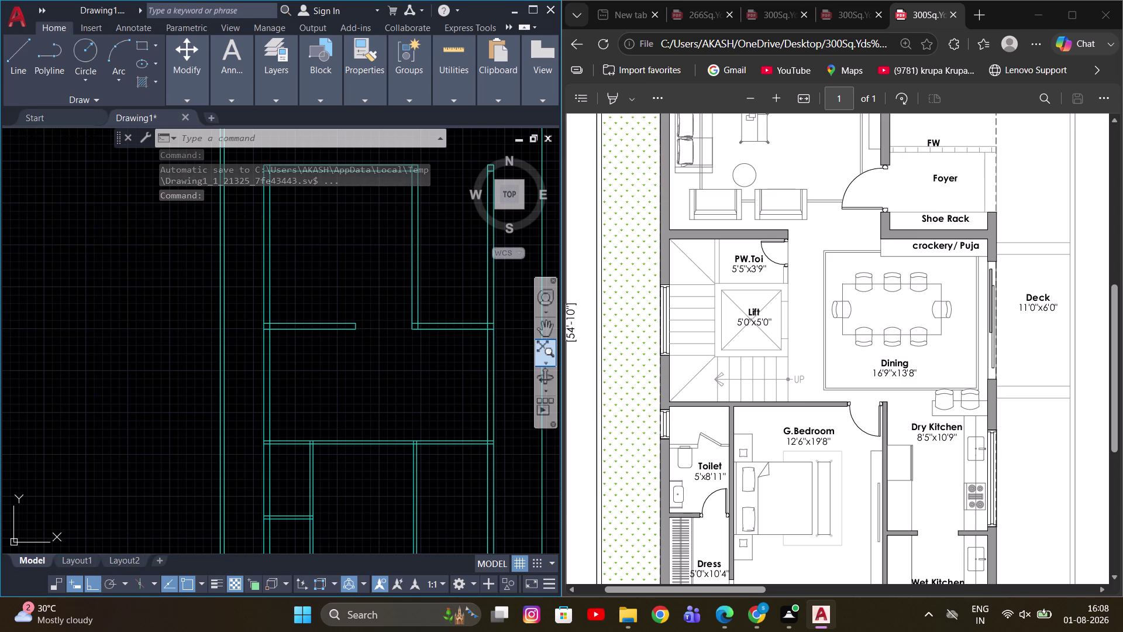
scroll(down, 3)
middle_drag(428, 378, 421, 274)
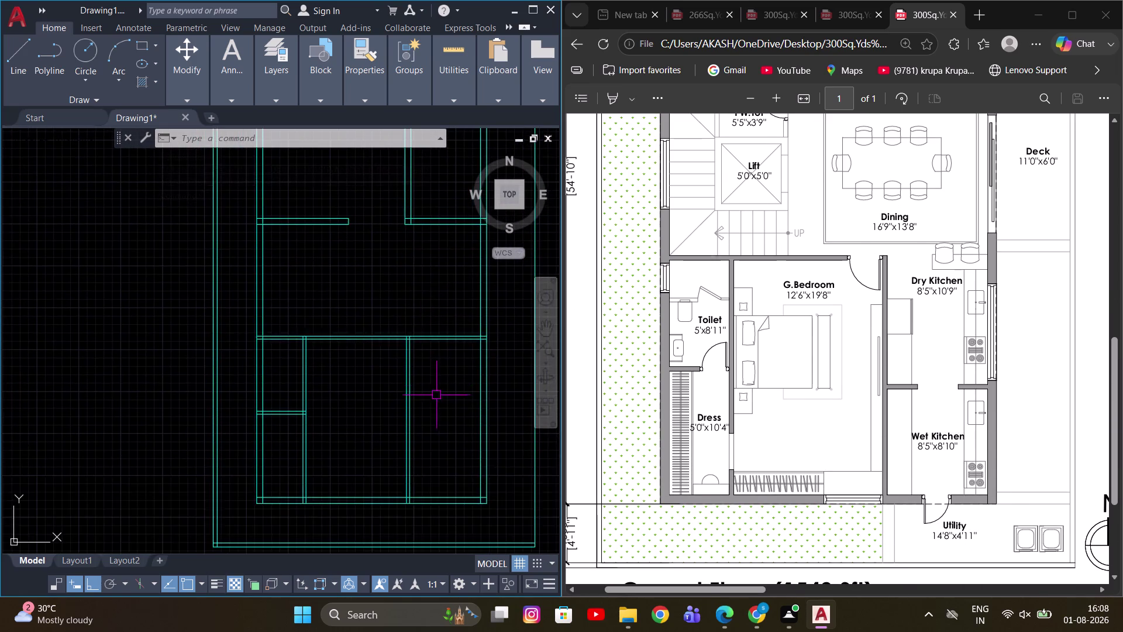
middle_drag(429, 395, 397, 349)
key(Escape)
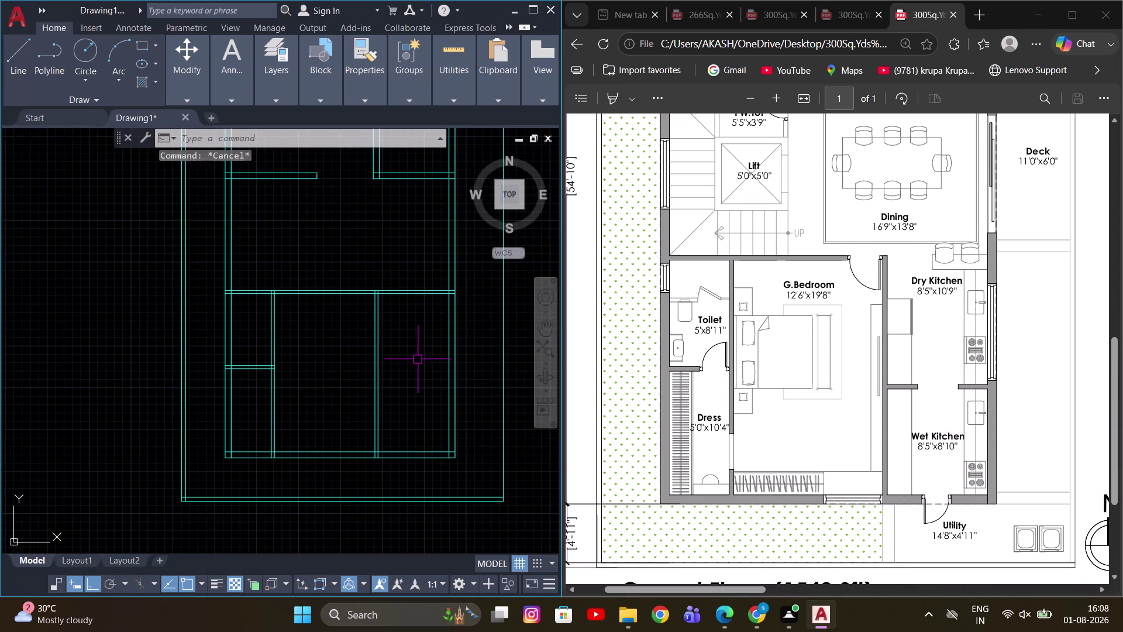
scroll(up, 3)
middle_drag(406, 361, 363, 366)
Offset the bottom wall line 8'10" to create a new interior wall line.
text(O)
key(space)
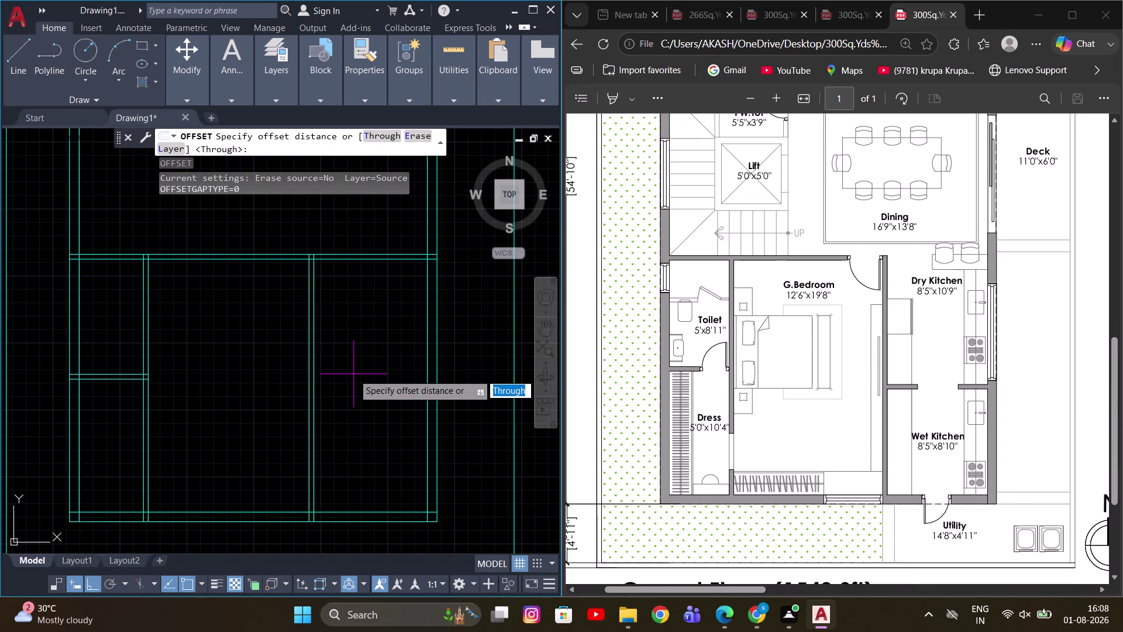
key(t)
key(space)
drag(357, 509, 357, 502)
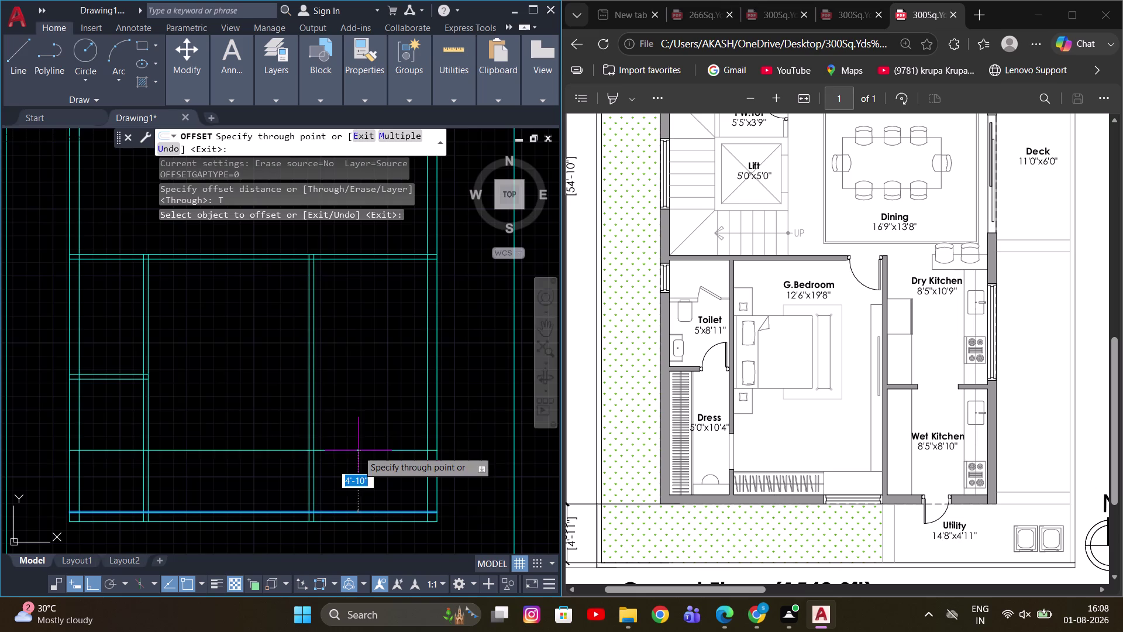
scroll(up, 3)
scroll(down, 3)
scroll(down, 3)
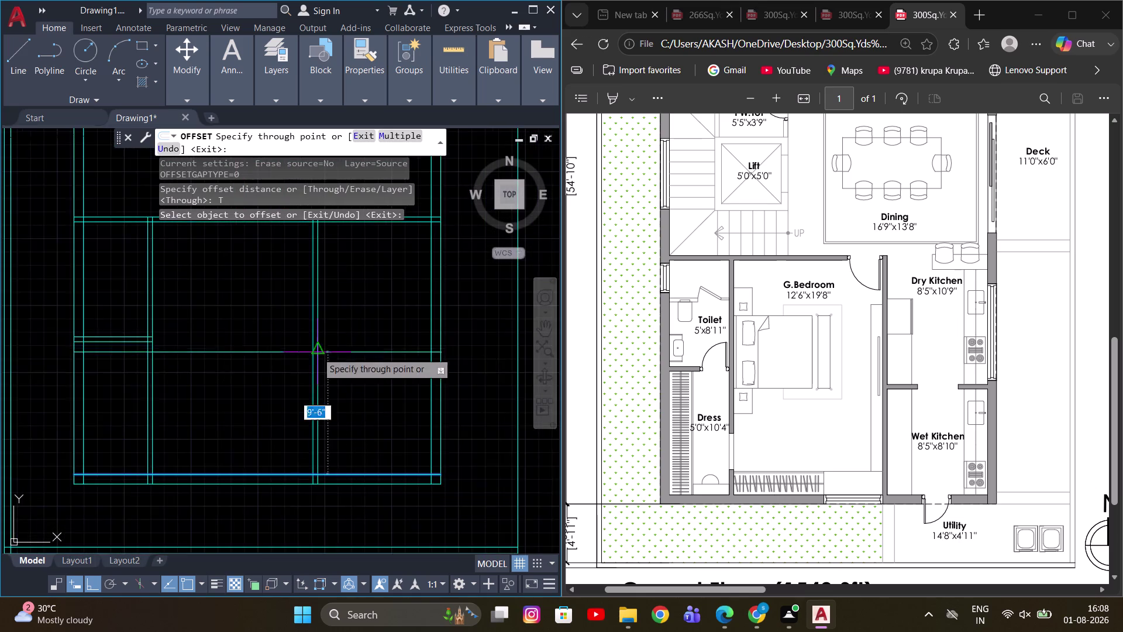
scroll(up, 3)
scroll(down, 3)
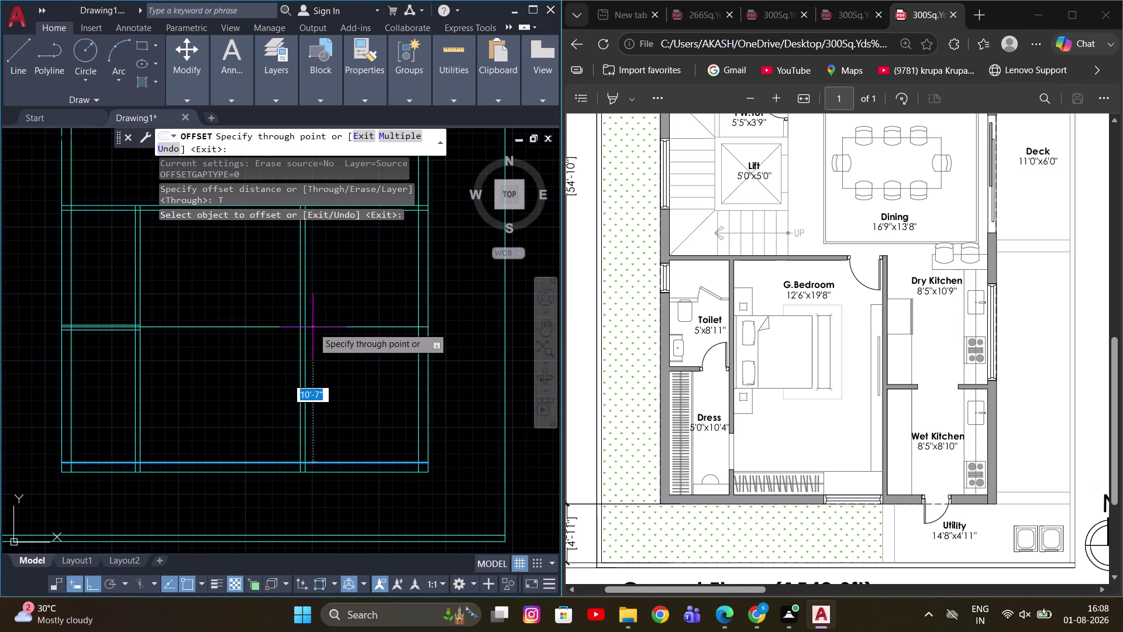
text(8)
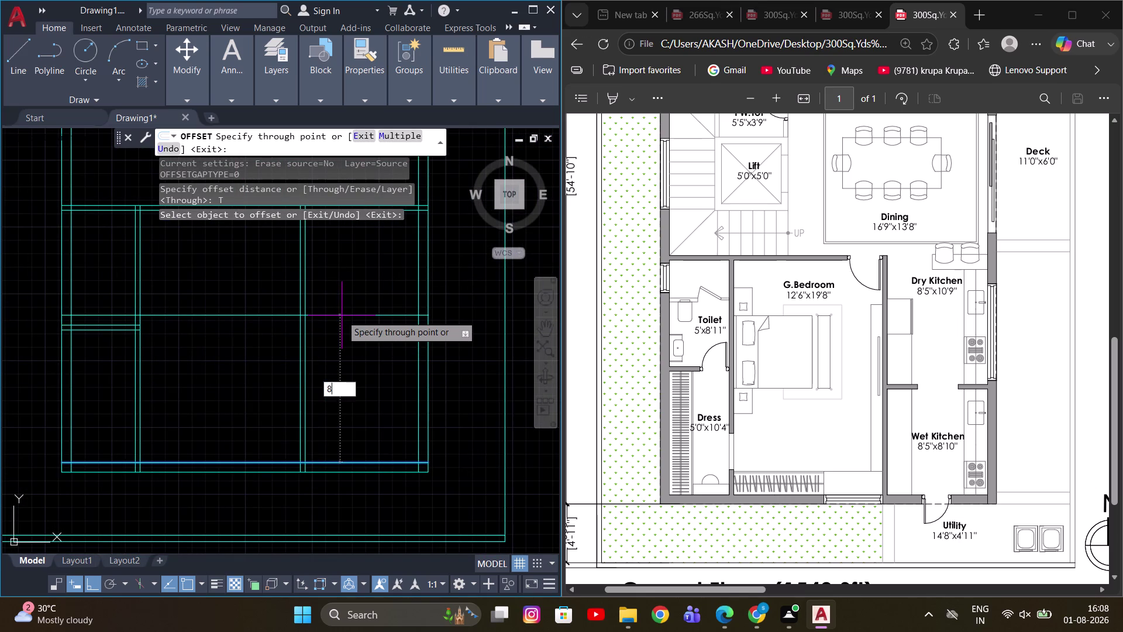
text('10)
key(Return)
Offset another wall line 4.5 and pick a further wall line to copy.
middle_drag(351, 312, 352, 319)
scroll(up, 3)
click(366, 366)
scroll(down, 3)
scroll(up, 3)
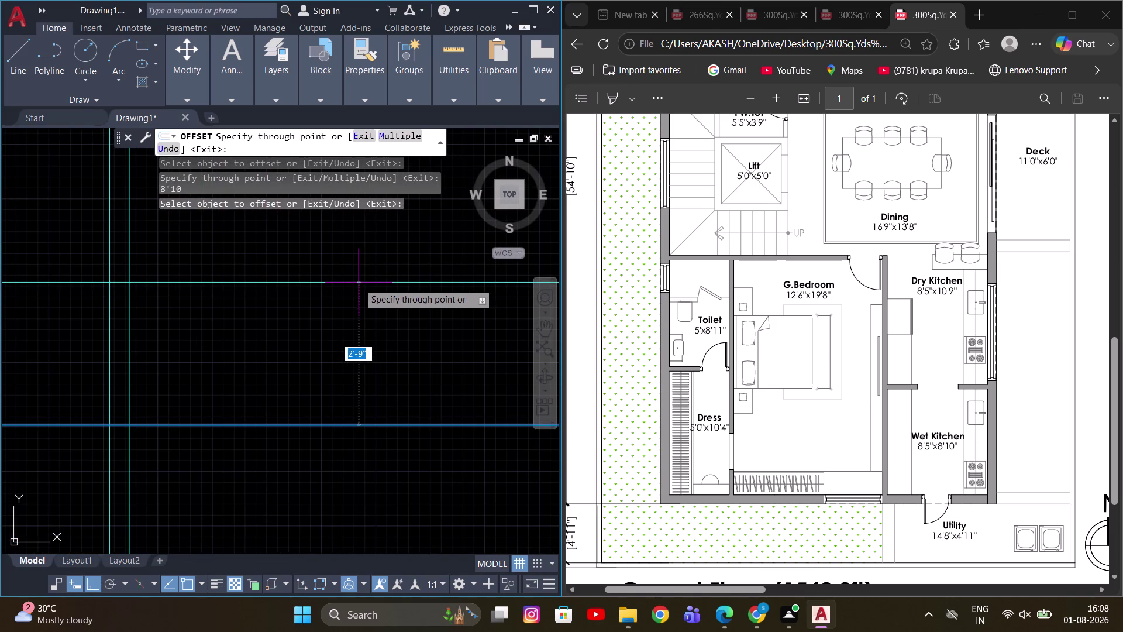
text(4.5)
key(Return)
scroll(down, 3)
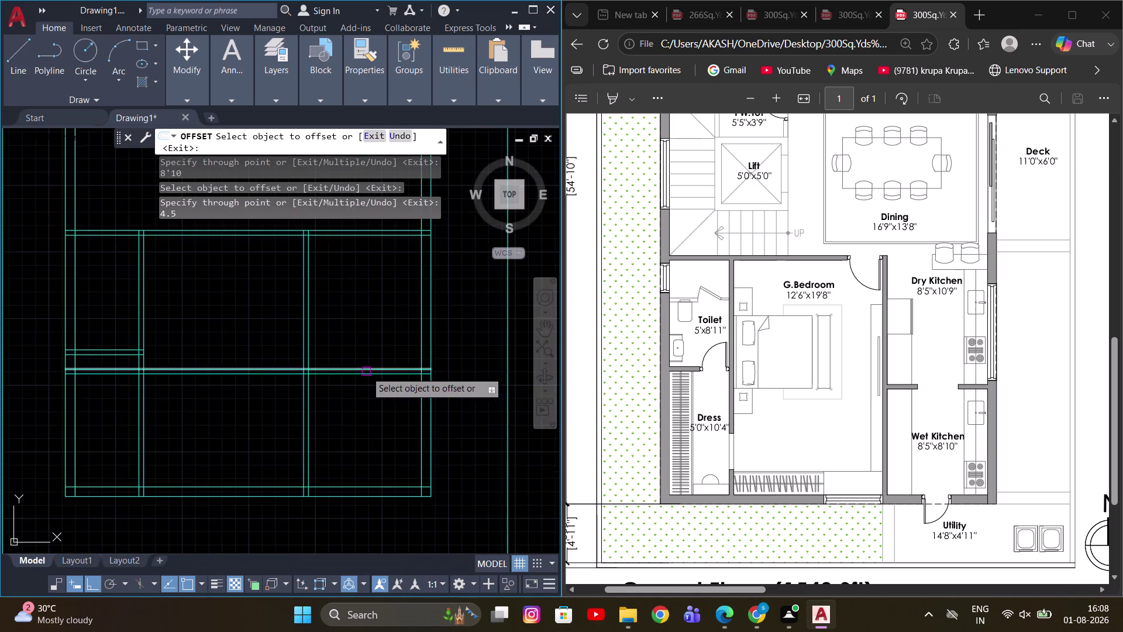
middle_drag(346, 340, 353, 410)
scroll(up, 3)
click(369, 479)
scroll(down, 3)
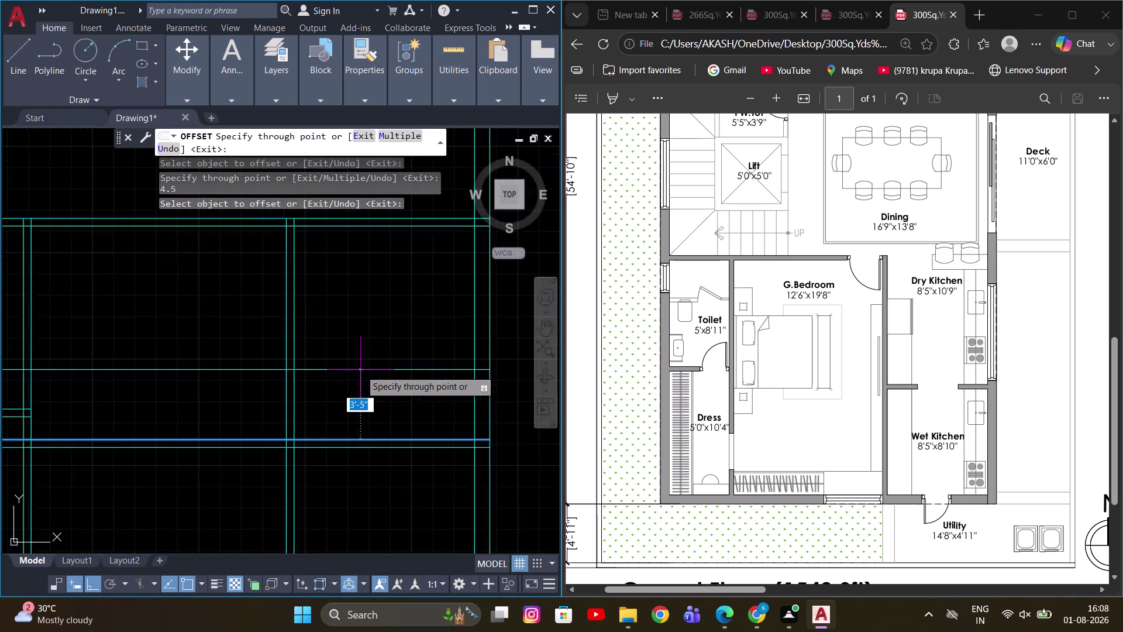
scroll(down, 3)
scroll(up, 3)
scroll(down, 3)
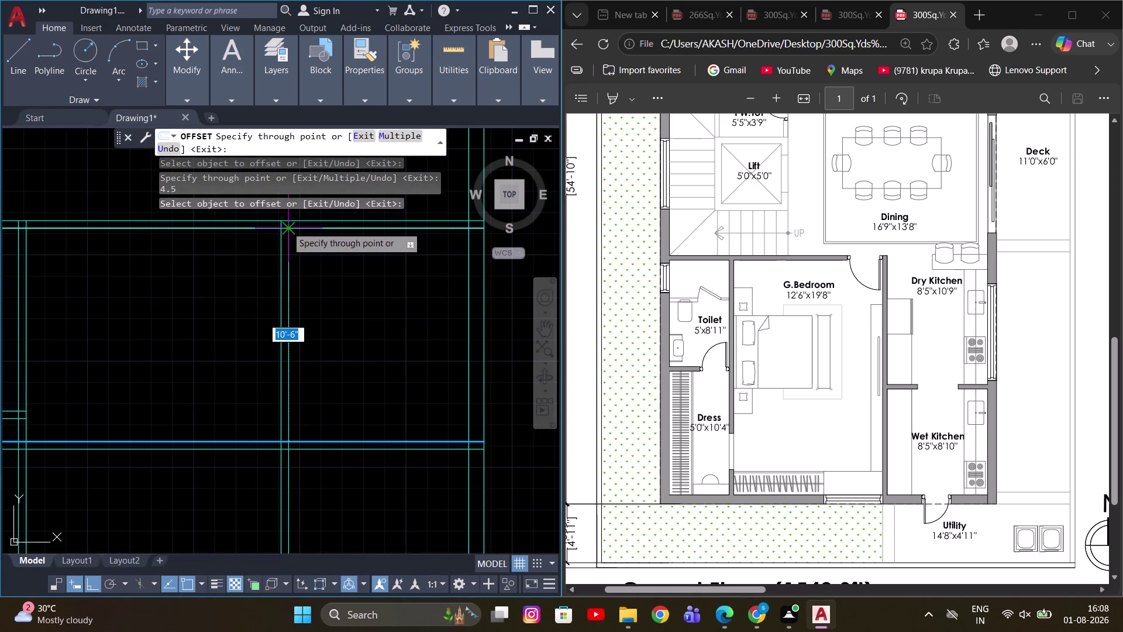
middle_drag(300, 232, 306, 311)
scroll(down, 3)
key(Escape)
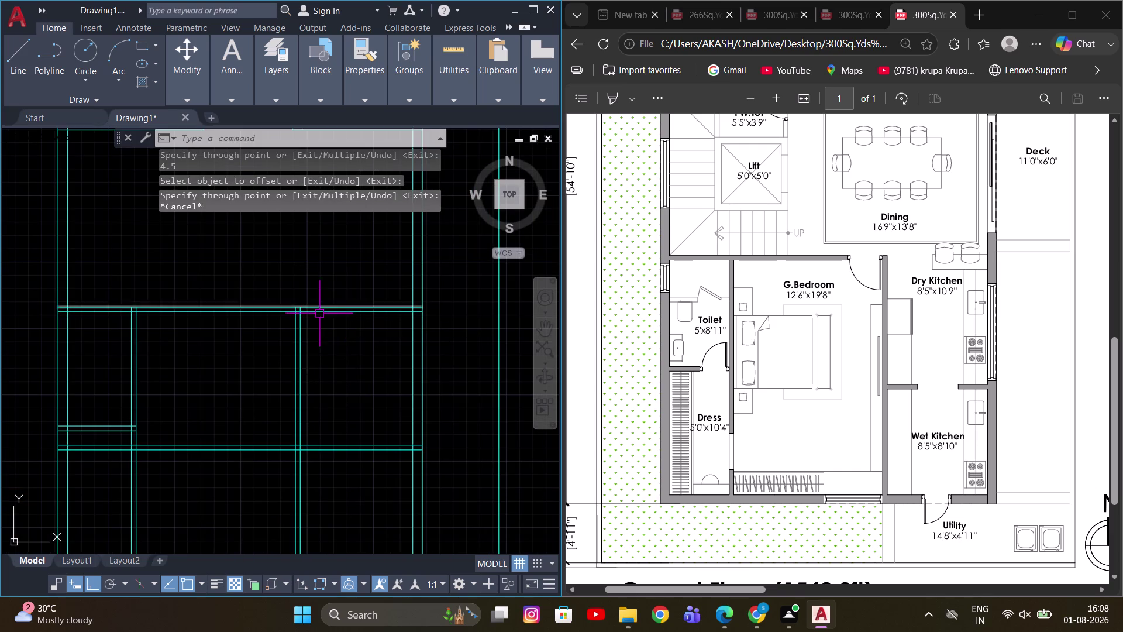
Repeat the offset on a lower wall line, then begin trimming excess wall lines.
scroll(up, 3)
key(space)
key(space)
drag(361, 522, 362, 499)
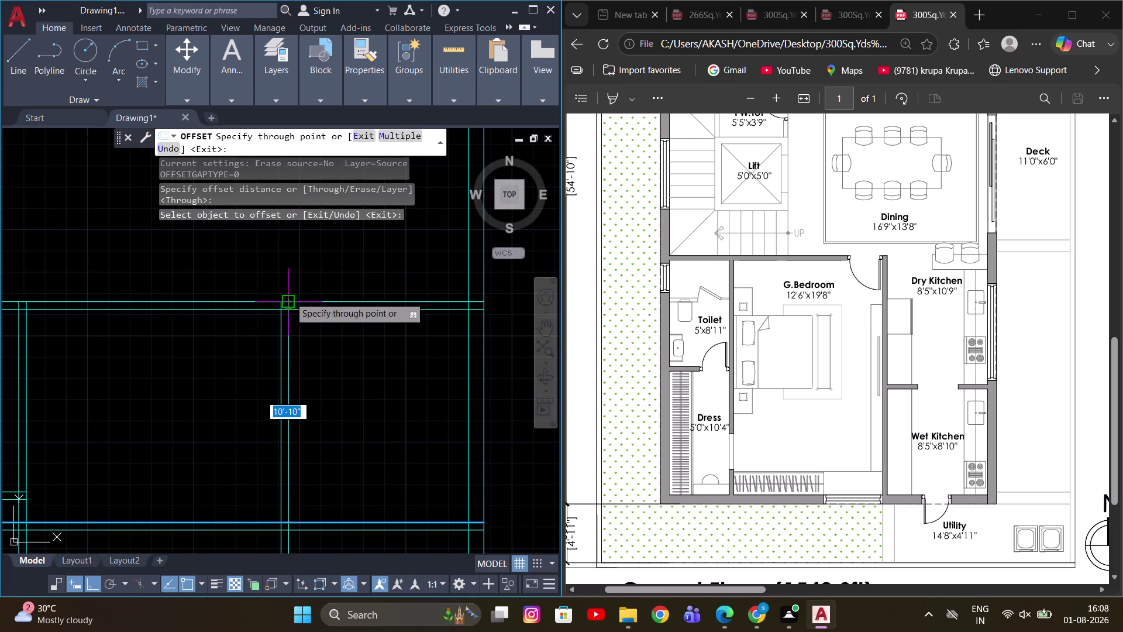
key(Escape)
scroll(up, 3)
middle_drag(394, 296, 318, 342)
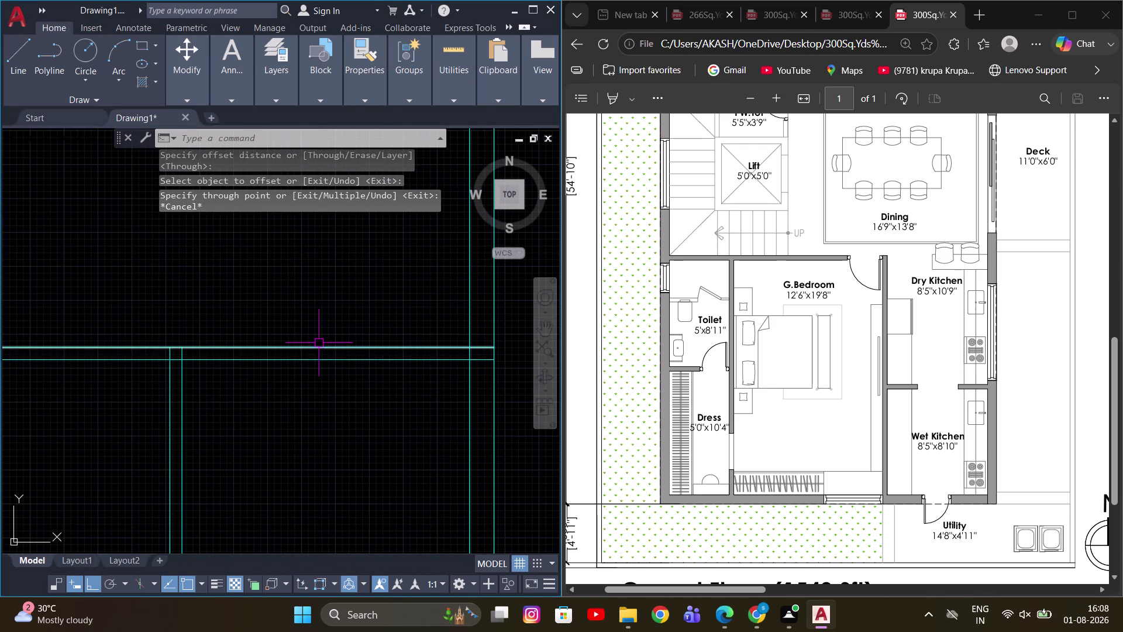
text(TR)
key(space)
Fence-trim the excess wall lines at the new horizontal wall junctions.
click(362, 304)
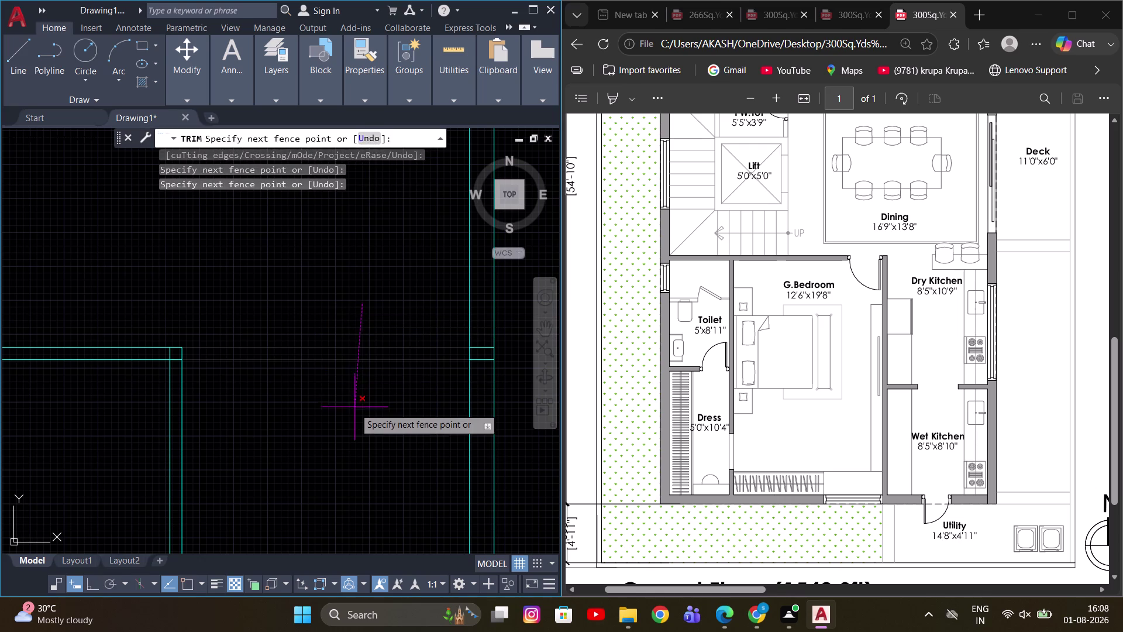
drag(354, 410, 357, 403)
click(486, 335)
click(477, 380)
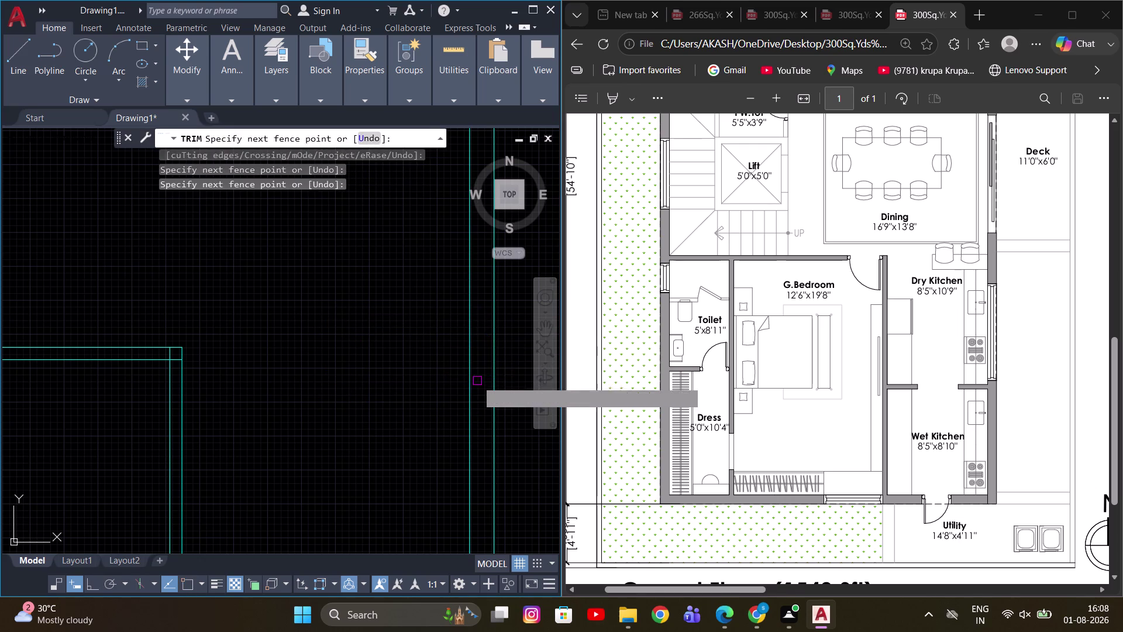
Trim away two overlapping wall segments on the left side of the plan.
scroll(down, 3)
middle_drag(368, 355, 471, 352)
scroll(up, 3)
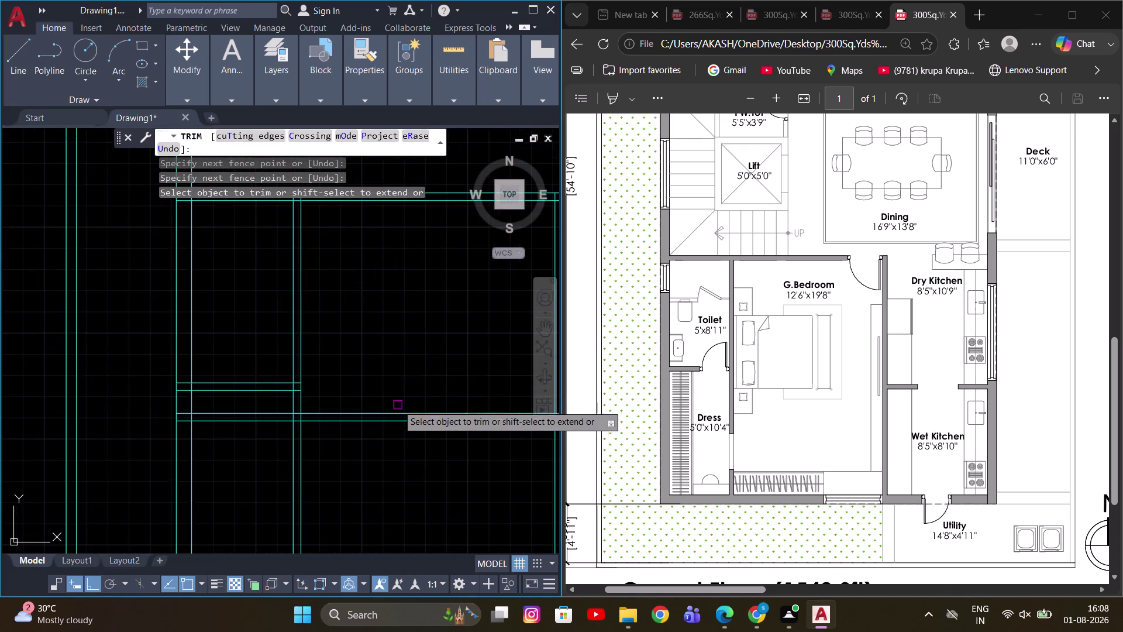
middle_drag(401, 344, 280, 356)
scroll(up, 3)
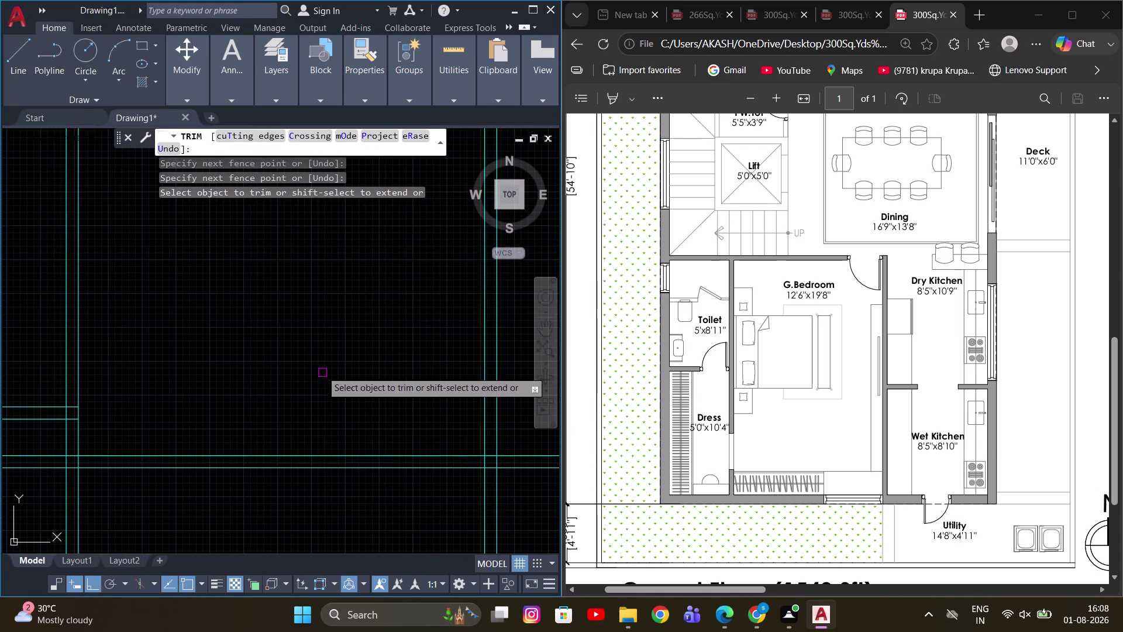
middle_drag(299, 380, 474, 309)
scroll(down, 3)
scroll(up, 3)
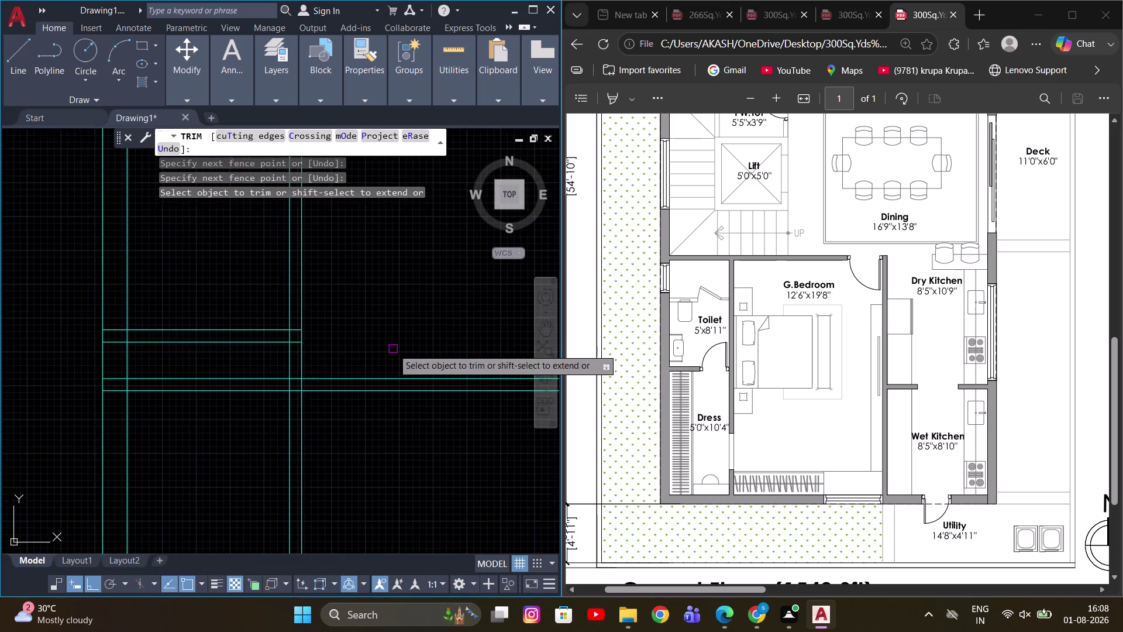
middle_drag(403, 337, 315, 331)
scroll(down, 3)
middle_drag(384, 314, 61, 309)
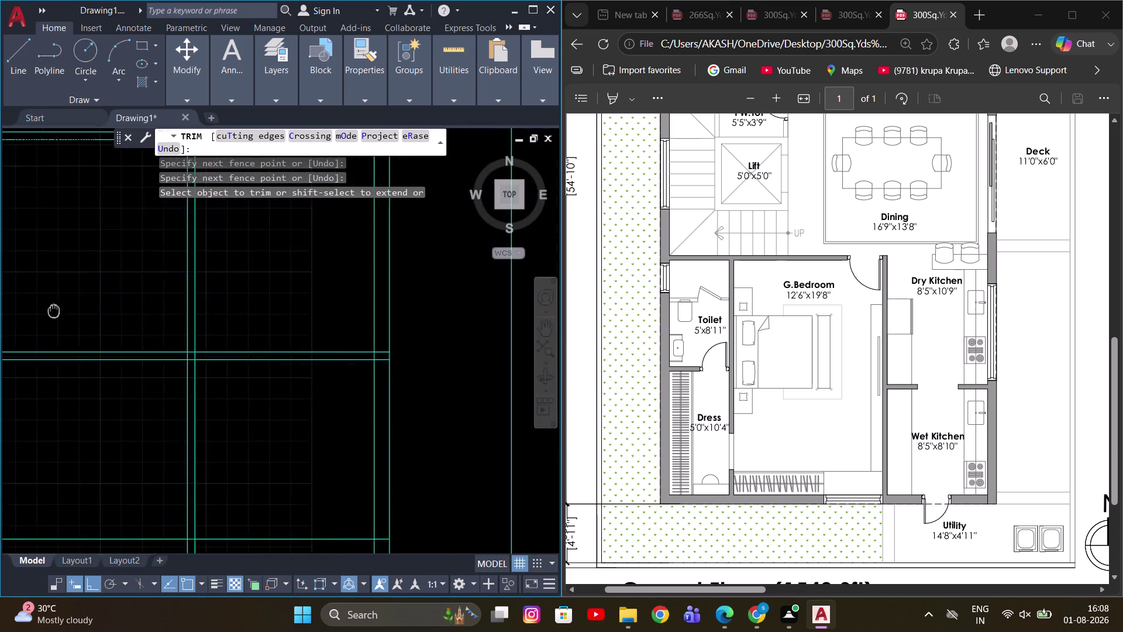
middle_drag(61, 310, 0, 316)
click(79, 325)
click(65, 407)
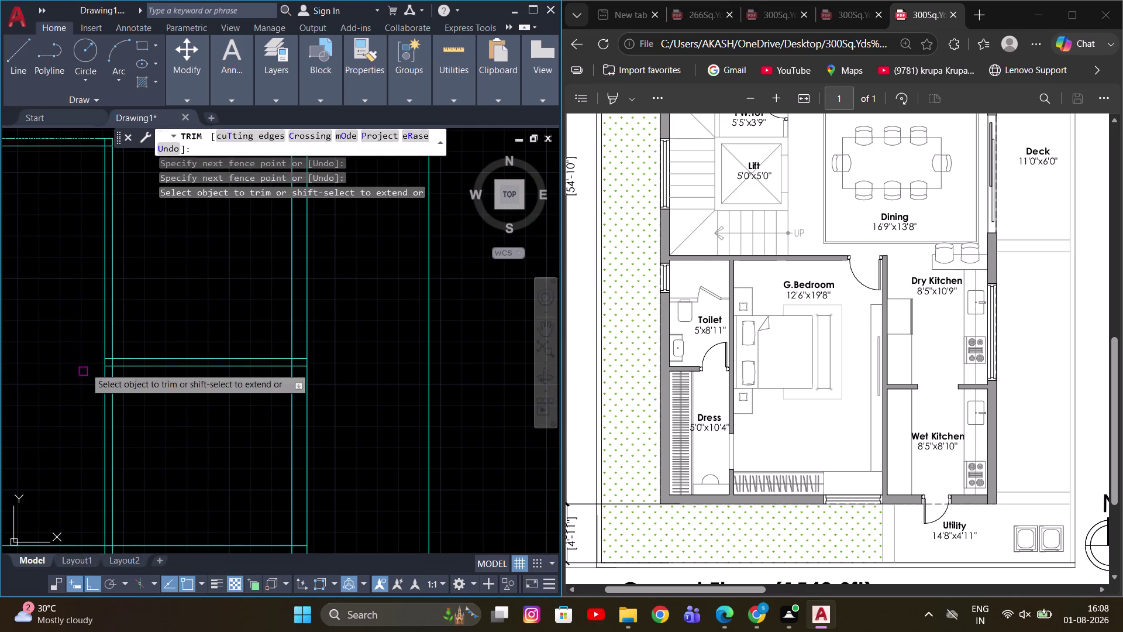
Pan over the trimmed rooms to check the wall junctions, then end the trim.
middle_drag(92, 324, 457, 341)
scroll(down, 3)
middle_drag(398, 332, 387, 486)
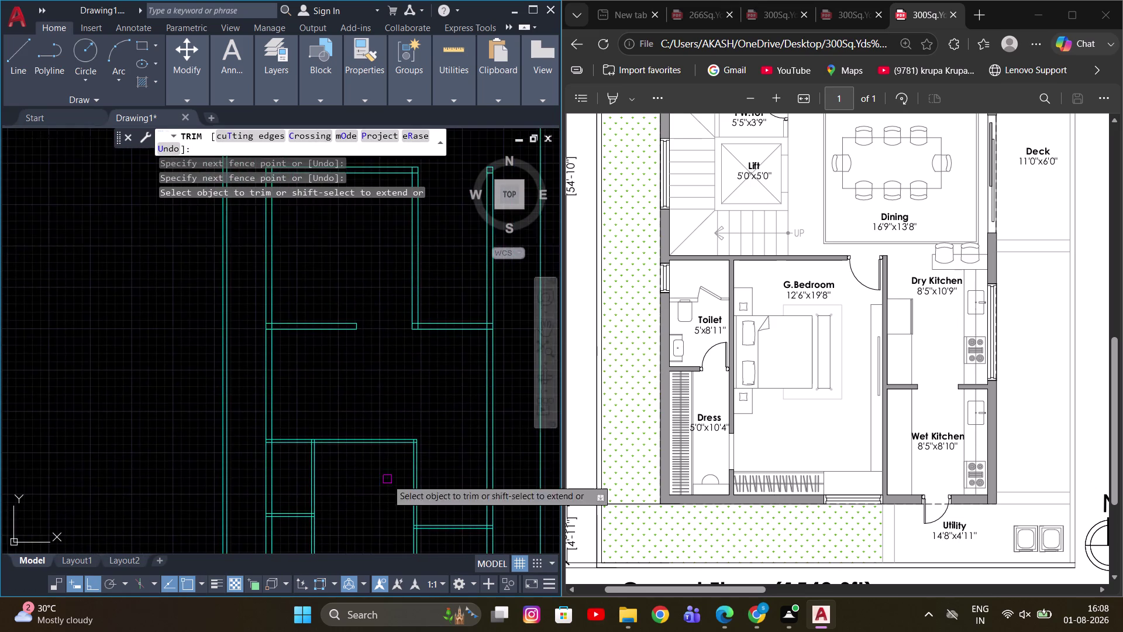
scroll(down, 3)
middle_drag(391, 378, 342, 324)
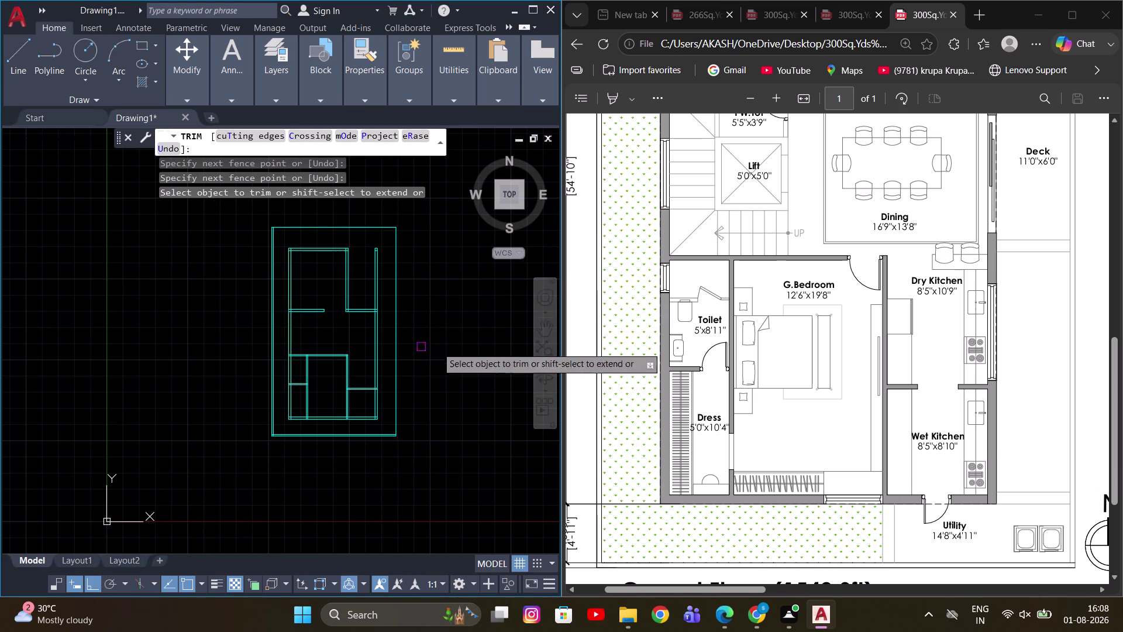
scroll(up, 3)
scroll(up, 3)
scroll(up, 3)
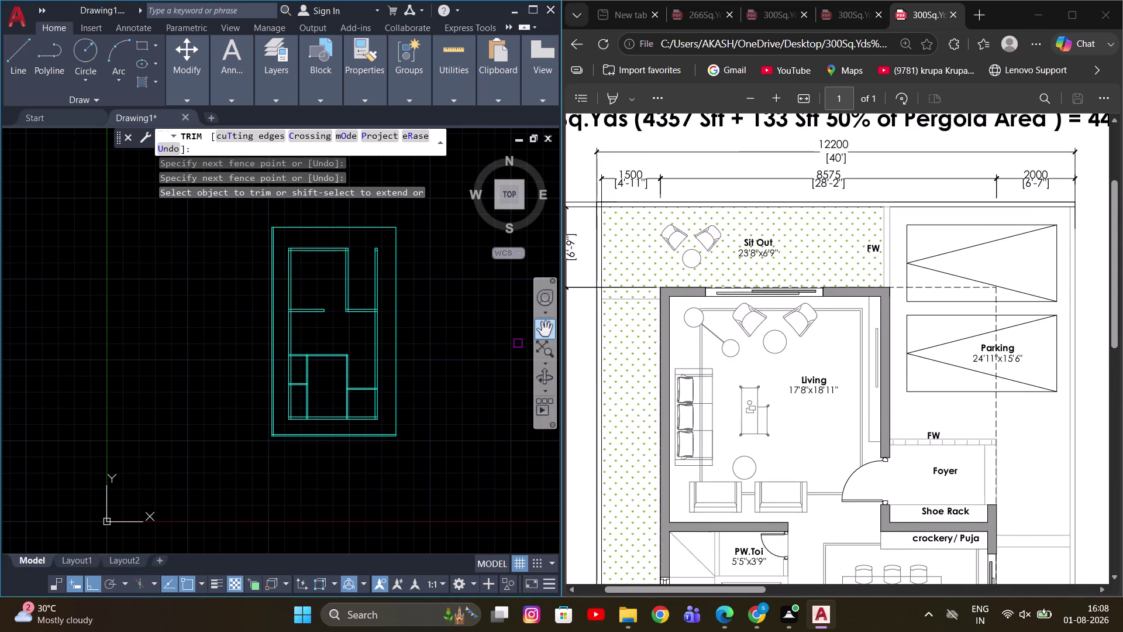
scroll(down, 3)
scroll(up, 3)
scroll(up, 3)
middle_drag(377, 263, 364, 330)
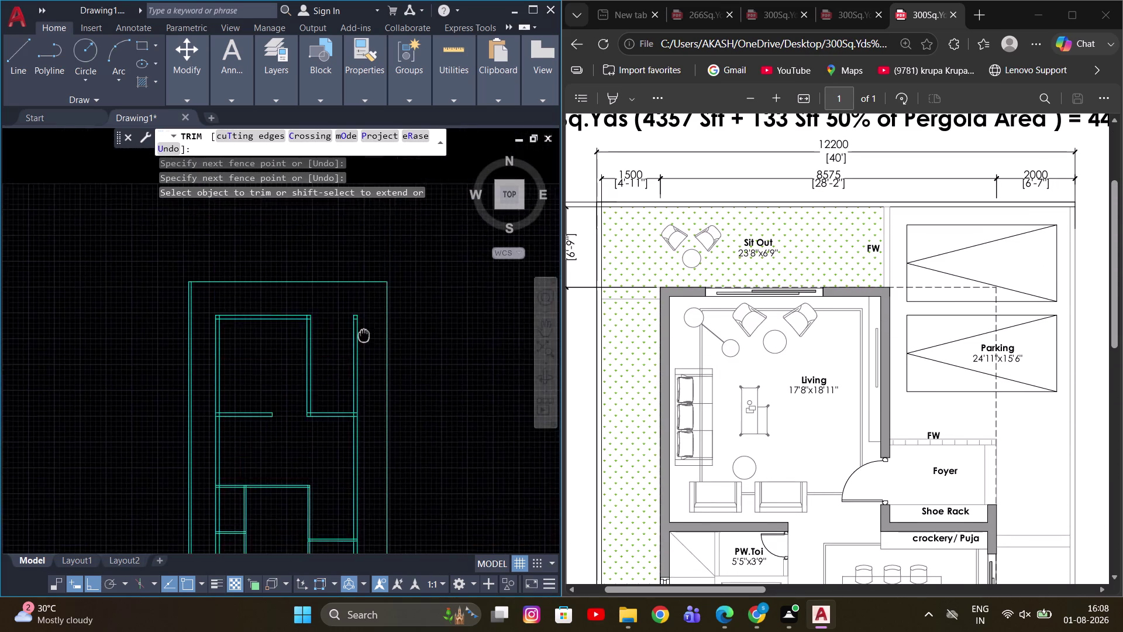
middle_drag(364, 331, 380, 304)
scroll(up, 3)
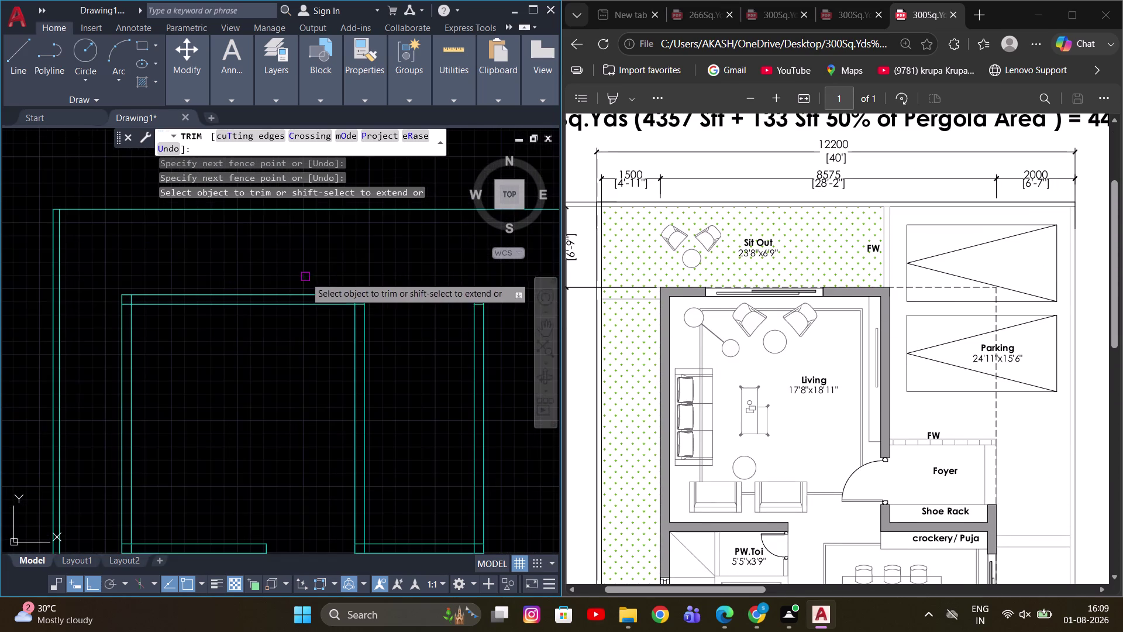
middle_drag(381, 255, 355, 322)
key(Escape)
scroll(up, 3)
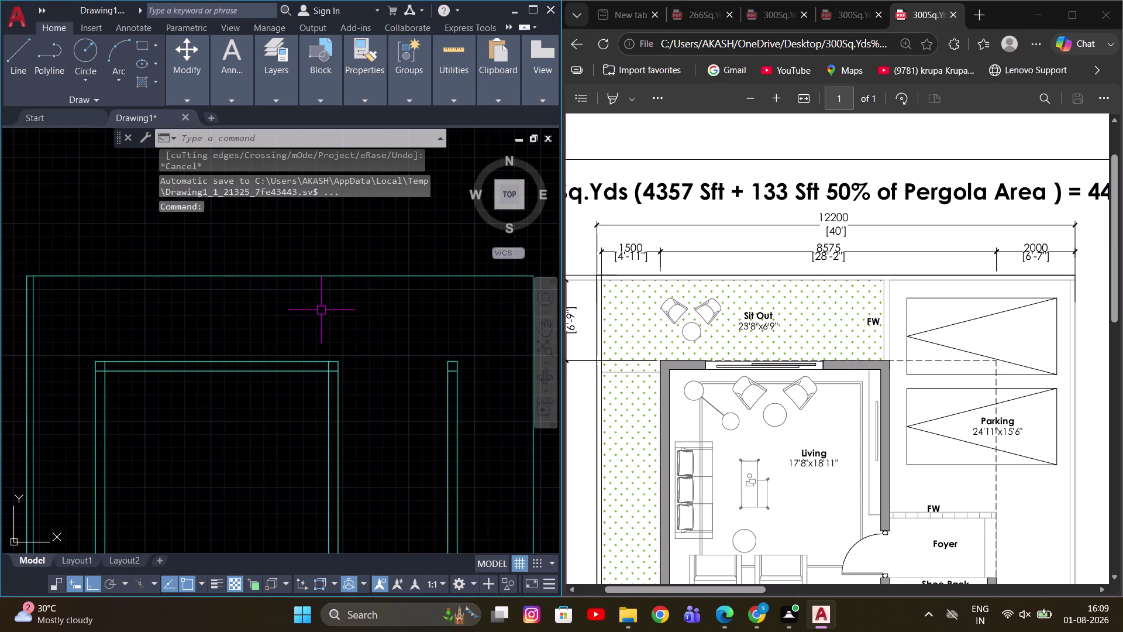
scroll(down, 3)
scroll(up, 3)
scroll(down, 3)
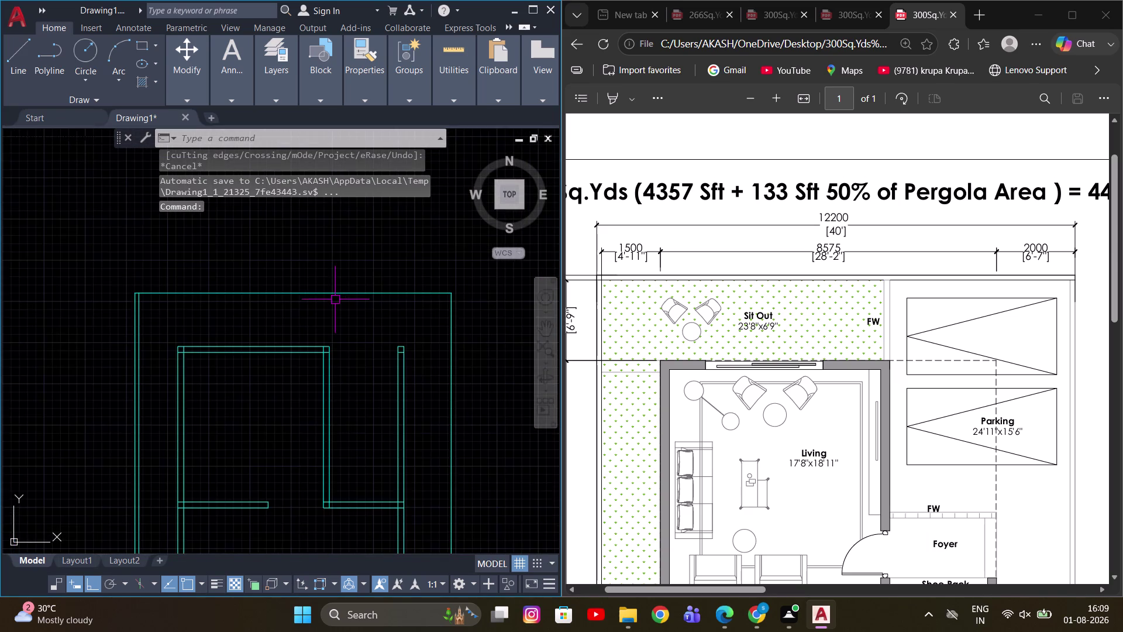
middle_drag(335, 300, 379, 269)
scroll(down, 3)
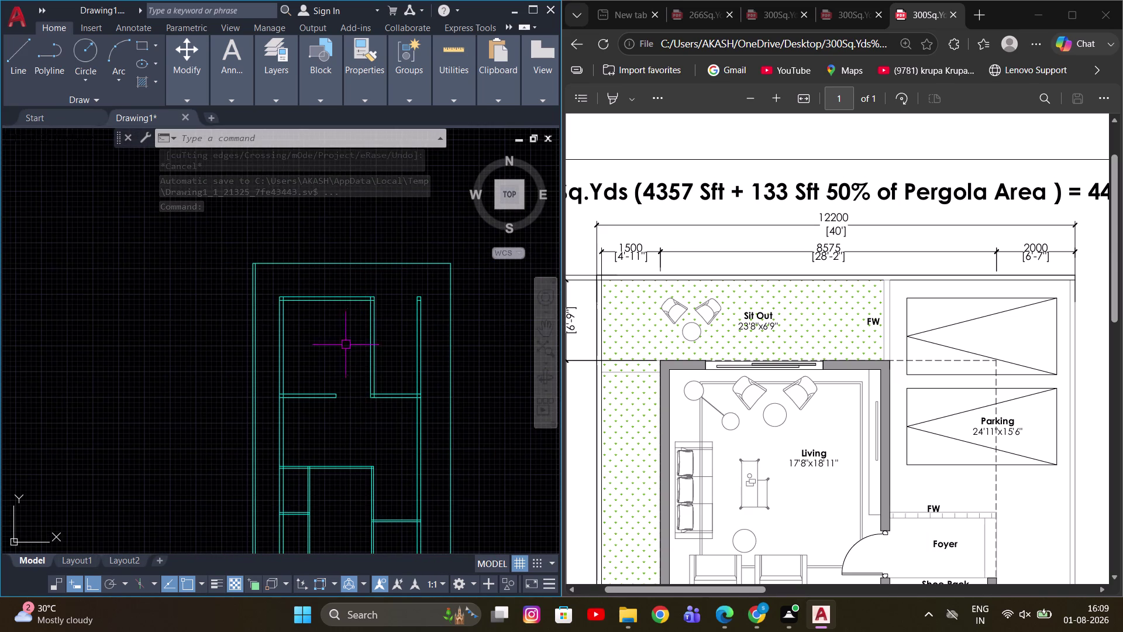
middle_drag(337, 346, 334, 275)
scroll(up, 3)
key(m)
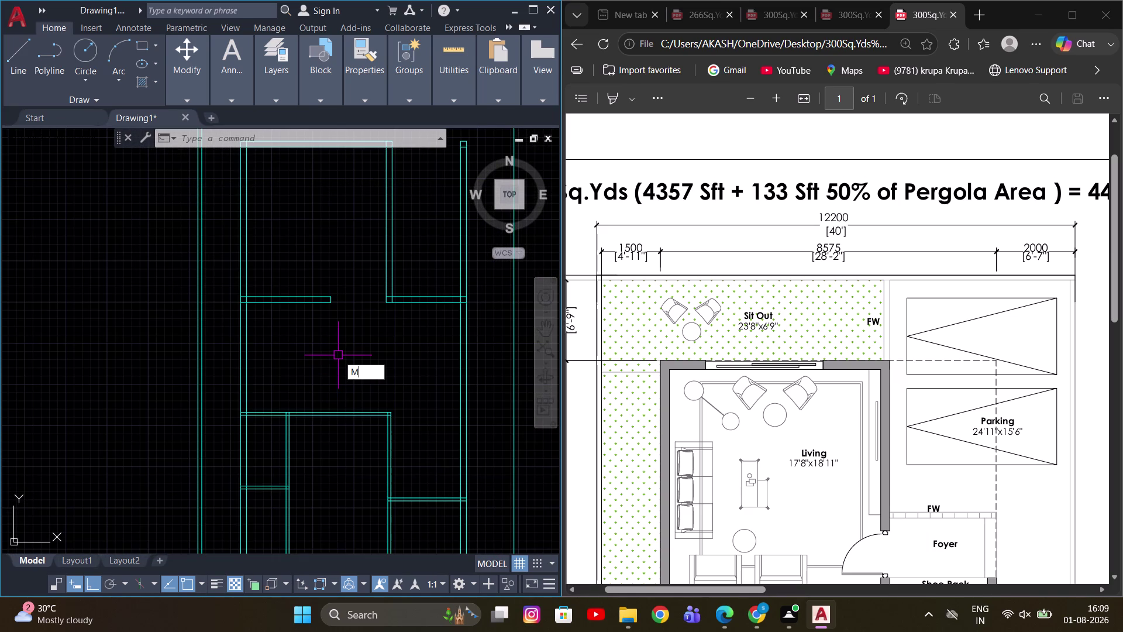
key(e)
text(A)
key(space)
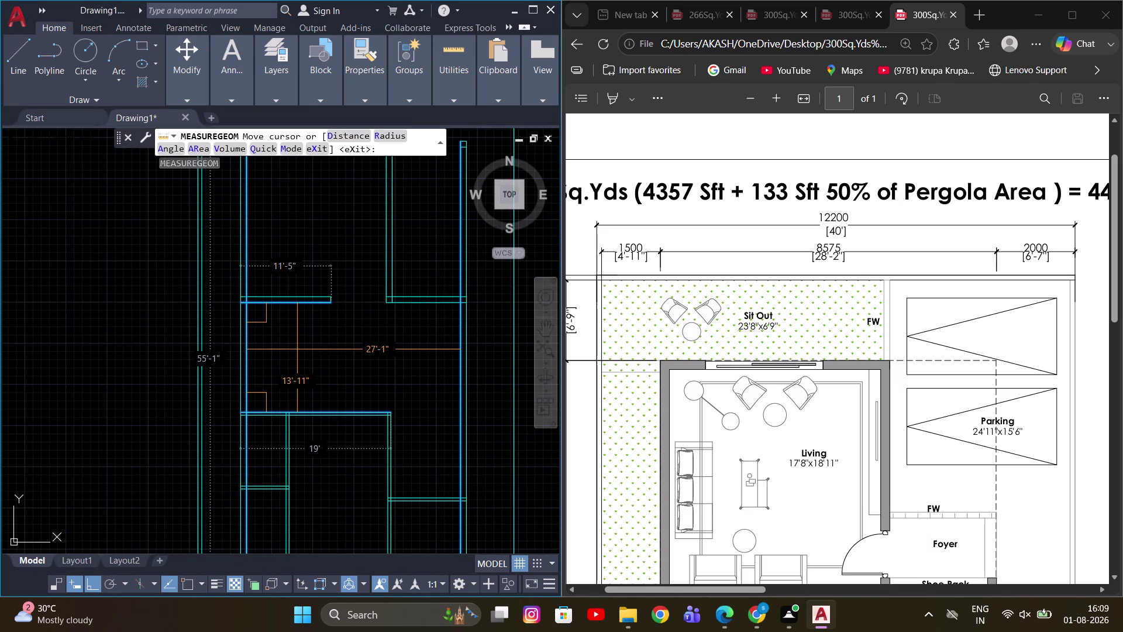
key(Escape)
scroll(down, 3)
middle_drag(406, 326, 421, 359)
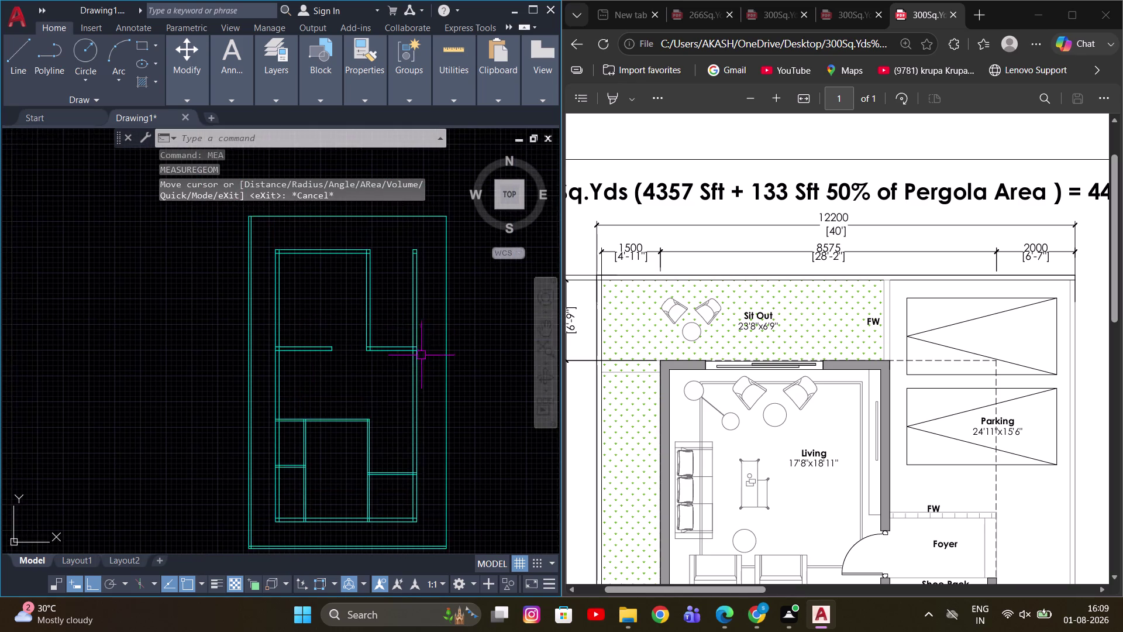
scroll(up, 3)
middle_drag(424, 348, 428, 366)
key(s)
Select the upper walls of the plan with a crossing window for stretching.
key(space)
click(440, 390)
scroll(down, 3)
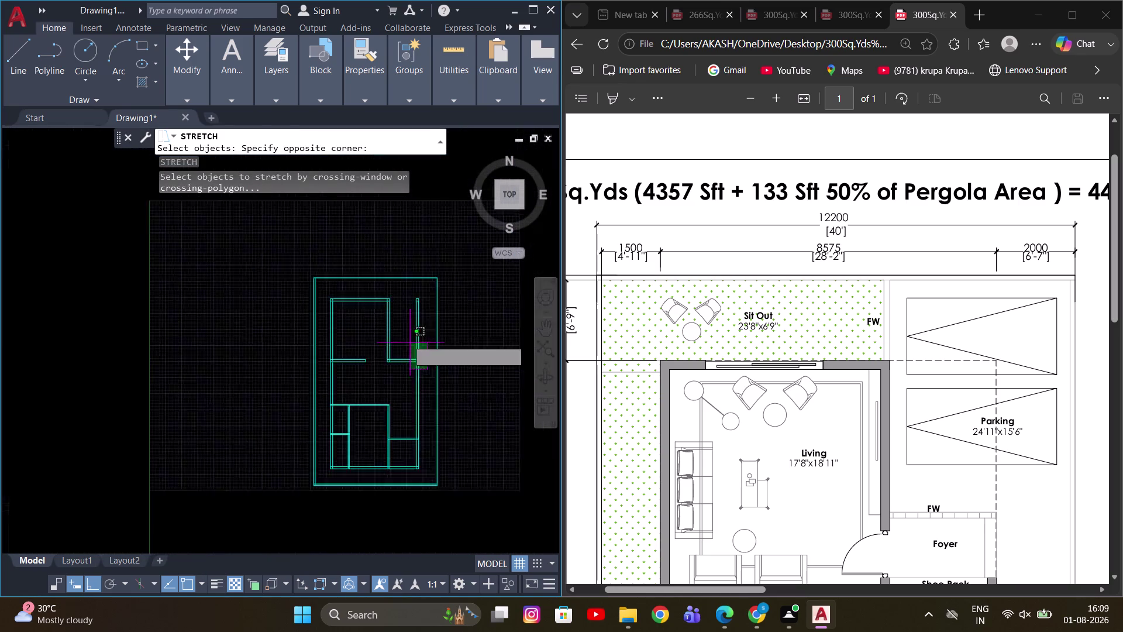
scroll(up, 3)
scroll(down, 3)
middle_drag(306, 287, 224, 290)
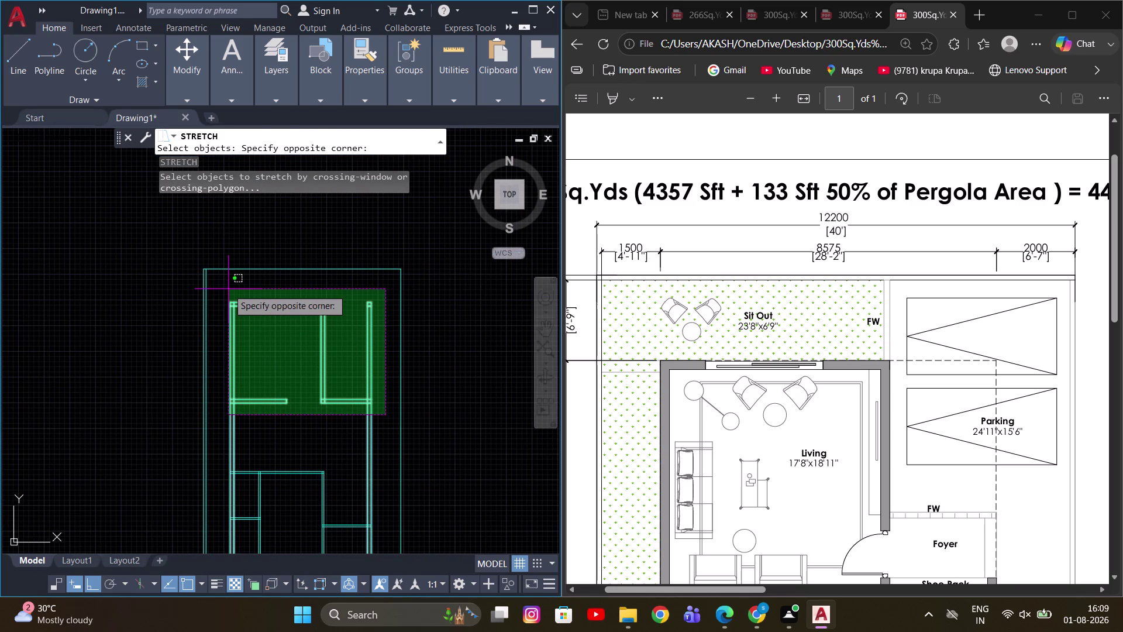
click(223, 292)
scroll(up, 3)
key(space)
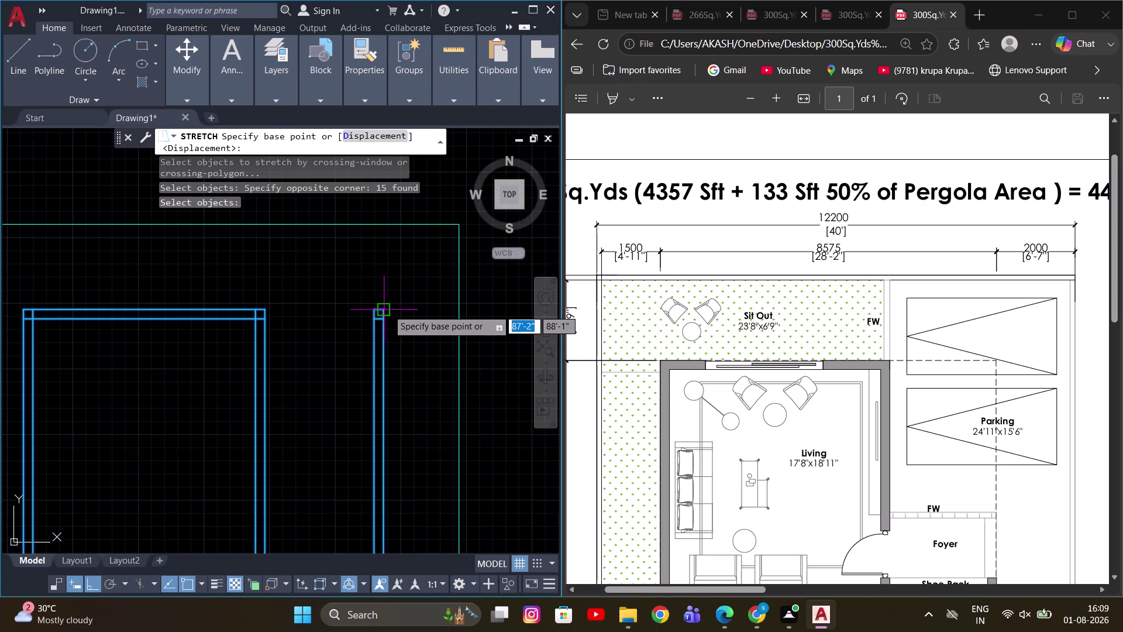
Stretch the upper walls by 6 inches from a base point on the right wall.
click(388, 309)
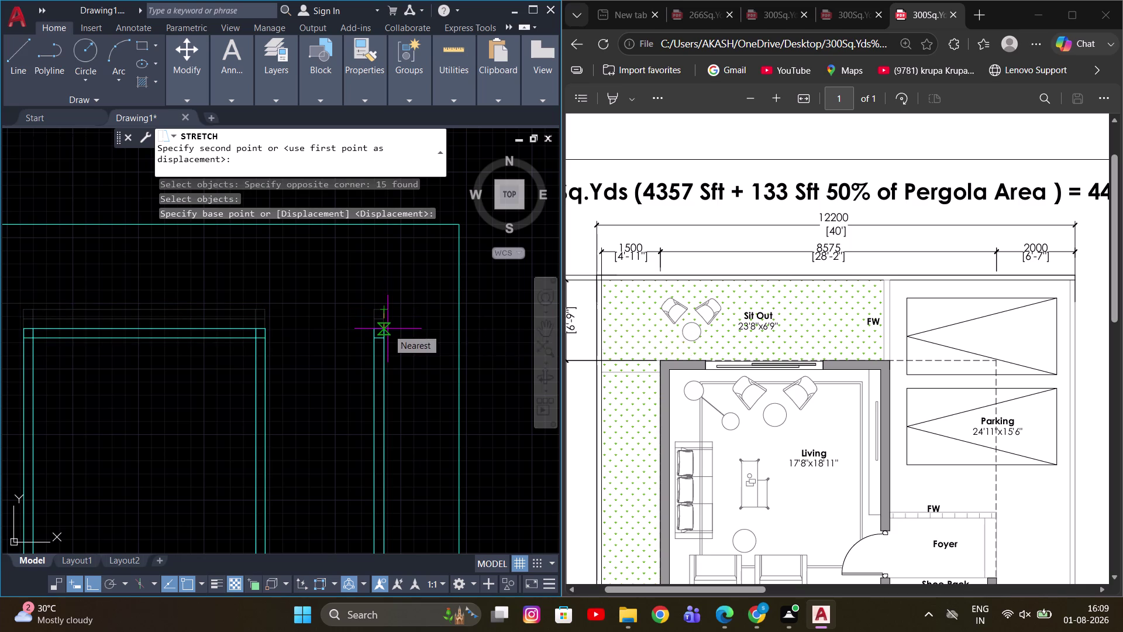
key(6)
key(Return)
scroll(down, 3)
scroll(up, 3)
middle_drag(292, 293, 324, 319)
key(Escape)
middle_drag(360, 303, 348, 308)
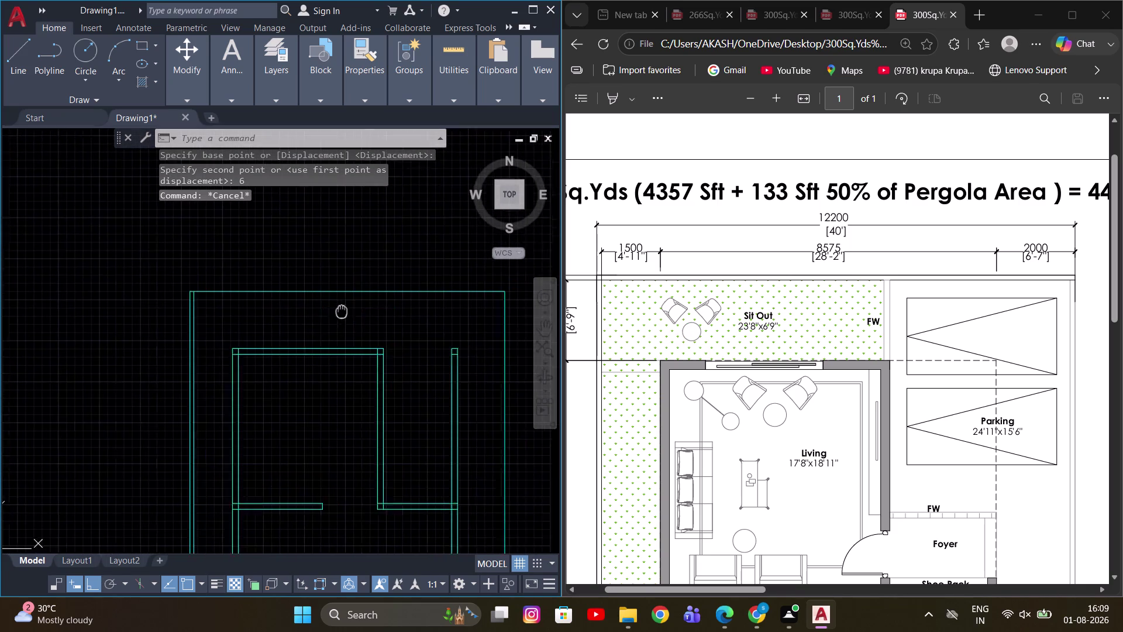
middle_drag(348, 308, 307, 323)
Offset a wall line by 6 to create a parallel copy.
key(o)
key(space)
scroll(up, 3)
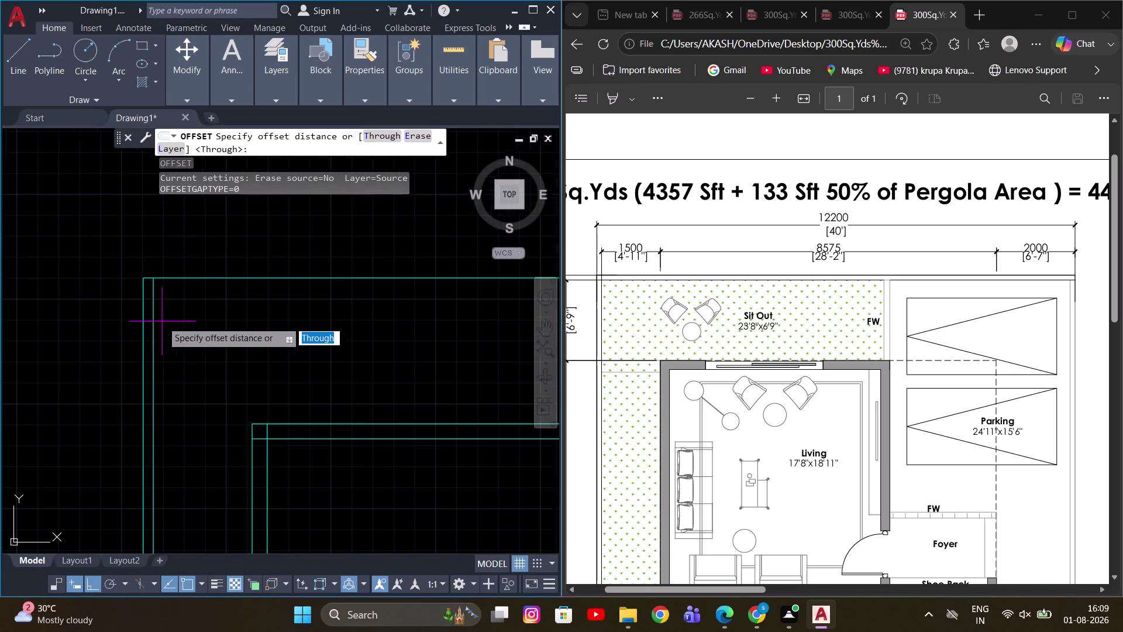
key(o)
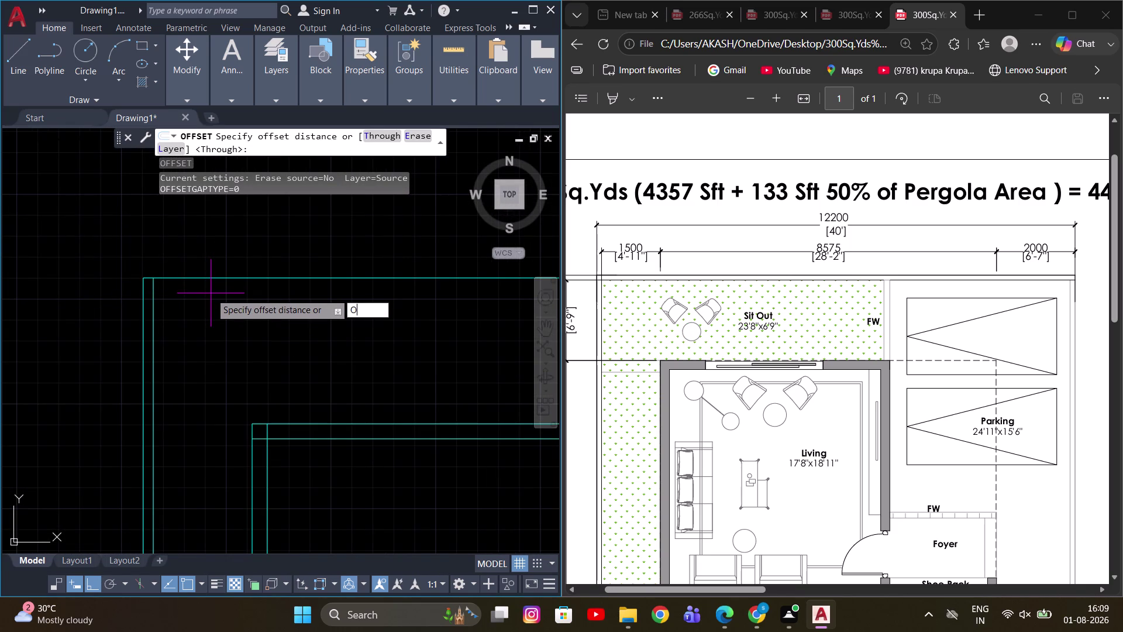
key(Return)
key(6)
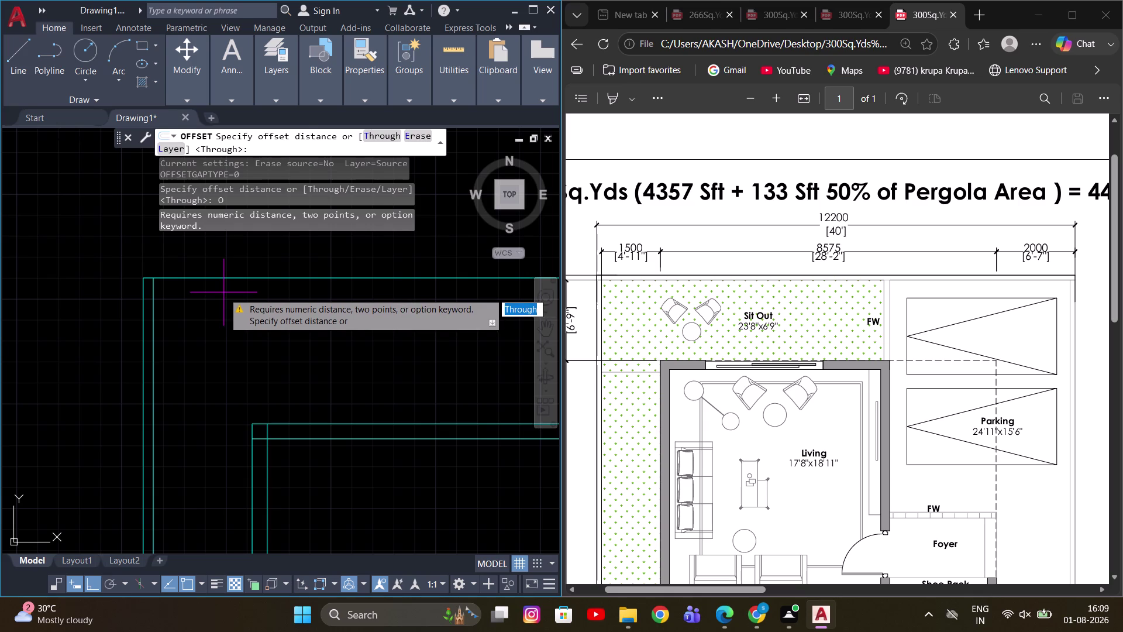
key(Return)
click(250, 280)
click(248, 330)
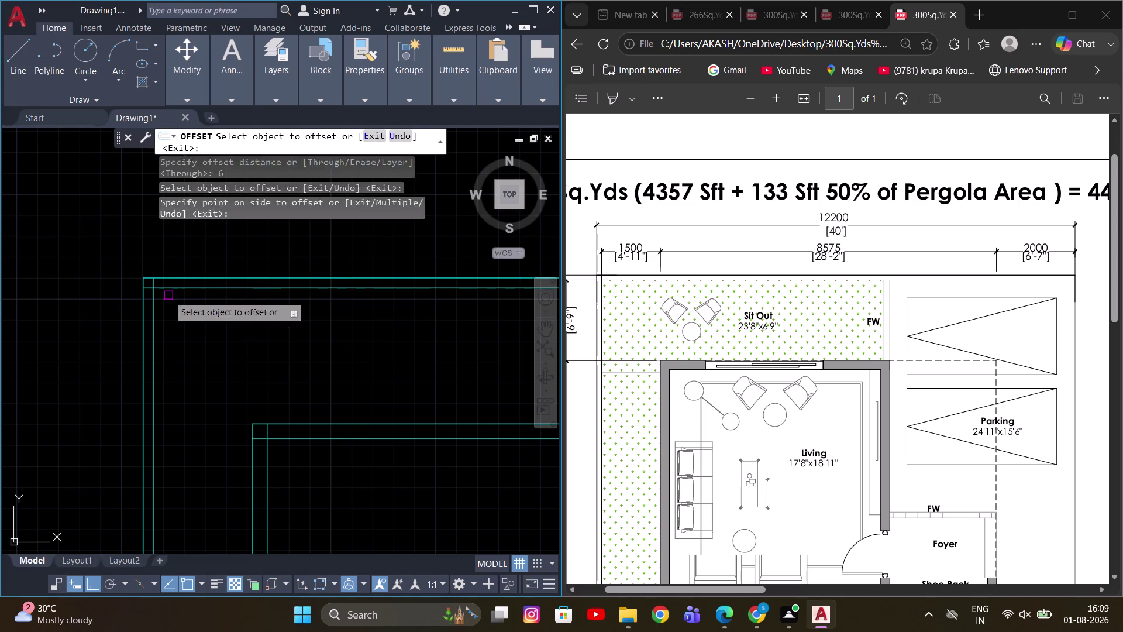
key(Escape)
Start a linear dimension with DLI.
scroll(up, 3)
text(DLI)
key(space)
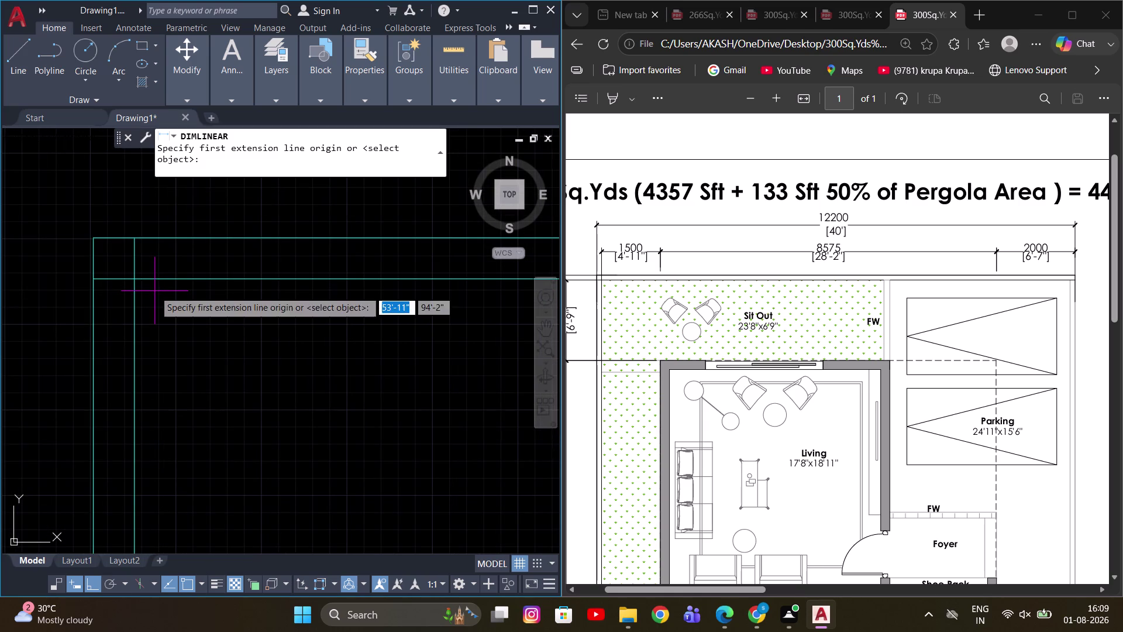
click(93, 359)
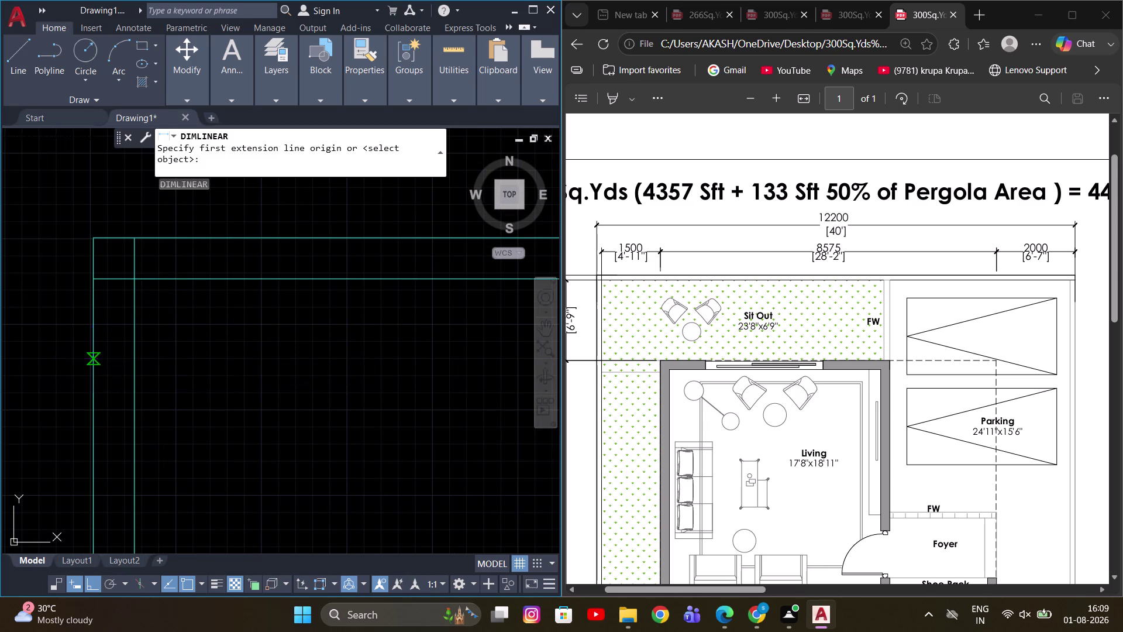
click(131, 361)
scroll(up, 3)
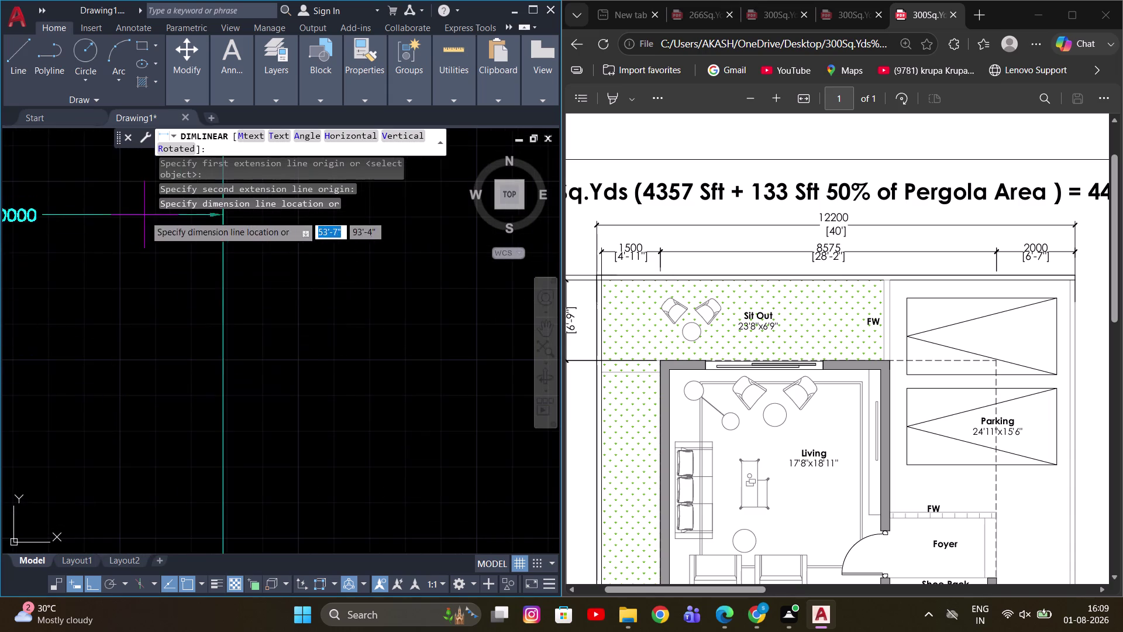
scroll(down, 3)
right_click(224, 331)
click(274, 355)
scroll(down, 3)
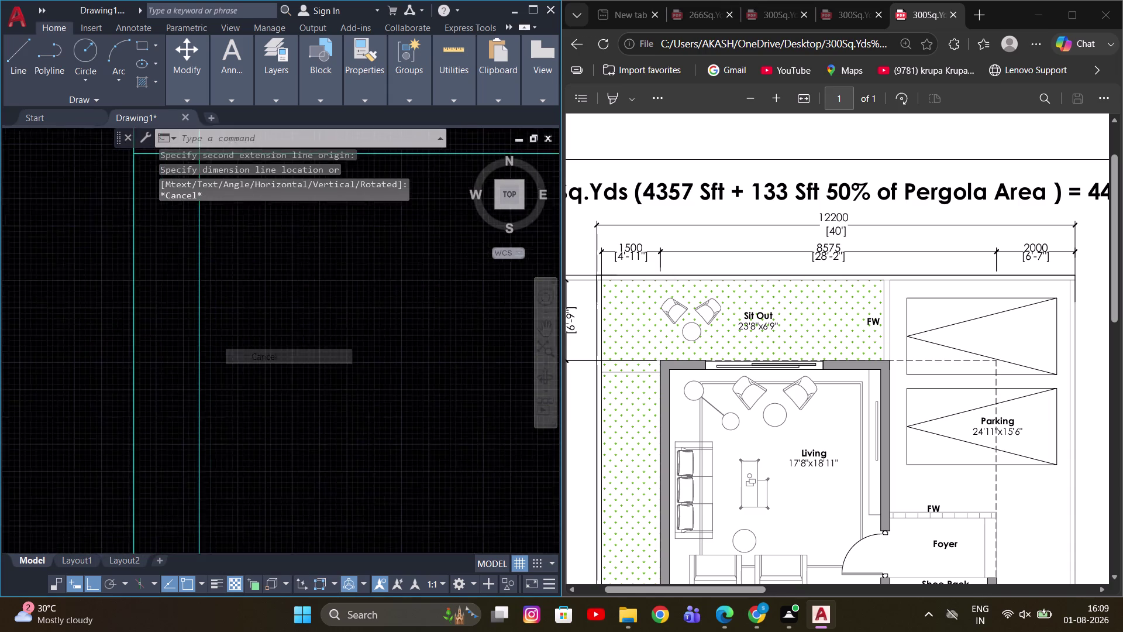
scroll(down, 3)
scroll(up, 3)
middle_drag(264, 342, 225, 295)
scroll(down, 3)
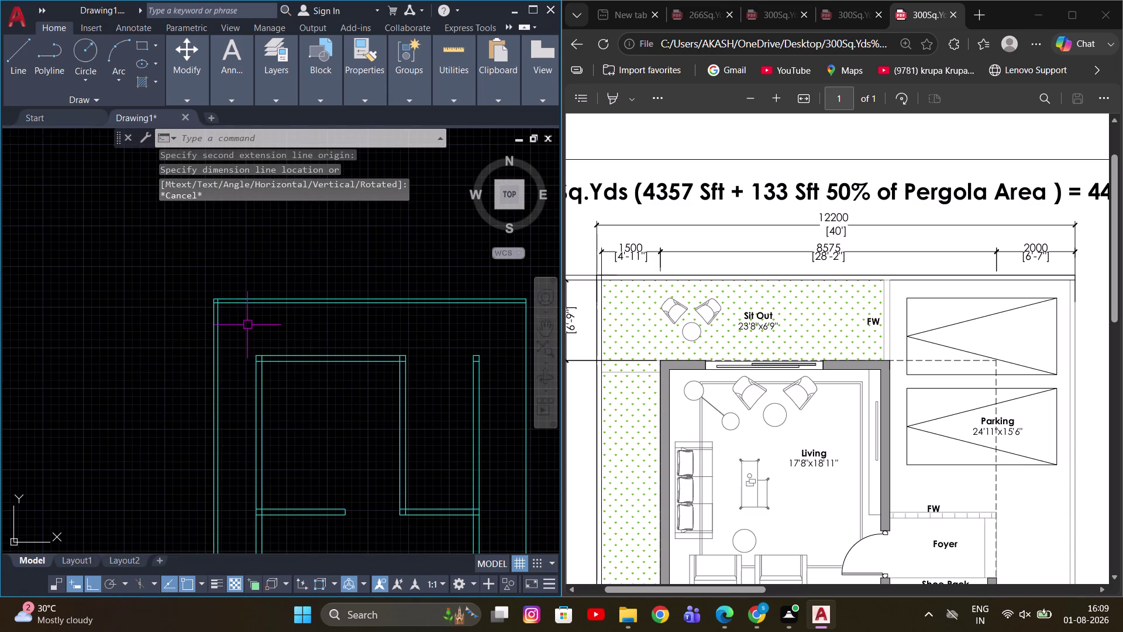
scroll(down, 3)
scroll(up, 3)
scroll(down, 3)
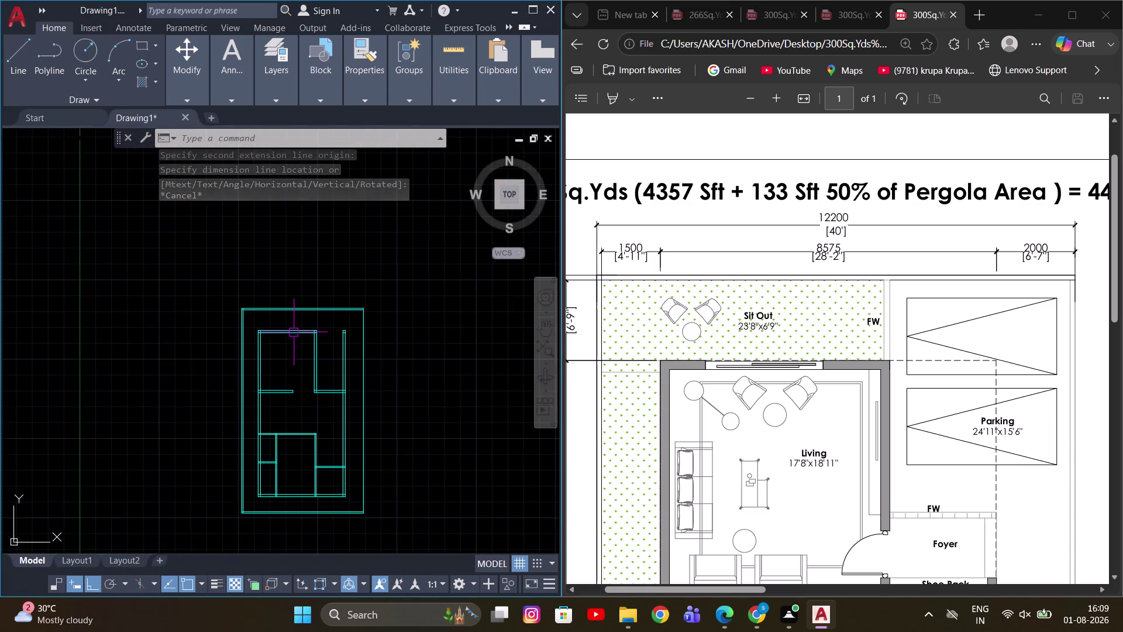
middle_drag(296, 336, 259, 332)
scroll(up, 3)
middle_drag(226, 318, 339, 330)
middle_drag(300, 328, 404, 360)
scroll(up, 3)
scroll(down, 3)
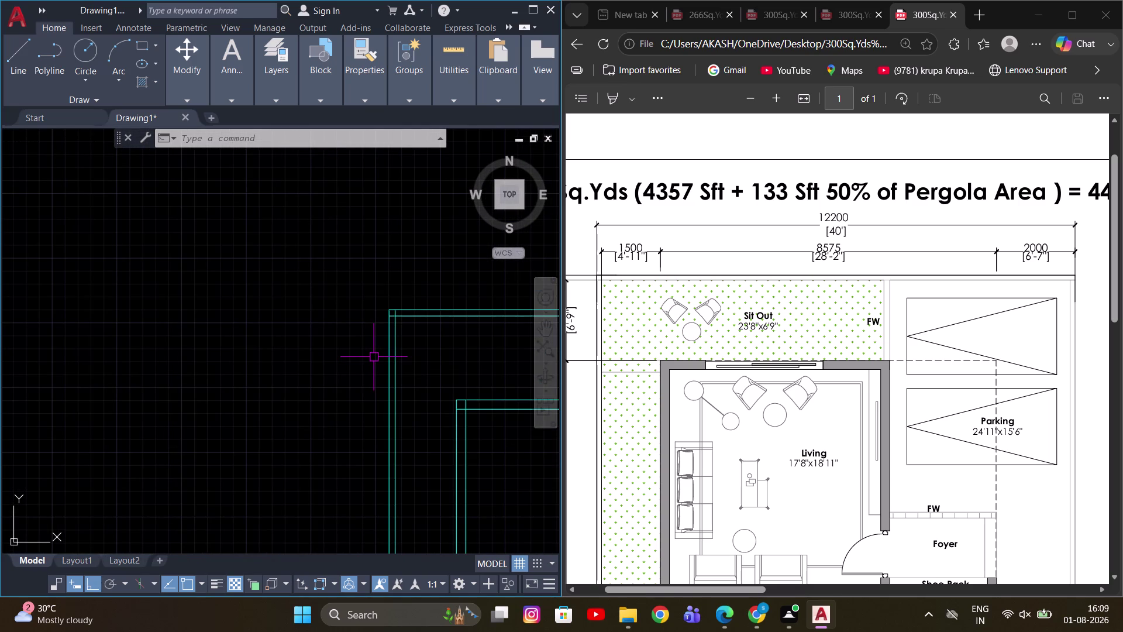
middle_drag(442, 370, 367, 373)
scroll(down, 3)
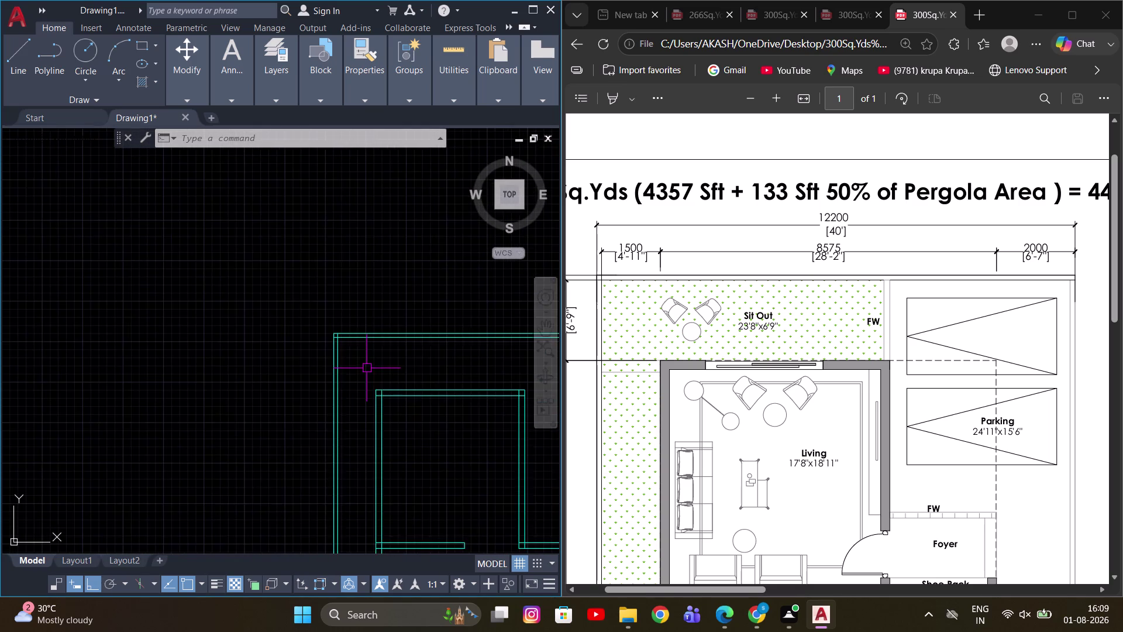
scroll(up, 3)
middle_drag(357, 363, 307, 346)
scroll(down, 3)
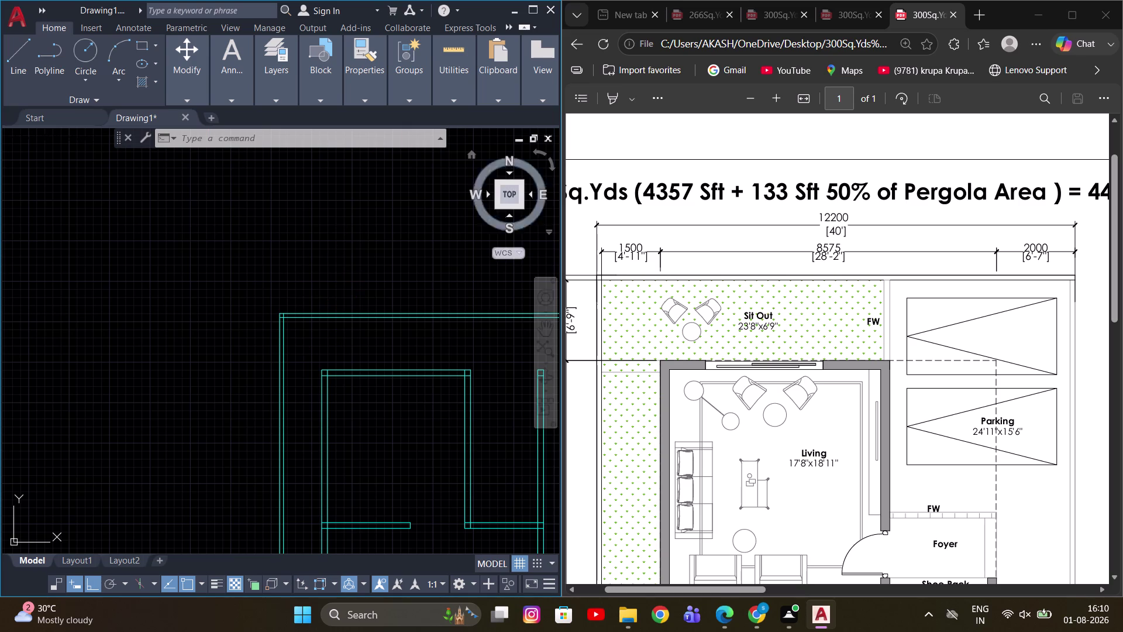
scroll(down, 3)
middle_drag(373, 319, 302, 303)
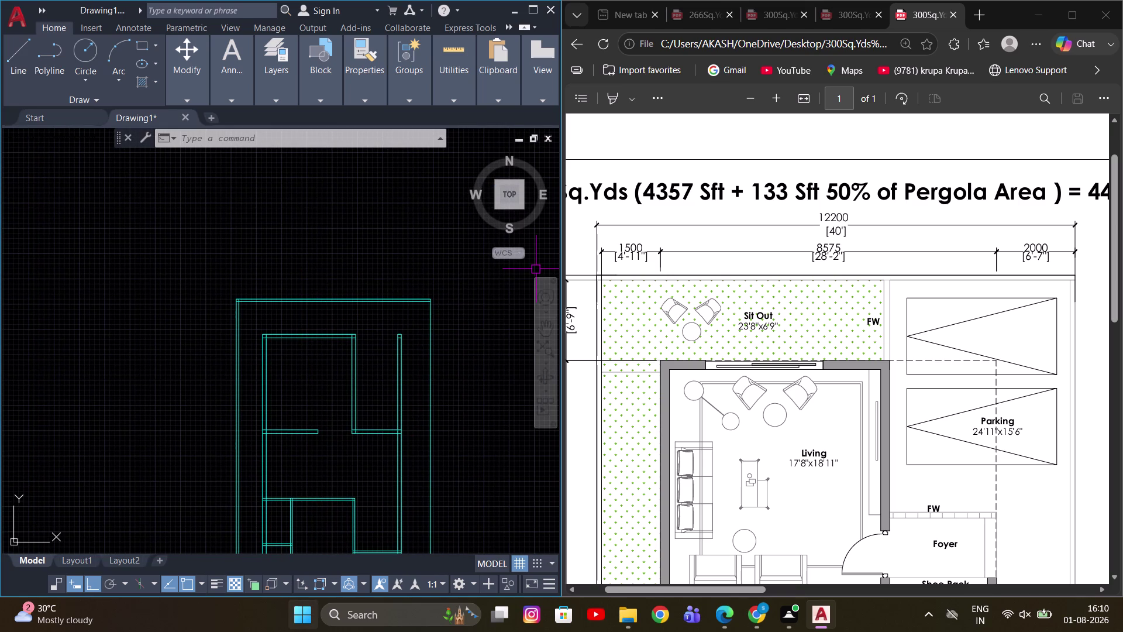
scroll(down, 3)
scroll(down, 3)
middle_drag(271, 391, 302, 369)
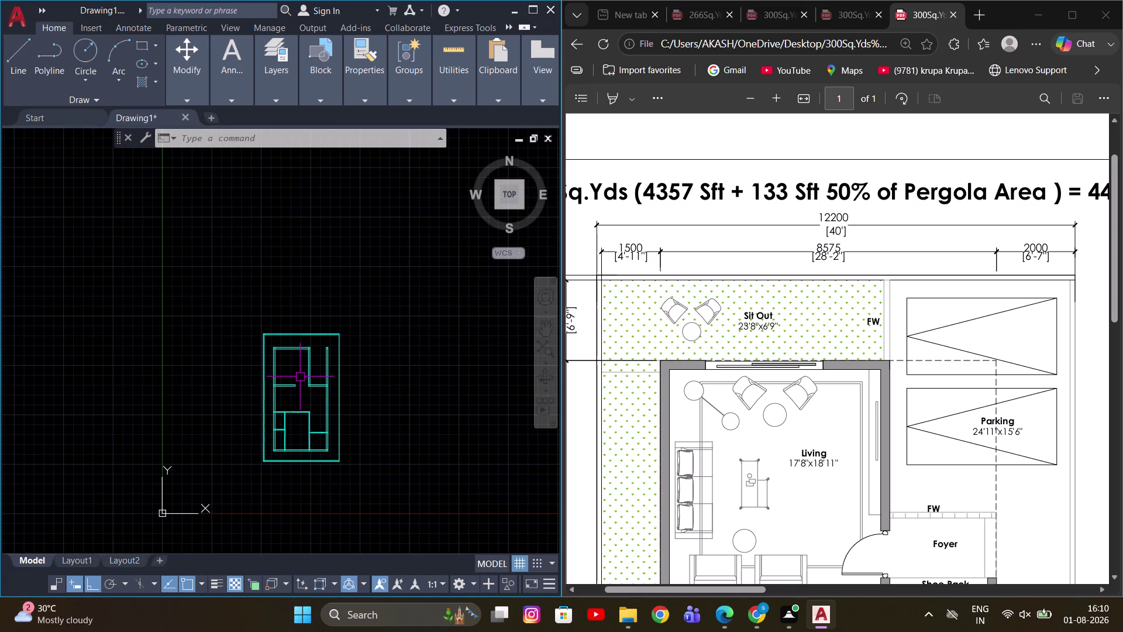
scroll(down, 3)
scroll(down, 3)
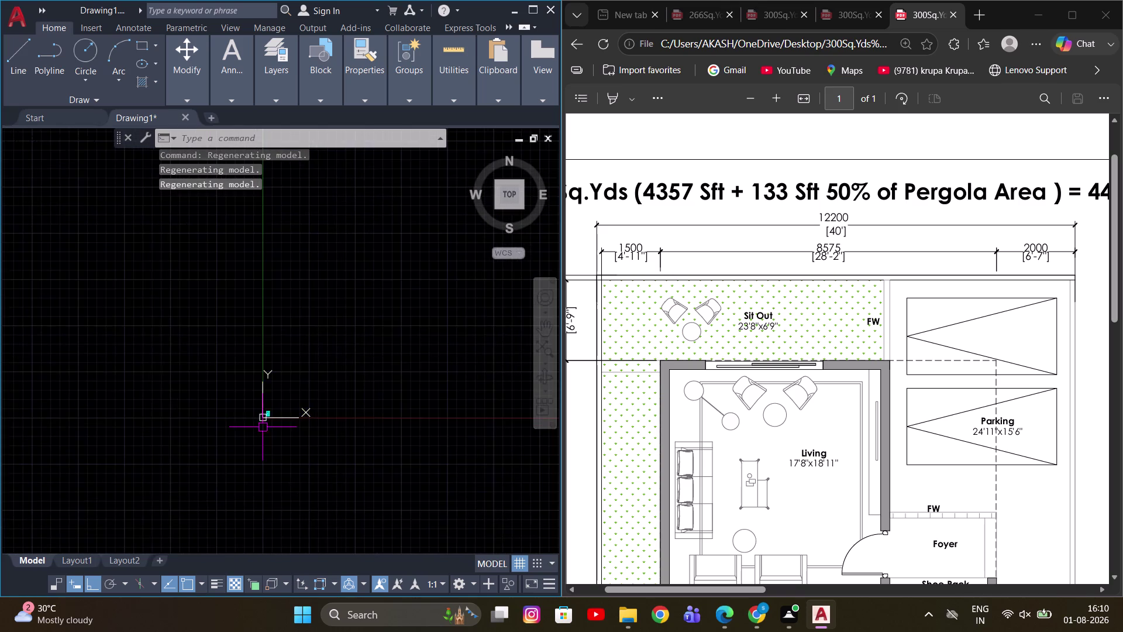
scroll(up, 3)
middle_drag(297, 354, 295, 461)
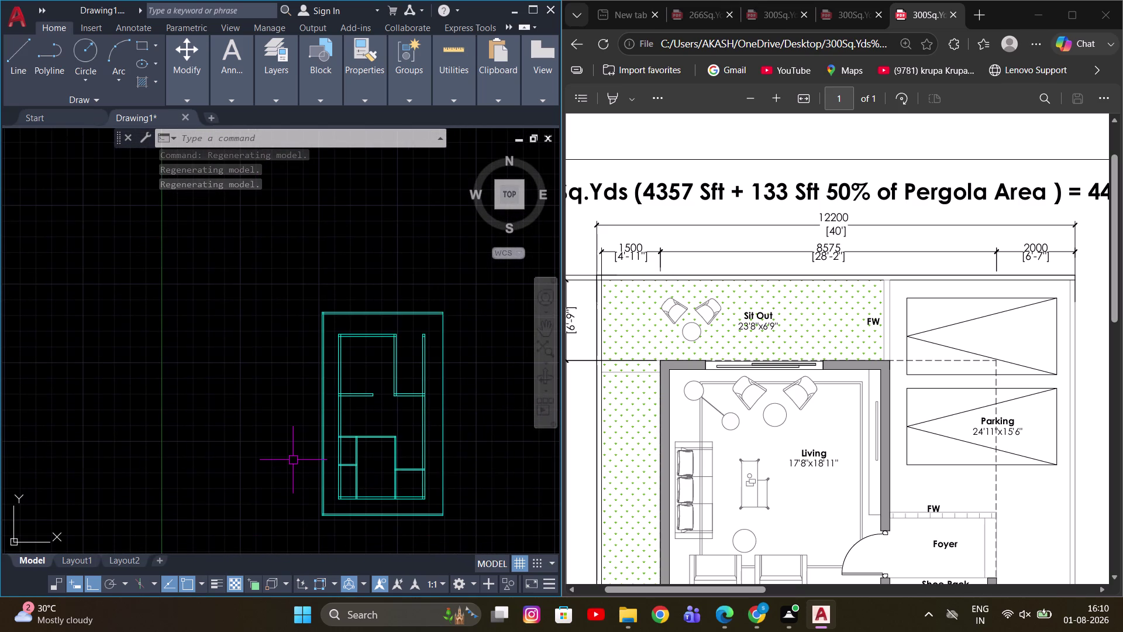
scroll(up, 3)
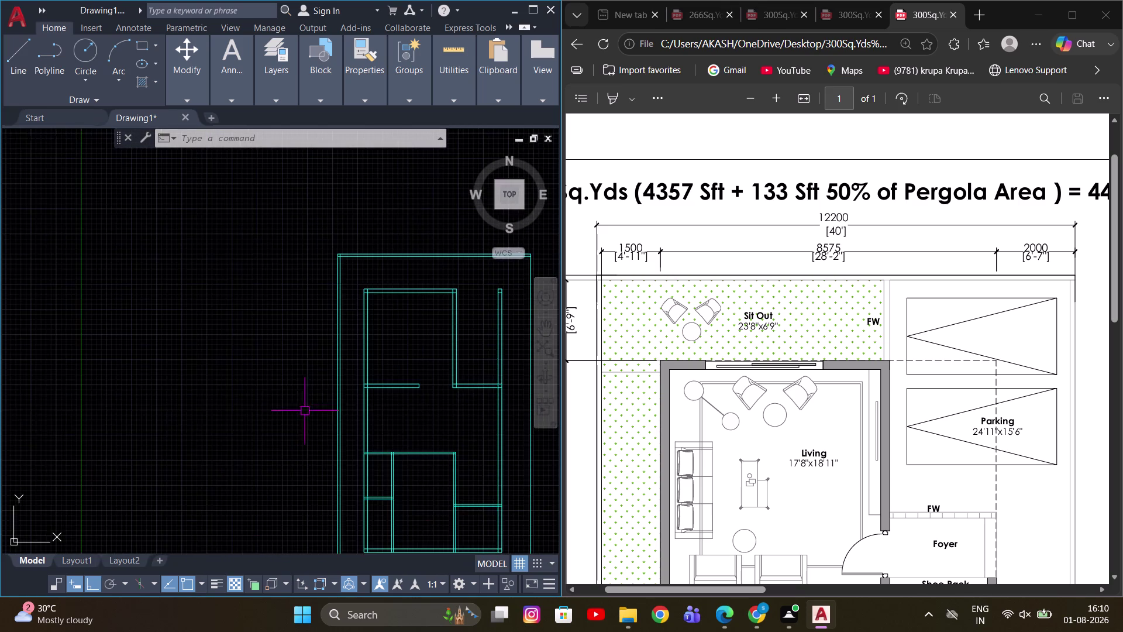
middle_drag(324, 404, 262, 458)
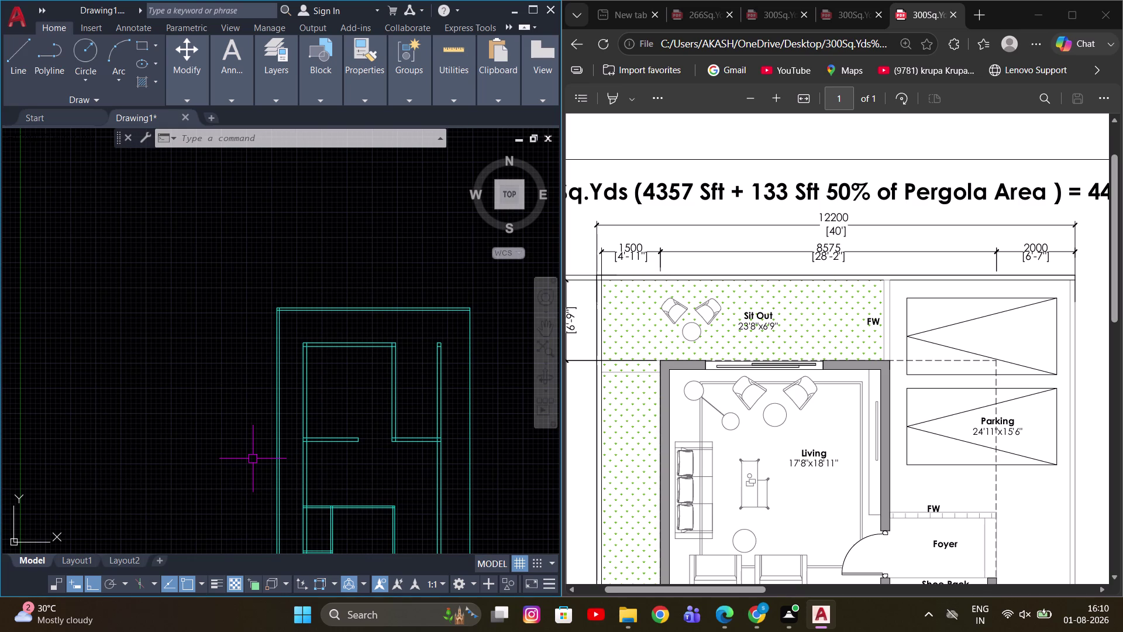
scroll(down, 3)
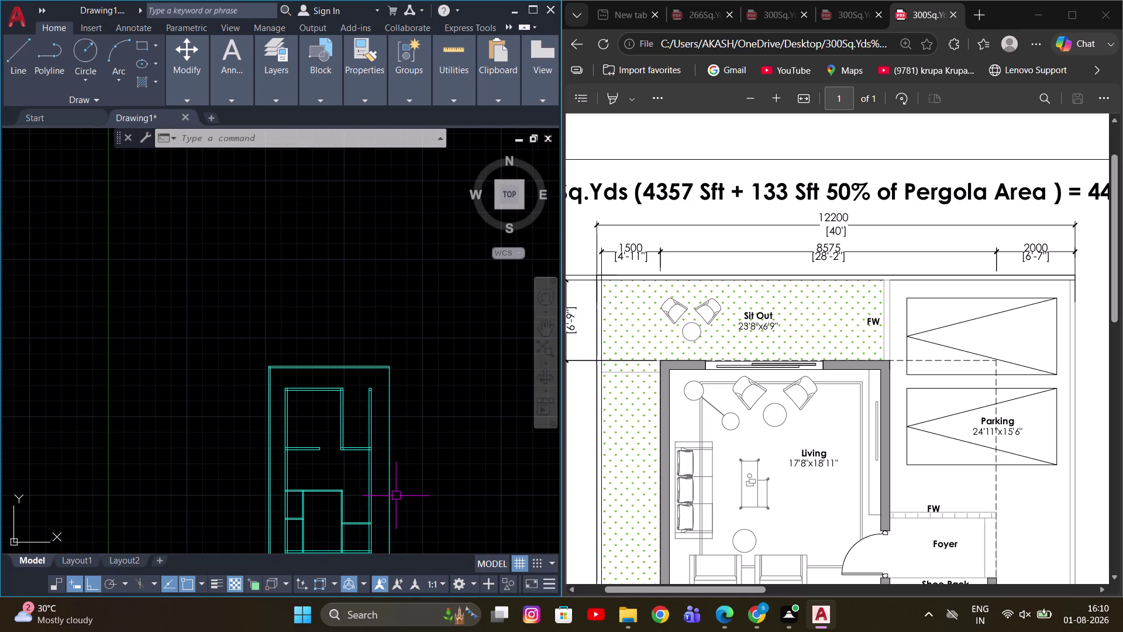
middle_drag(364, 443, 372, 381)
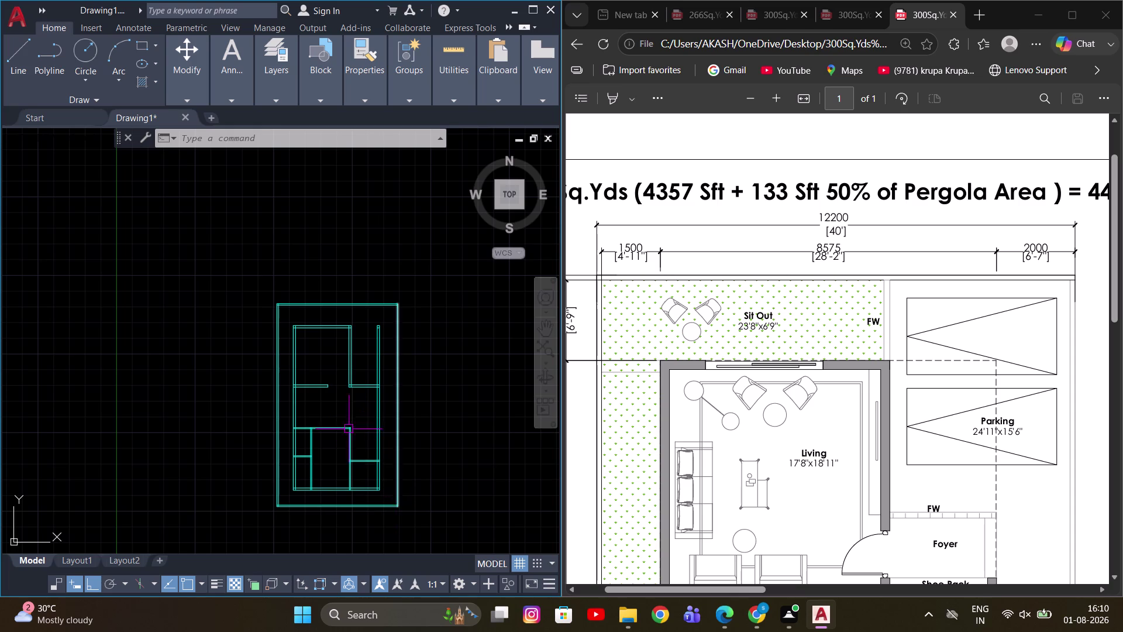
middle_drag(339, 405, 362, 390)
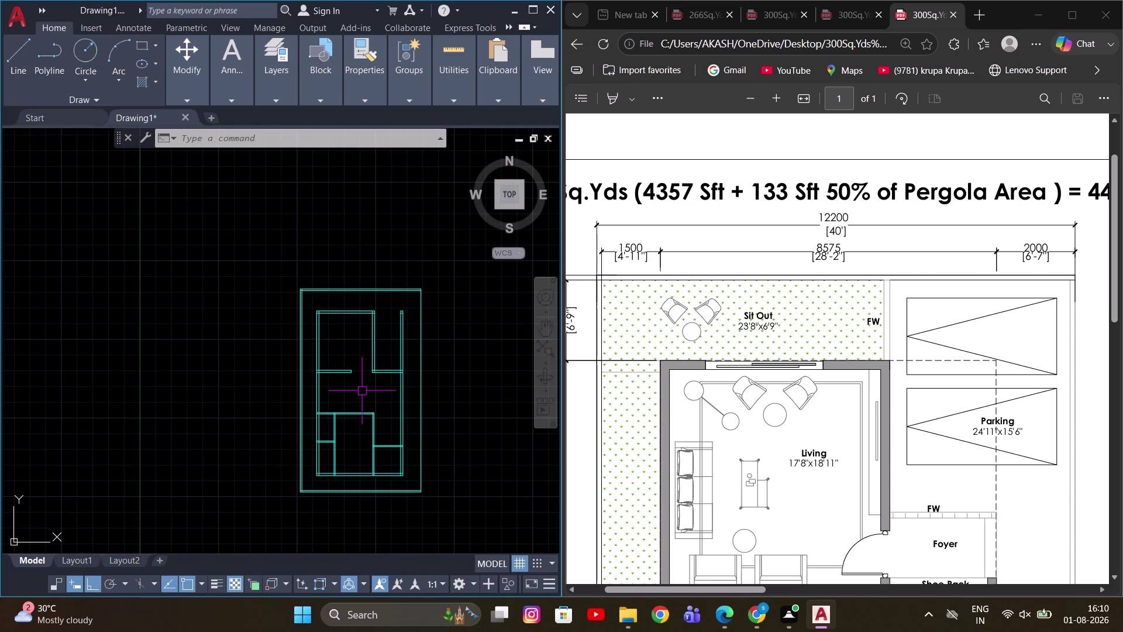
scroll(down, 3)
scroll(up, 3)
middle_drag(355, 403, 380, 409)
scroll(up, 3)
middle_drag(332, 346, 246, 366)
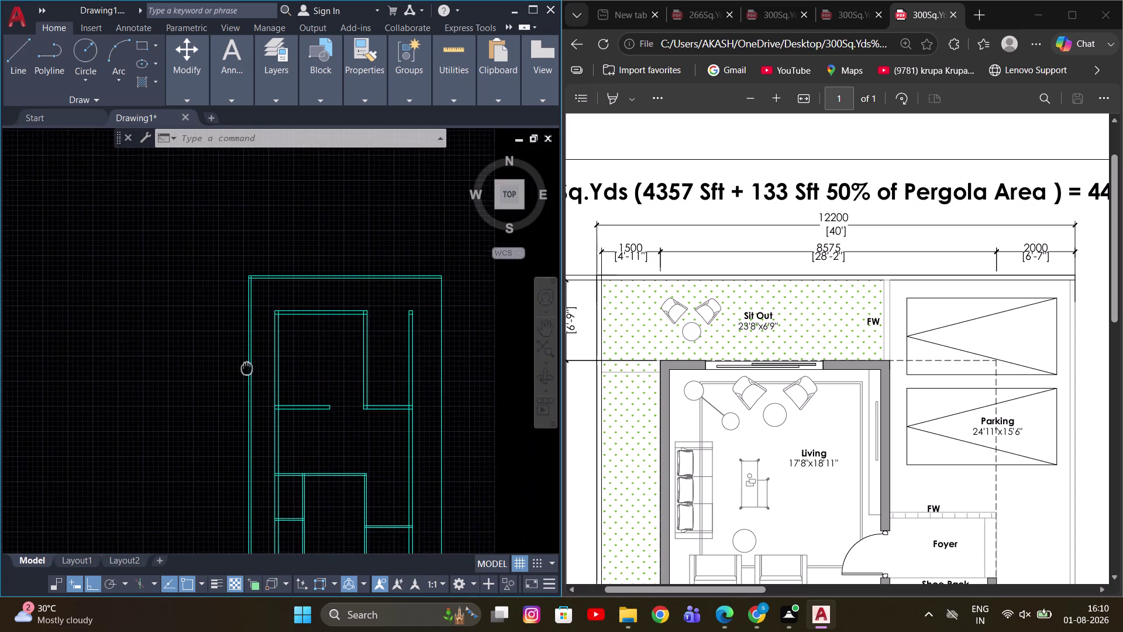
middle_drag(247, 367, 258, 329)
scroll(down, 3)
scroll(down, 3)
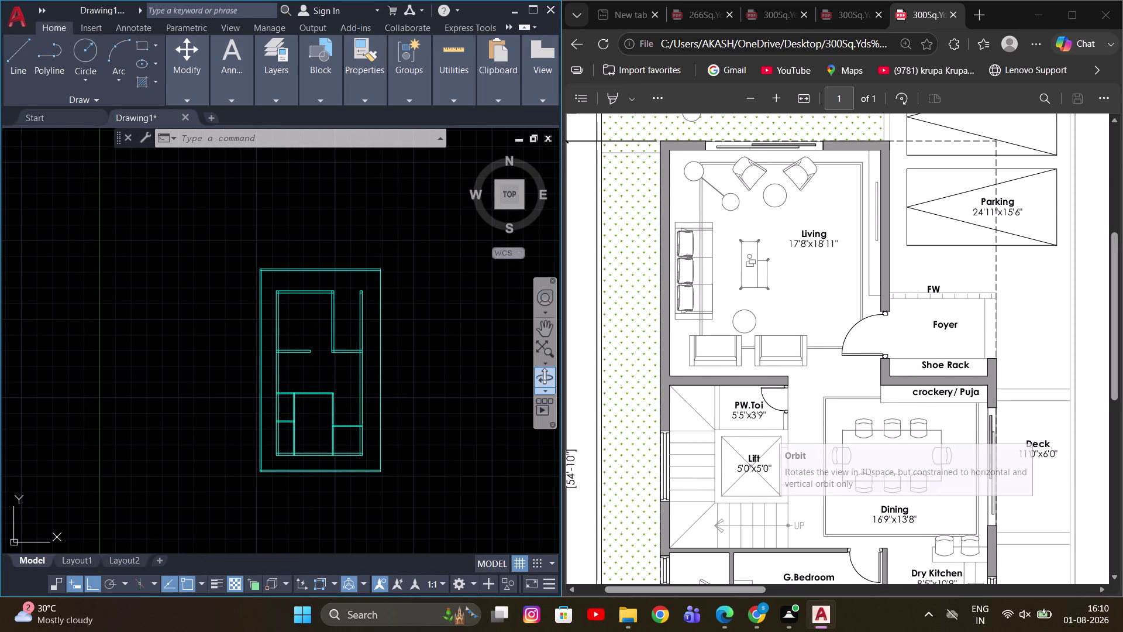
middle_drag(319, 402, 348, 421)
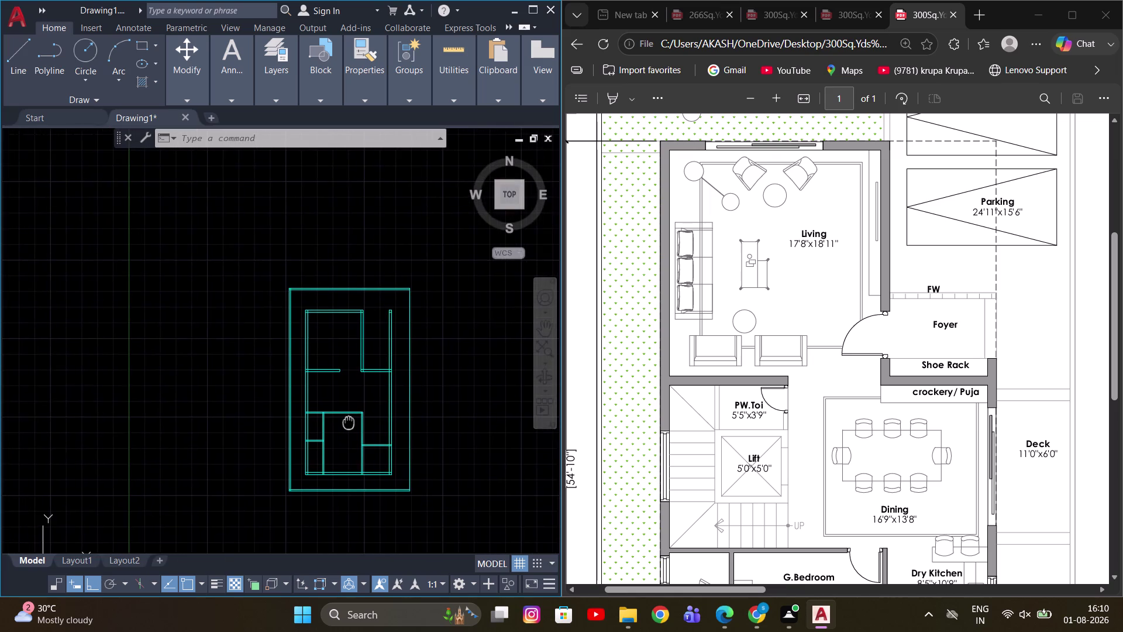
middle_drag(349, 421, 347, 395)
scroll(up, 3)
middle_drag(350, 353, 342, 464)
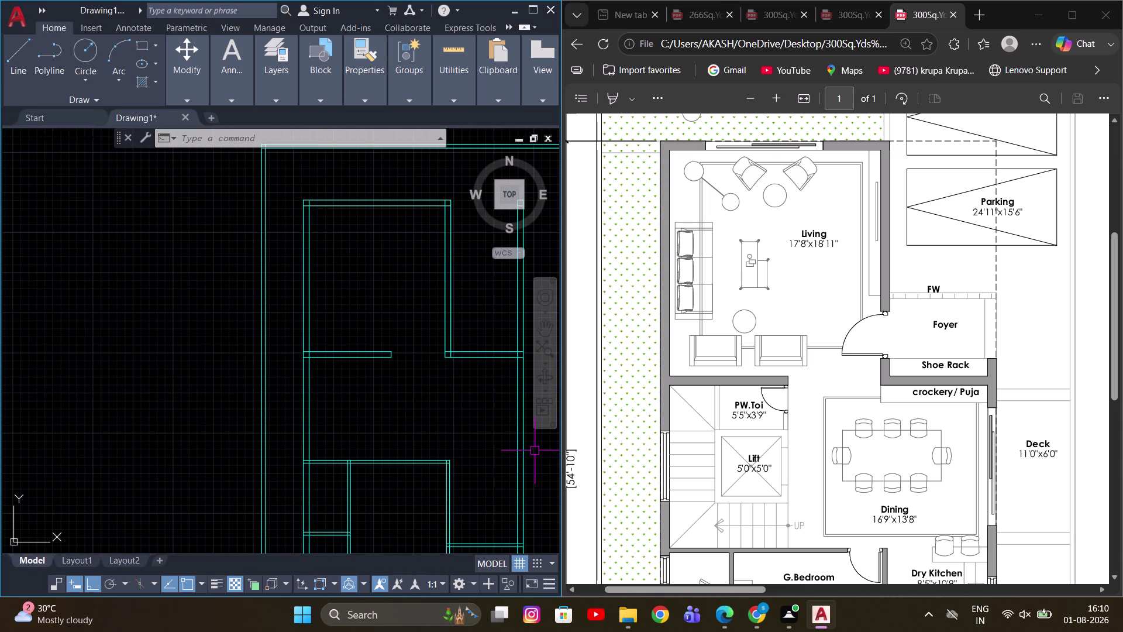
scroll(up, 3)
middle_drag(321, 392, 305, 351)
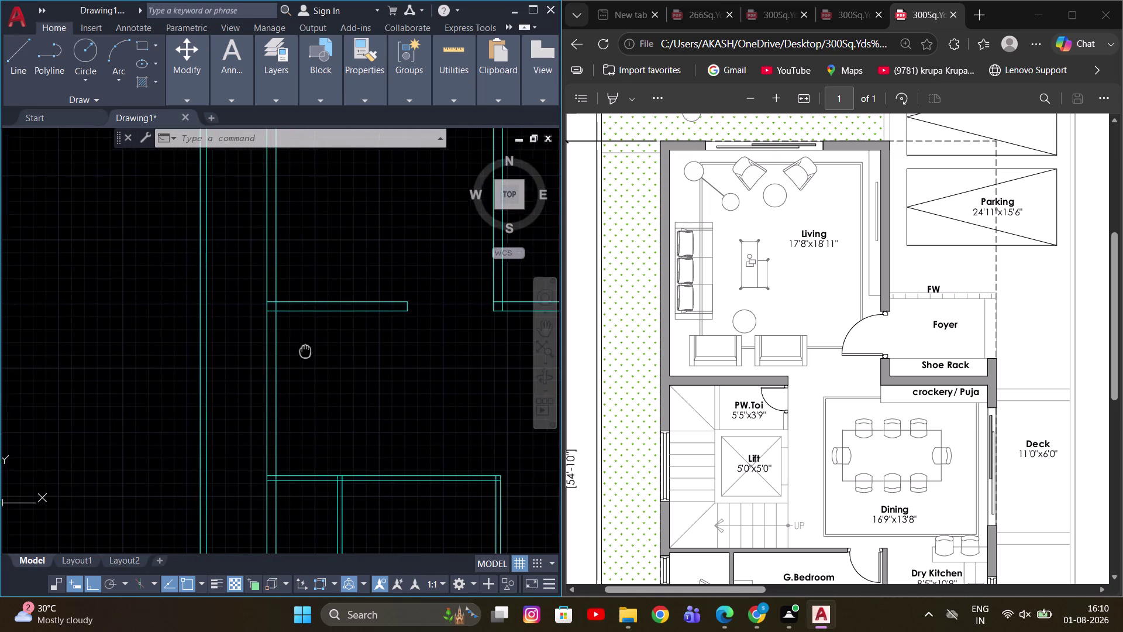
Offset a horizontal wall line 3' to place a copy below it.
key(o)
key(space)
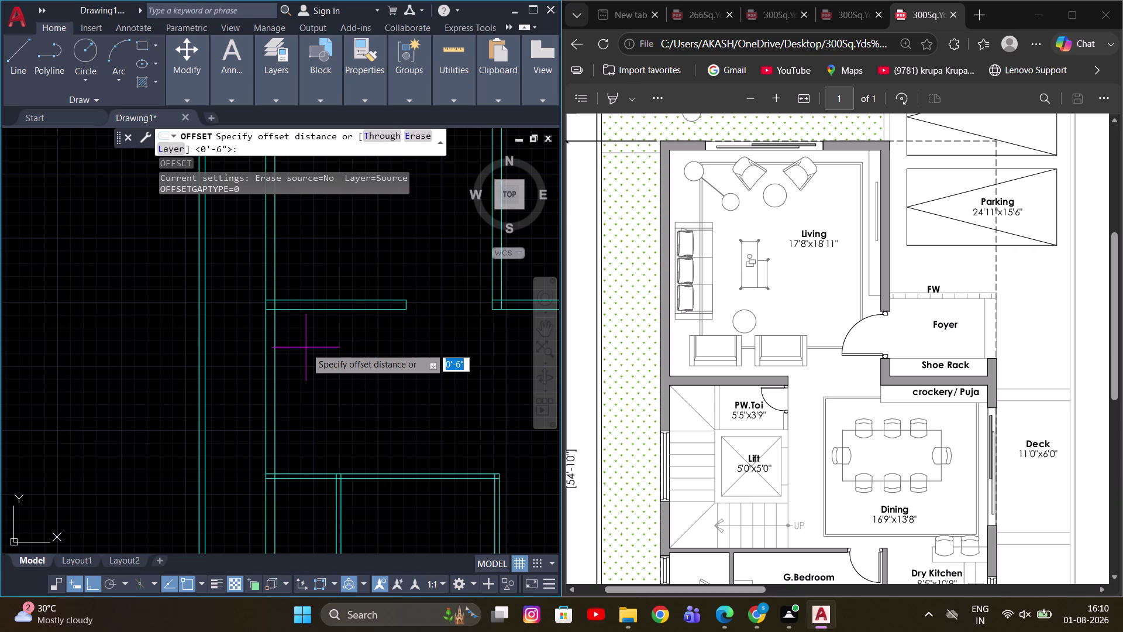
text(3')
key(Return)
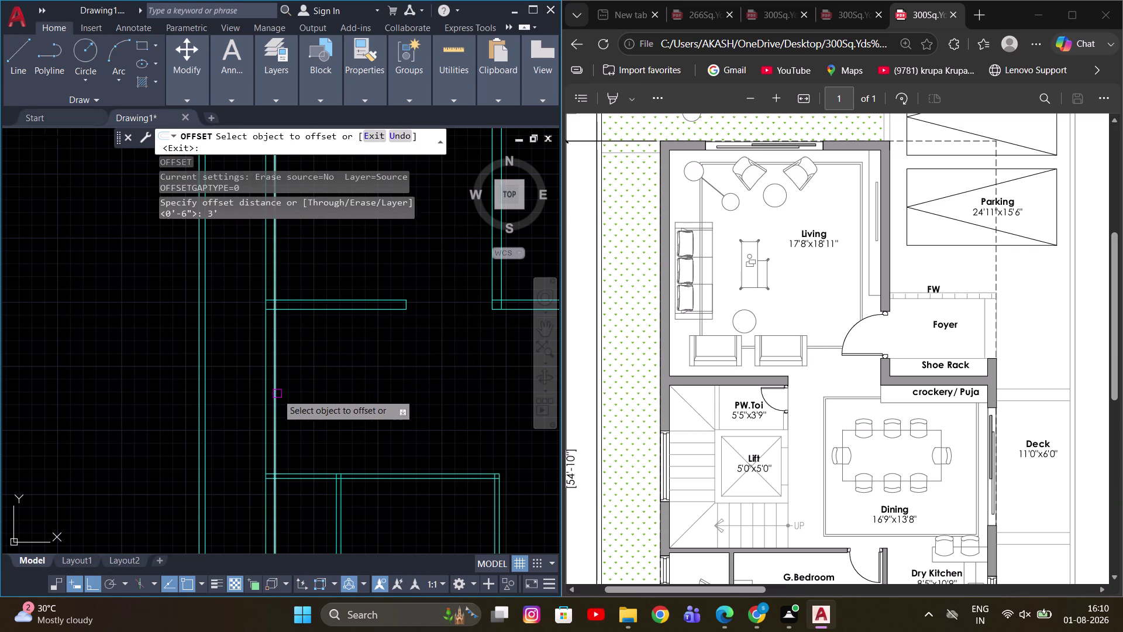
click(276, 394)
click(332, 392)
drag(390, 473, 389, 464)
click(393, 411)
drag(367, 312, 365, 320)
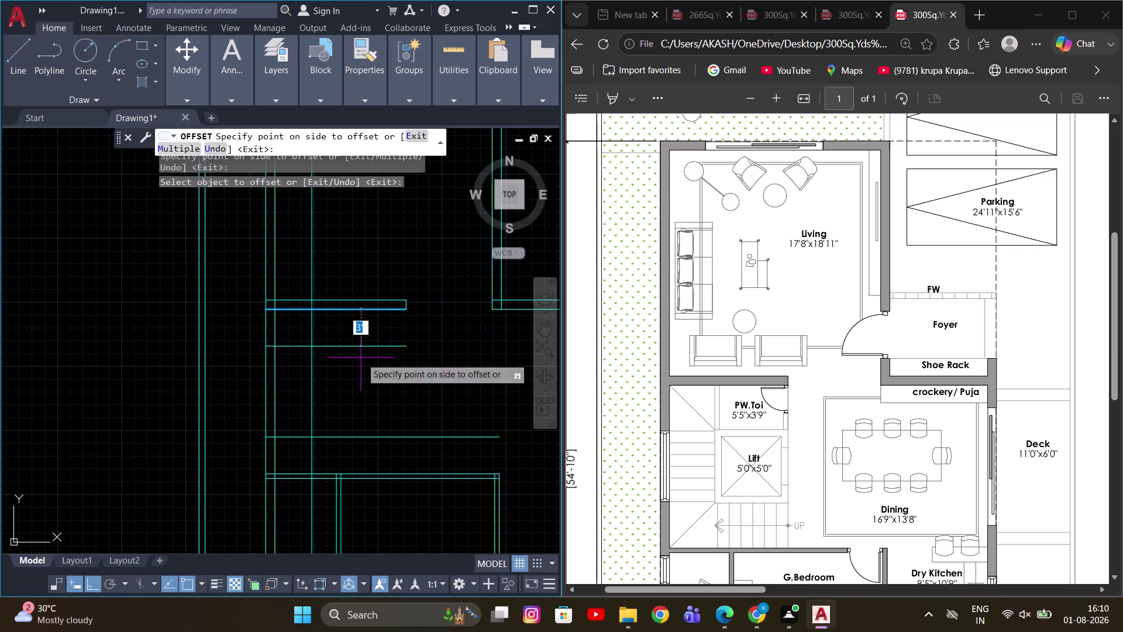
click(360, 390)
key(Escape)
Measure between the wall lines with MEA, reading 11'-5" wide and 7'-5" deep.
scroll(up, 3)
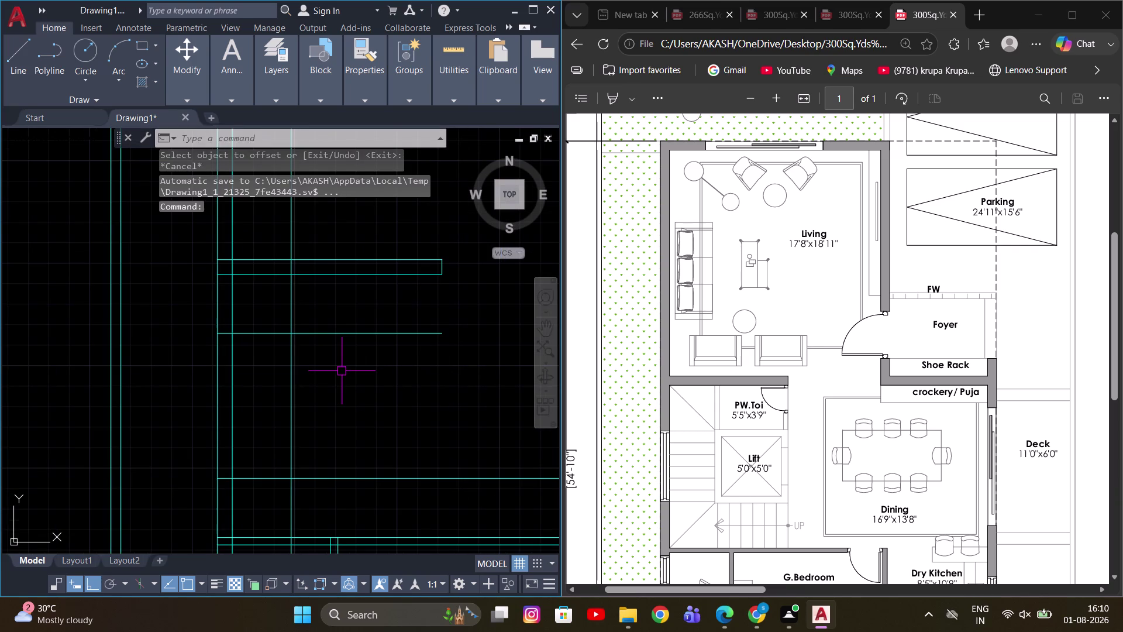
key(m)
key(e)
key(a)
key(space)
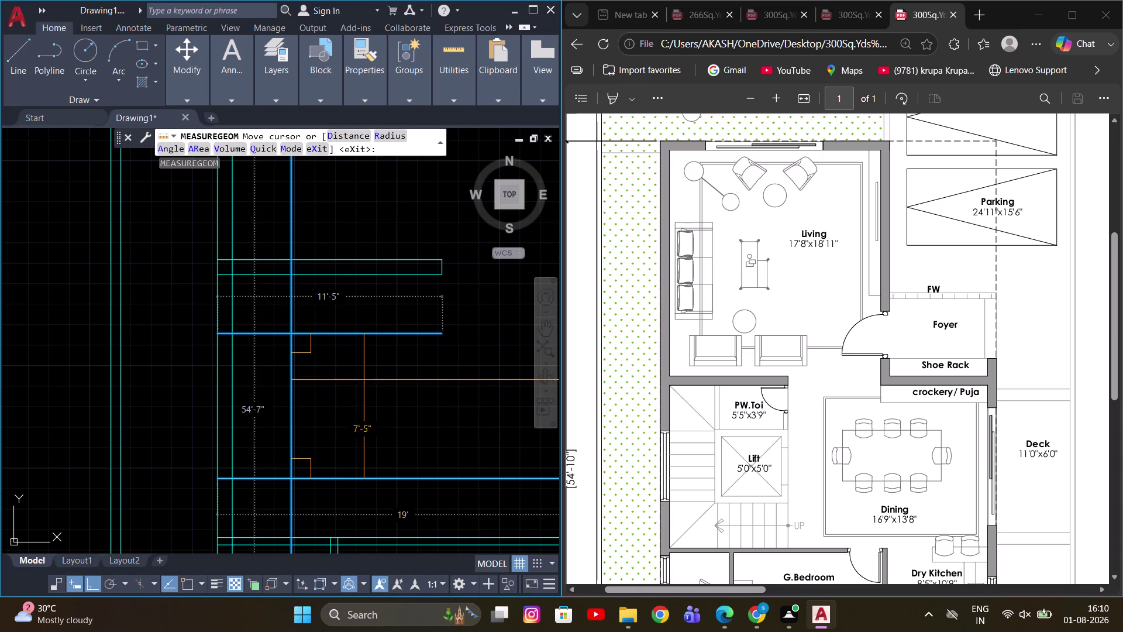
Exit MEA, select and clear horizontal wall lines, and start OFFSET.
scroll(down, 3)
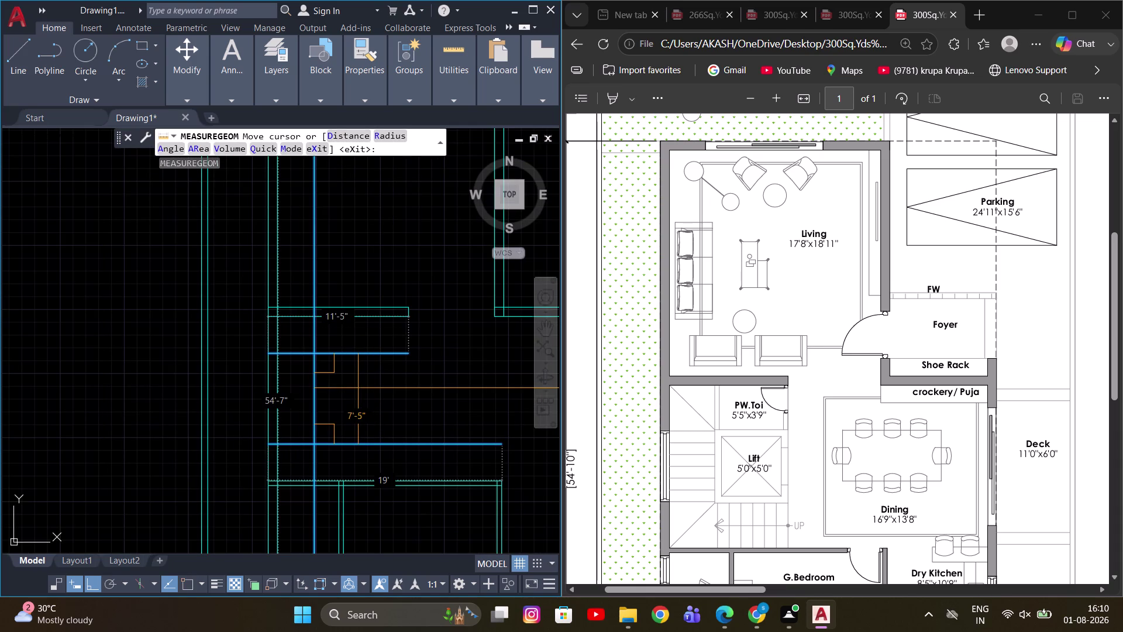
key(Escape)
scroll(up, 3)
drag(335, 388, 329, 384)
click(279, 343)
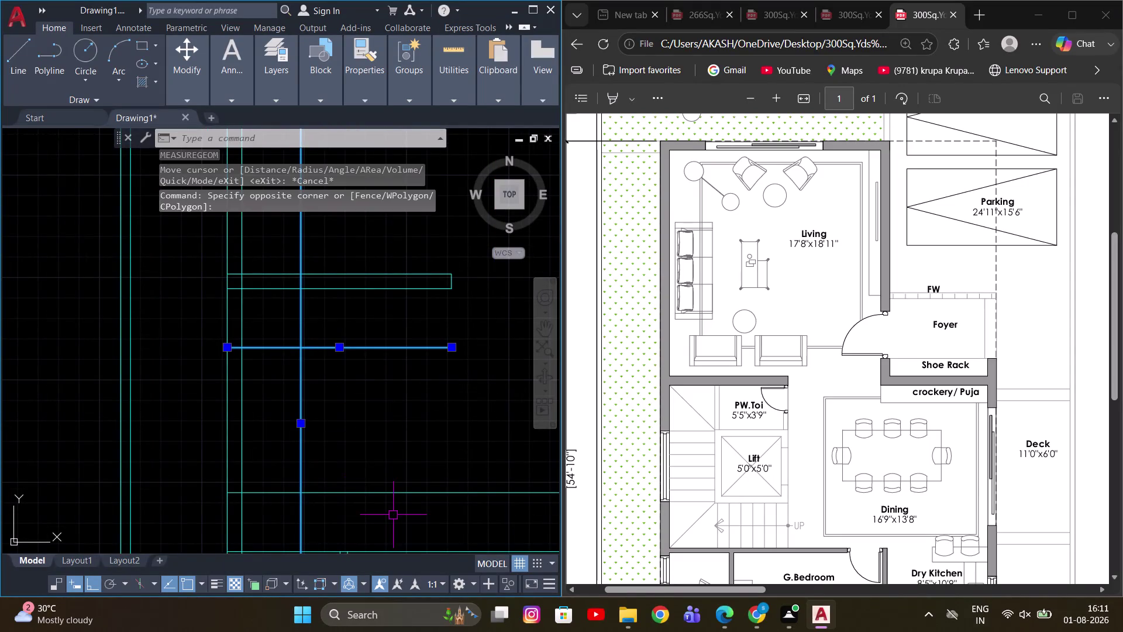
drag(383, 455, 353, 497)
click(322, 518)
key(Escape)
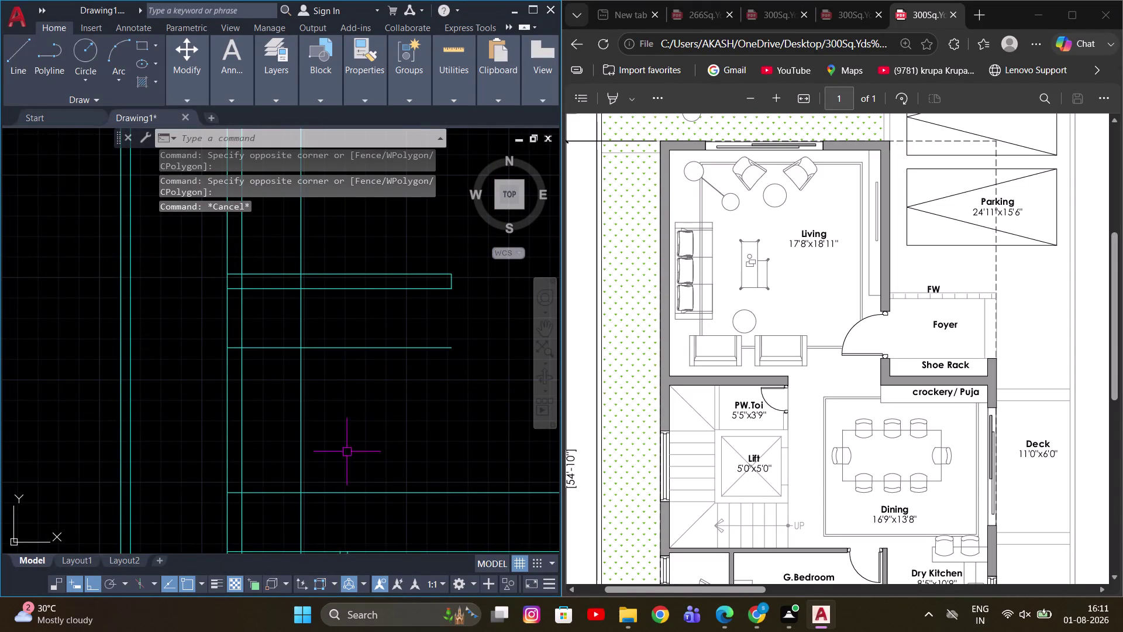
key(o)
key(space)
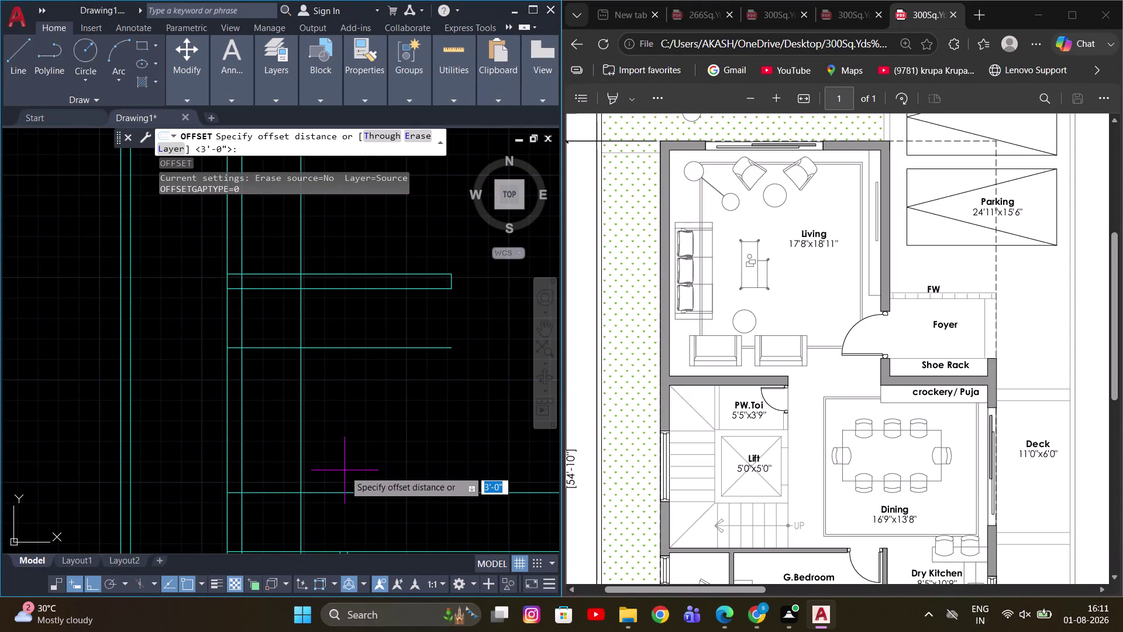
Restart OFFSET with a 1' offset distance.
middle_drag(337, 445, 339, 411)
key(1)
key(Return)
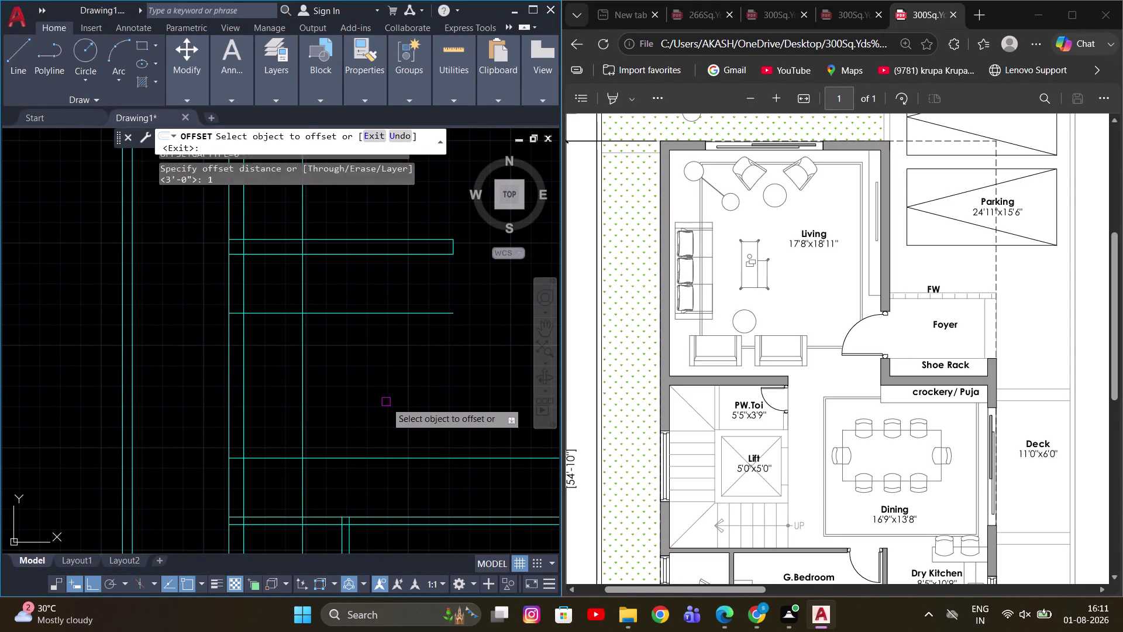
key(Return)
key(Return)
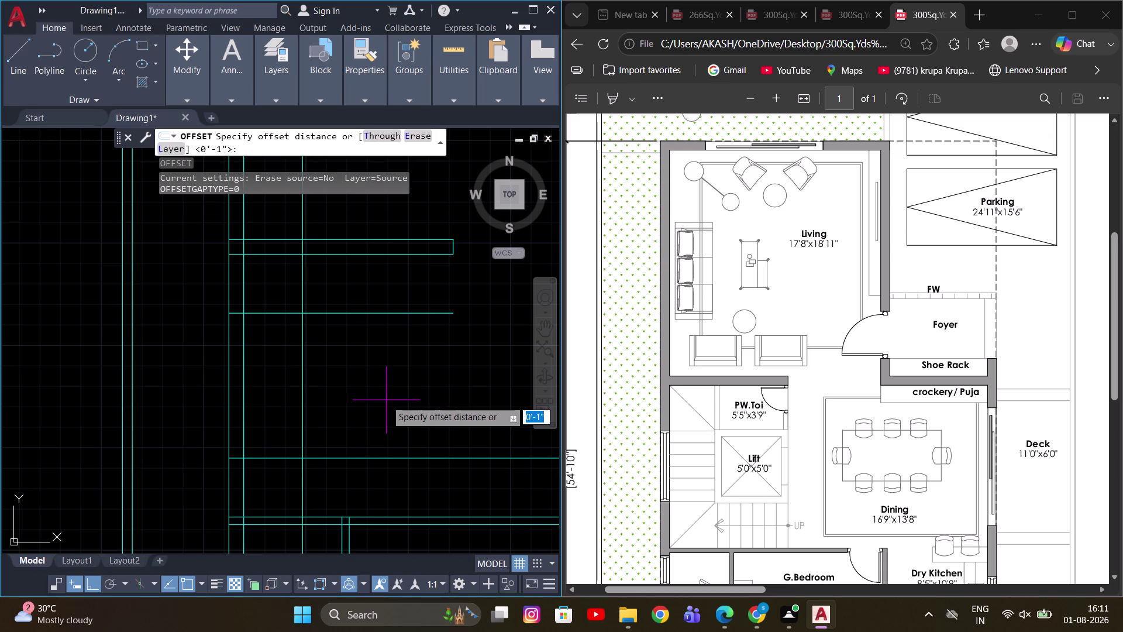
key(1)
key(apostrophe)
key(Return)
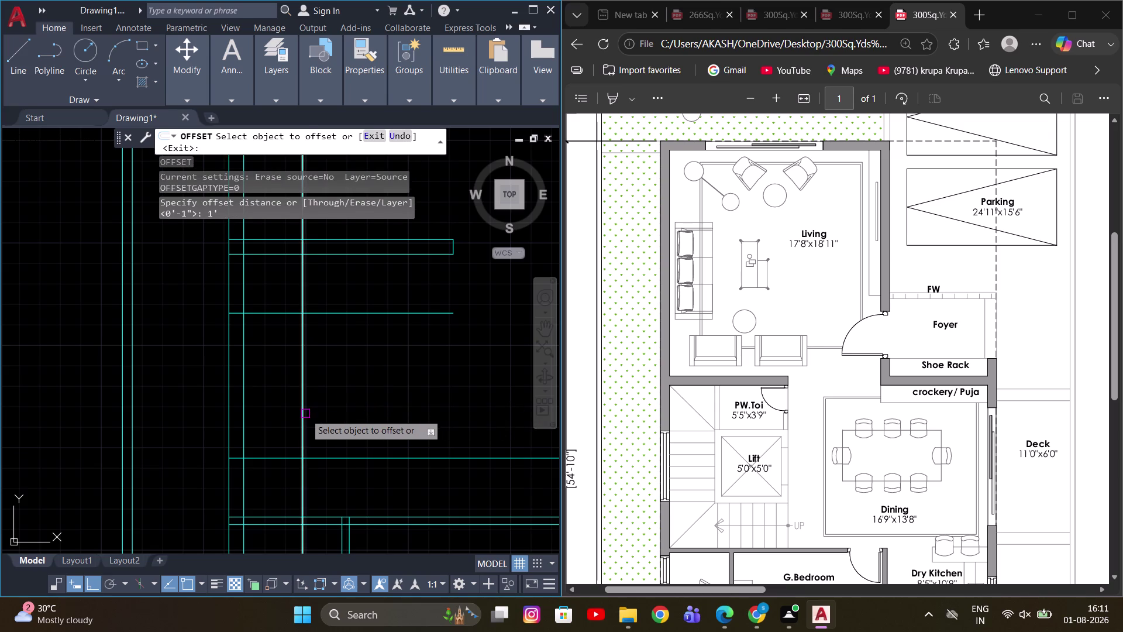
Offset the horizontal wall line 1' to create a parallel copy.
click(306, 413)
click(384, 412)
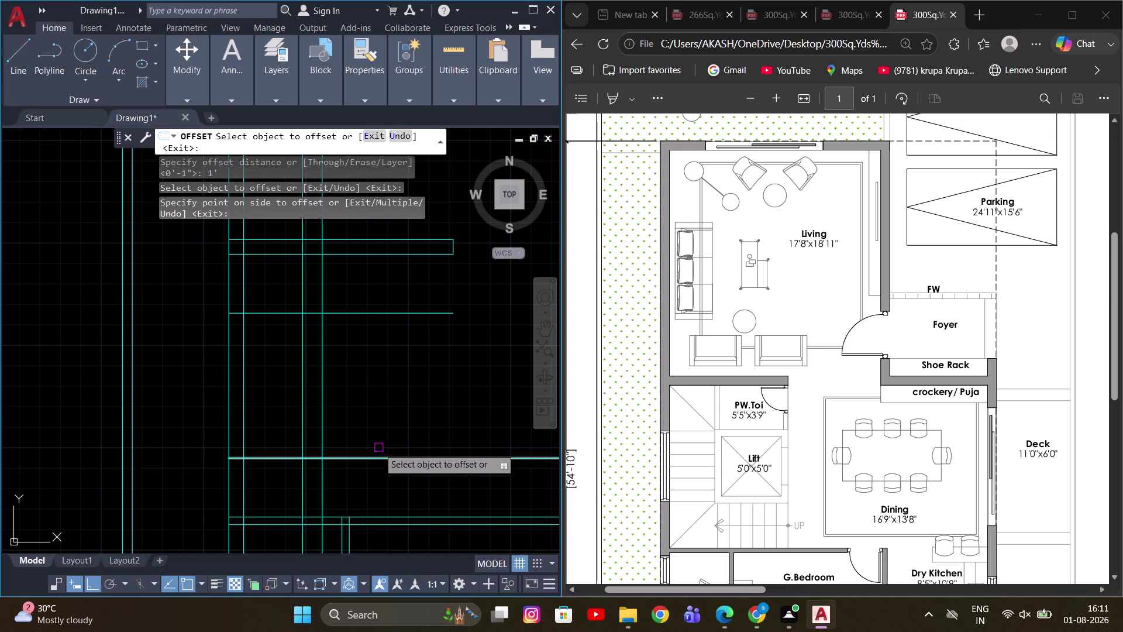
drag(380, 463, 379, 457)
drag(384, 459, 384, 447)
click(397, 380)
click(404, 314)
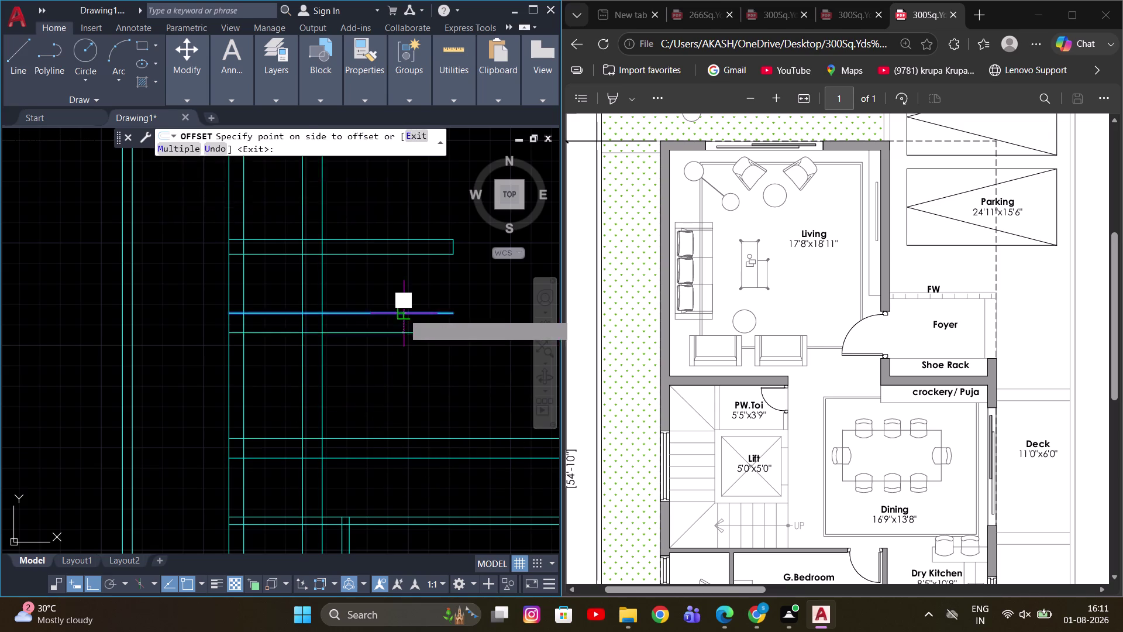
click(387, 378)
key(Escape)
Select three unwanted wall lines and erase them.
scroll(up, 3)
click(369, 362)
scroll(down, 3)
click(371, 382)
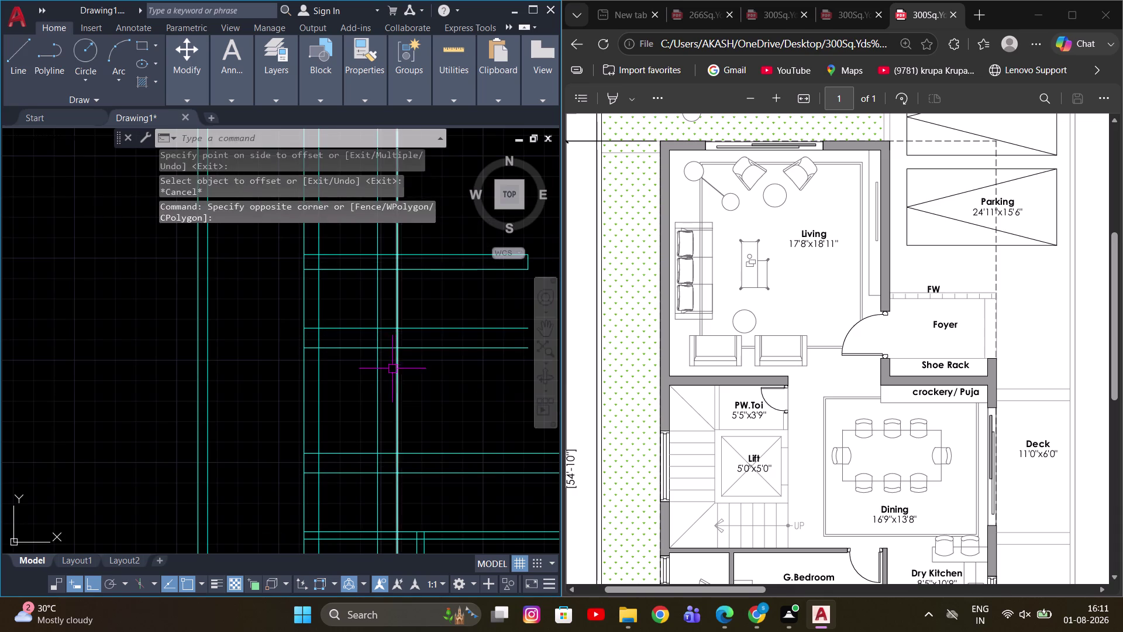
click(390, 369)
click(368, 383)
click(438, 322)
click(422, 335)
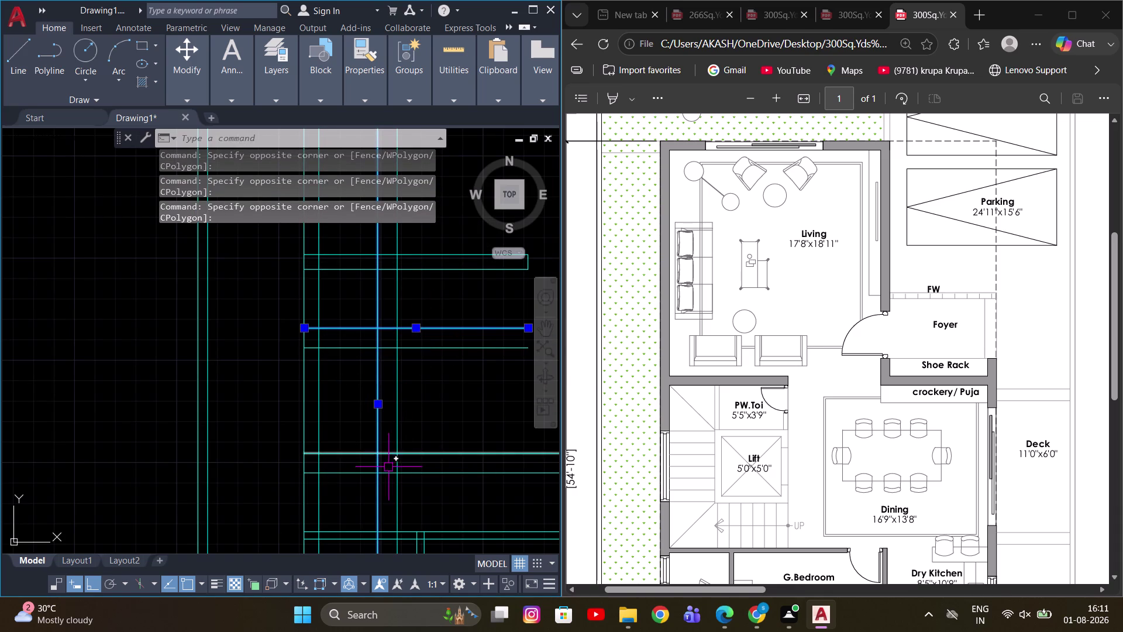
drag(451, 465, 446, 471)
click(434, 483)
key(e)
key(space)
Measure the plan with MEA, reading spans of 5'-4" and 11'-5", then restart OFFSET.
scroll(down, 3)
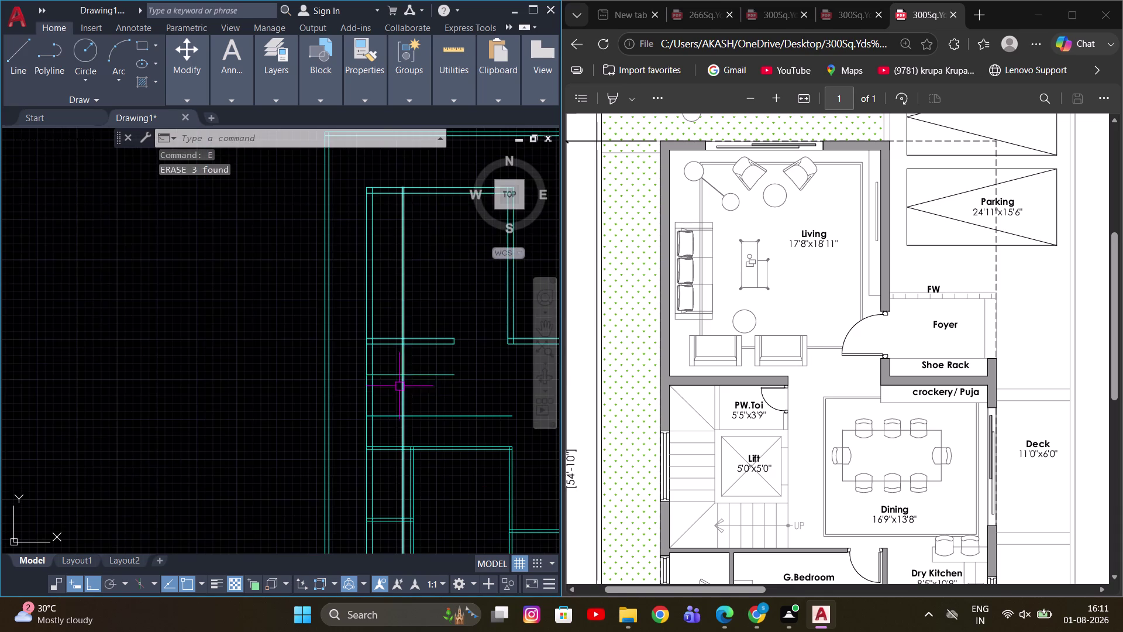
middle_drag(405, 382, 376, 377)
key(Escape)
scroll(up, 3)
middle_drag(394, 384, 282, 360)
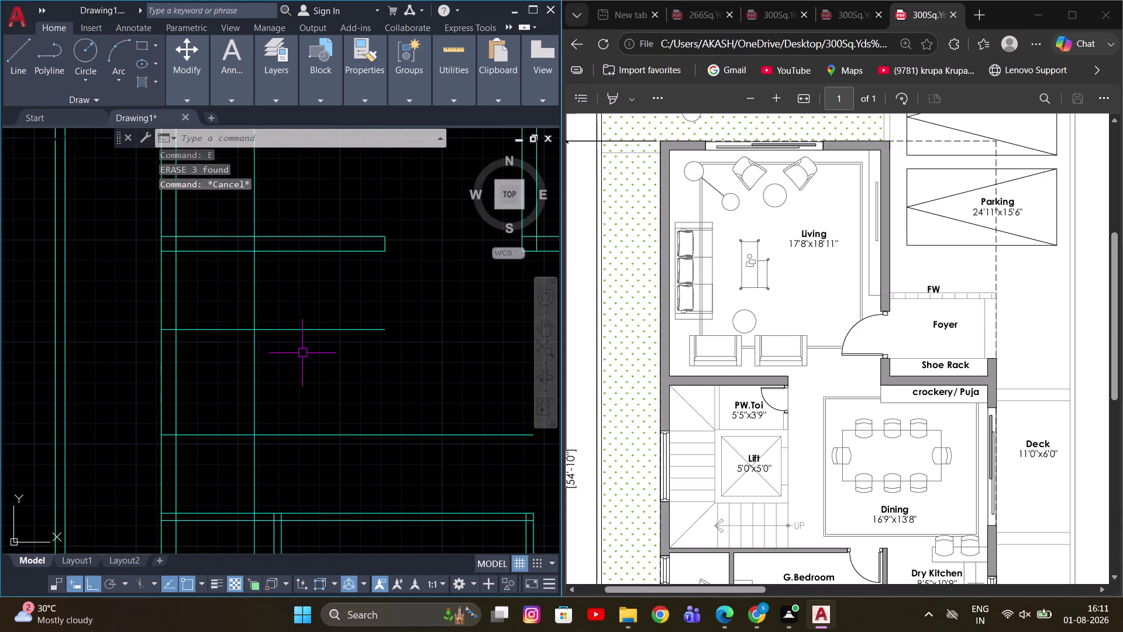
key(Escape)
key(m)
key(e)
key(a)
key(space)
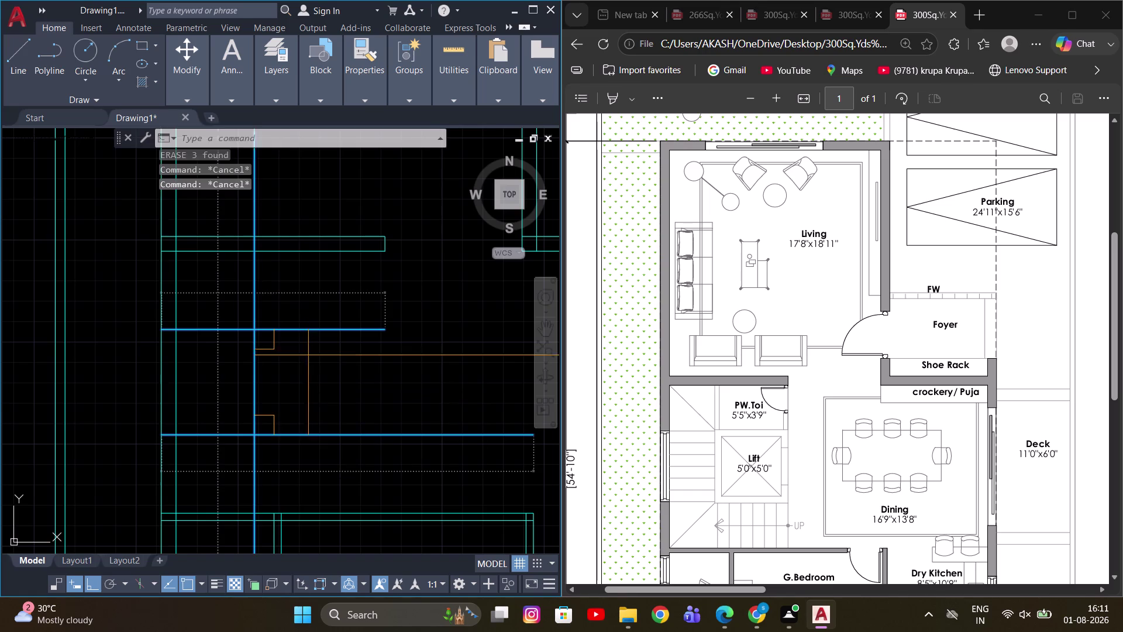
middle_drag(289, 368, 354, 378)
scroll(up, 3)
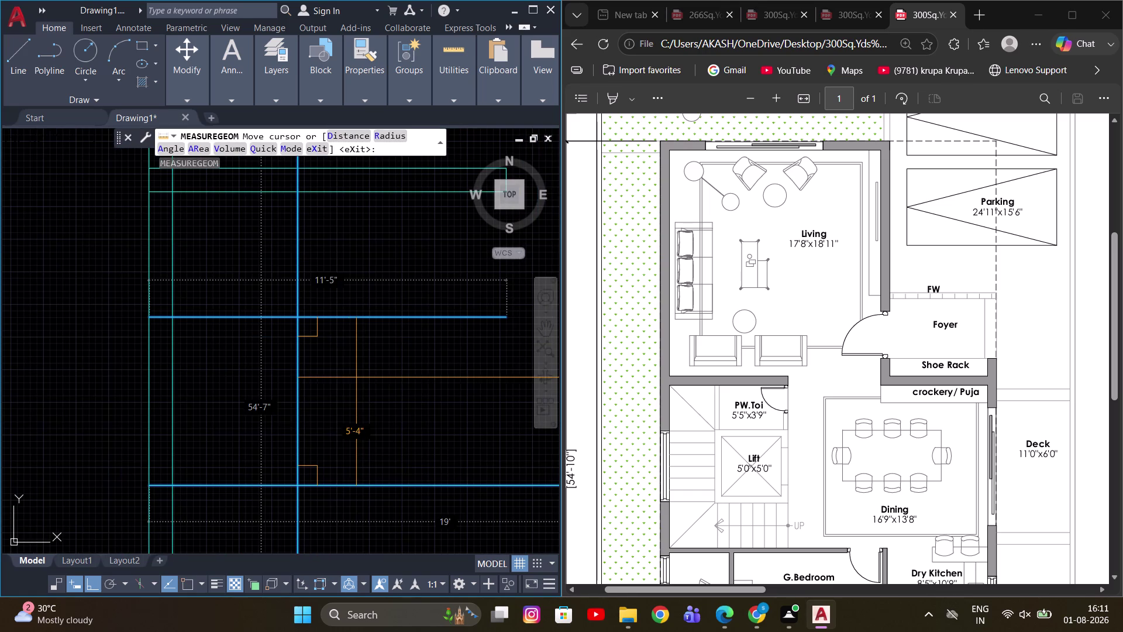
middle_drag(421, 368, 335, 370)
scroll(down, 3)
key(Escape)
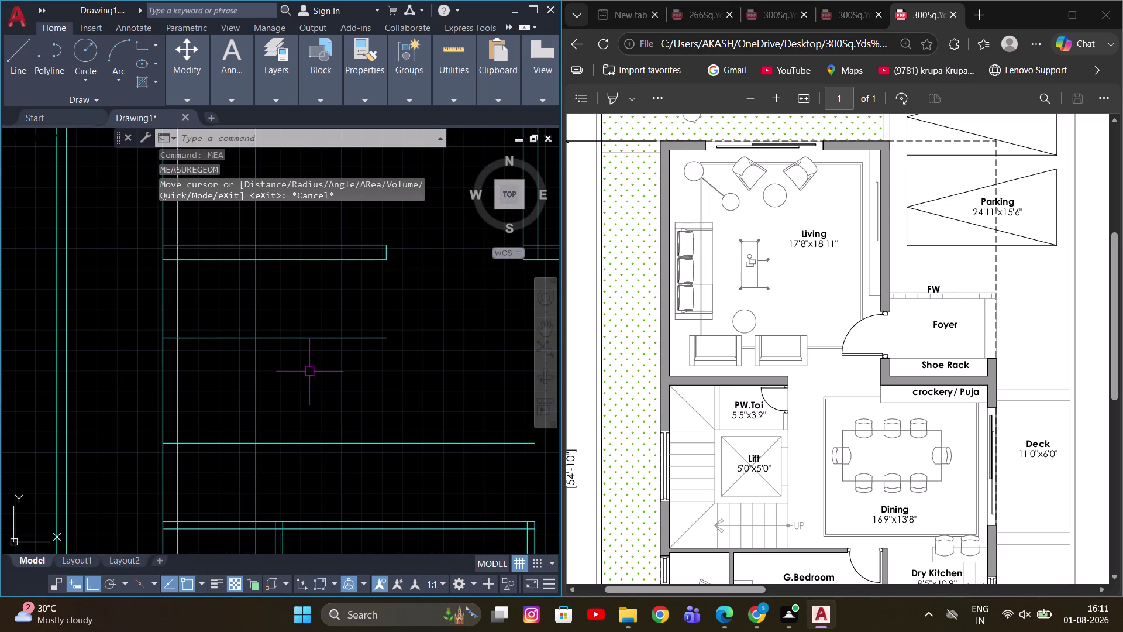
key(o)
key(space)
Begin a Through-point offset on a wall line, then cancel it.
text(T)
key(space)
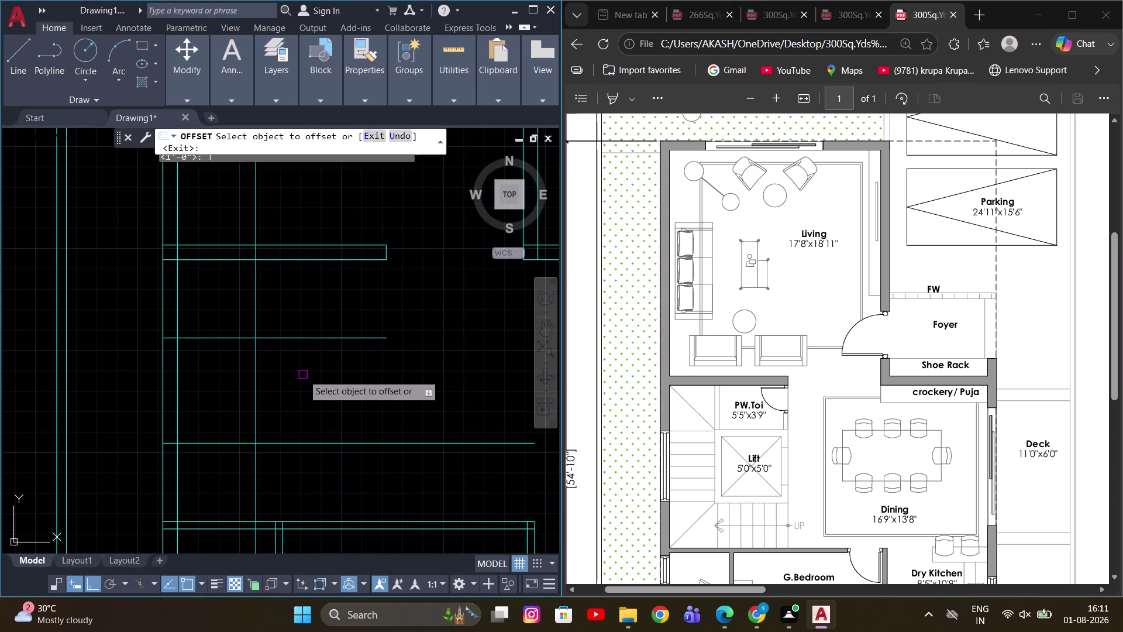
click(254, 385)
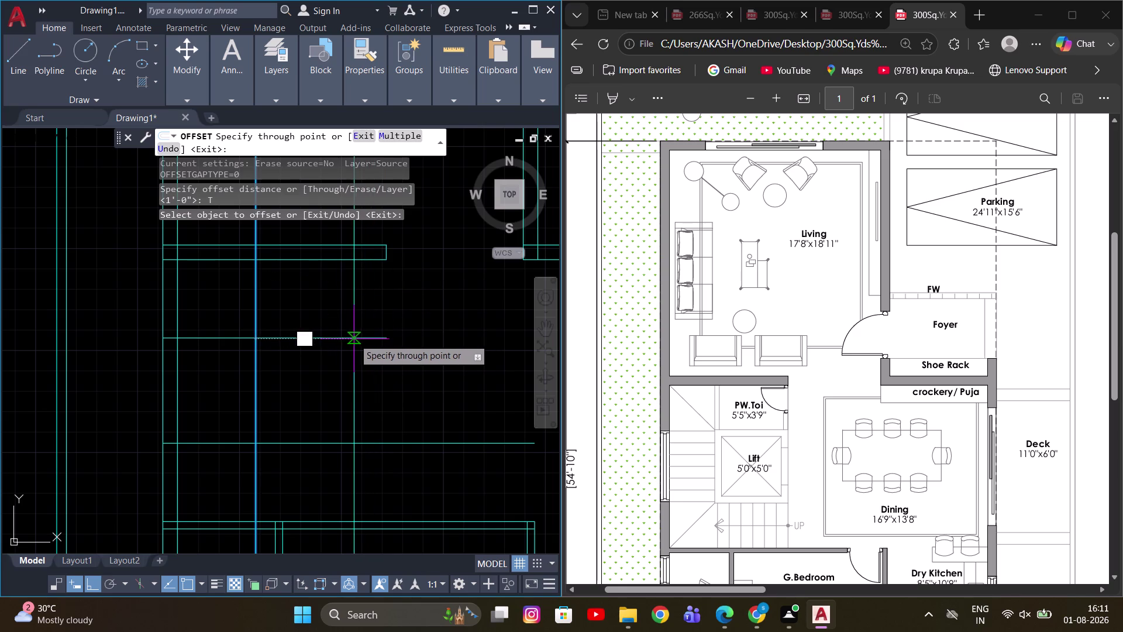
scroll(down, 3)
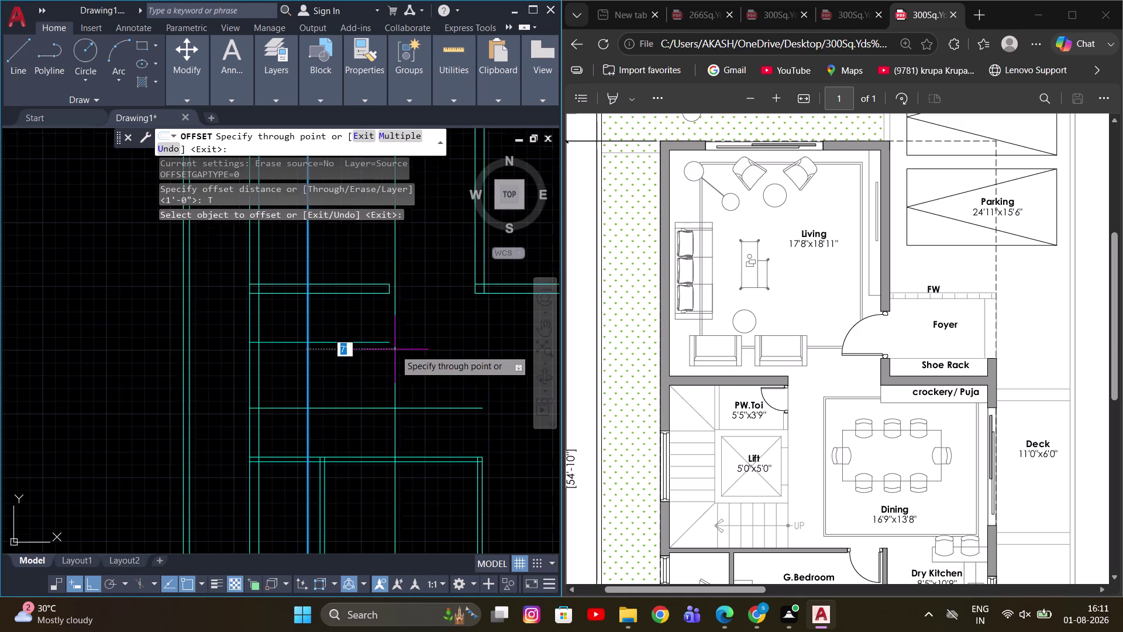
scroll(up, 3)
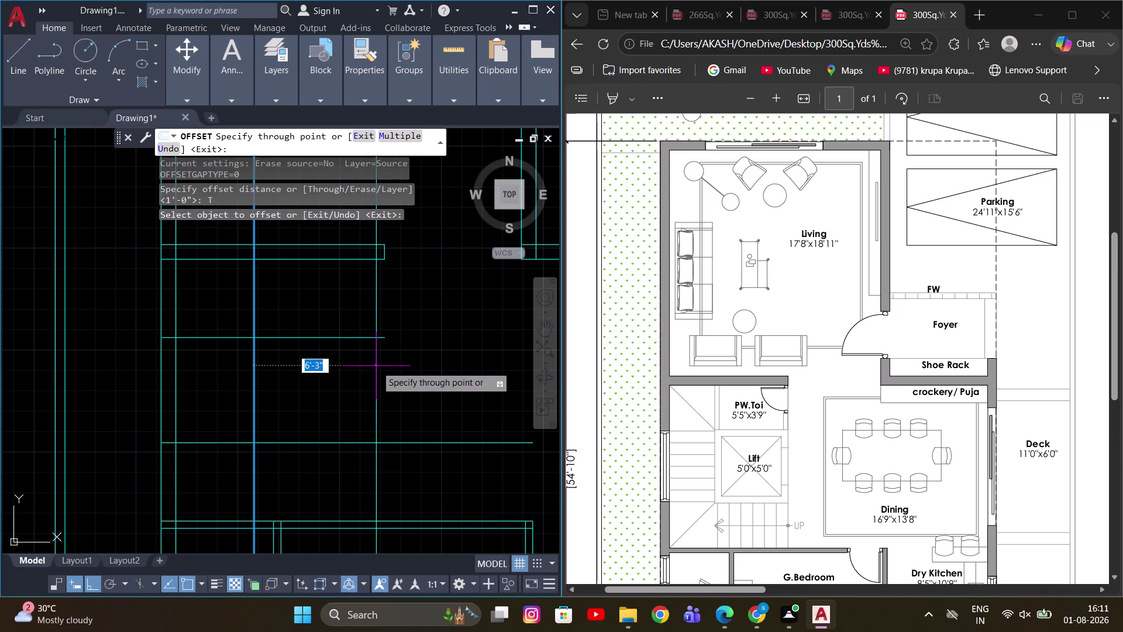
key(Escape)
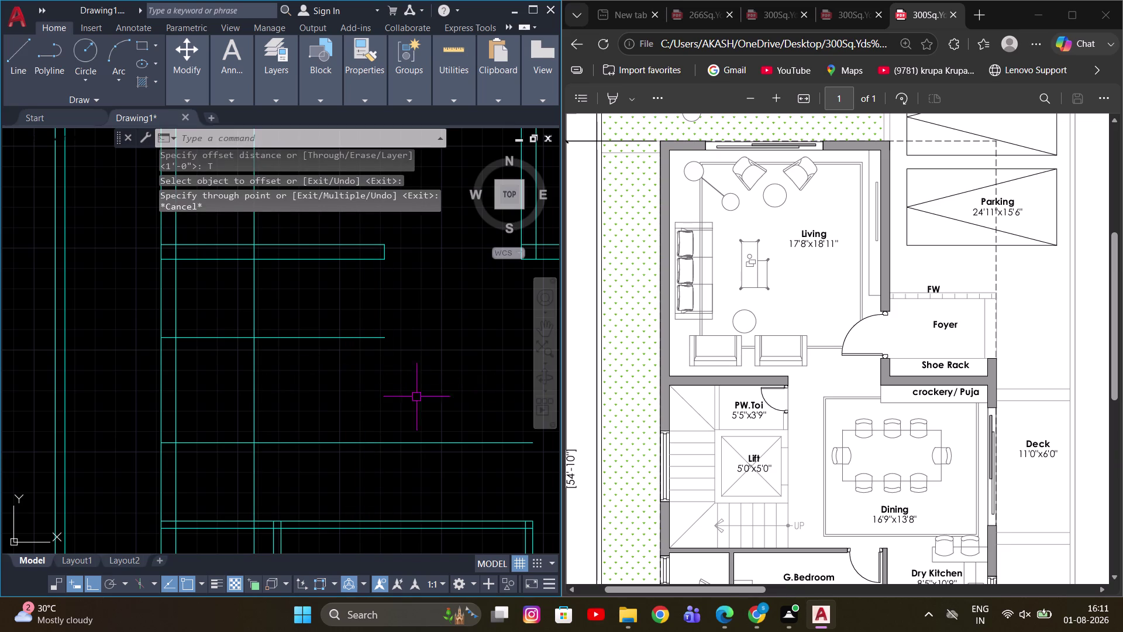
middle_drag(408, 394, 432, 394)
scroll(down, 3)
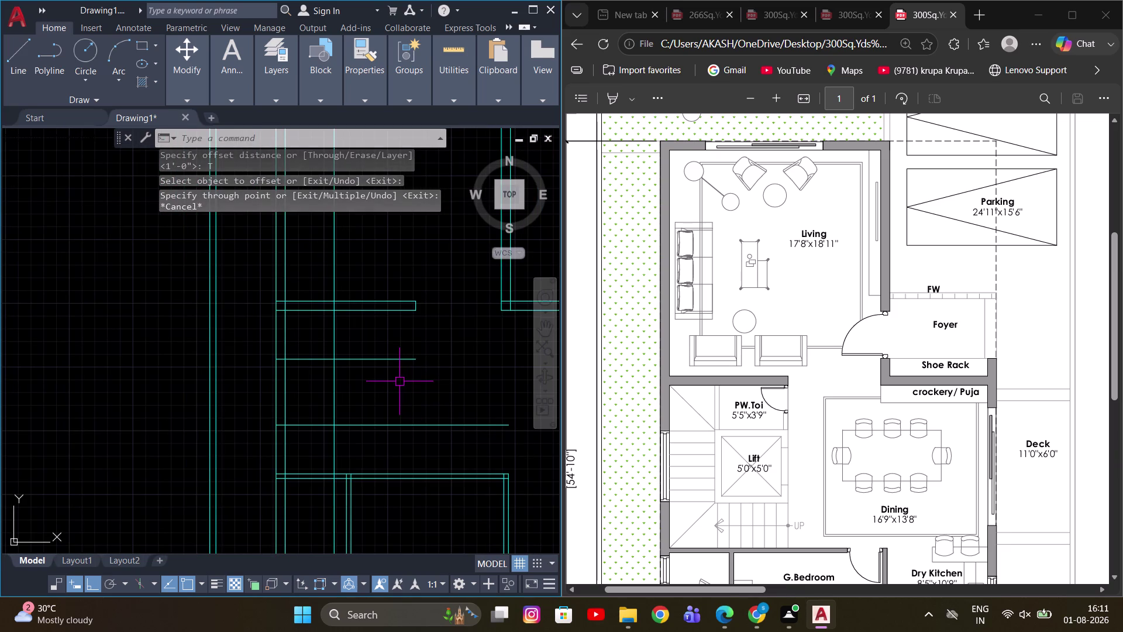
Restart OFFSET in Through mode and offset a wall line by 6.
key(o)
key(space)
text(T)
key(space)
click(331, 346)
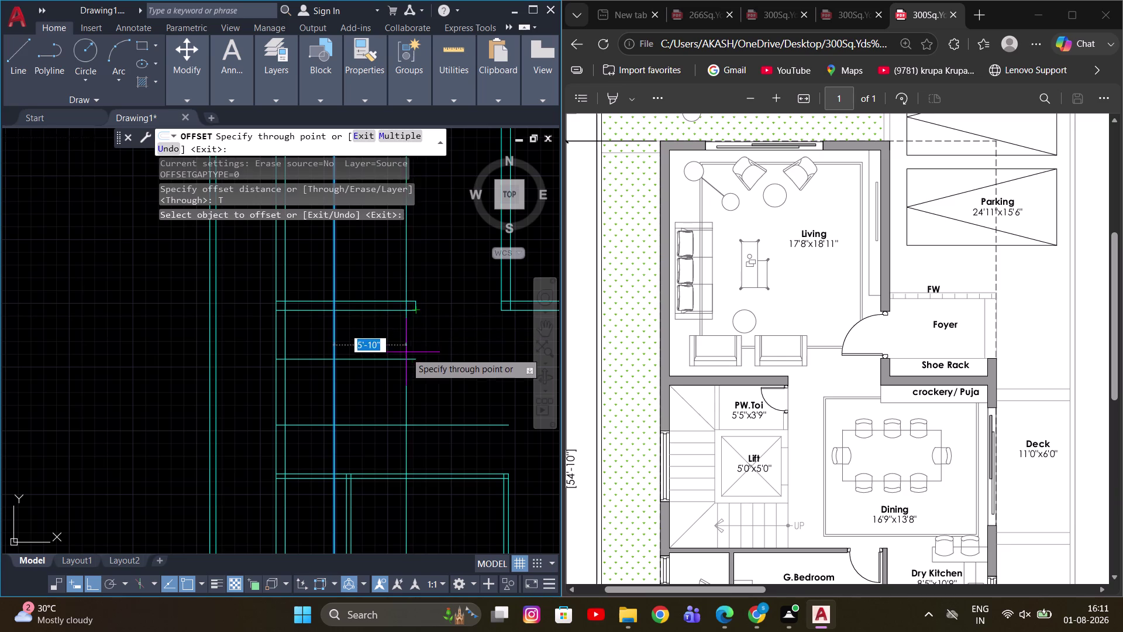
scroll(up, 3)
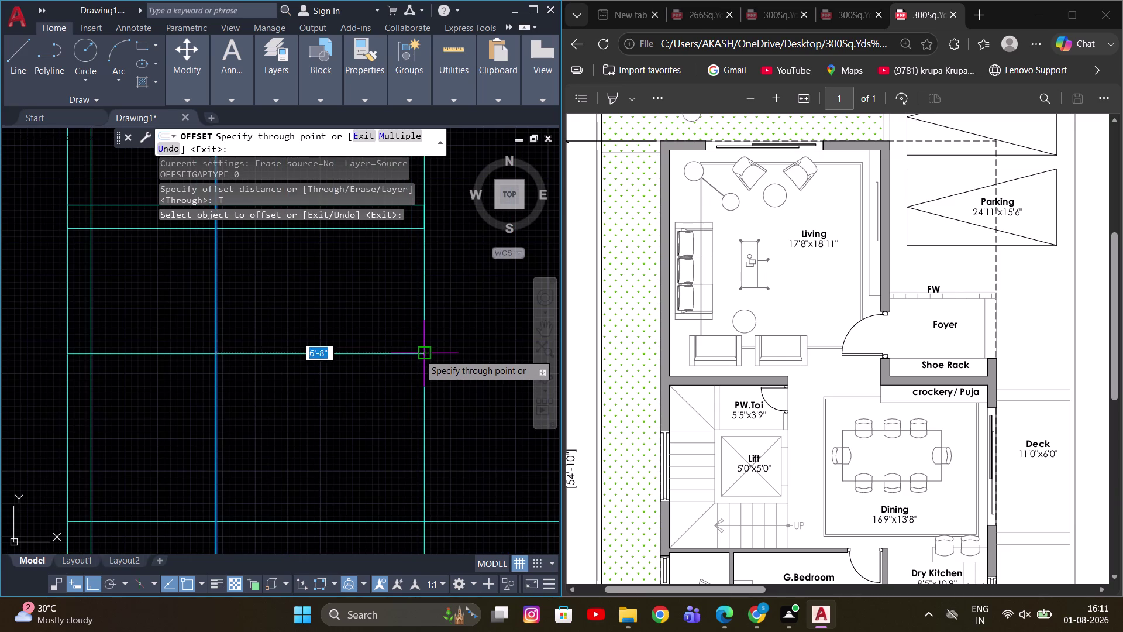
scroll(down, 3)
scroll(down, 3)
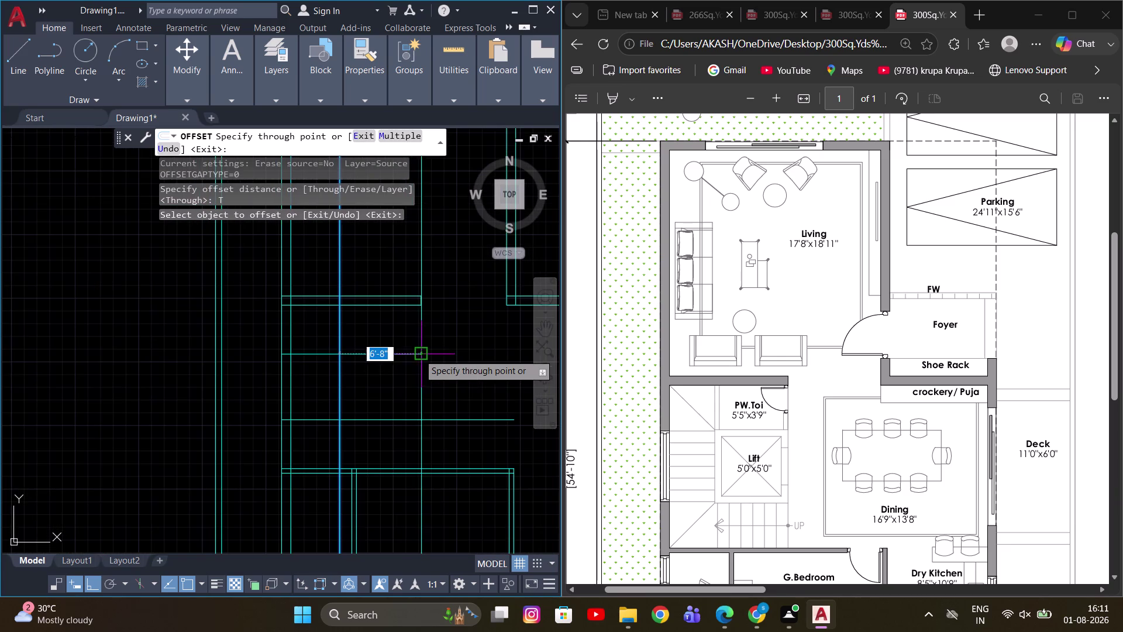
scroll(up, 3)
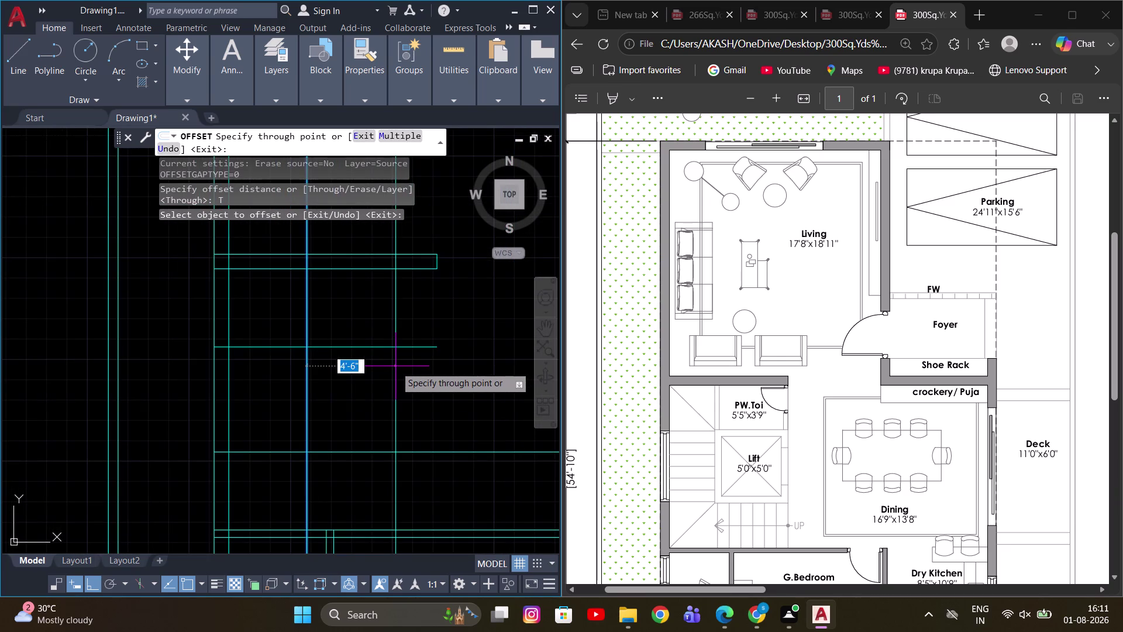
scroll(down, 3)
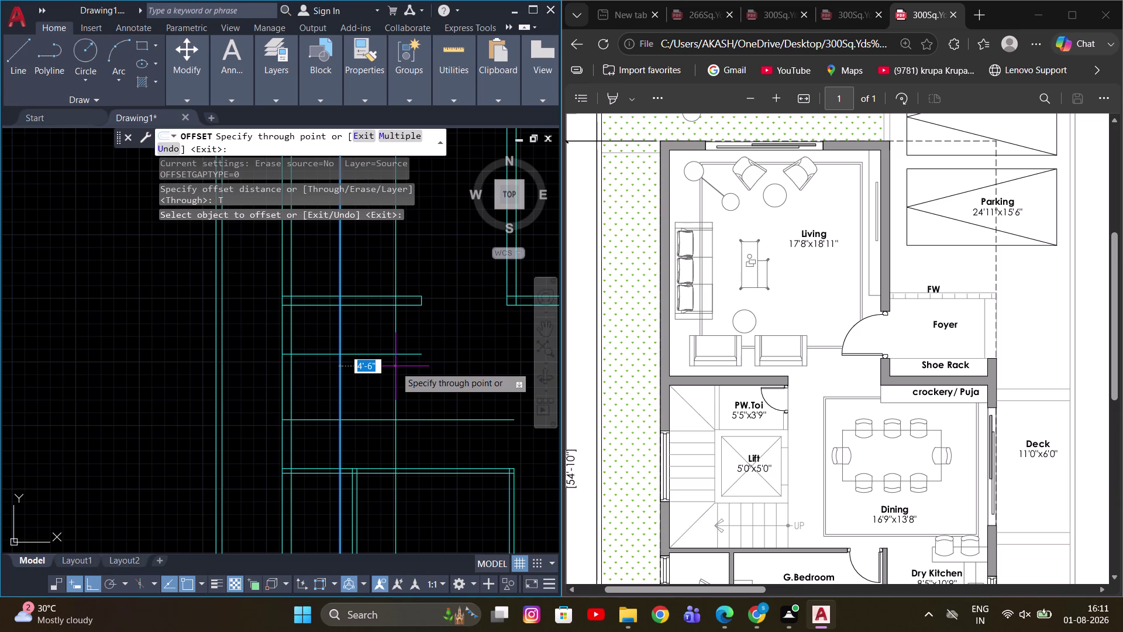
scroll(up, 3)
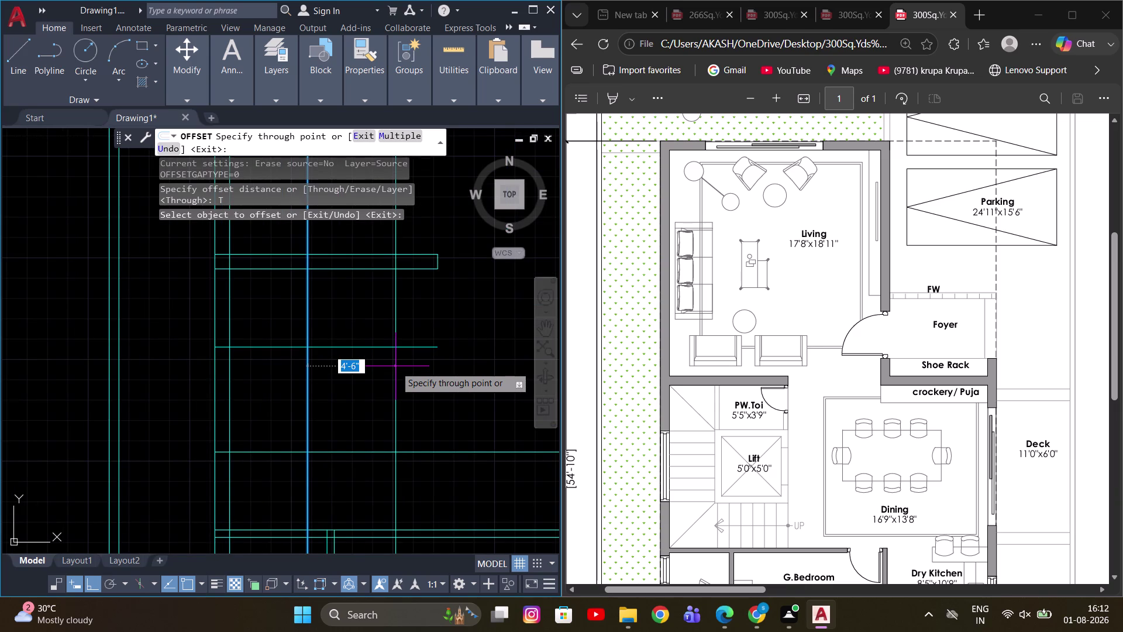
key(6)
key(Return)
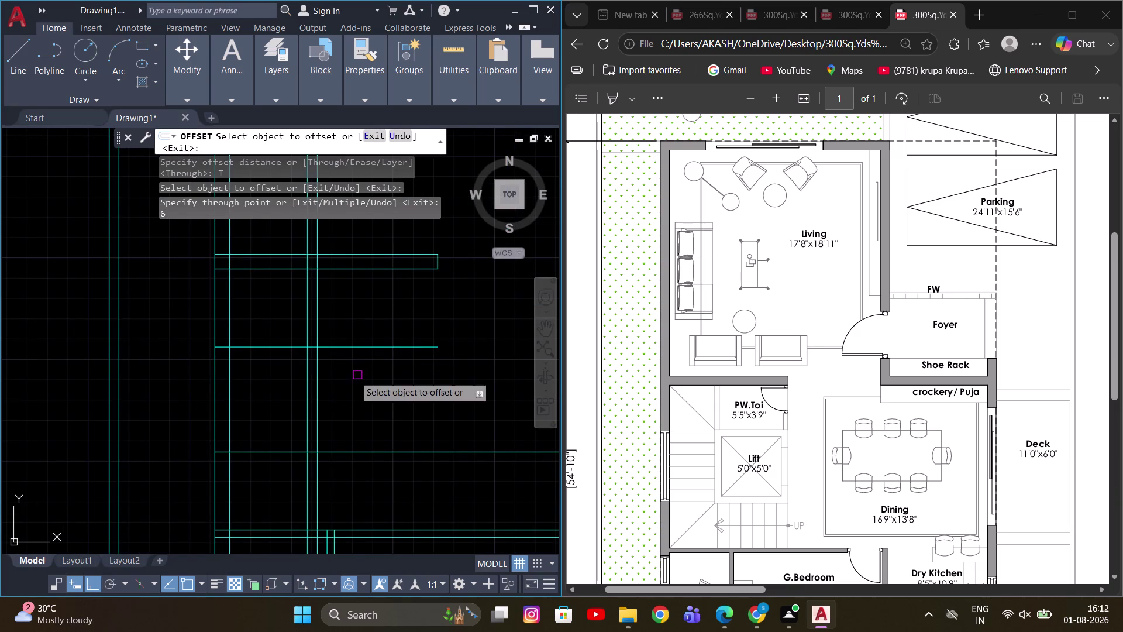
Offset the next wall line by 5'.
click(319, 396)
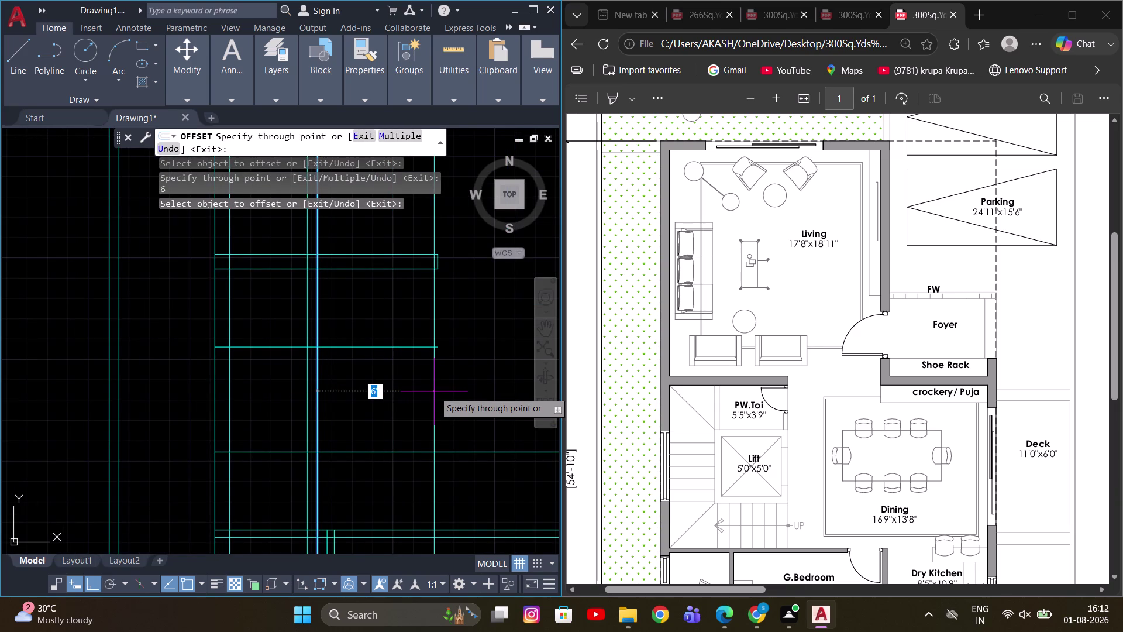
key(5)
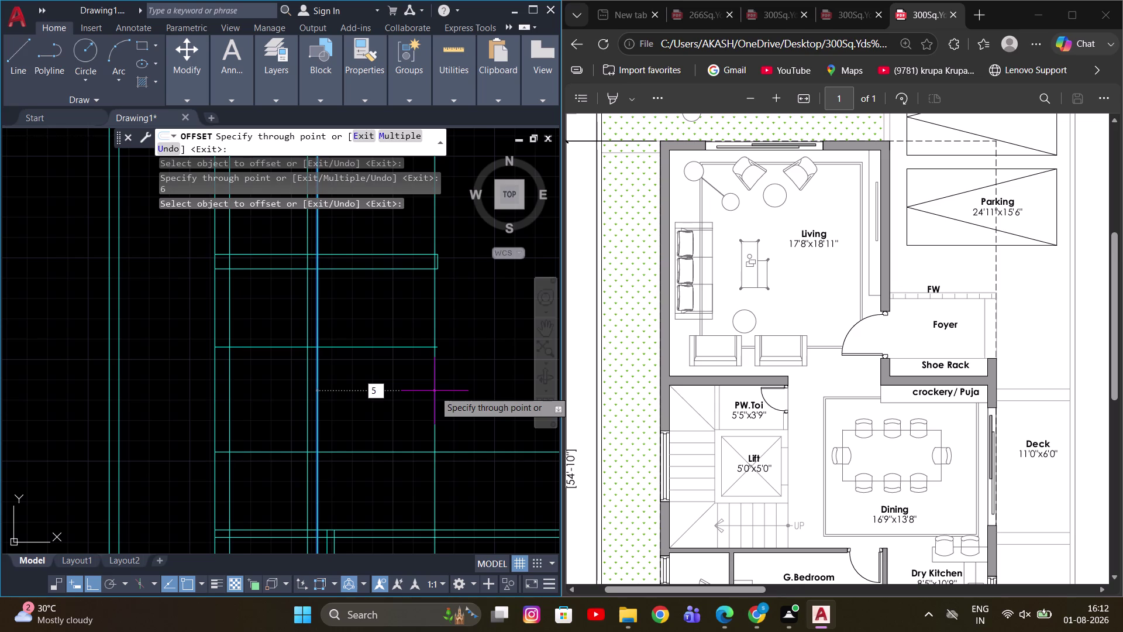
key(apostrophe)
key(Return)
click(417, 386)
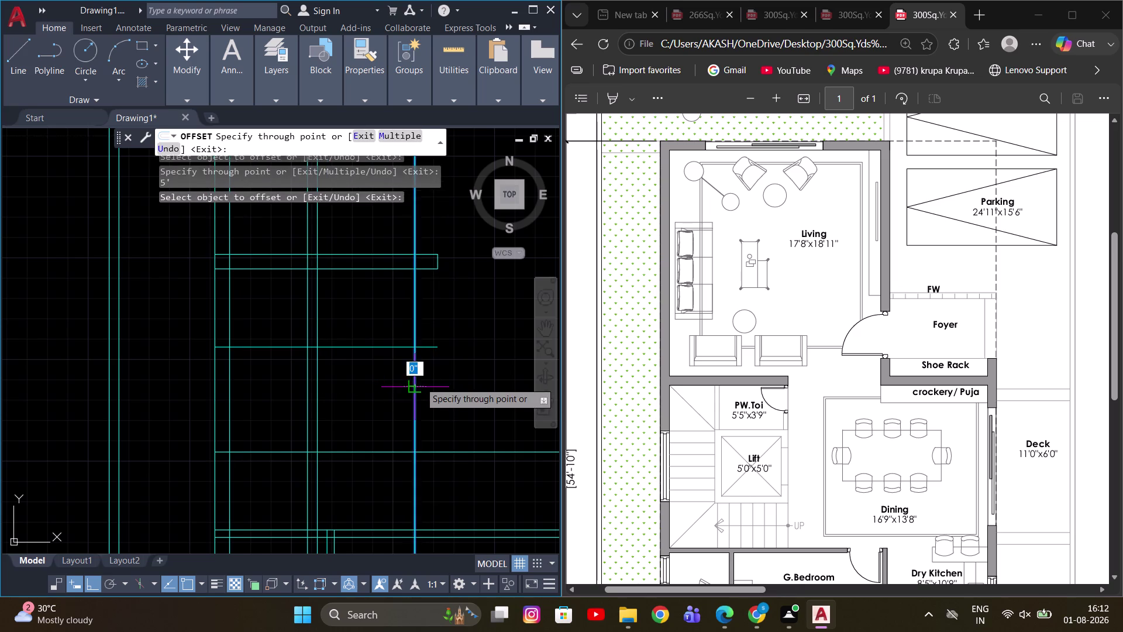
scroll(up, 3)
scroll(down, 3)
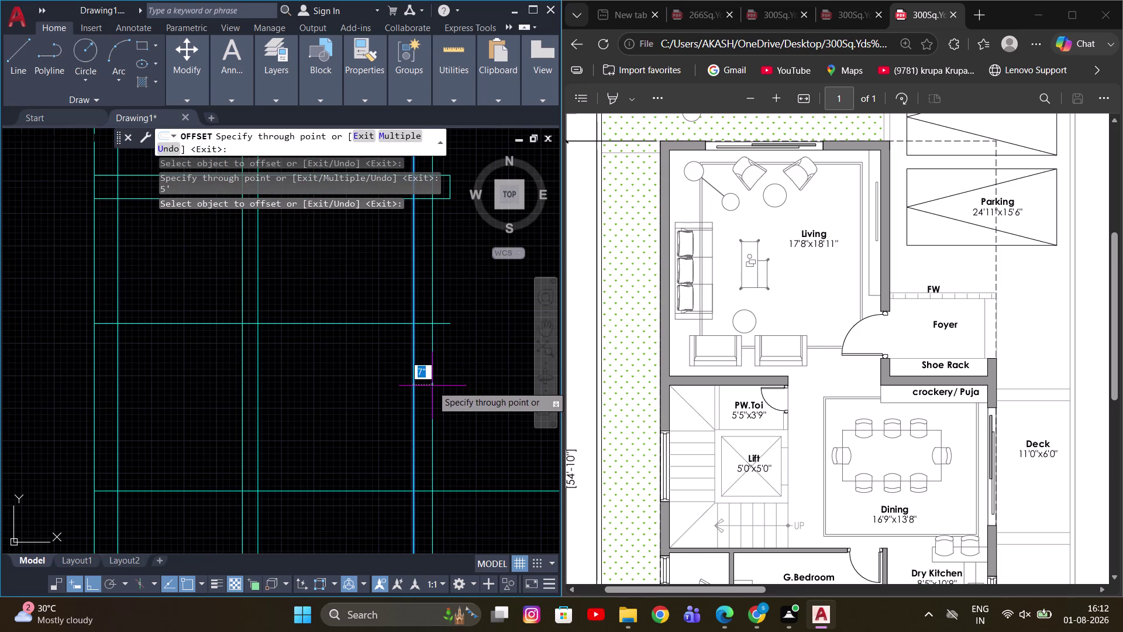
Offset another wall line by 6, then end the offset command.
key(6)
key(Return)
scroll(down, 3)
middle_drag(442, 372, 465, 404)
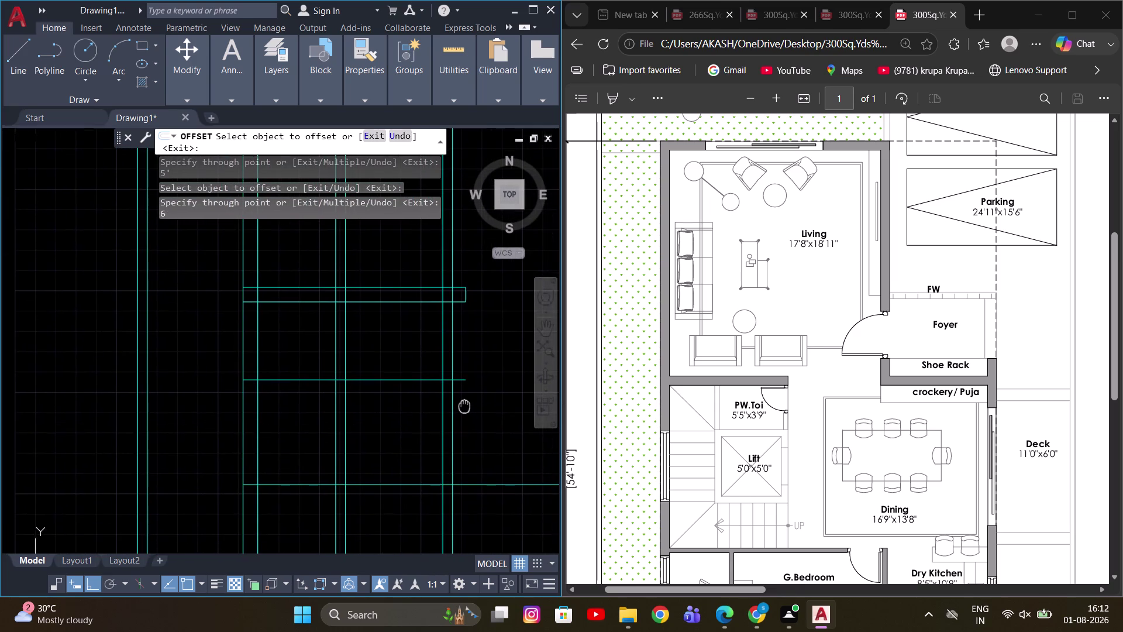
middle_drag(465, 405, 472, 440)
key(Escape)
middle_drag(462, 382, 436, 406)
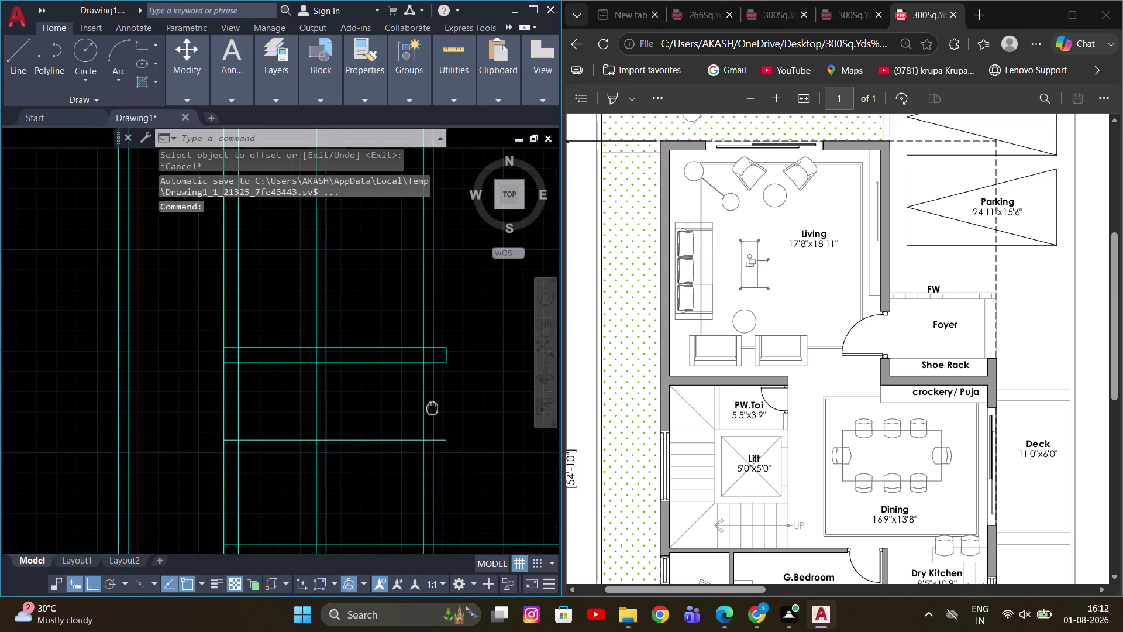
Pan toward the lift area and clear any active command.
middle_drag(436, 406, 419, 389)
middle_drag(436, 383, 420, 384)
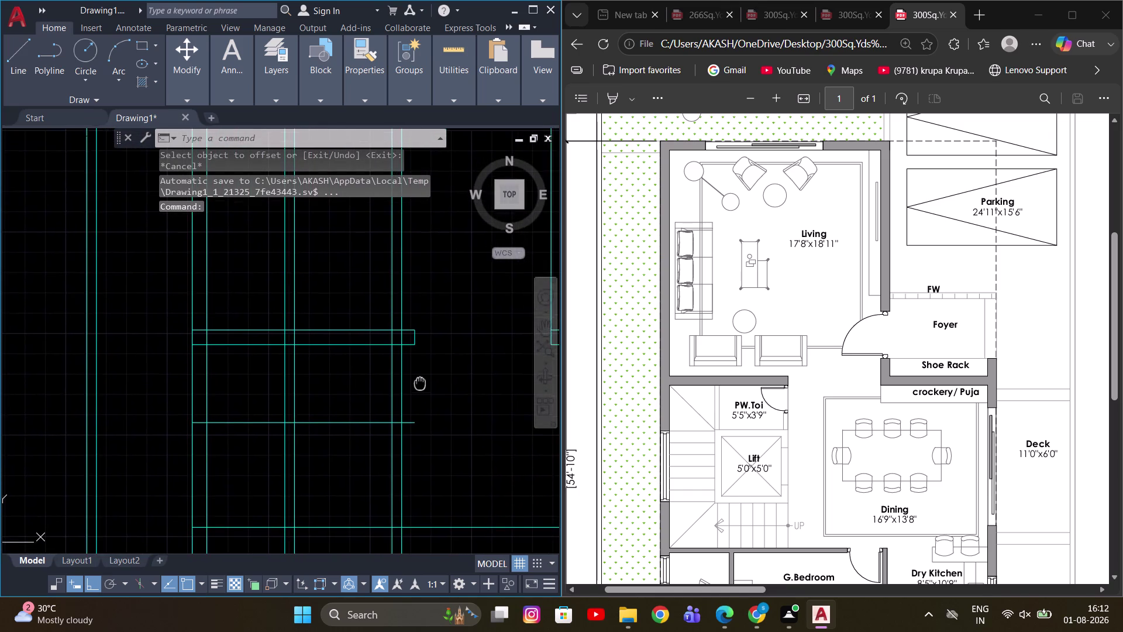
middle_drag(420, 384, 420, 378)
scroll(up, 3)
scroll(down, 3)
scroll(down, 3)
middle_drag(416, 448, 399, 391)
scroll(up, 3)
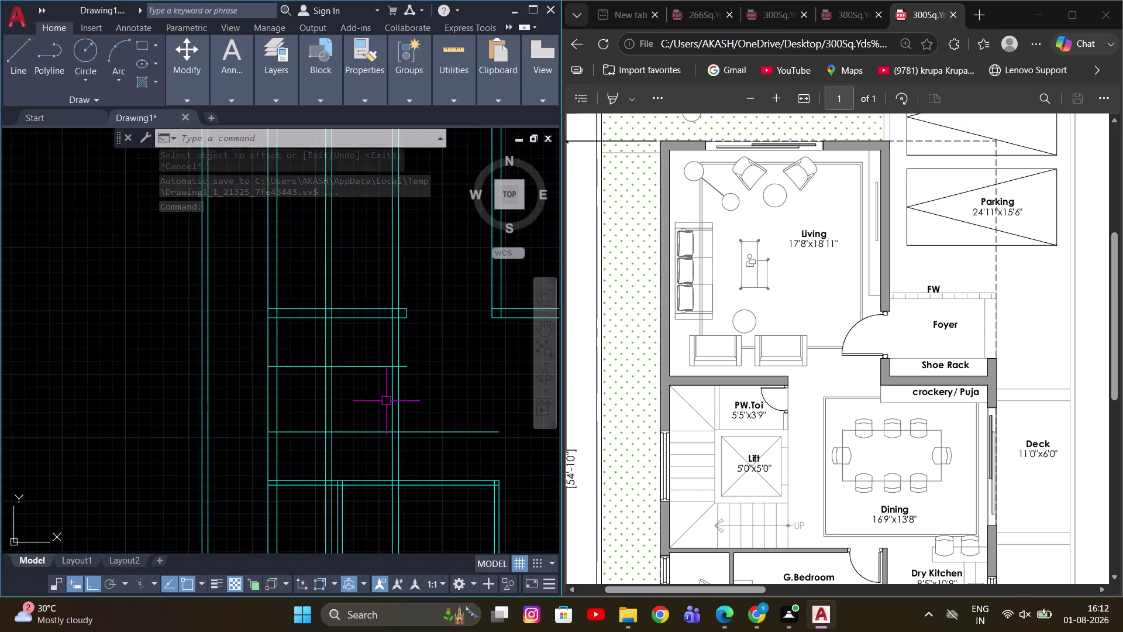
scroll(up, 3)
key(Escape)
middle_drag(323, 403, 369, 403)
key(Escape)
scroll(up, 3)
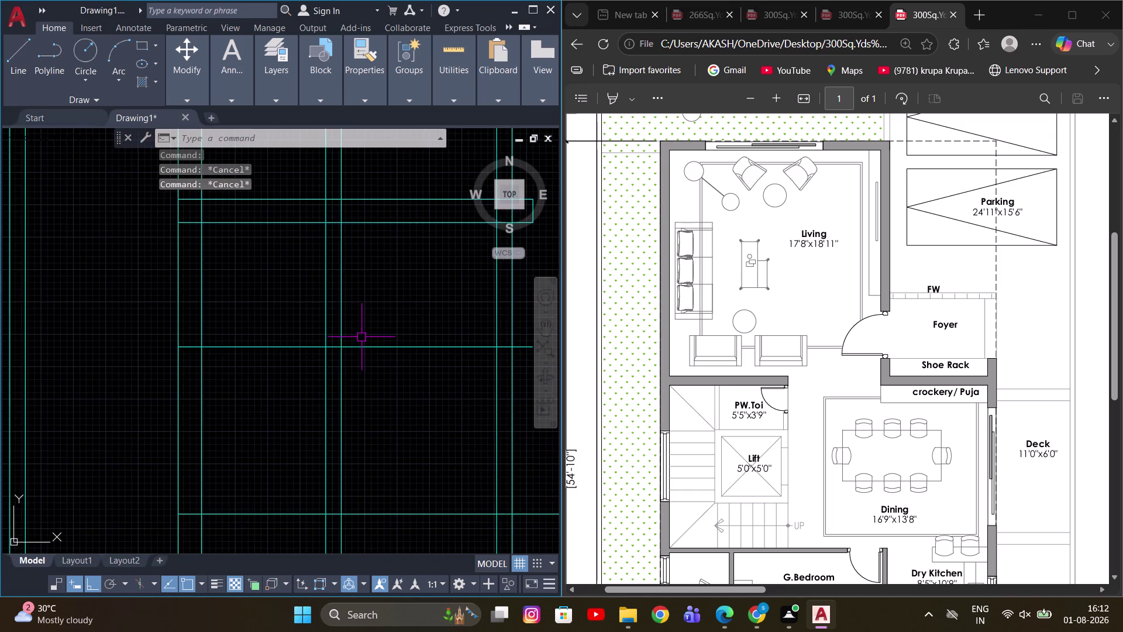
middle_drag(361, 337, 357, 361)
scroll(up, 3)
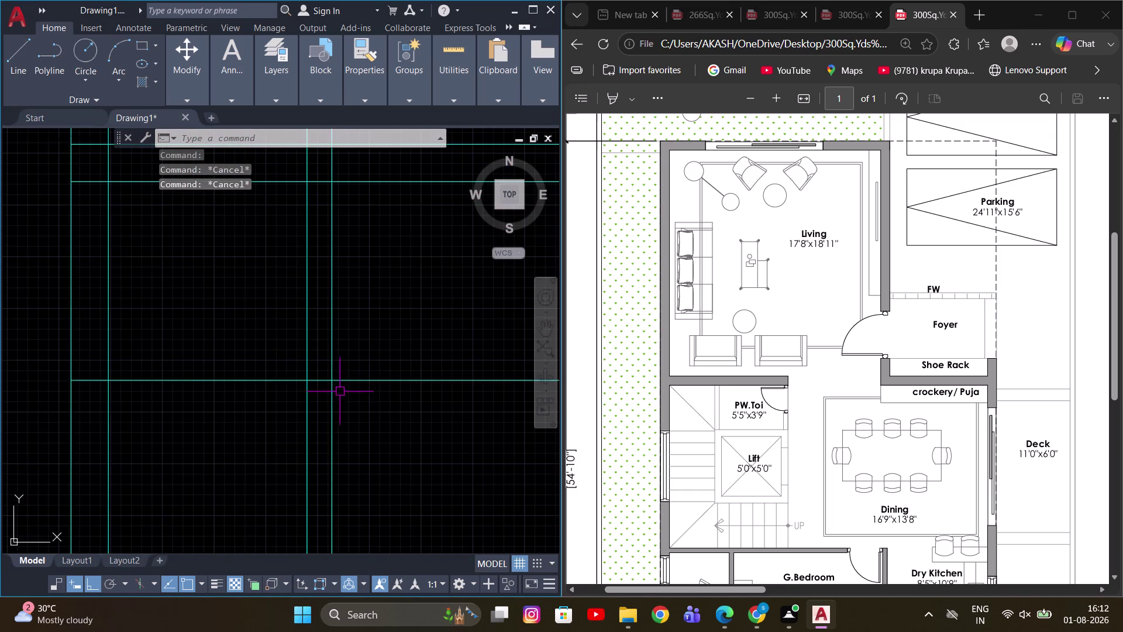
middle_drag(339, 394, 358, 367)
Start TRIM (TR) and draw a fence across the overshooting line ends.
key(y)
key(Escape)
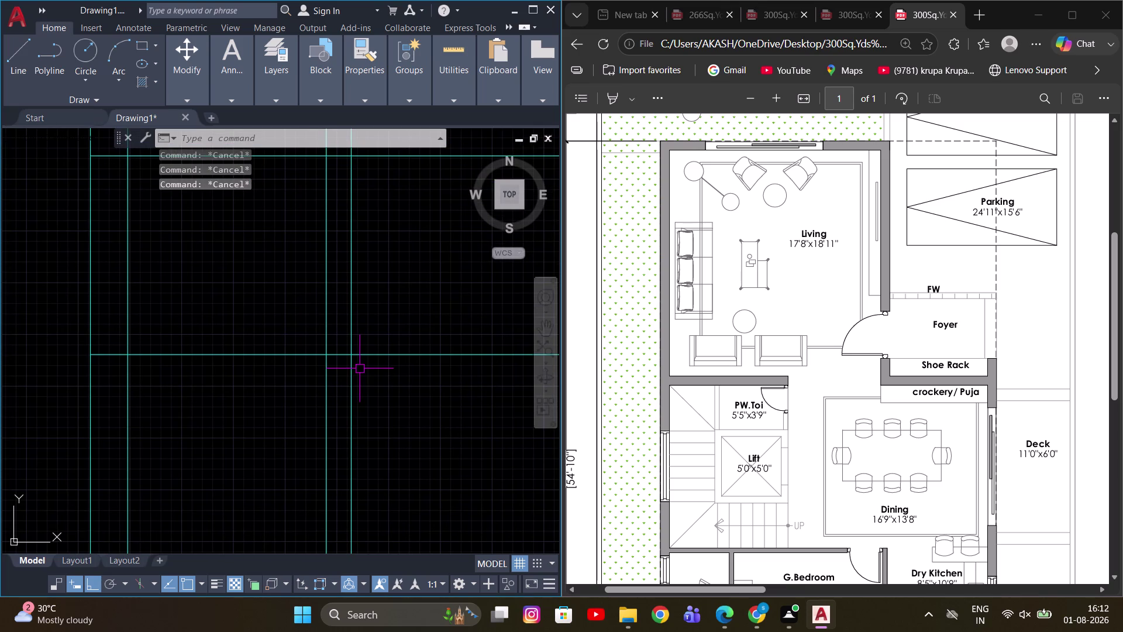
key(t)
key(r)
key(space)
middle_drag(269, 330, 14, 347)
scroll(up, 3)
click(41, 337)
click(35, 417)
scroll(down, 3)
middle_drag(336, 368, 400, 395)
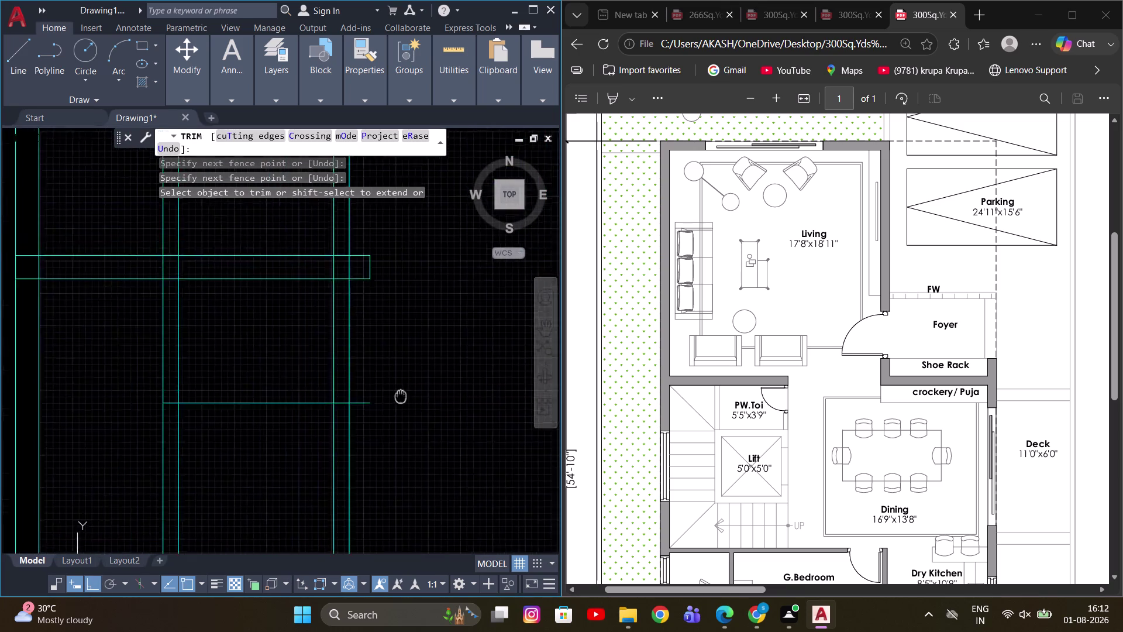
Cut away the line ends crossed by two fence drags.
middle_drag(400, 395, 403, 398)
scroll(up, 3)
middle_drag(391, 313, 412, 455)
drag(351, 289, 354, 359)
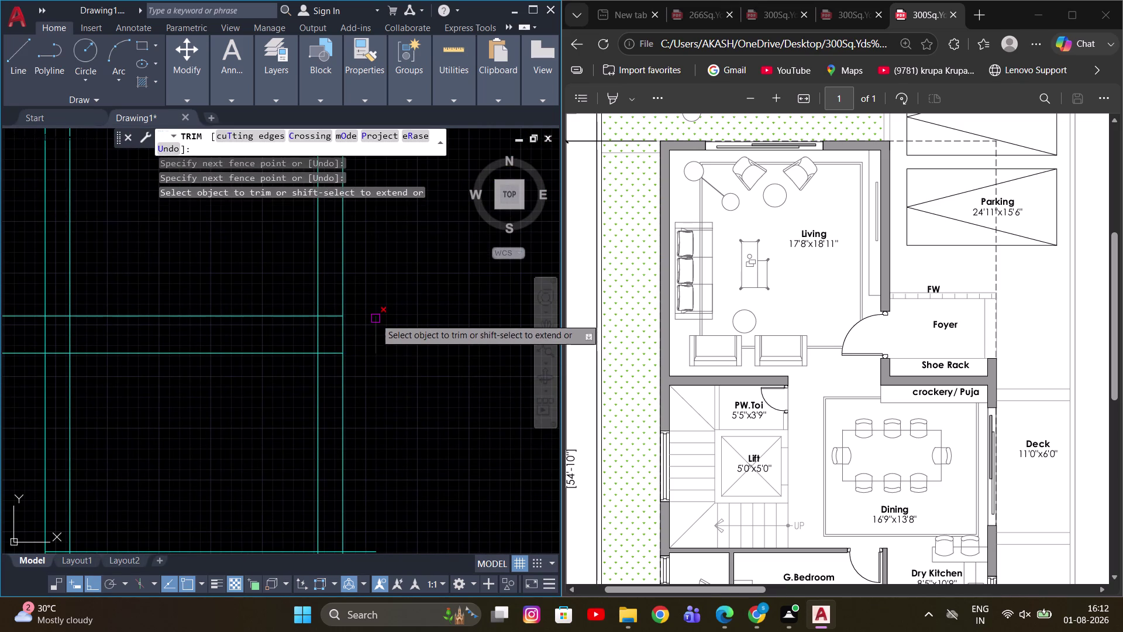
drag(386, 332, 374, 340)
middle_drag(366, 326, 477, 346)
scroll(up, 3)
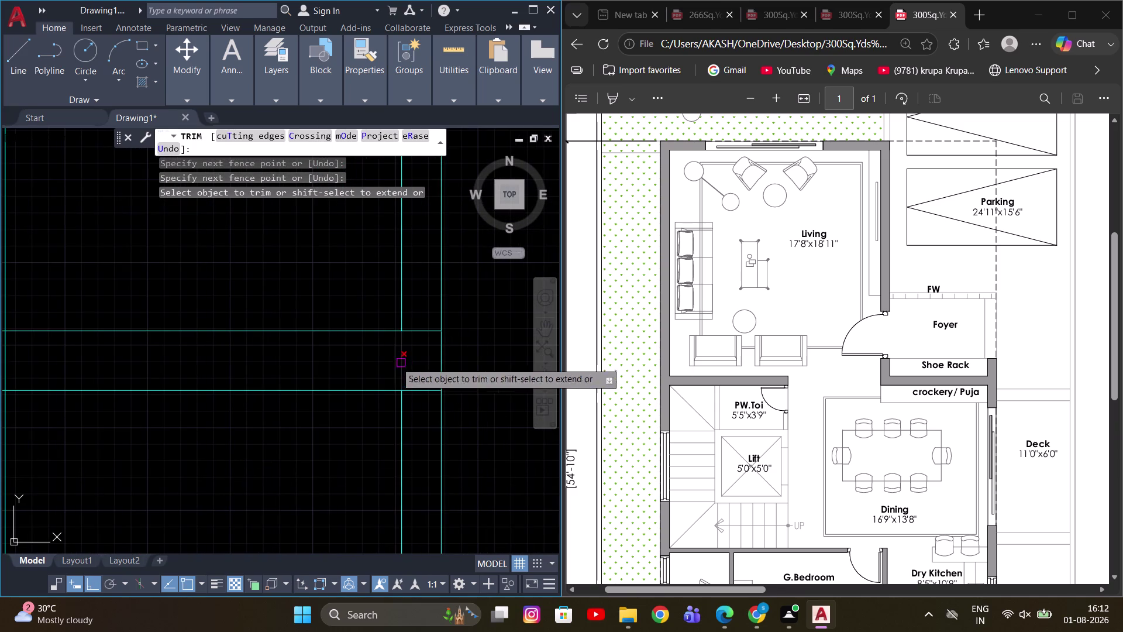
scroll(down, 3)
middle_drag(325, 352, 387, 355)
scroll(up, 3)
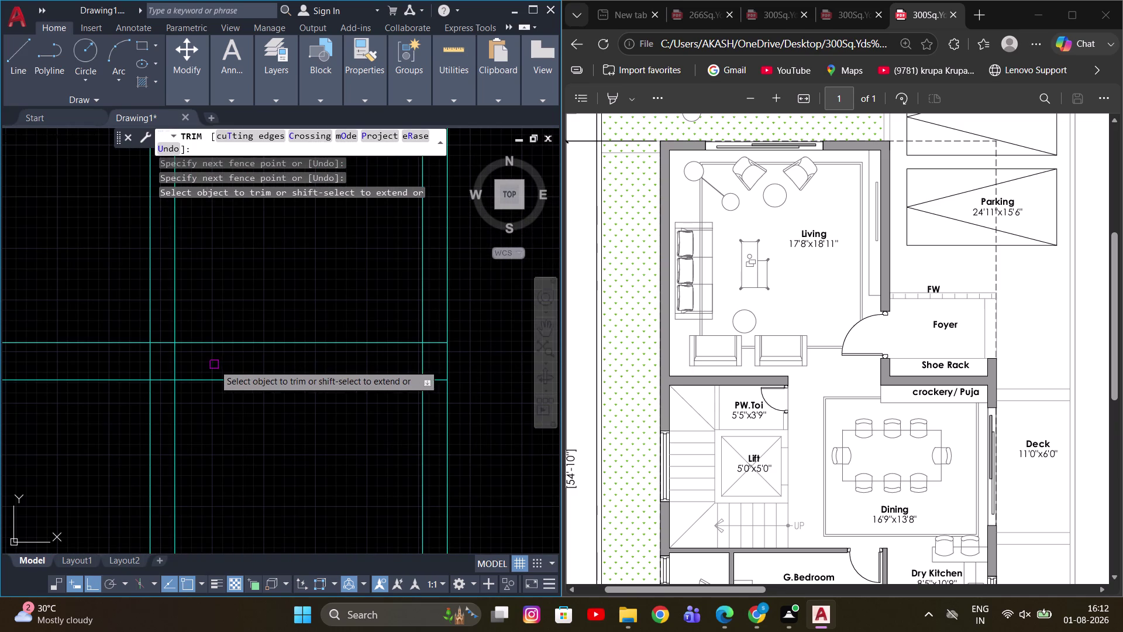
Trim four overhanging line segments around the new walls.
click(124, 363)
click(426, 366)
click(90, 310)
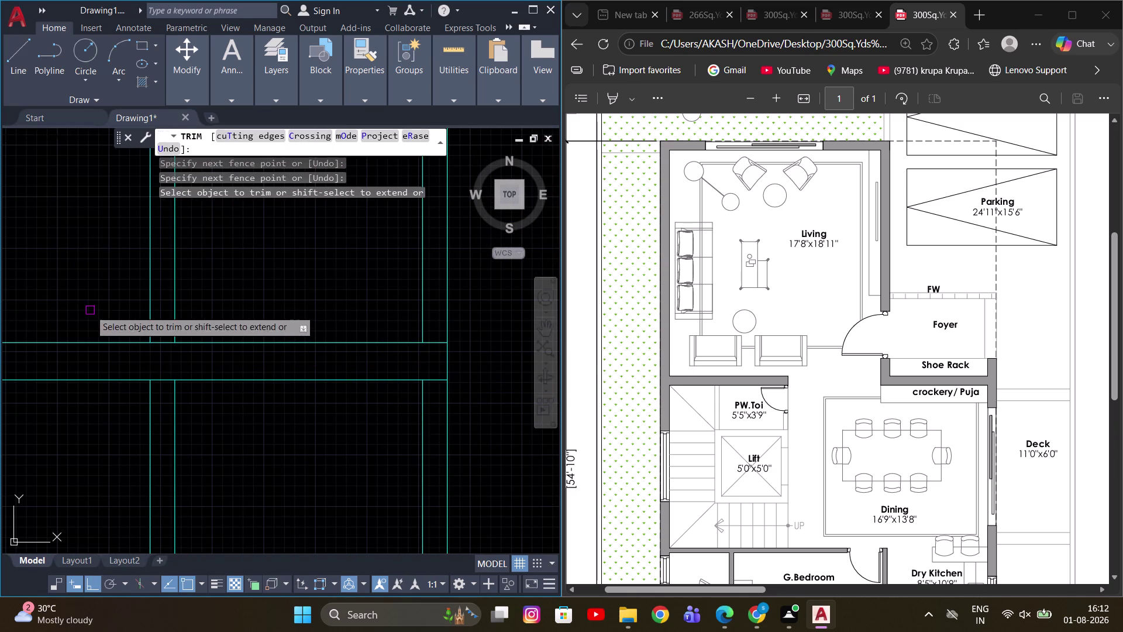
click(482, 325)
scroll(down, 3)
scroll(up, 3)
middle_drag(444, 373, 400, 361)
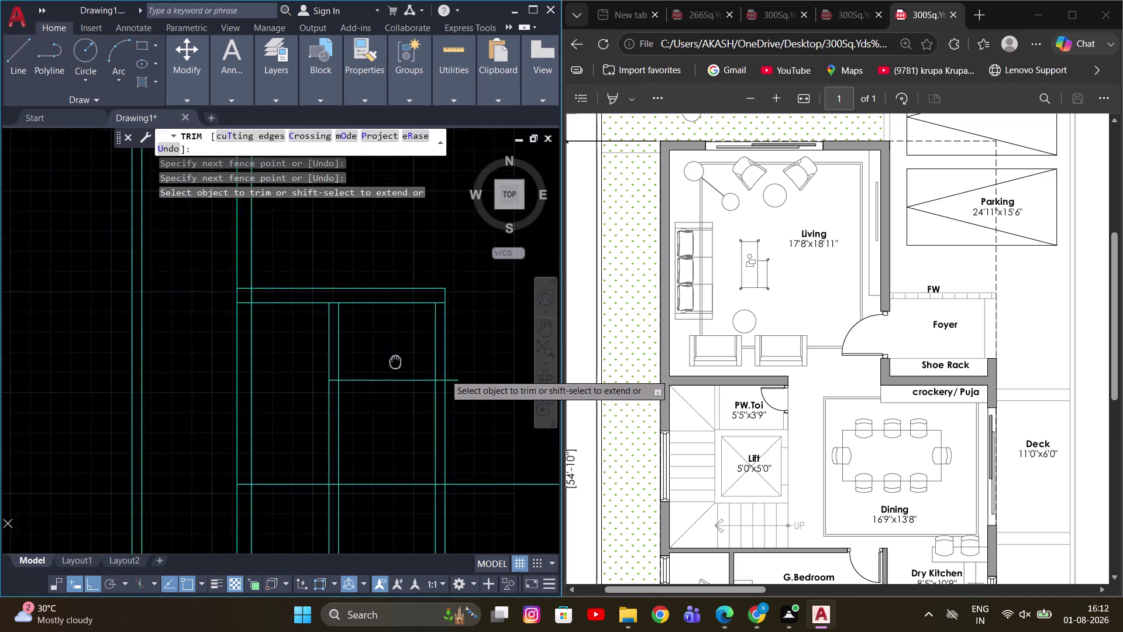
middle_drag(400, 361, 359, 350)
scroll(up, 3)
Trim two excess lines inside the lift enclosure and finish trimming.
click(311, 333)
click(304, 368)
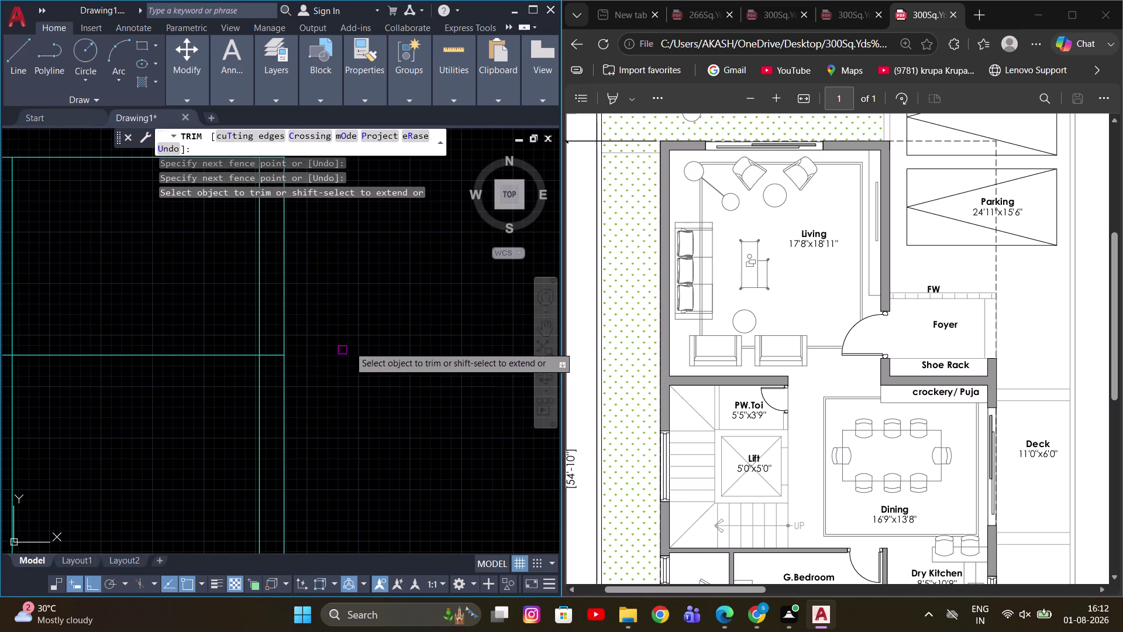
scroll(down, 3)
middle_drag(360, 364, 416, 339)
middle_drag(309, 357, 331, 338)
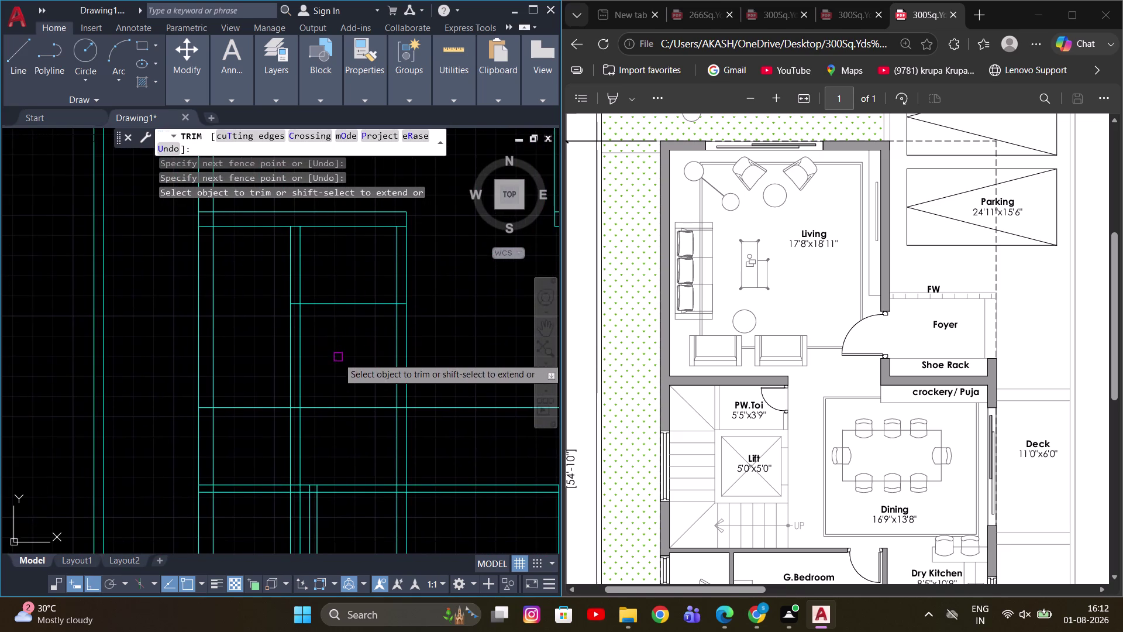
middle_drag(351, 367, 322, 365)
key(Escape)
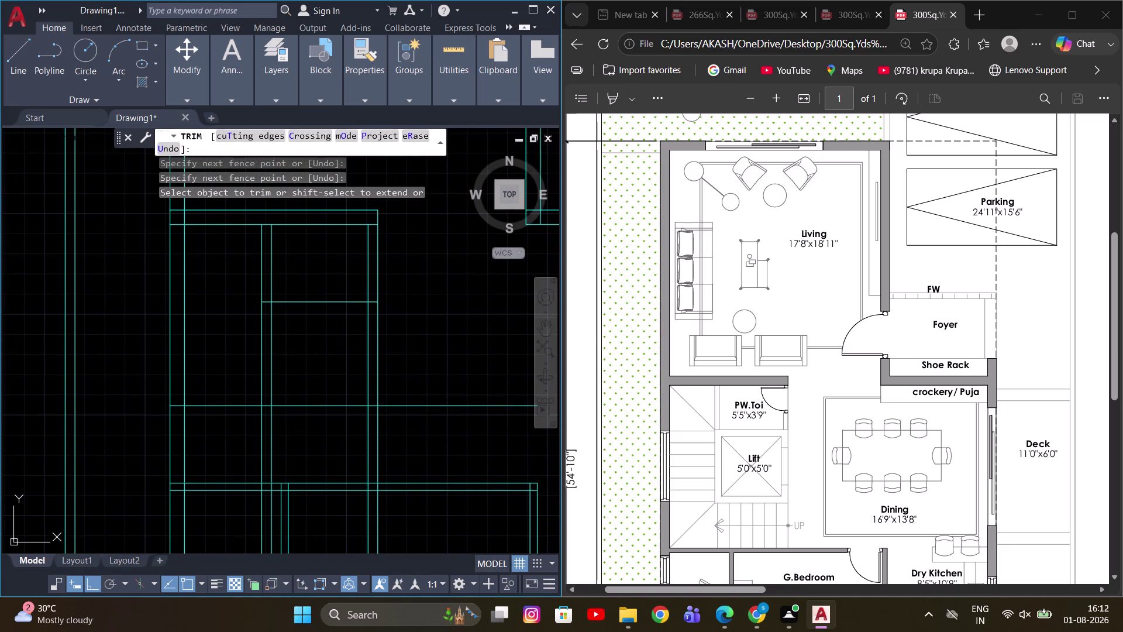
Run MEASUREGEOM (MEA) to check the lift's 6', 5' and 5'-5" sides.
key(m)
key(e)
key(a)
key(space)
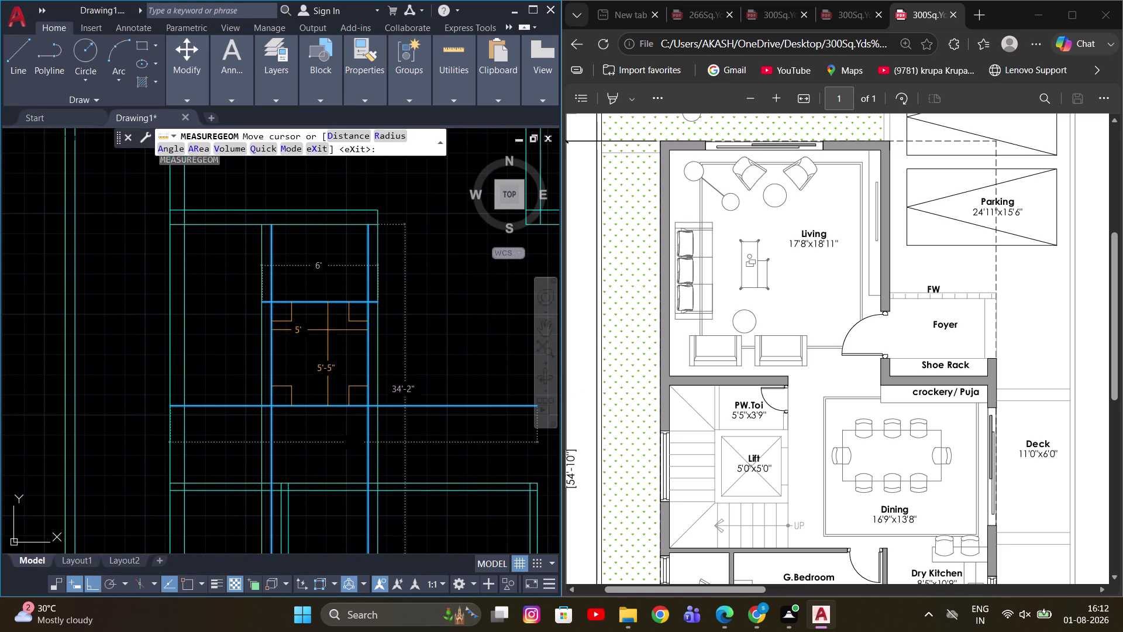
Cancel the measurement and start OFFSET with a distance of 6.
key(Escape)
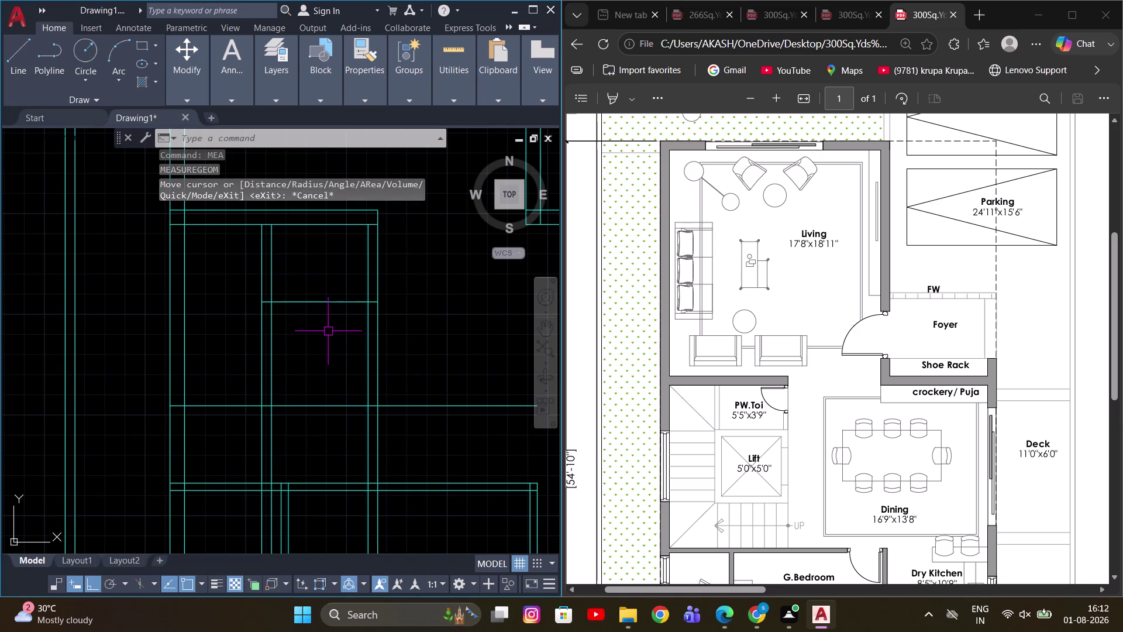
middle_drag(329, 322, 335, 337)
key(Escape)
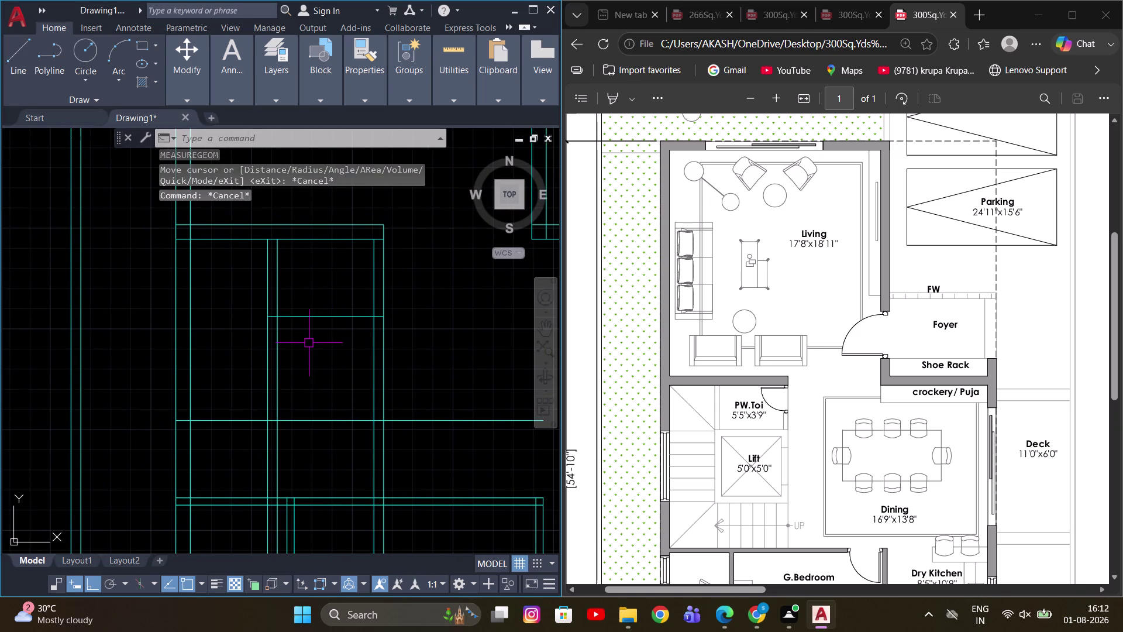
key(o)
key(Return)
key(6)
key(Return)
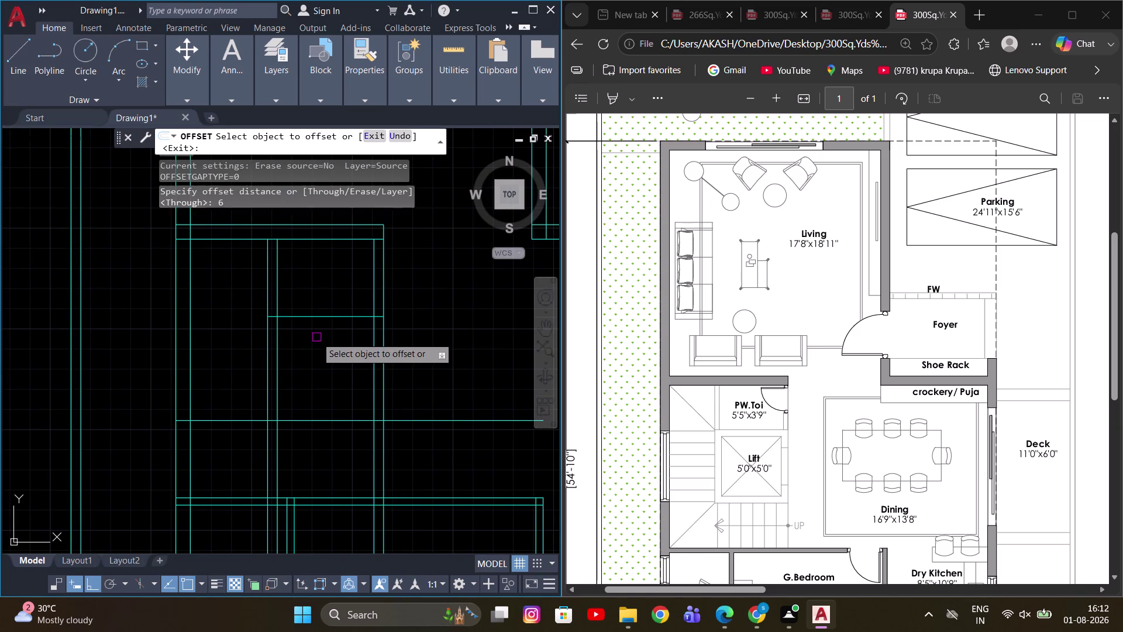
Offset two horizontal wall lines to one side.
click(332, 317)
click(332, 340)
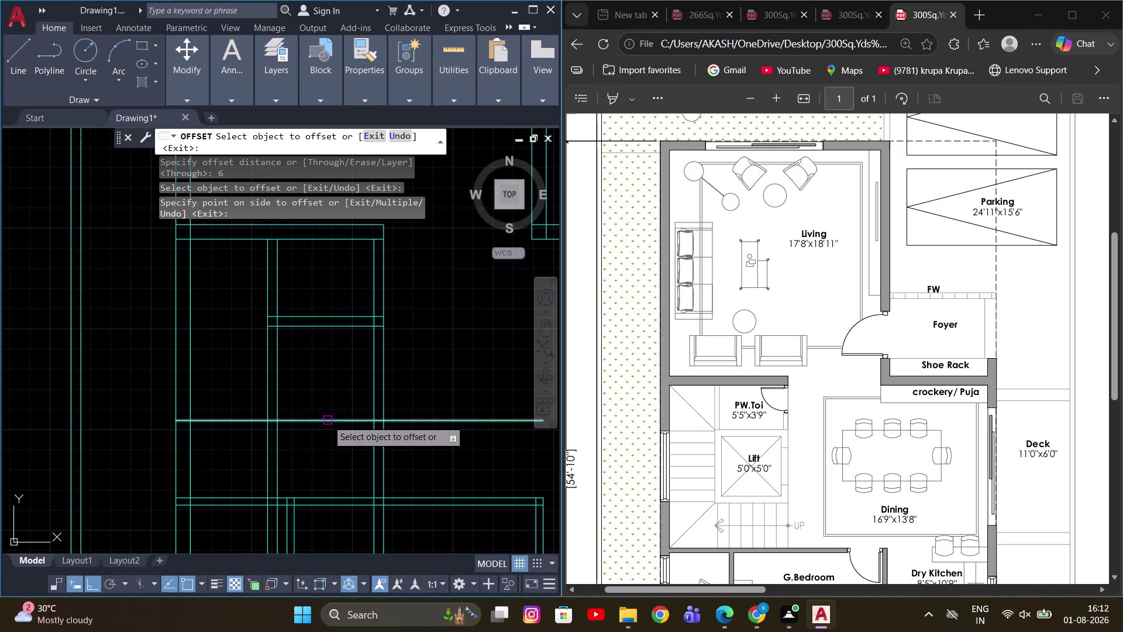
click(327, 420)
click(330, 395)
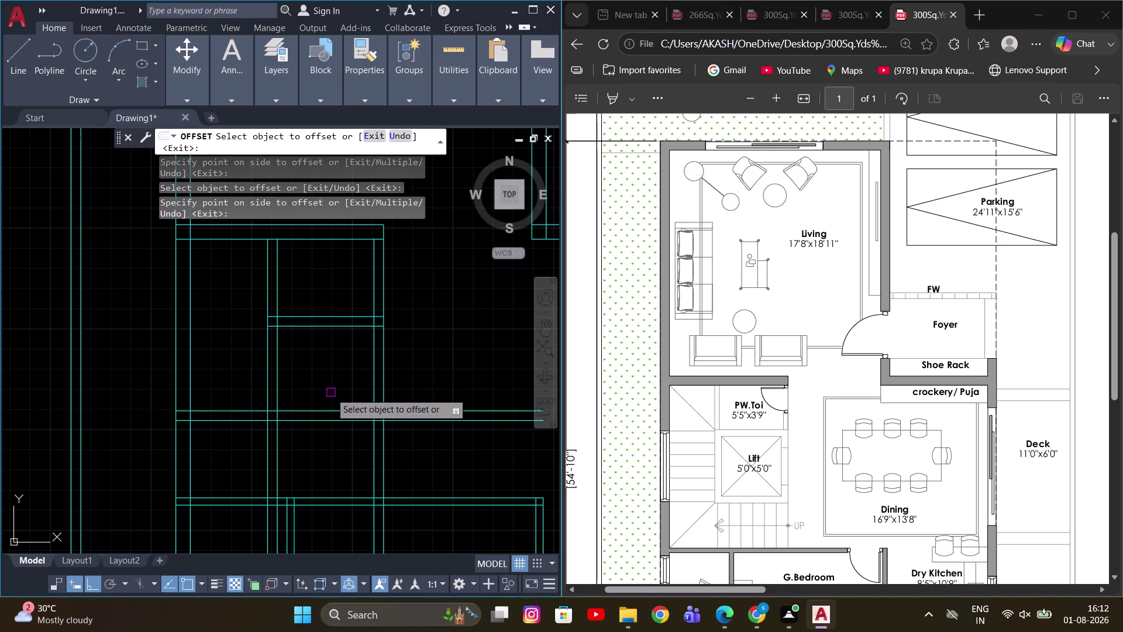
scroll(up, 3)
key(Escape)
scroll(down, 3)
key(Escape)
Erase an unwanted line in the plan.
middle_drag(277, 404, 275, 363)
scroll(up, 3)
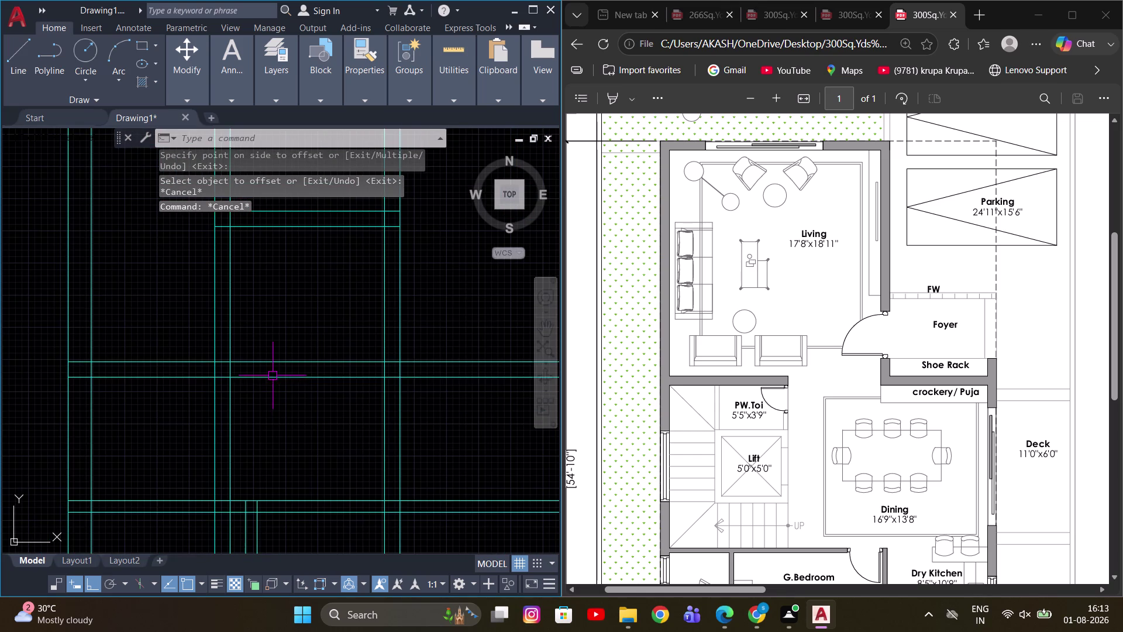
click(273, 376)
key(e)
key(space)
middle_drag(262, 383, 287, 368)
key(Escape)
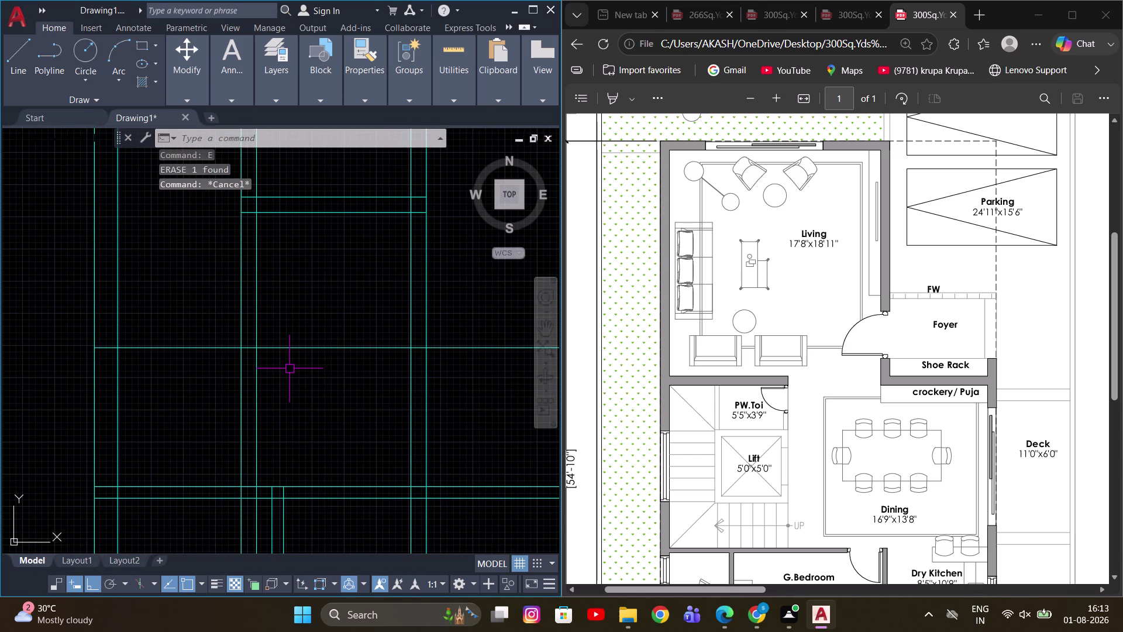
Trim away overhanging wall line ends with TR fence cuts.
text(TR)
key(space)
drag(209, 322, 209, 339)
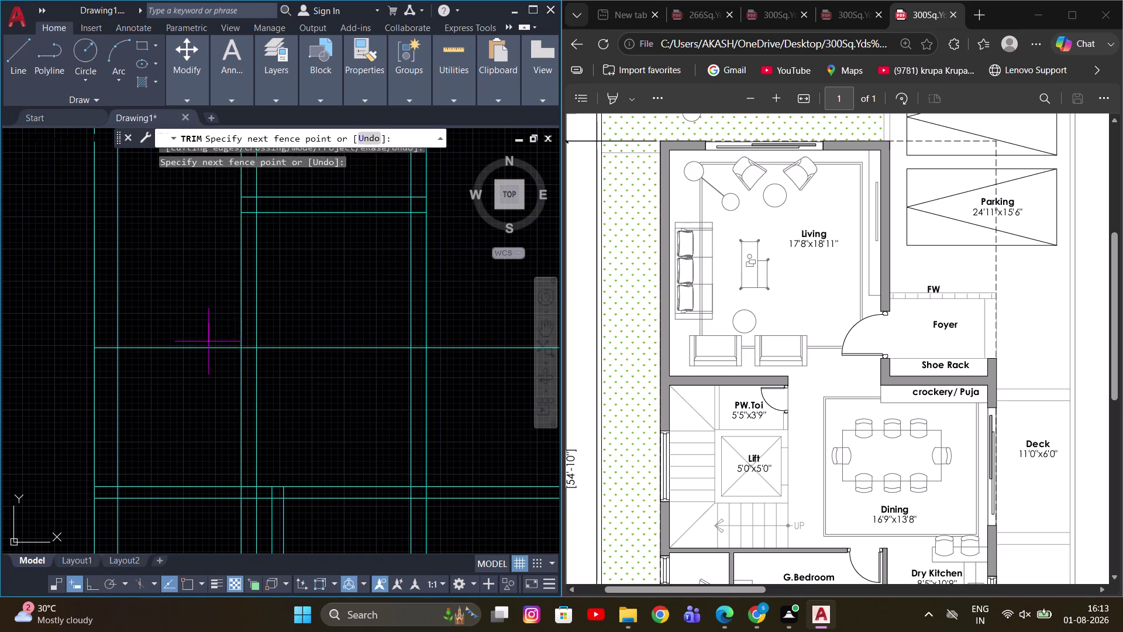
drag(209, 340, 203, 359)
scroll(up, 3)
middle_drag(209, 341, 115, 353)
scroll(down, 3)
drag(277, 331, 280, 363)
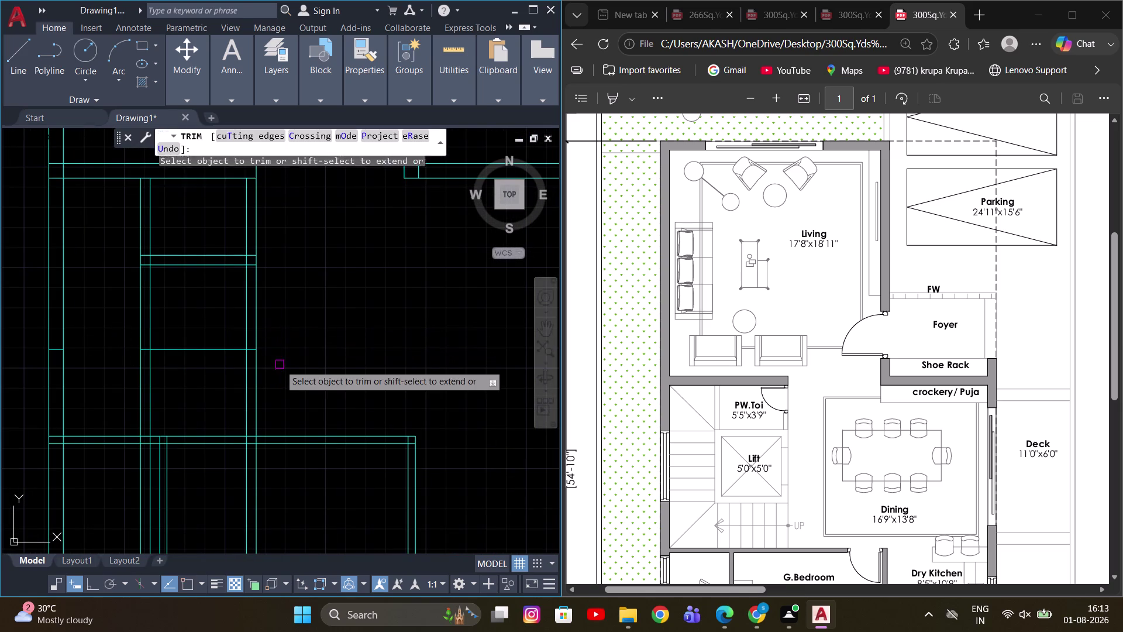
middle_drag(270, 376, 345, 384)
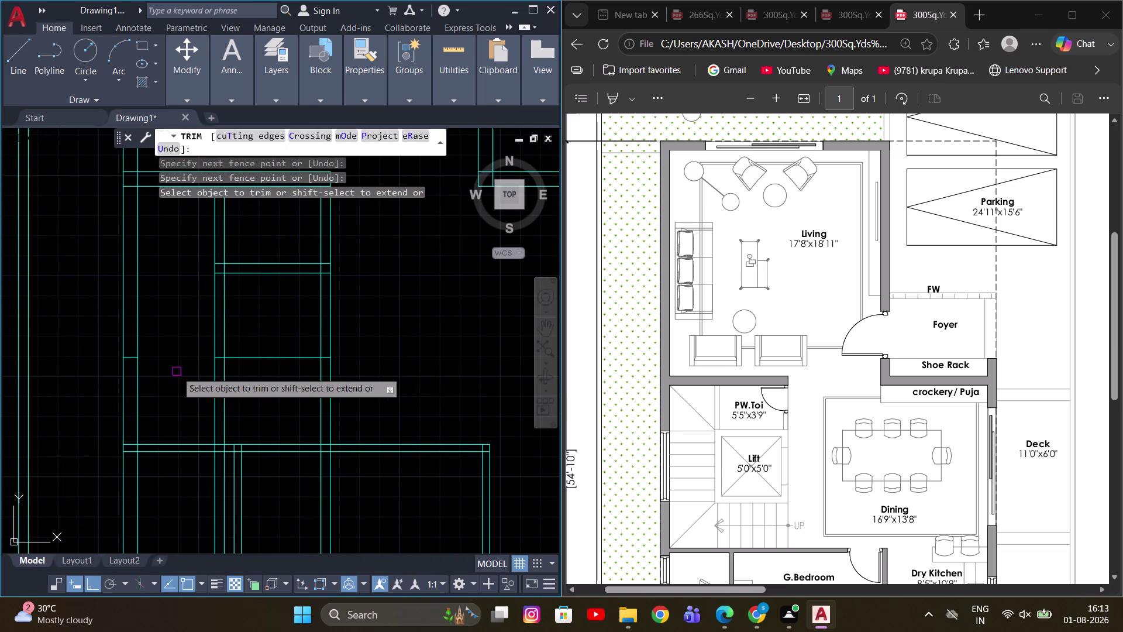
drag(176, 371, 183, 369)
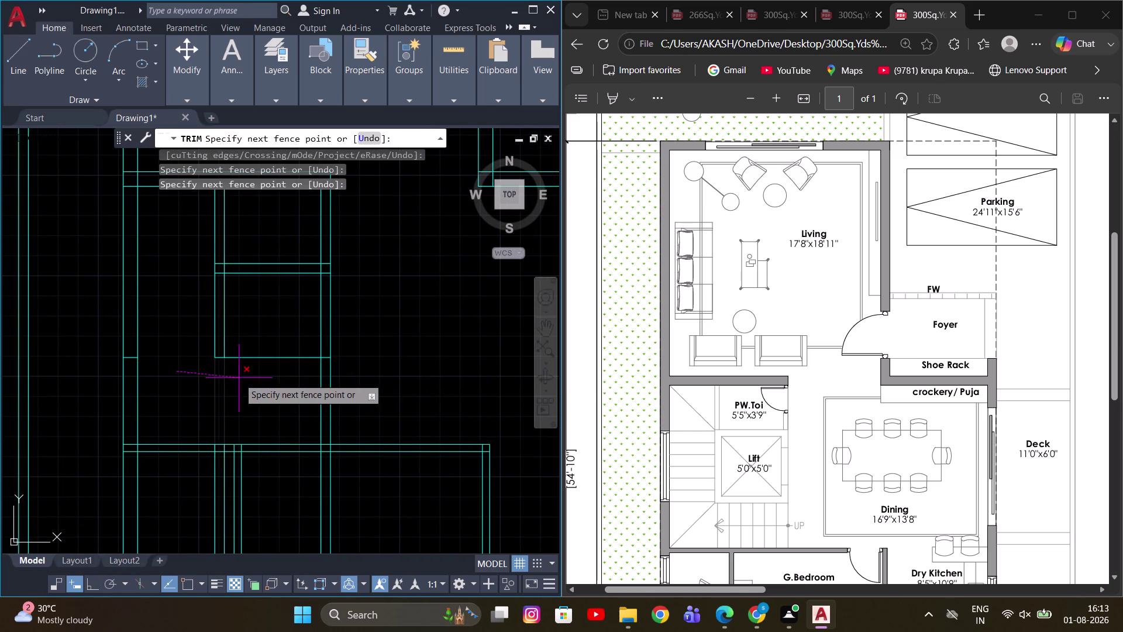
click(322, 376)
scroll(down, 3)
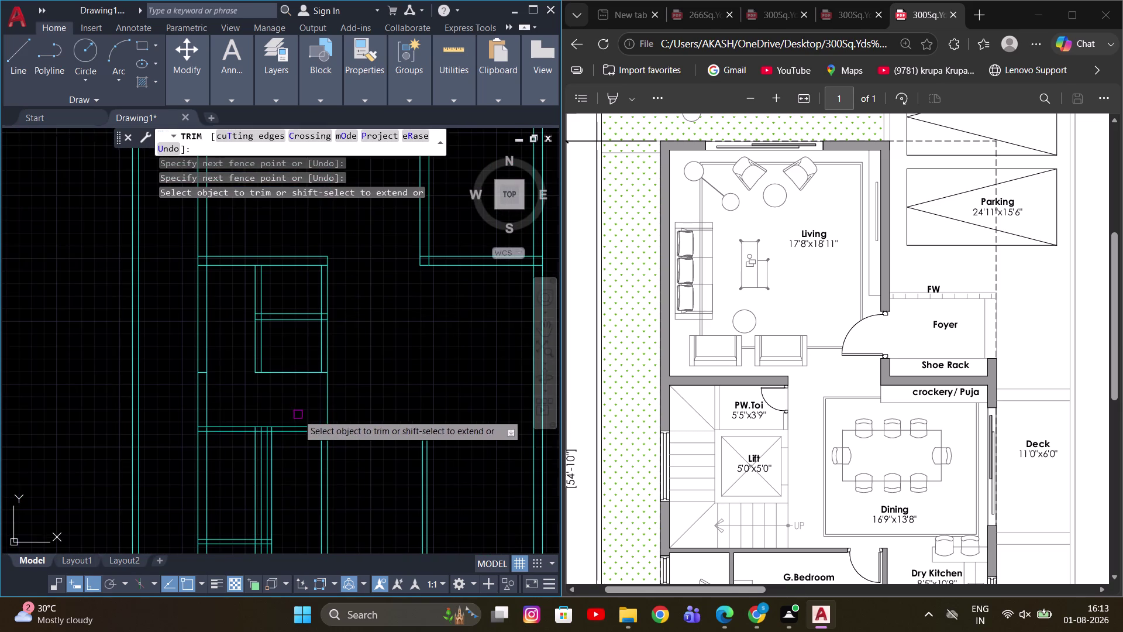
middle_drag(297, 411, 298, 375)
key(Escape)
scroll(up, 3)
middle_drag(249, 411, 253, 379)
Window-select and erase the two short lines at the wall junction.
click(271, 369)
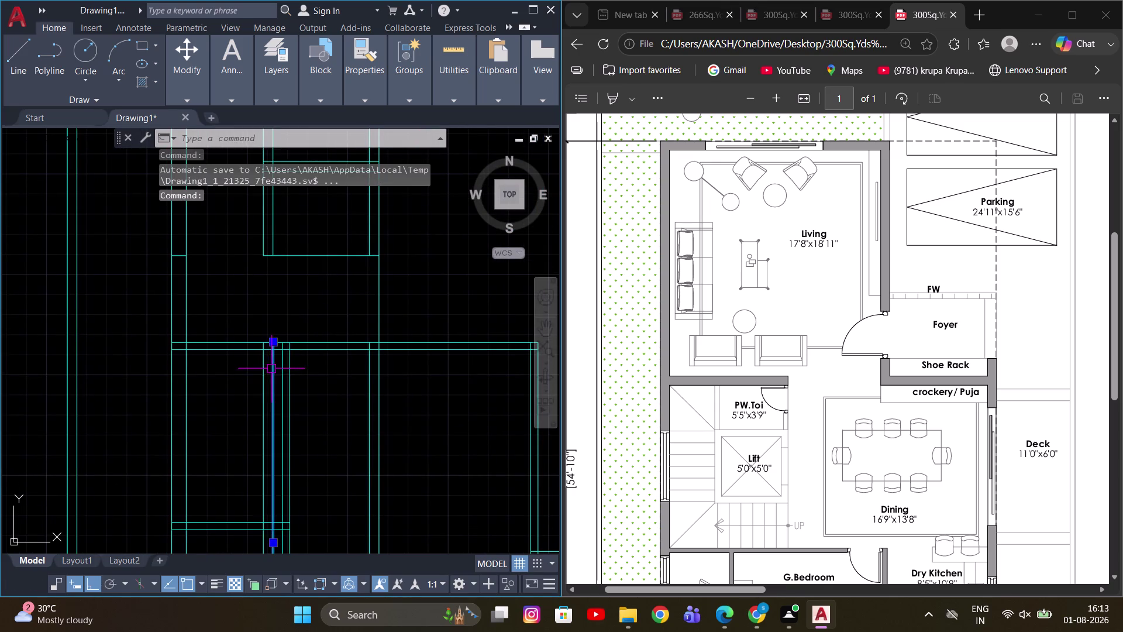
scroll(up, 3)
click(265, 372)
click(228, 375)
scroll(down, 3)
middle_drag(304, 360, 325, 380)
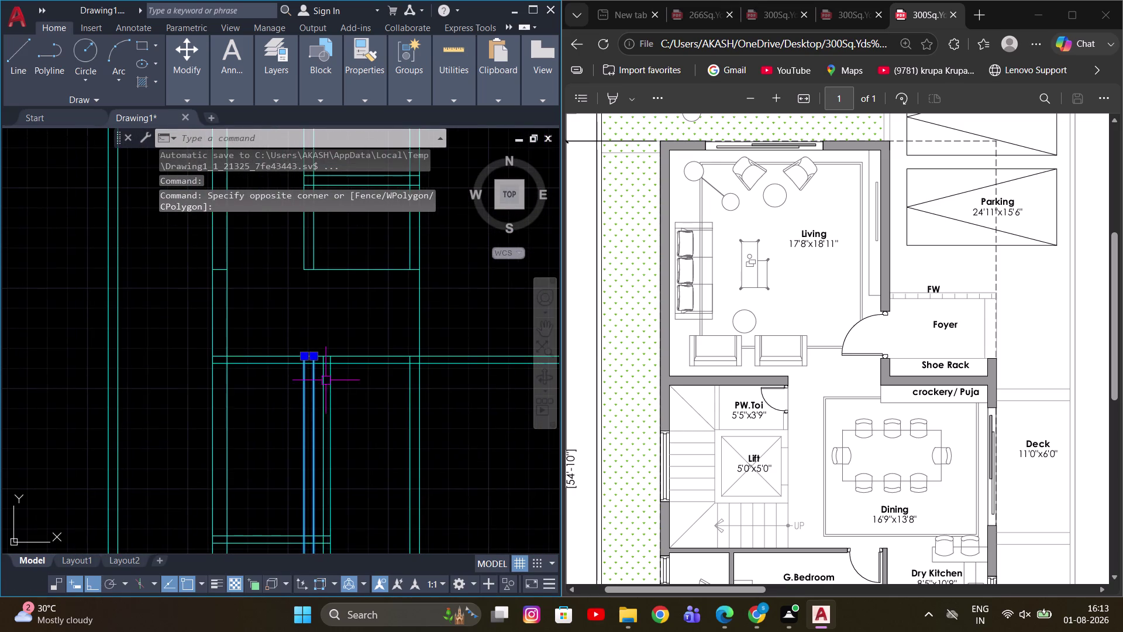
scroll(down, 3)
middle_drag(335, 411, 363, 342)
scroll(up, 3)
scroll(down, 3)
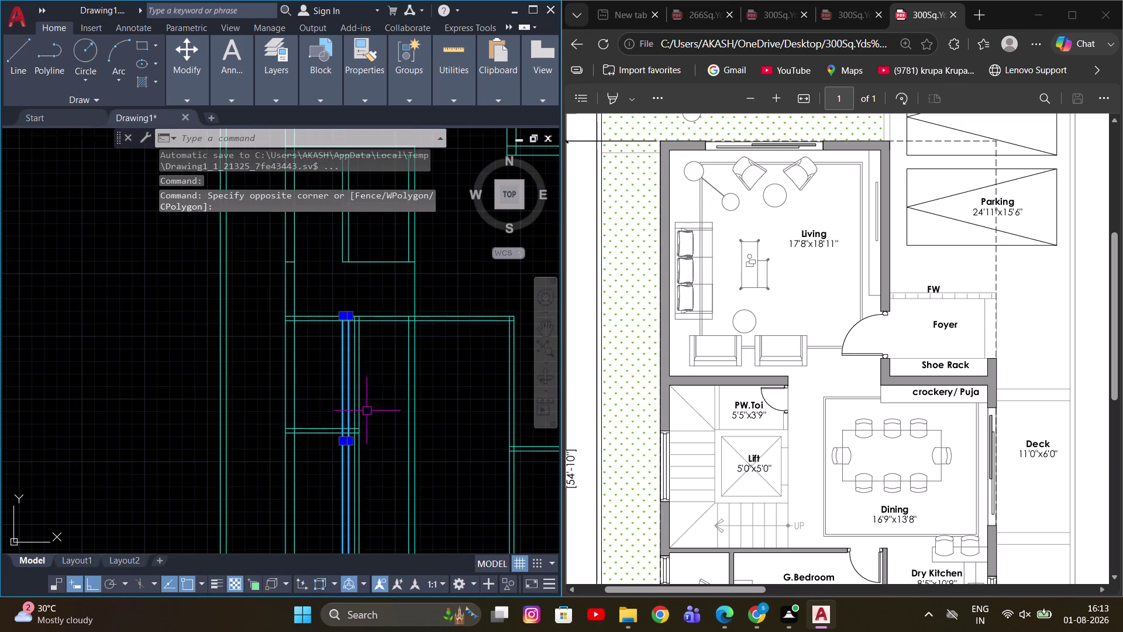
scroll(up, 3)
middle_drag(354, 324, 386, 405)
scroll(up, 3)
scroll(down, 3)
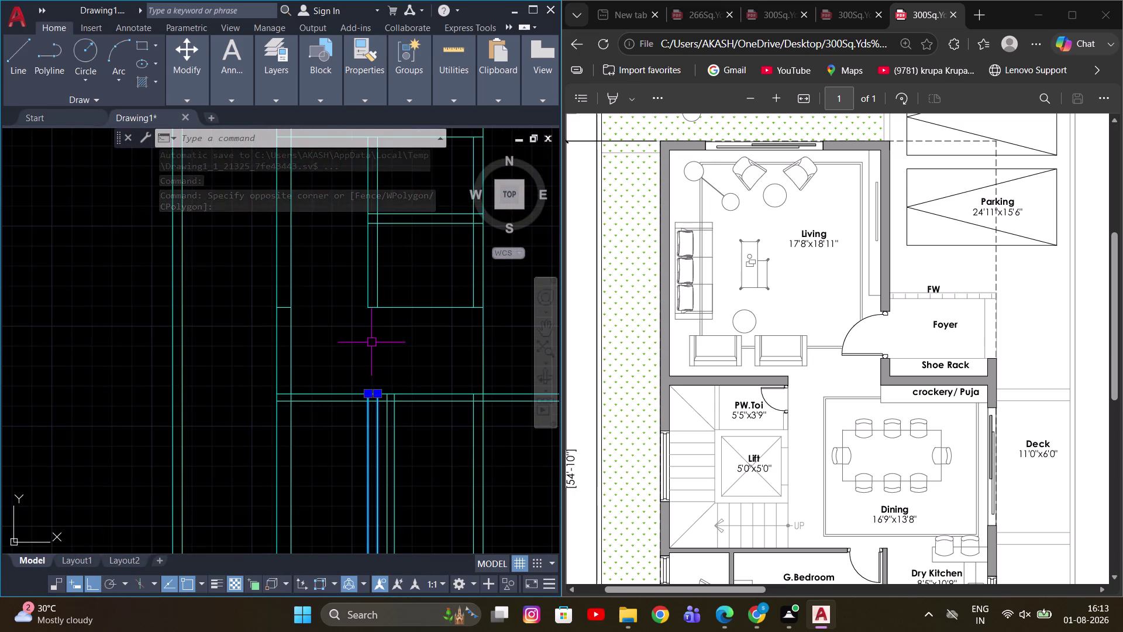
key(e)
key(space)
scroll(down, 3)
scroll(up, 3)
middle_drag(371, 373, 370, 334)
scroll(down, 3)
middle_drag(421, 363, 425, 392)
scroll(up, 3)
key(Escape)
scroll(down, 3)
middle_drag(422, 387, 406, 360)
scroll(up, 3)
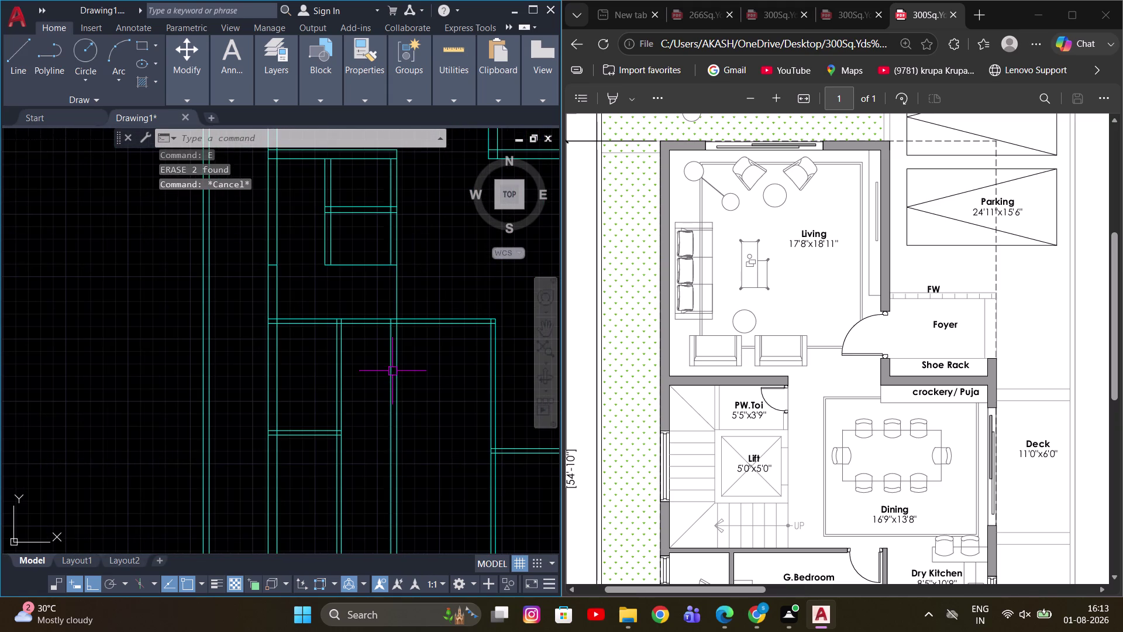
Select the long vertical wall line next to the lift.
click(408, 365)
click(376, 385)
scroll(down, 3)
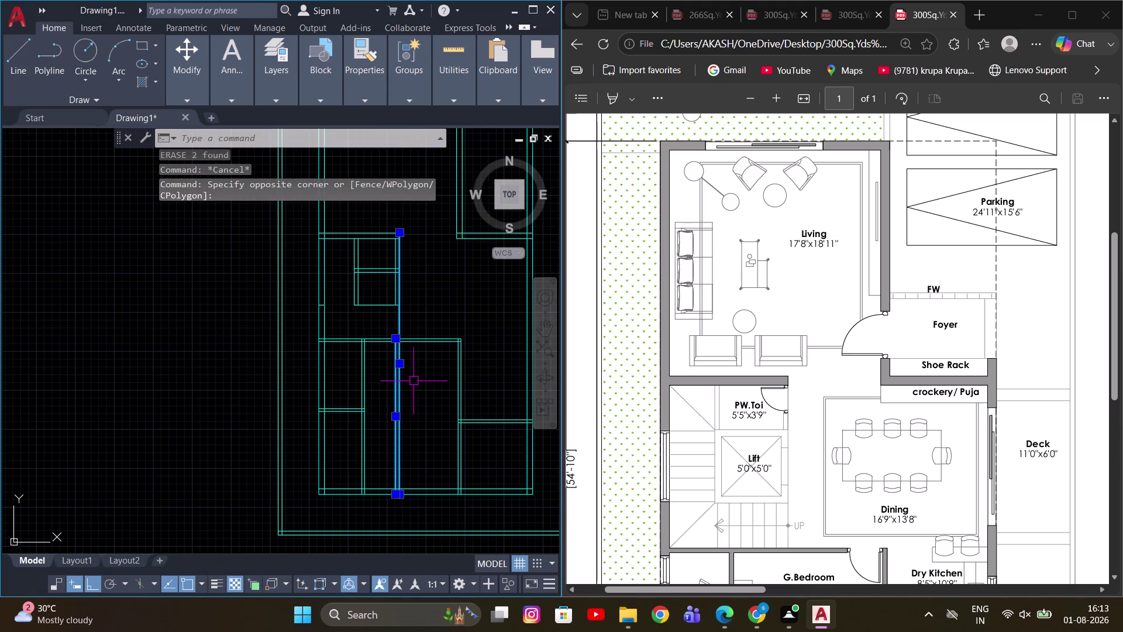
middle_drag(412, 379, 413, 373)
scroll(down, 3)
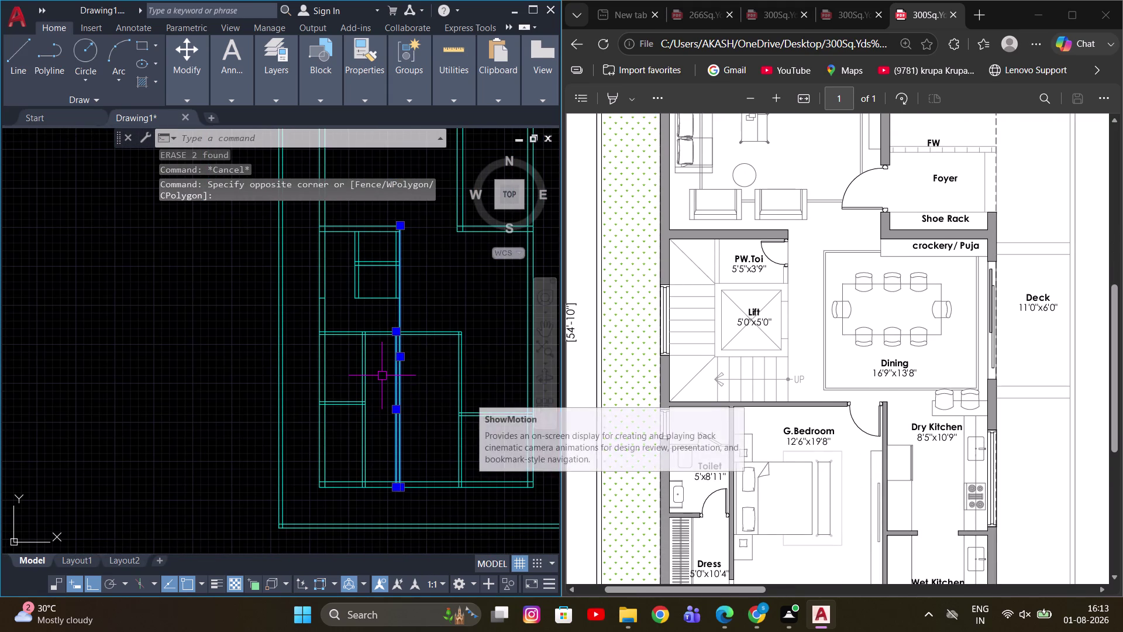
Erase the selected vertical line segments and start MEA quick measuring.
text(E)
key(space)
text(ME)
key(a)
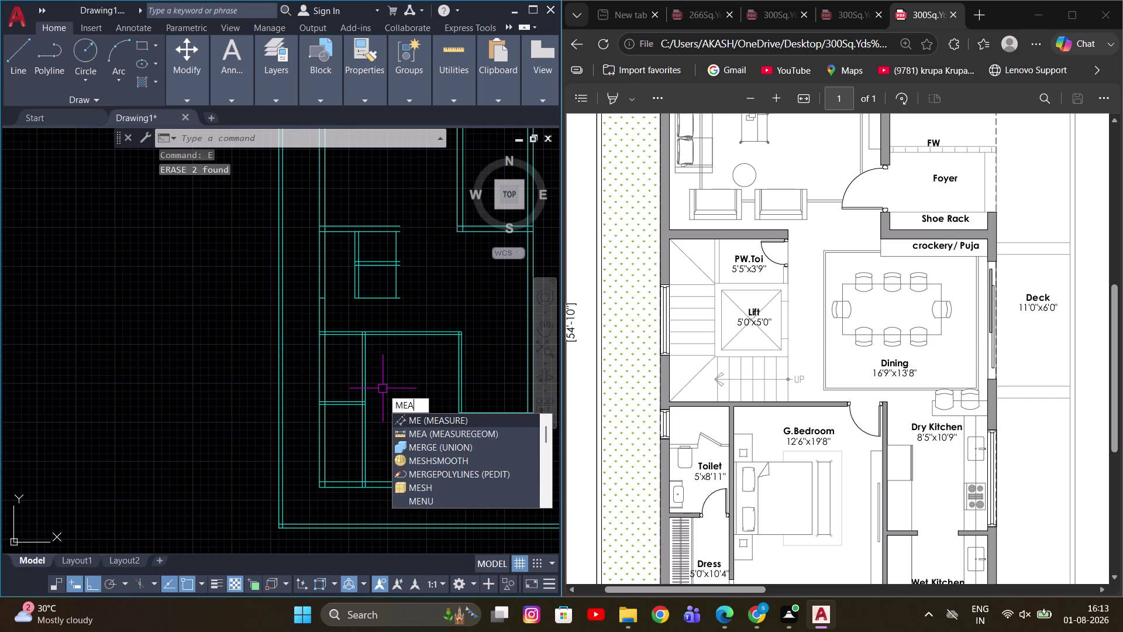
key(space)
scroll(up, 3)
scroll(down, 3)
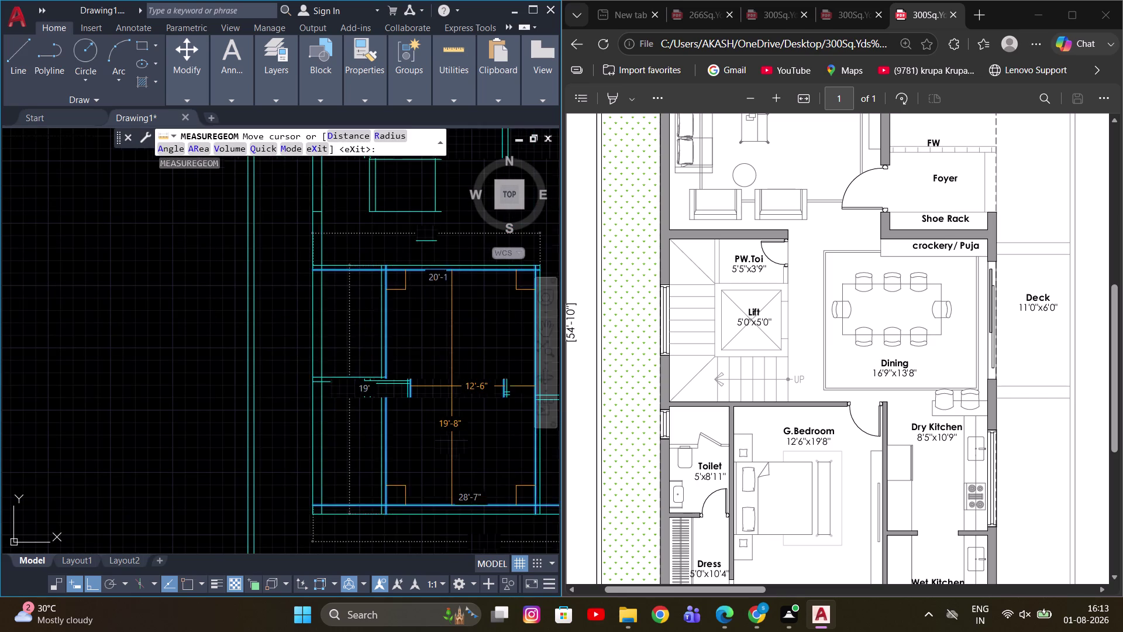
Measure the rooms and lift enclosure, reading spans like 12'-6", 19'-8" and 8'-10".
middle_drag(451, 385, 392, 392)
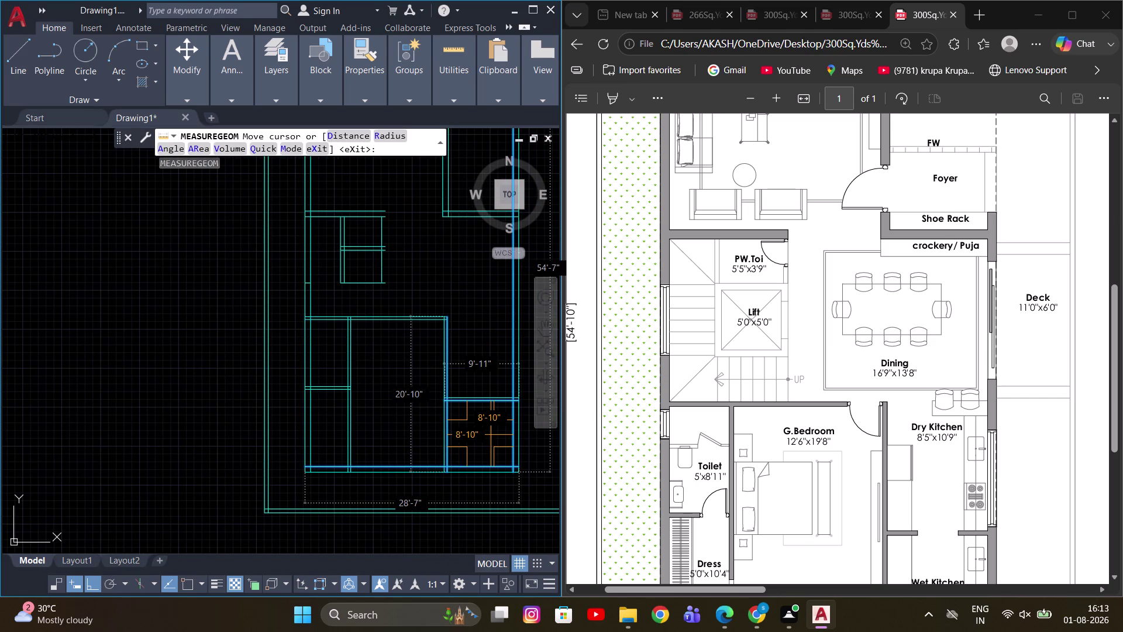
scroll(down, 3)
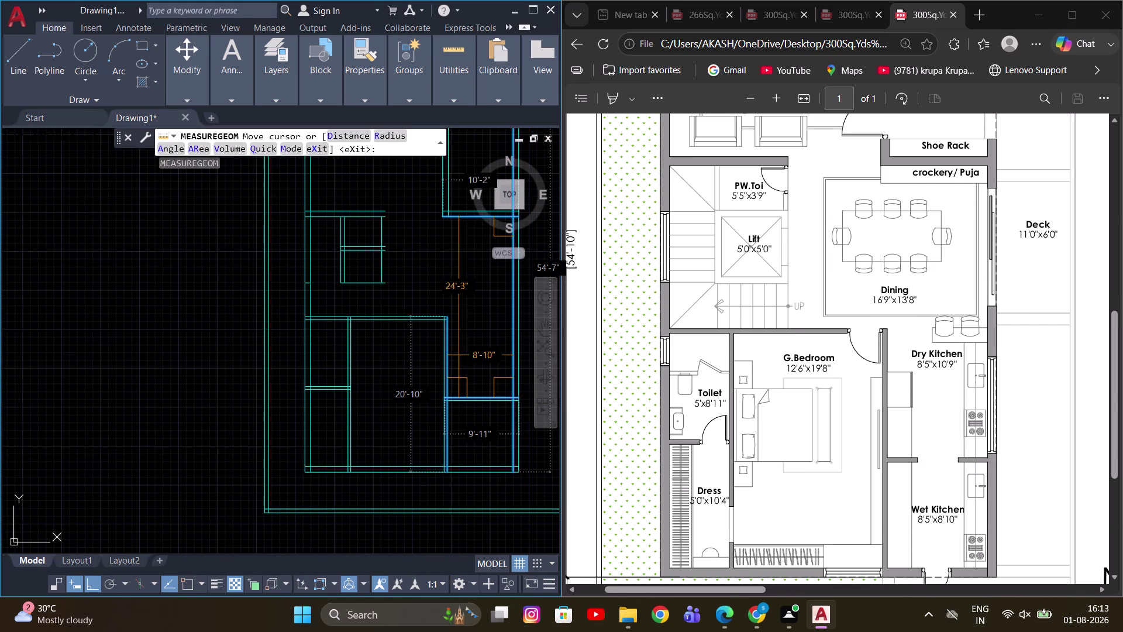
middle_drag(484, 359, 492, 414)
scroll(up, 3)
middle_drag(420, 332, 475, 375)
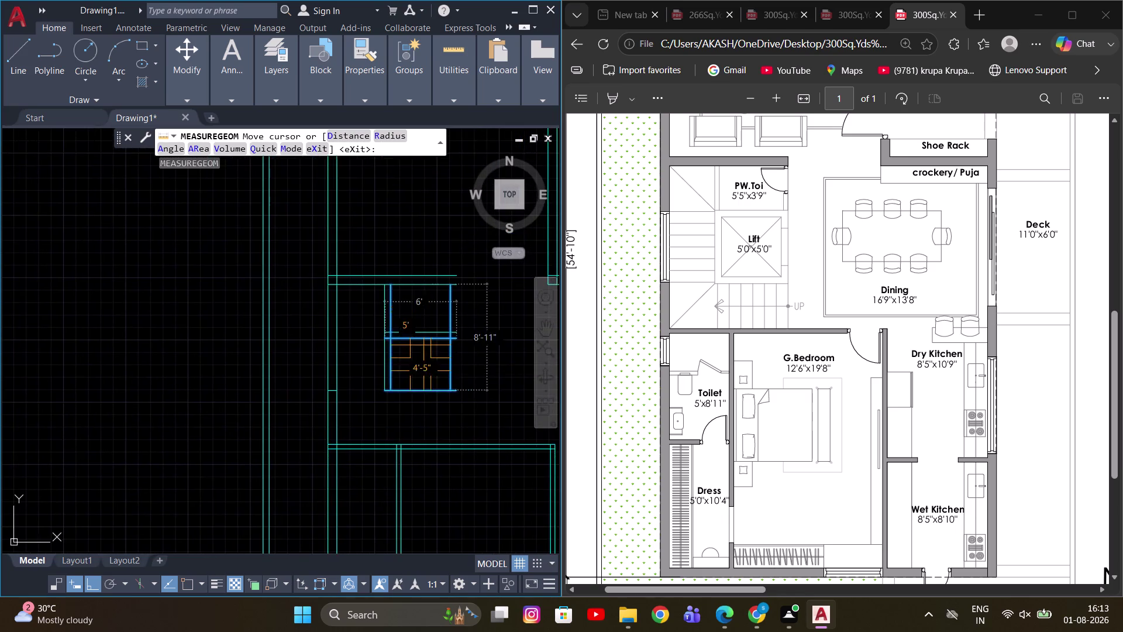
key(Escape)
scroll(up, 3)
middle_drag(479, 300, 388, 321)
key(Escape)
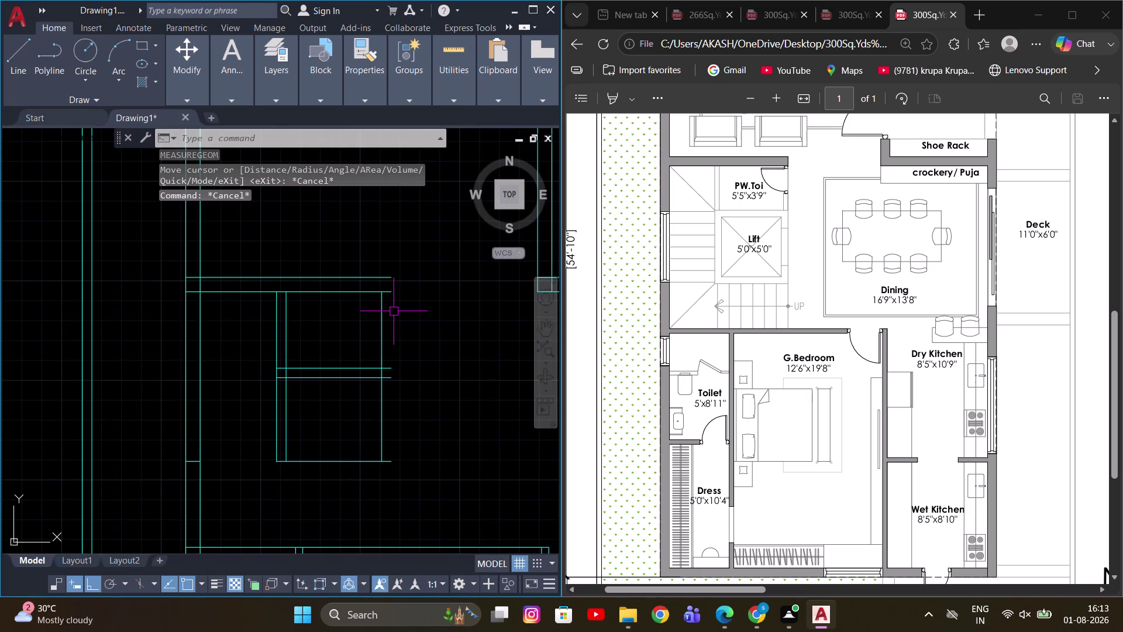
key(o)
key(space)
Offset a lift wall line through a picked point.
text(T)
key(space)
click(384, 336)
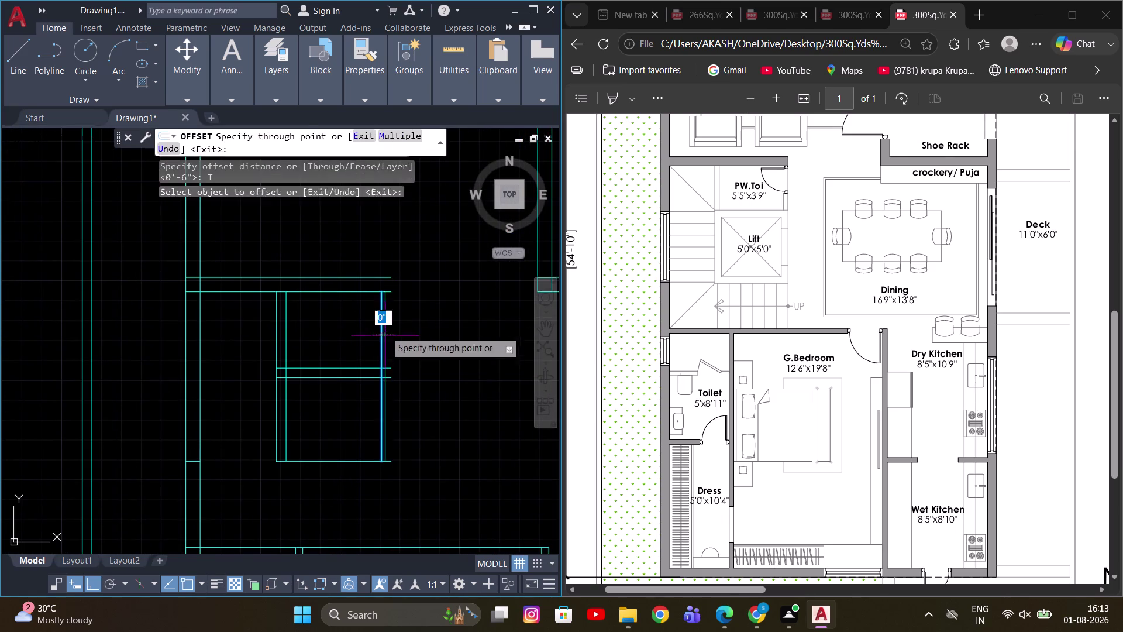
scroll(up, 3)
click(393, 281)
key(Escape)
scroll(down, 3)
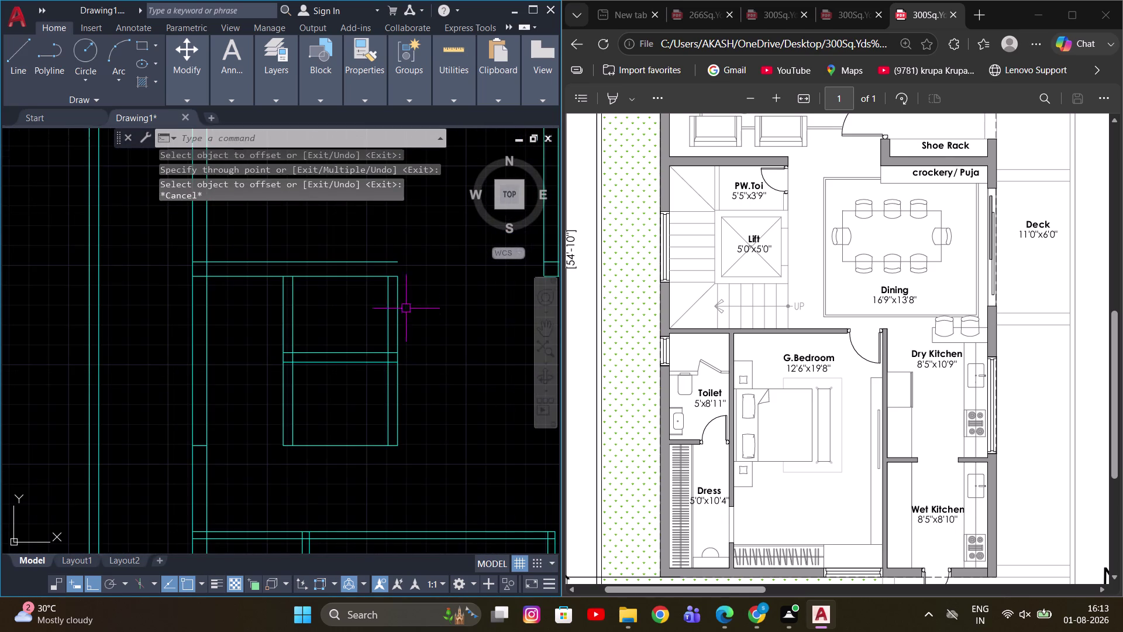
middle_drag(409, 325, 393, 319)
Extend a lift line to its boundary.
key(e)
key(x)
key(space)
click(380, 327)
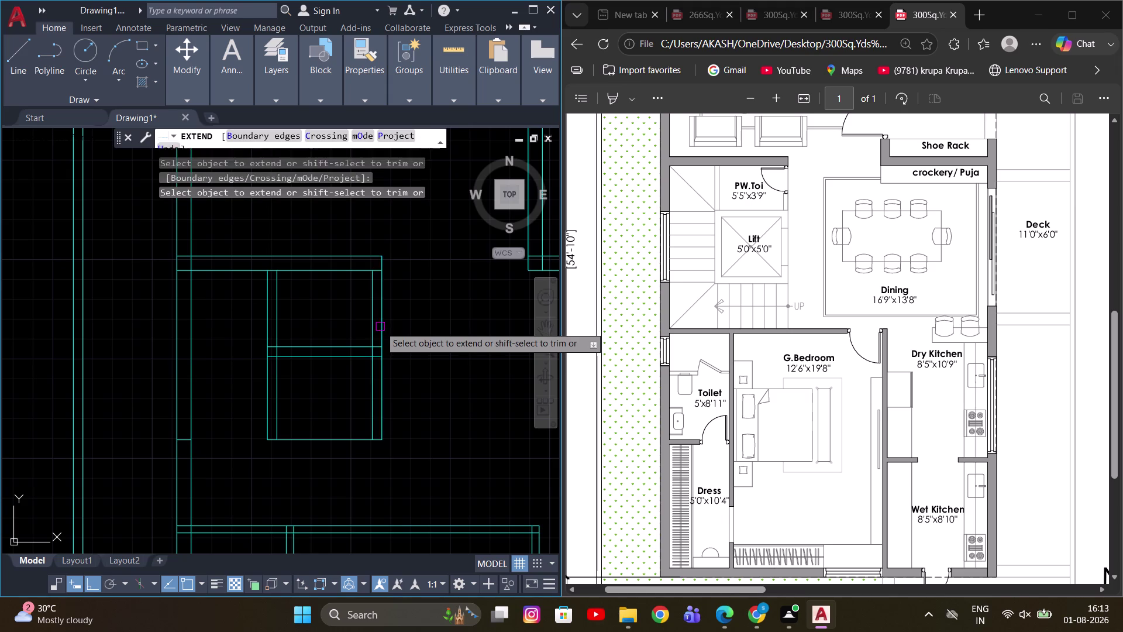
scroll(down, 3)
middle_drag(419, 327, 477, 349)
key(Escape)
Quick-measure the lift enclosure, reading 4'-4", 5', 6' and 8'-11".
scroll(up, 3)
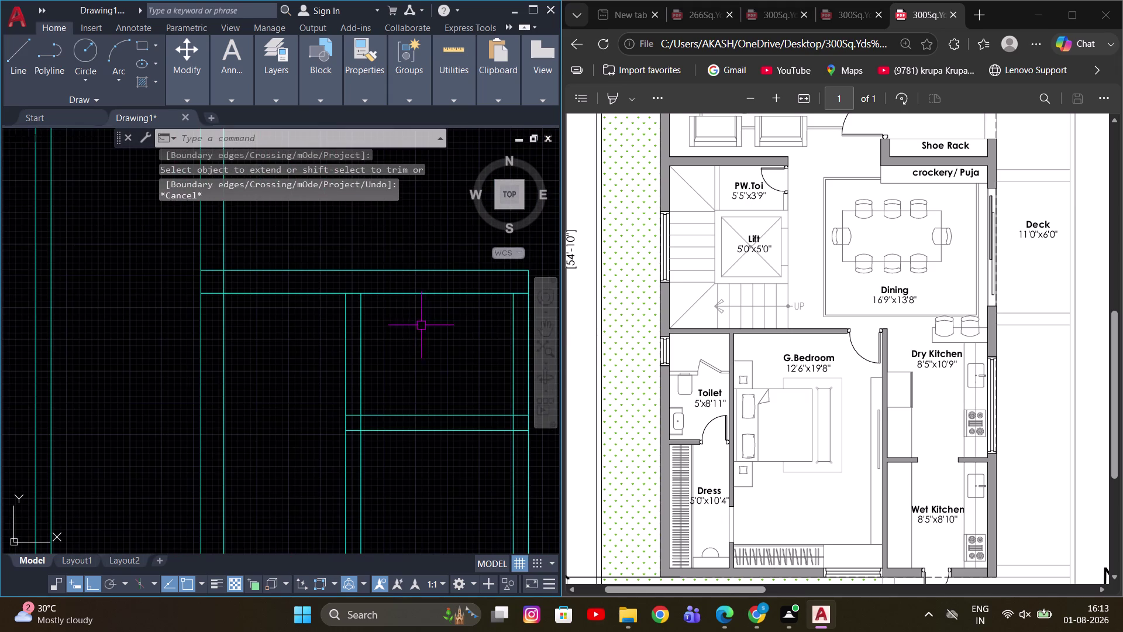
middle_drag(382, 300, 372, 300)
scroll(down, 3)
middle_drag(394, 363, 368, 311)
key(Escape)
scroll(up, 3)
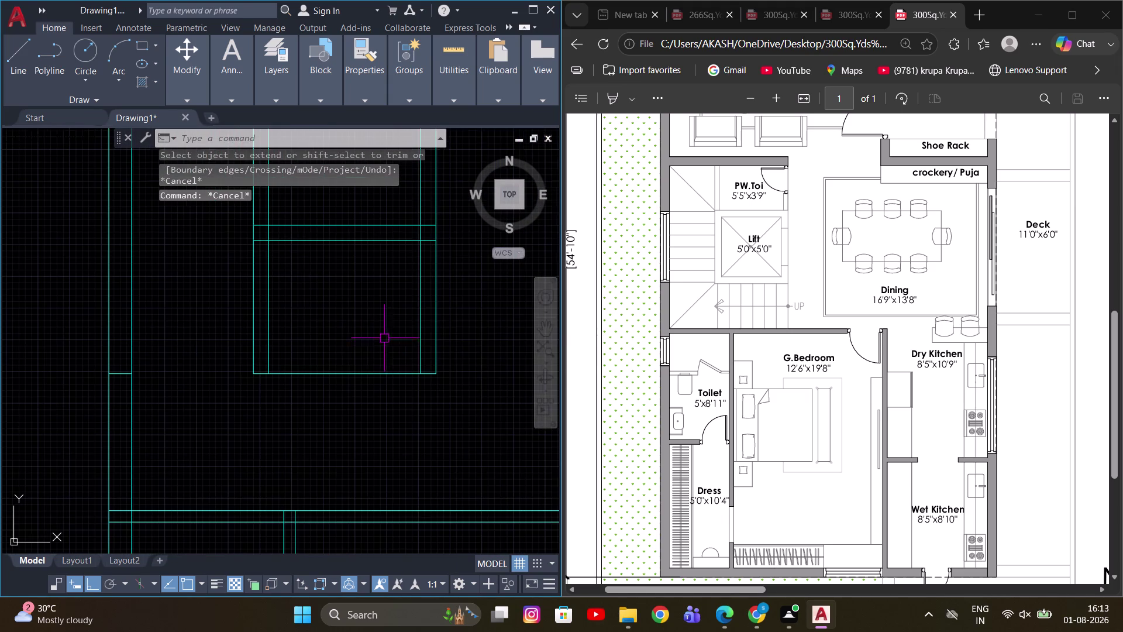
key(m)
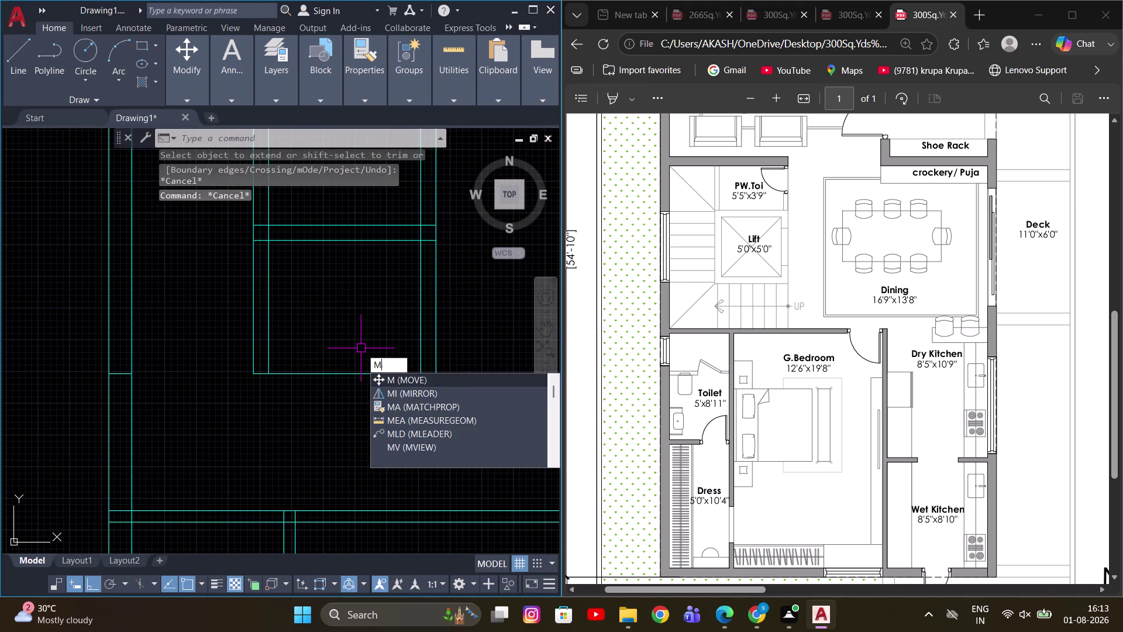
key(e)
key(a)
key(space)
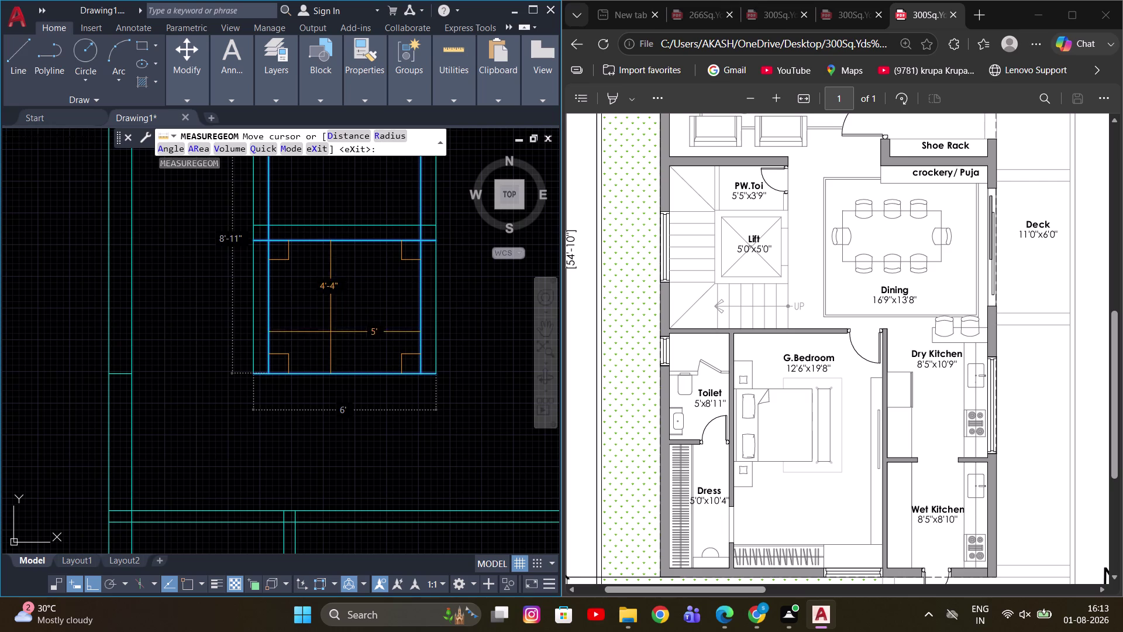
scroll(down, 3)
middle_drag(331, 346, 346, 342)
key(Escape)
scroll(up, 3)
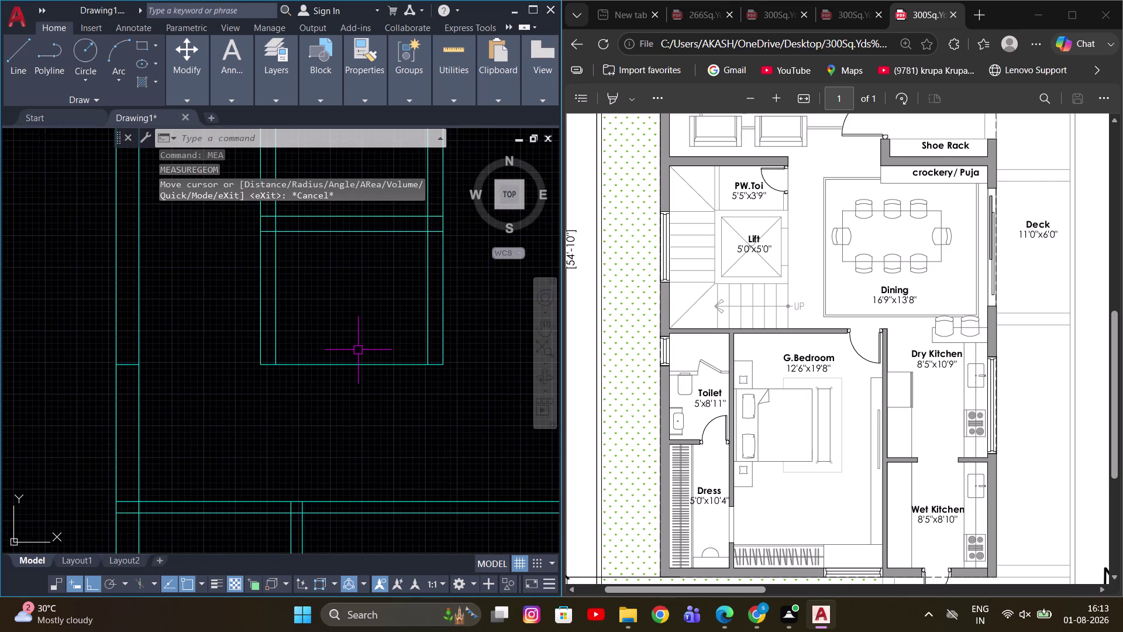
scroll(down, 3)
middle_drag(355, 356, 359, 366)
key(o)
key(space)
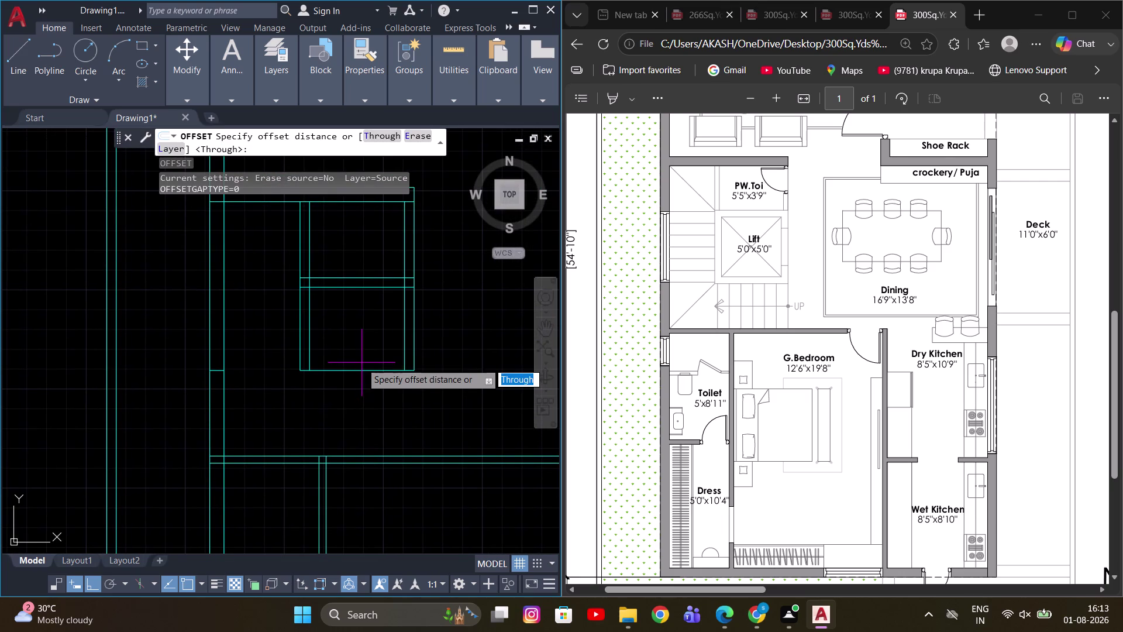
Offset the lift's bottom edge 6 inches downward to make a new wall line.
scroll(down, 3)
scroll(up, 3)
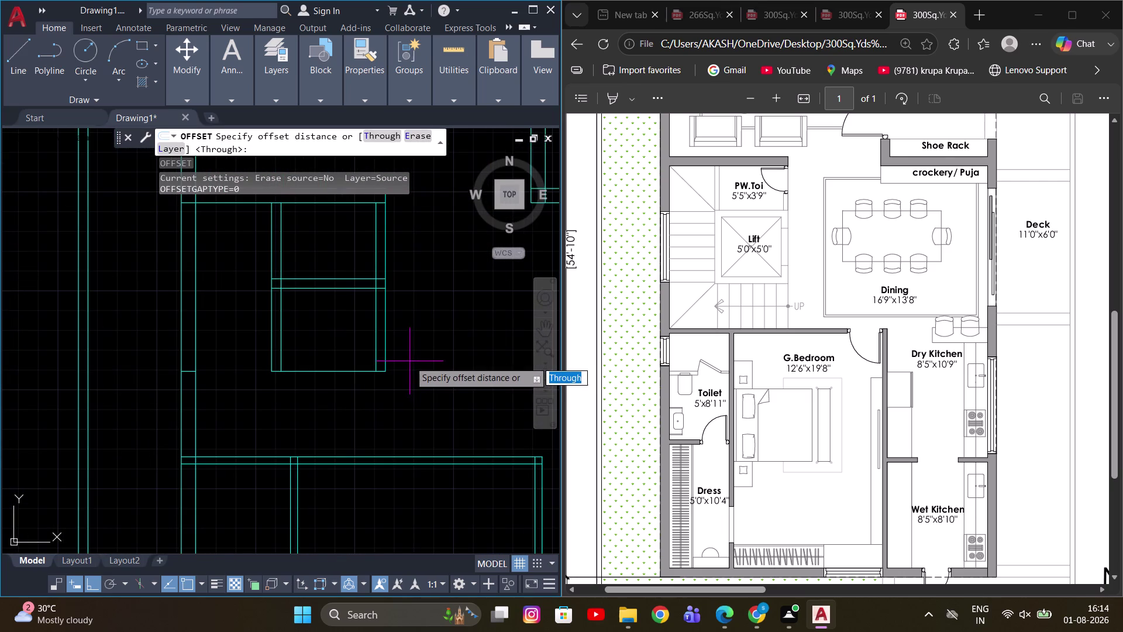
key(6)
key(Return)
click(346, 370)
scroll(up, 3)
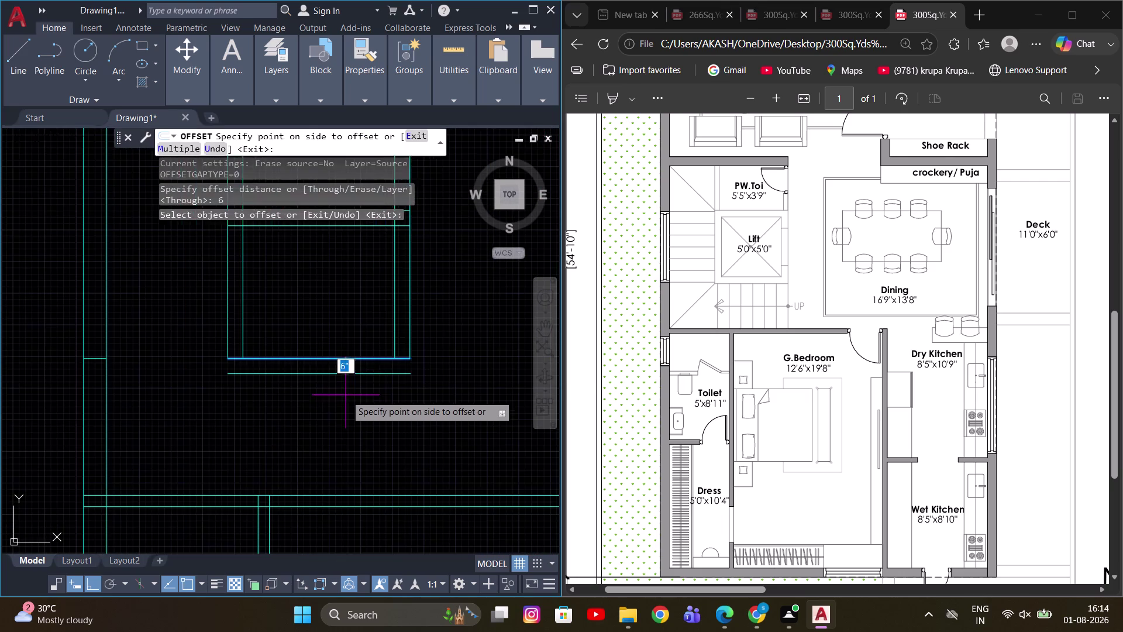
click(346, 395)
key(Escape)
scroll(down, 3)
middle_drag(325, 353, 353, 369)
Extend the vertical wall lines down to the new offset line using a fence.
key(e)
key(x)
key(space)
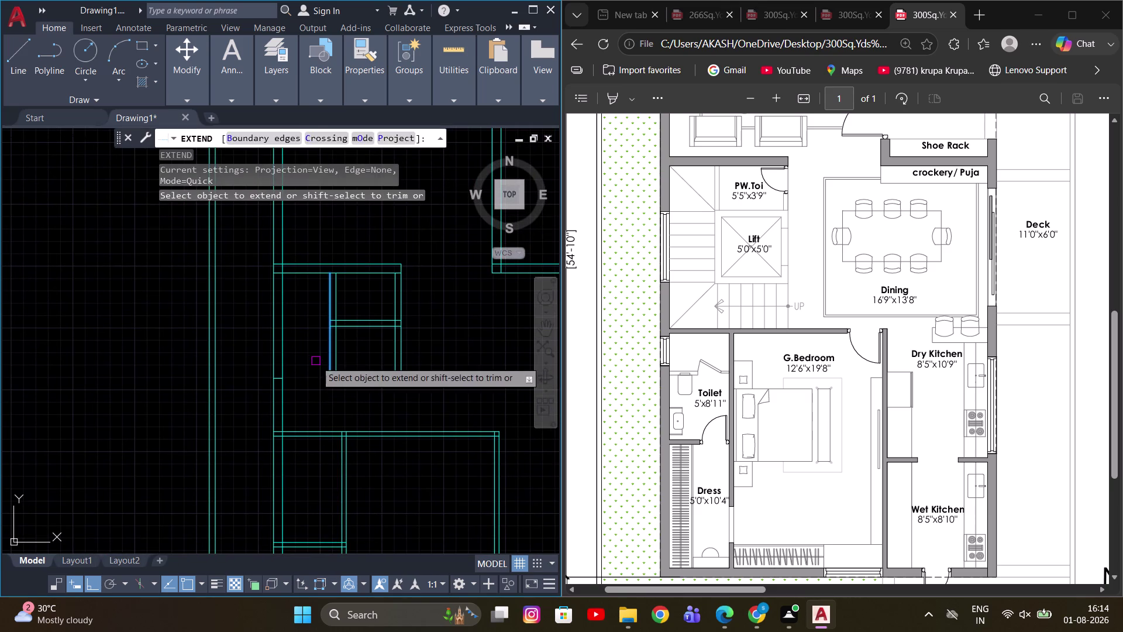
click(305, 359)
click(416, 366)
scroll(up, 3)
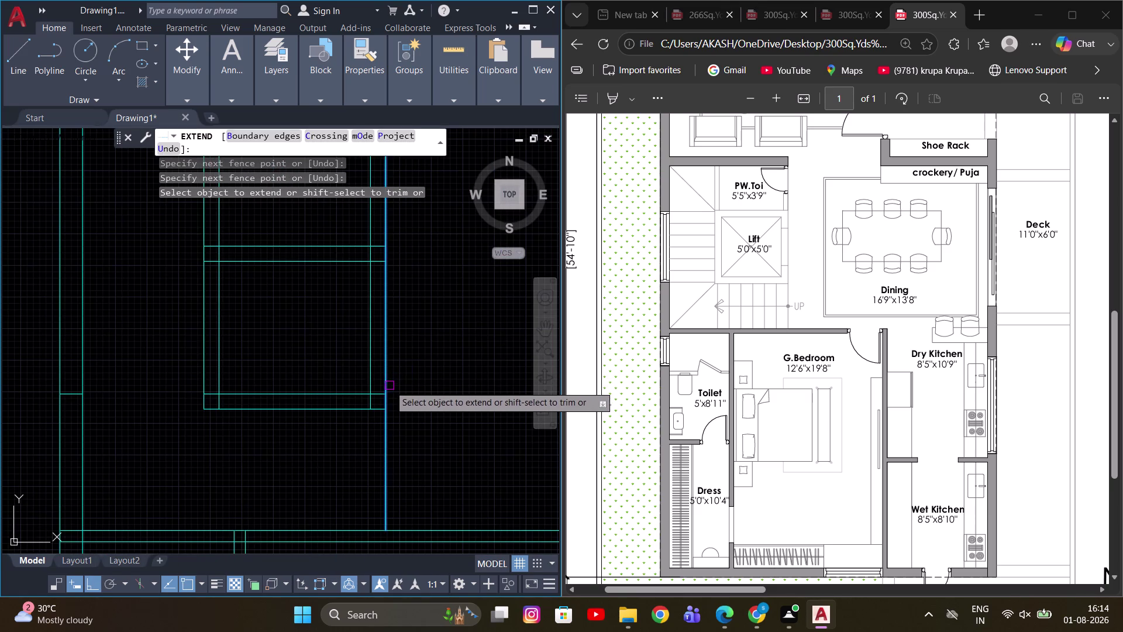
click(389, 385)
scroll(down, 3)
middle_drag(420, 391, 448, 413)
scroll(up, 3)
scroll(up, 3)
key(Escape)
scroll(up, 3)
scroll(down, 3)
scroll(down, 3)
middle_drag(423, 334, 397, 318)
scroll(up, 3)
middle_drag(416, 318, 446, 323)
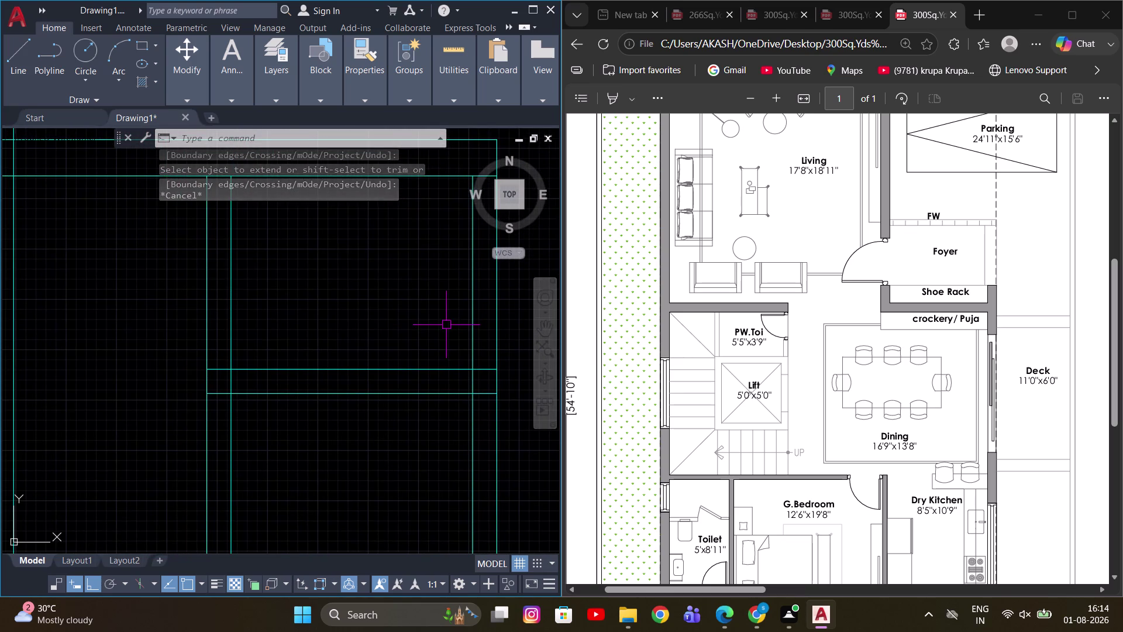
Erase the stray vertical line running through the lift.
key(Escape)
scroll(down, 3)
middle_drag(366, 339, 313, 332)
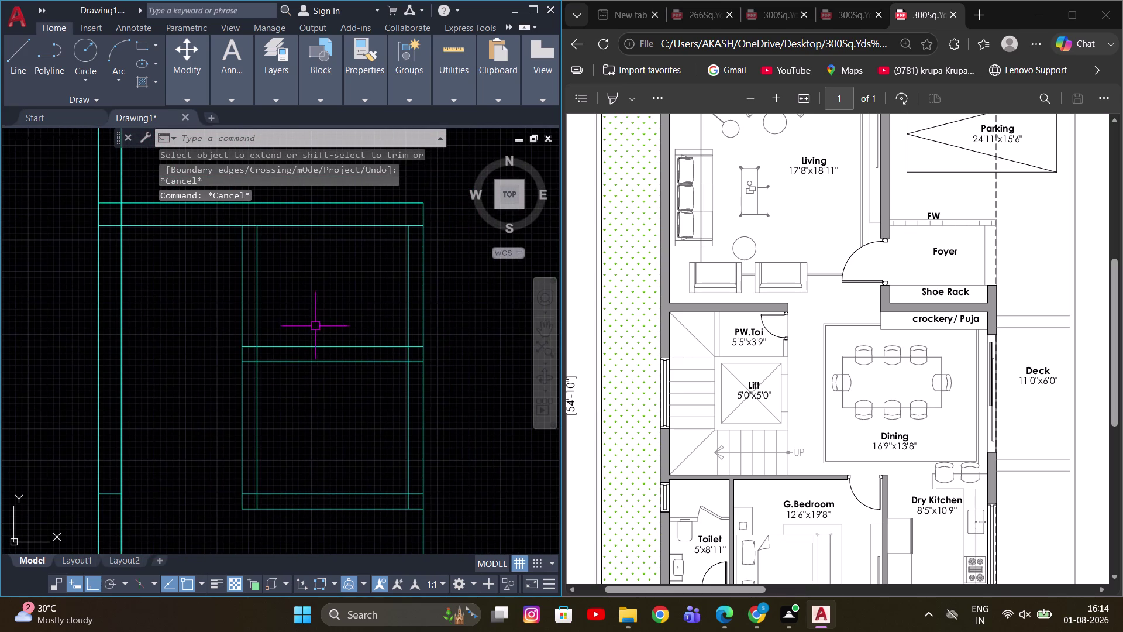
middle_drag(333, 322, 397, 332)
key(Escape)
scroll(down, 3)
scroll(up, 3)
drag(311, 380, 311, 382)
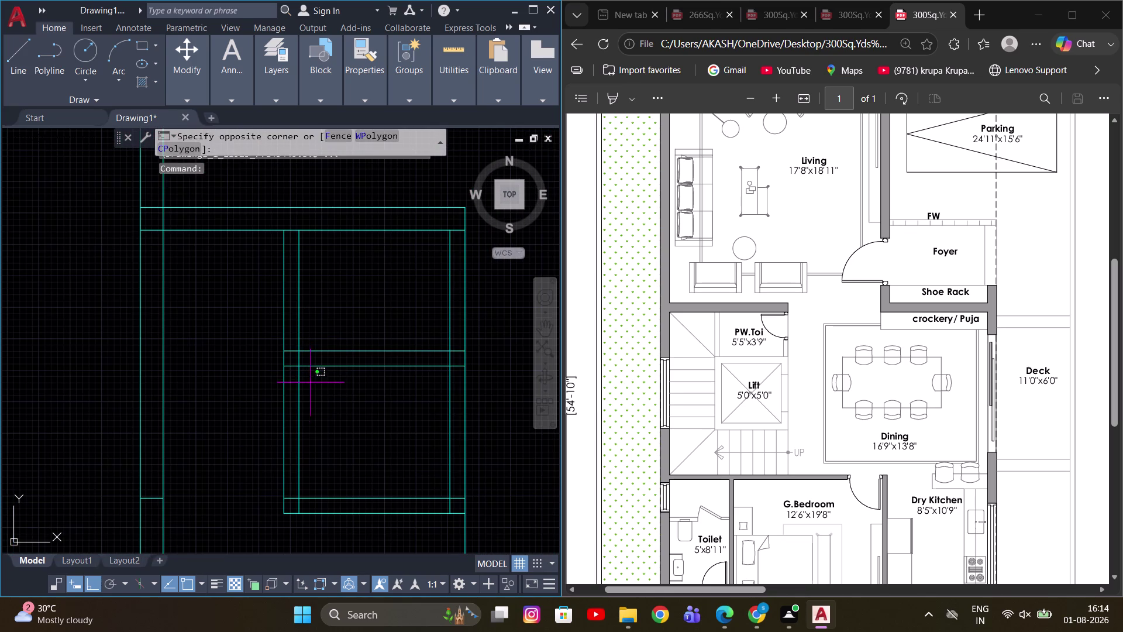
drag(311, 382, 308, 390)
click(299, 412)
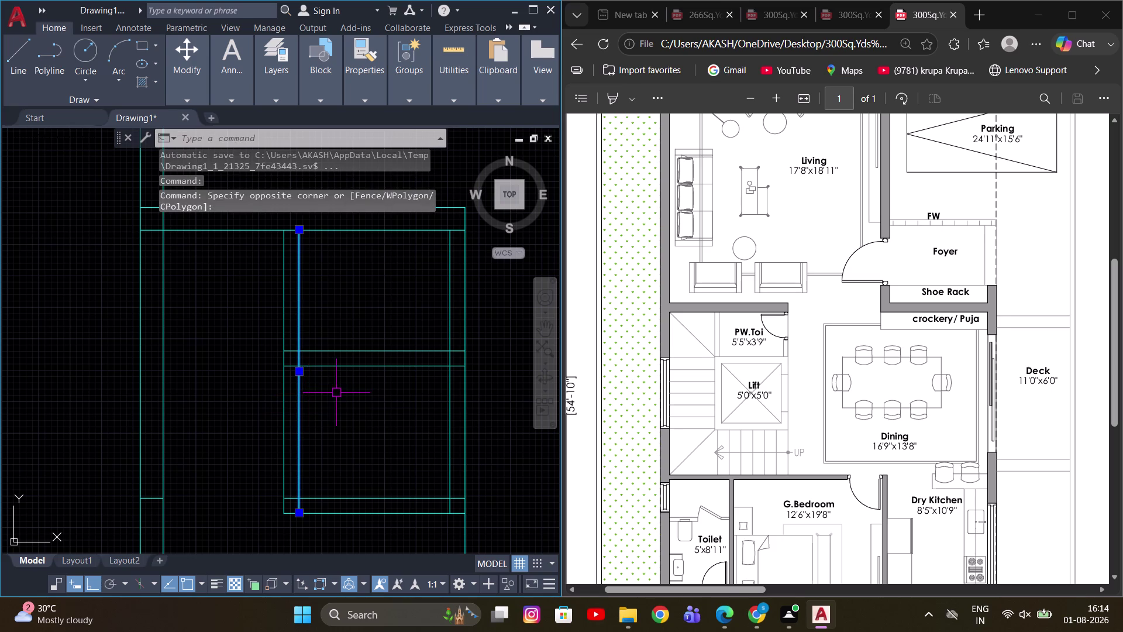
middle_drag(338, 392, 359, 385)
key(Escape)
scroll(down, 3)
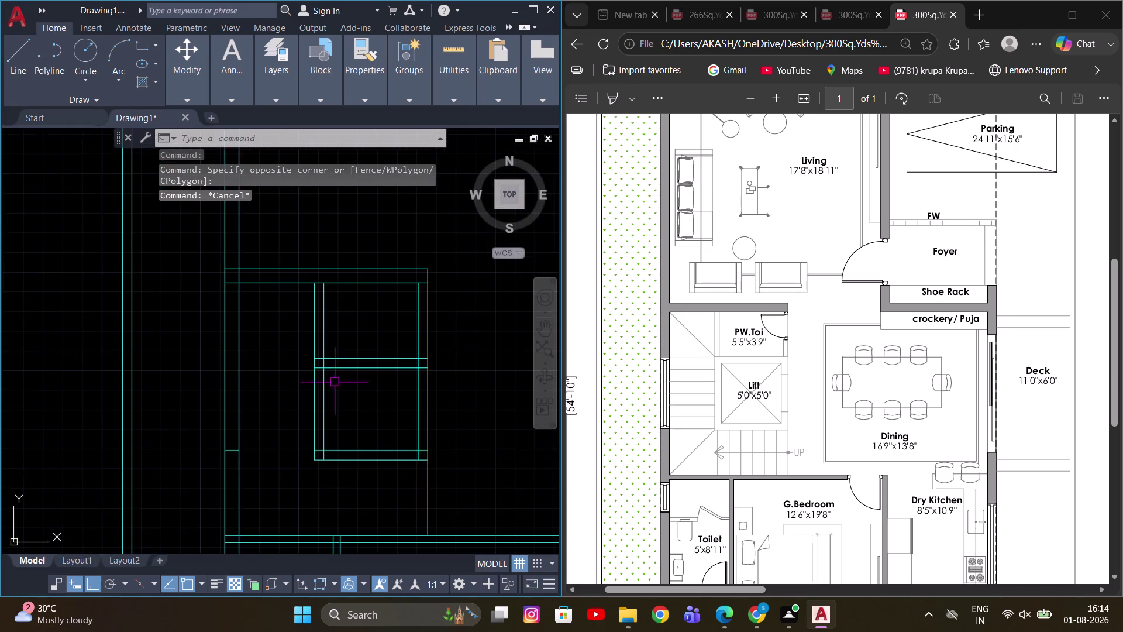
key(Escape)
middle_drag(350, 383, 358, 379)
scroll(up, 3)
click(327, 388)
key(e)
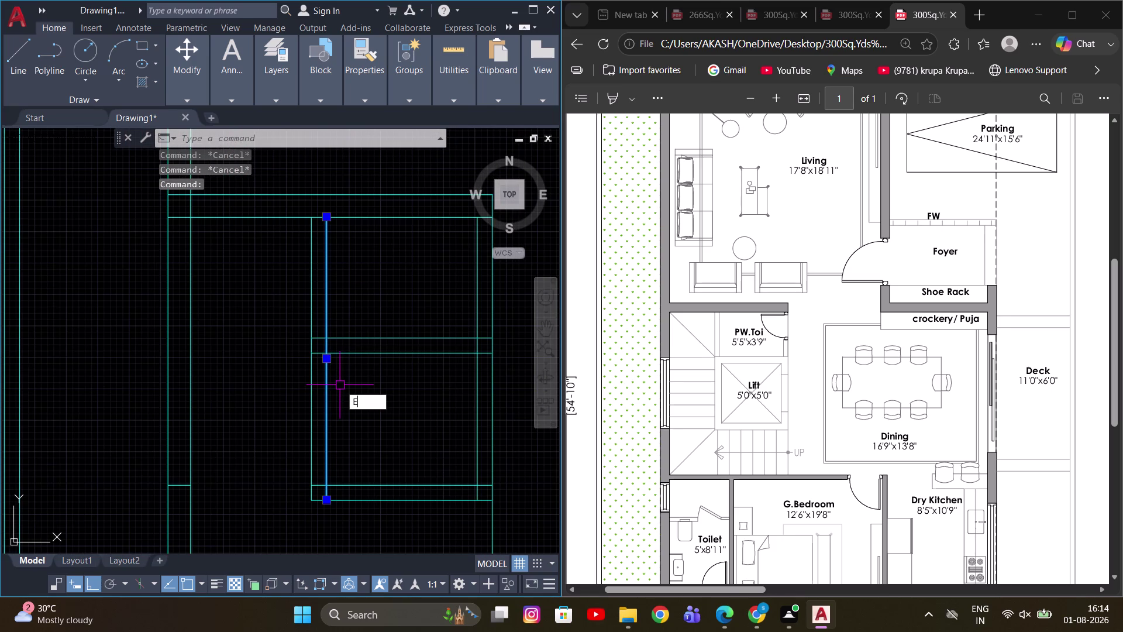
key(space)
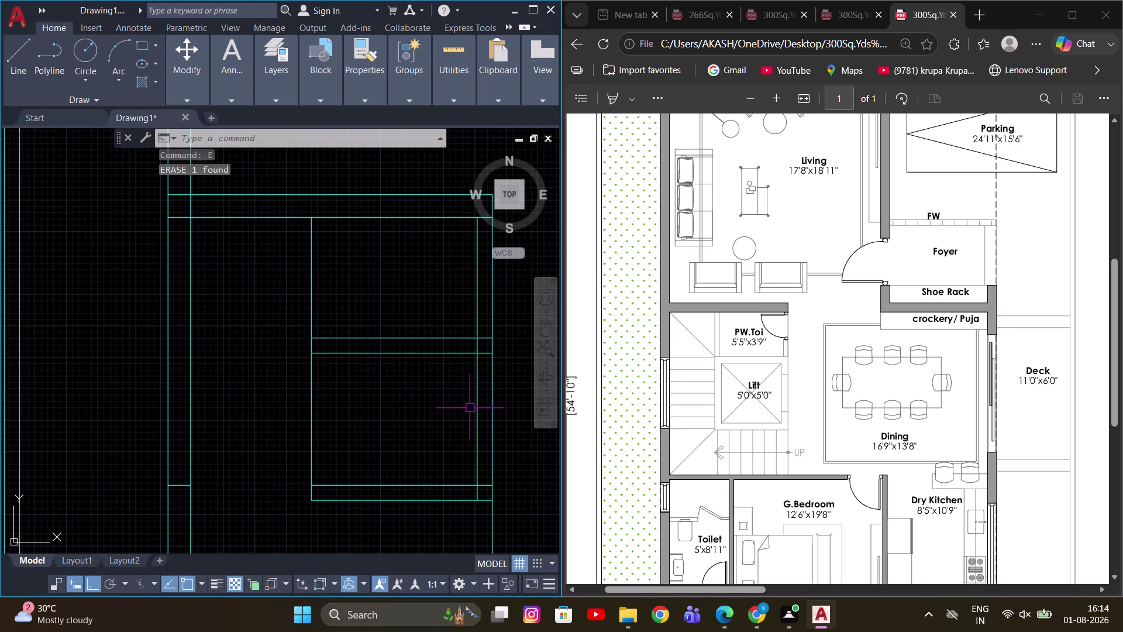
Erase the second stray line in the lift area and review the outline.
click(482, 412)
click(436, 419)
scroll(down, 3)
key(e)
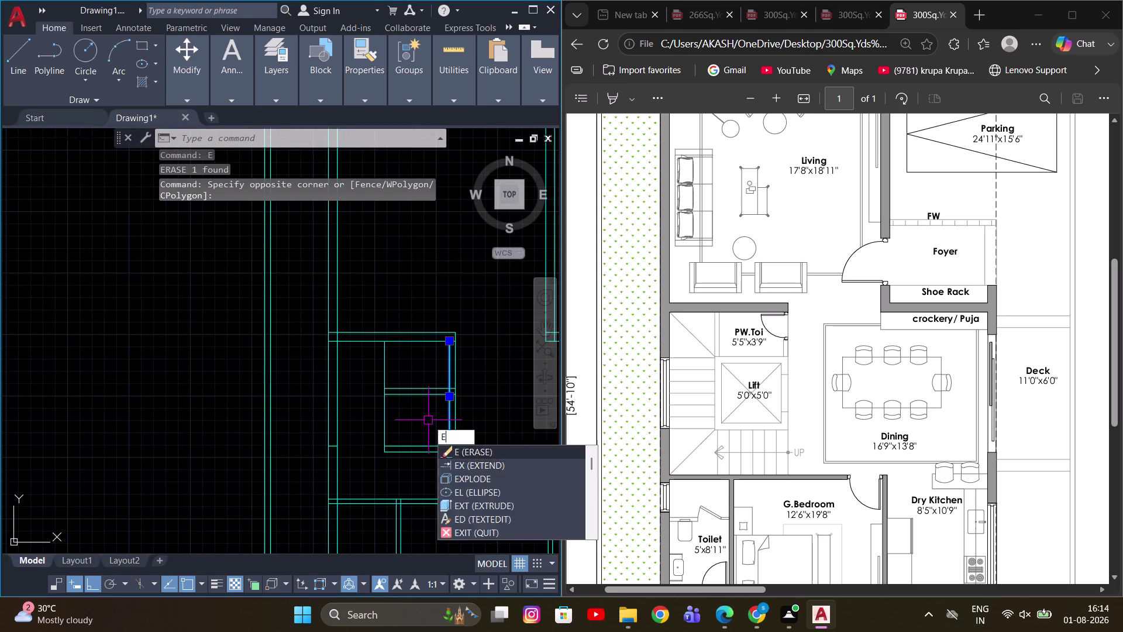
key(space)
scroll(up, 3)
middle_drag(421, 367, 398, 343)
scroll(down, 3)
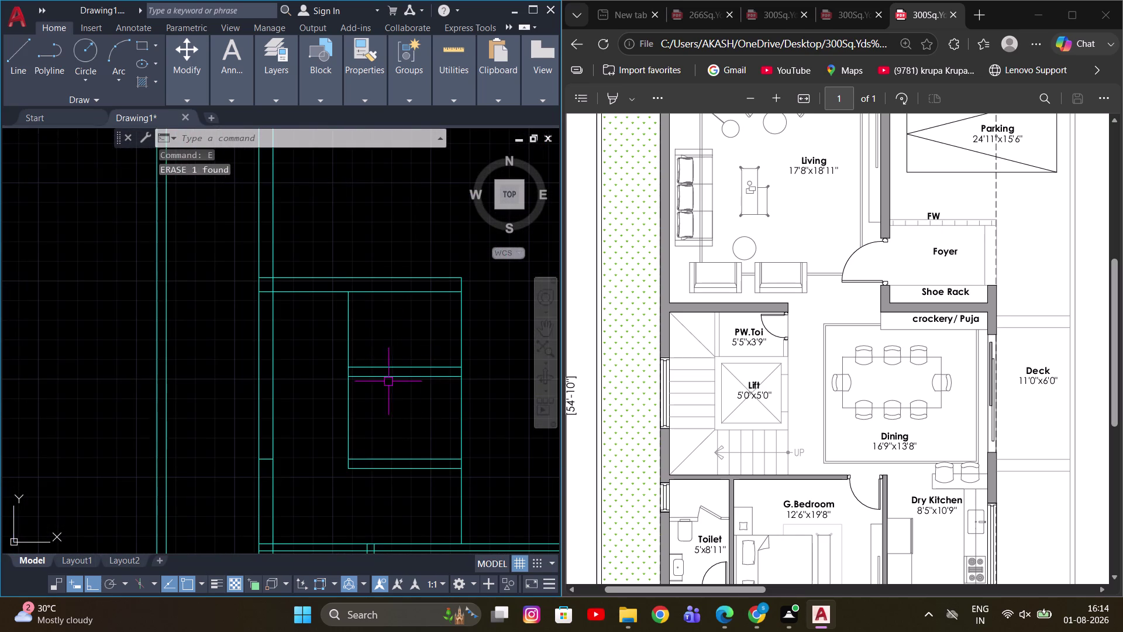
middle_drag(384, 379, 374, 353)
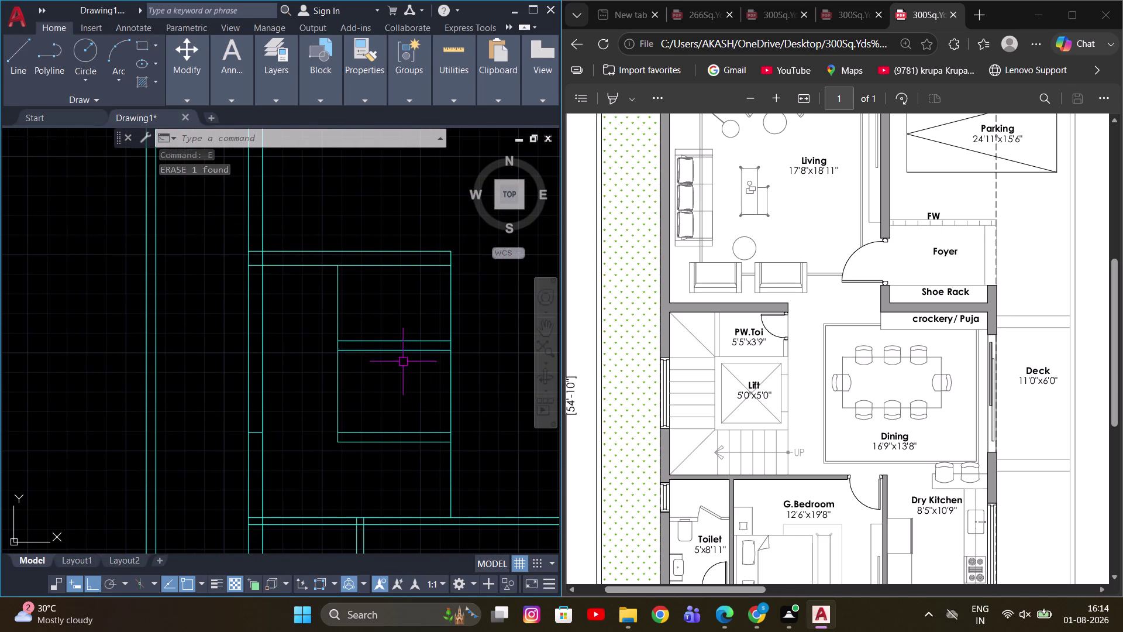
scroll(up, 3)
middle_drag(396, 359, 391, 366)
middle_drag(334, 307, 333, 327)
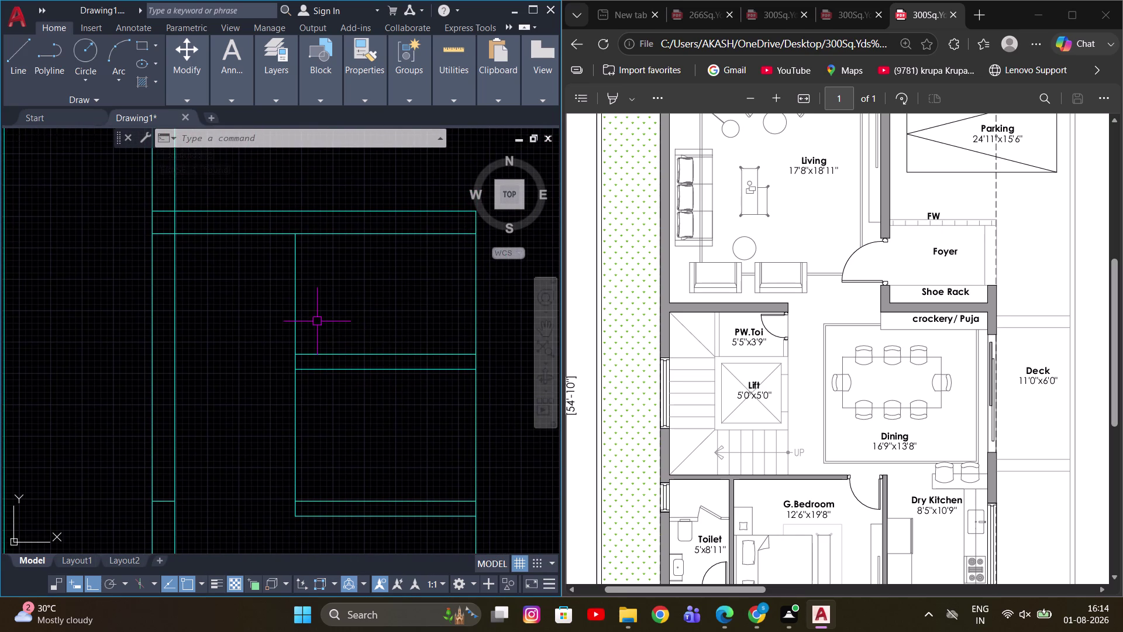
Offset two lift wall lines 4.5 inches inward.
text(O)
key(space)
key(4)
key(period)
key(5)
key(Return)
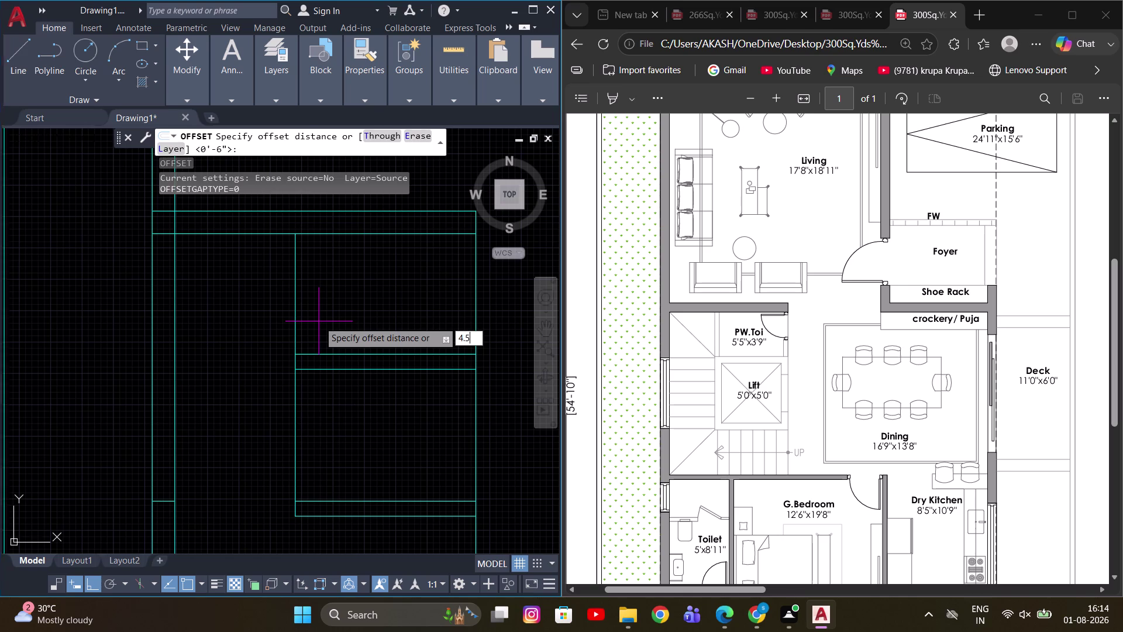
click(296, 299)
scroll(up, 3)
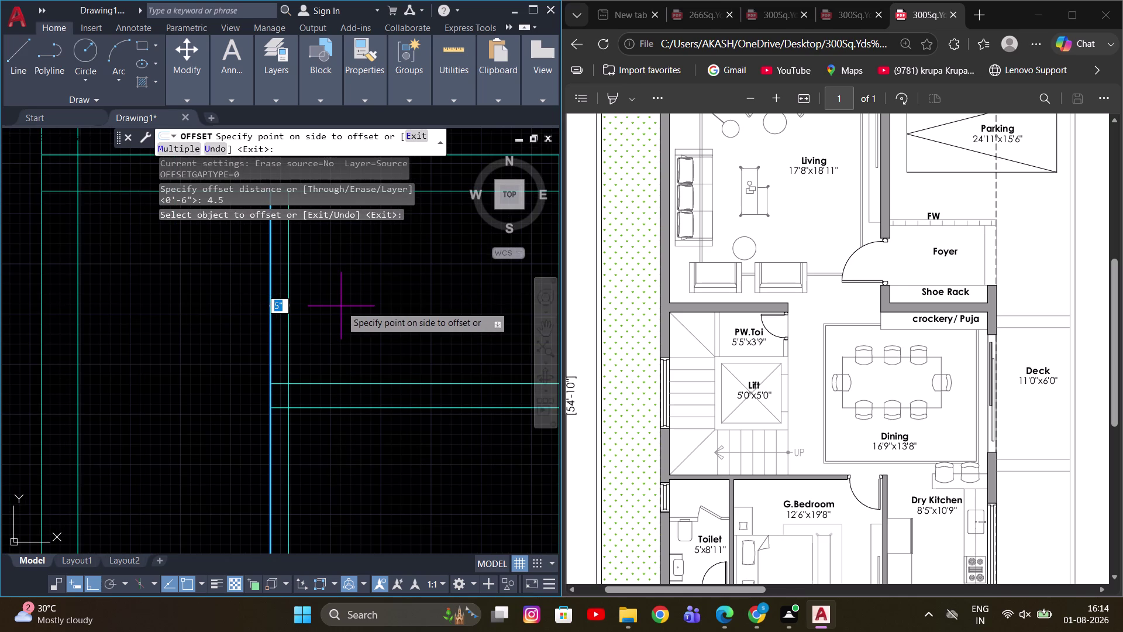
click(341, 306)
scroll(down, 3)
middle_drag(455, 307, 436, 334)
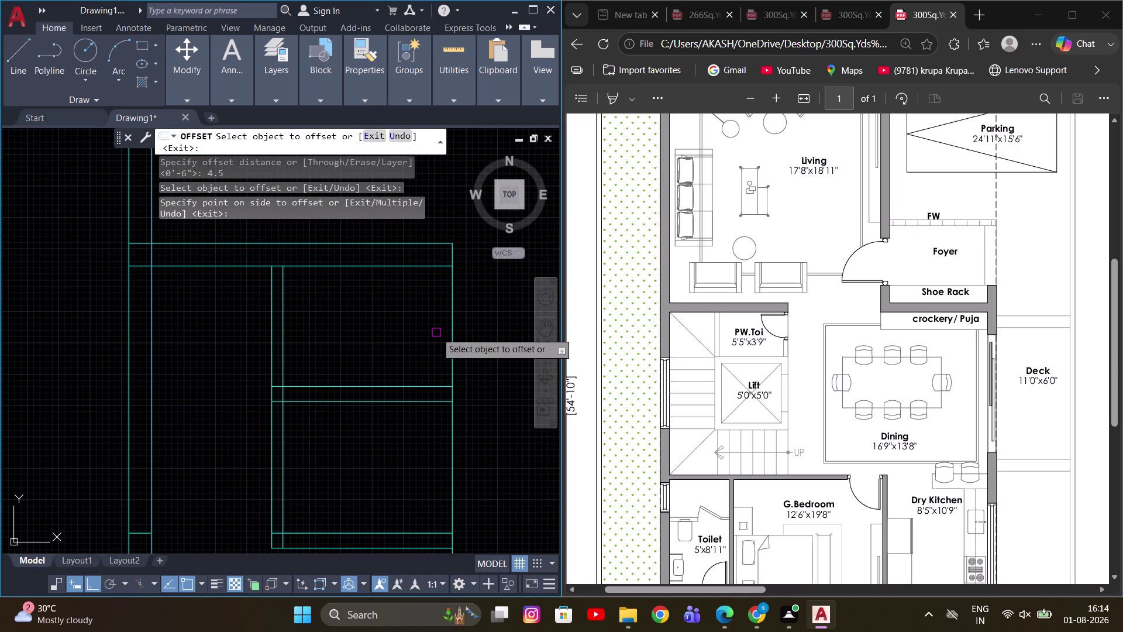
click(453, 320)
click(382, 321)
scroll(up, 3)
key(Escape)
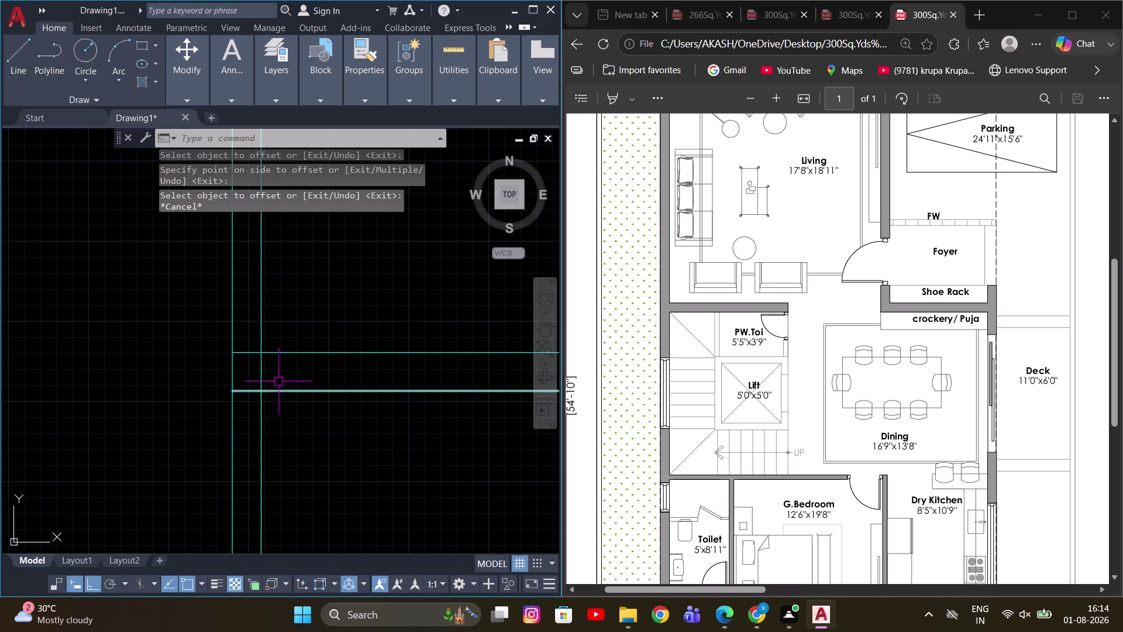
Trim the overhanging ends of the offset lines to form a clean rectangle.
key(t)
key(r)
key(space)
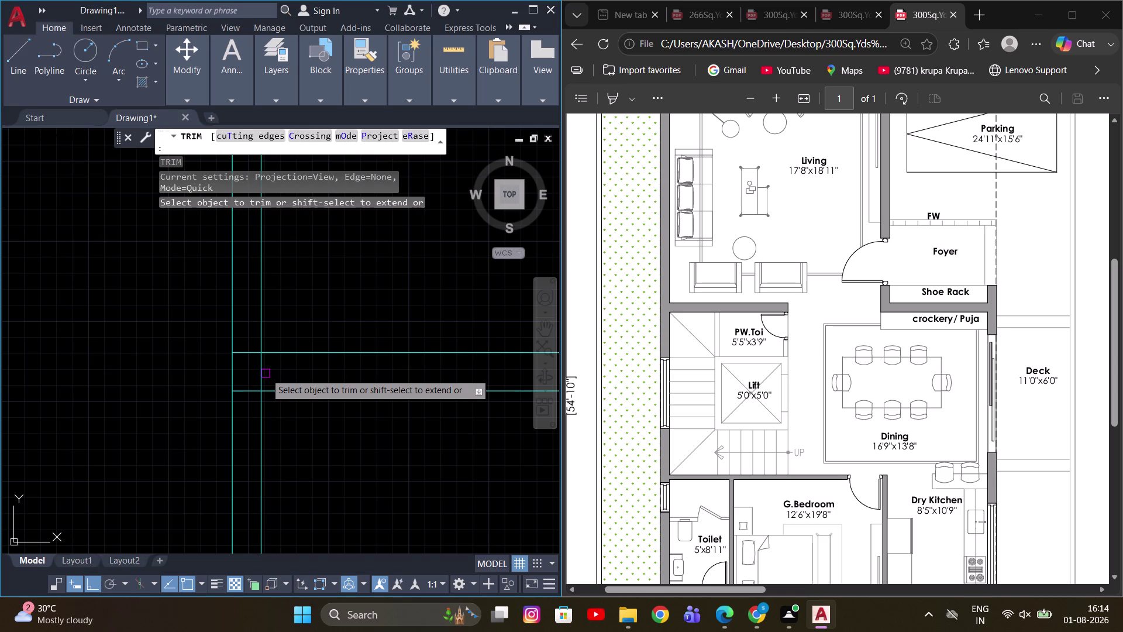
click(262, 371)
scroll(down, 3)
scroll(up, 3)
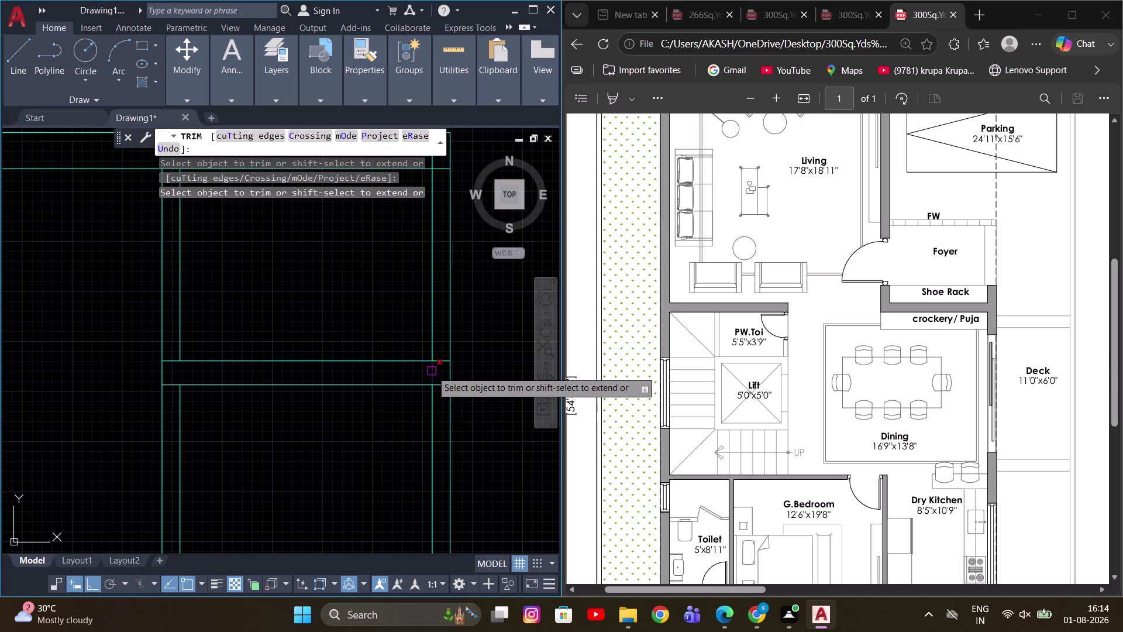
click(432, 371)
click(430, 407)
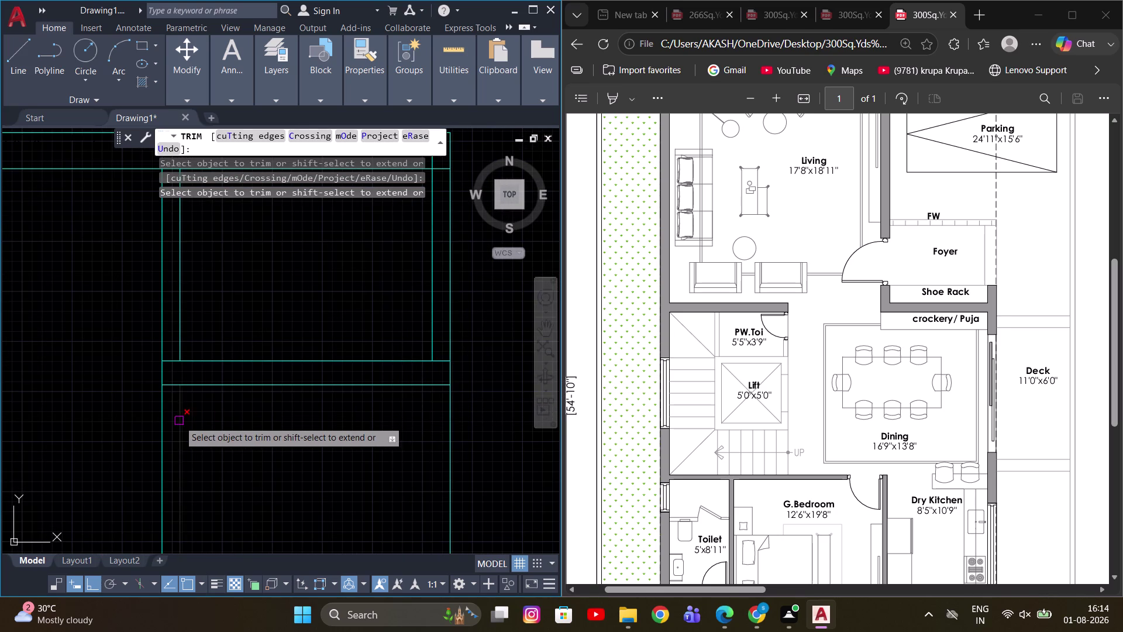
click(178, 420)
scroll(down, 3)
middle_drag(269, 420, 314, 388)
key(Escape)
middle_drag(301, 434, 326, 387)
Start MEASUREGEOM to check the lift rectangle's dimensions.
key(m)
key(e)
key(a)
key(space)
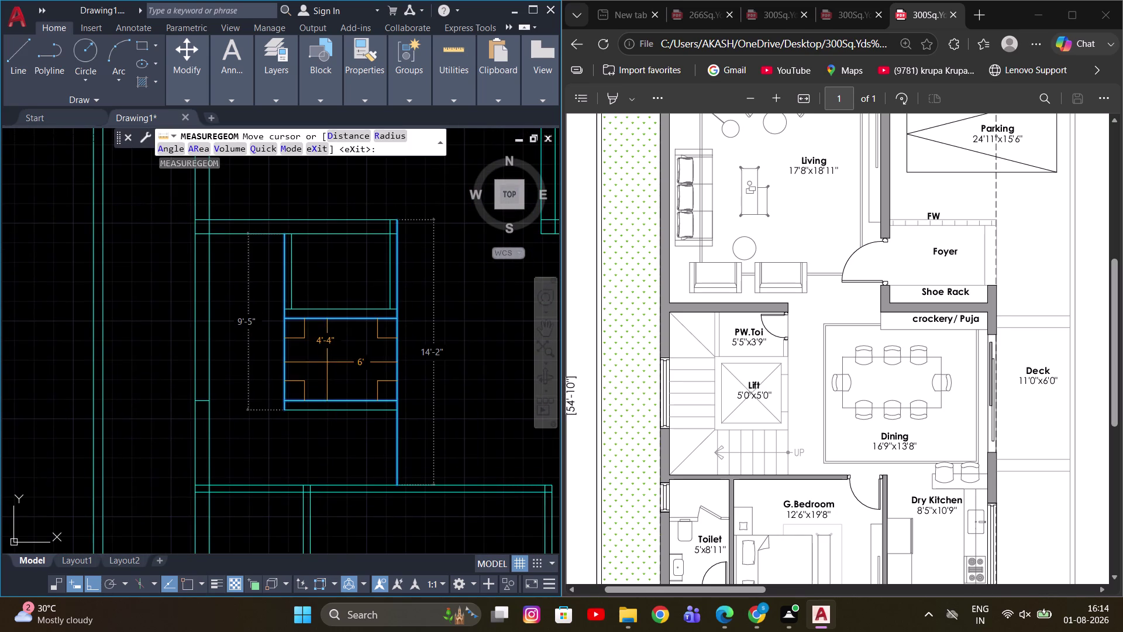
key(Escape)
key(d)
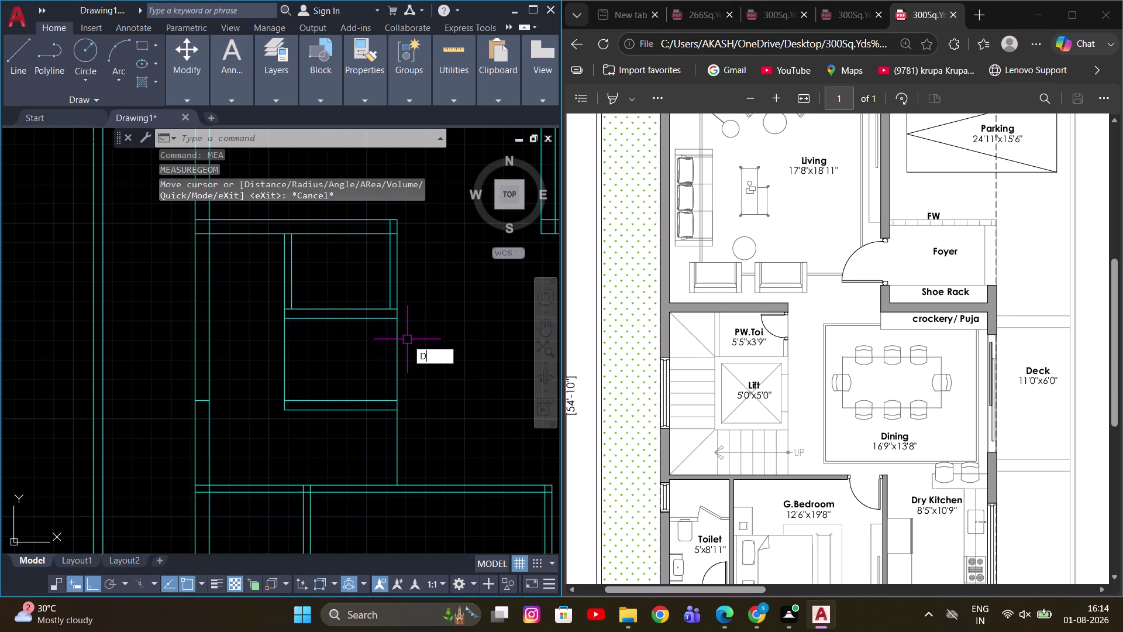
key(i)
key(space)
click(394, 309)
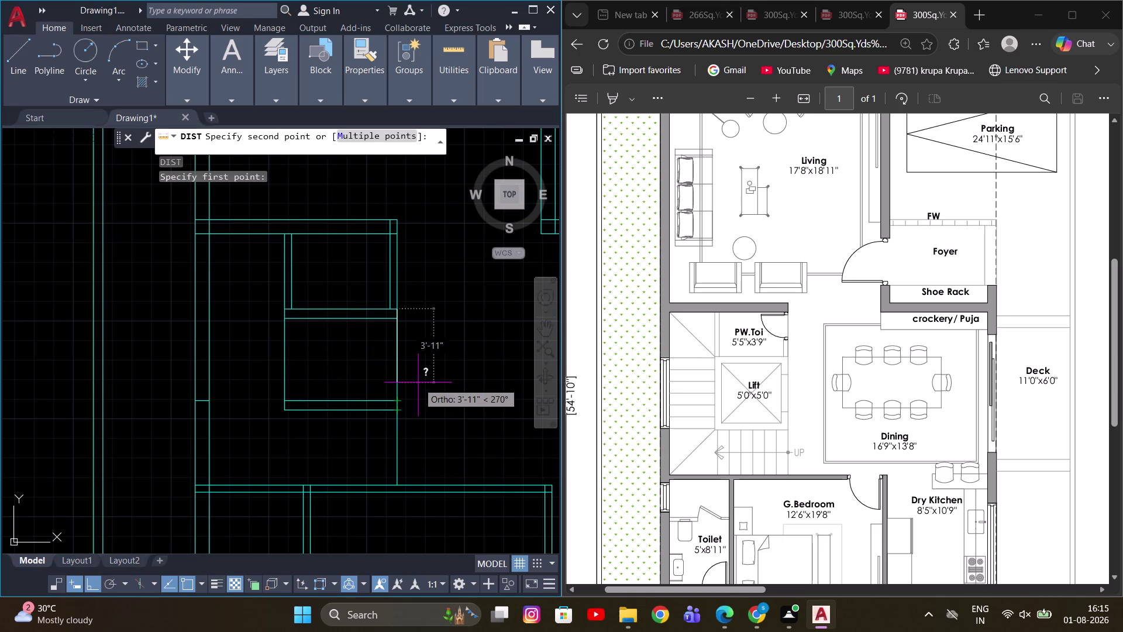
scroll(up, 3)
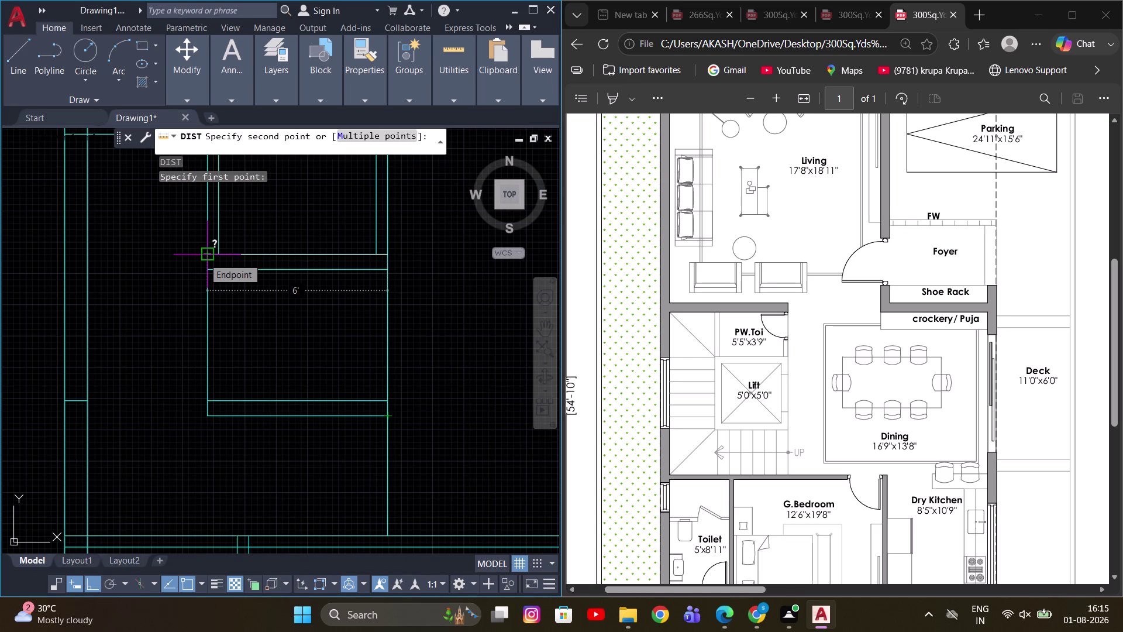
key(Escape)
middle_click(245, 278)
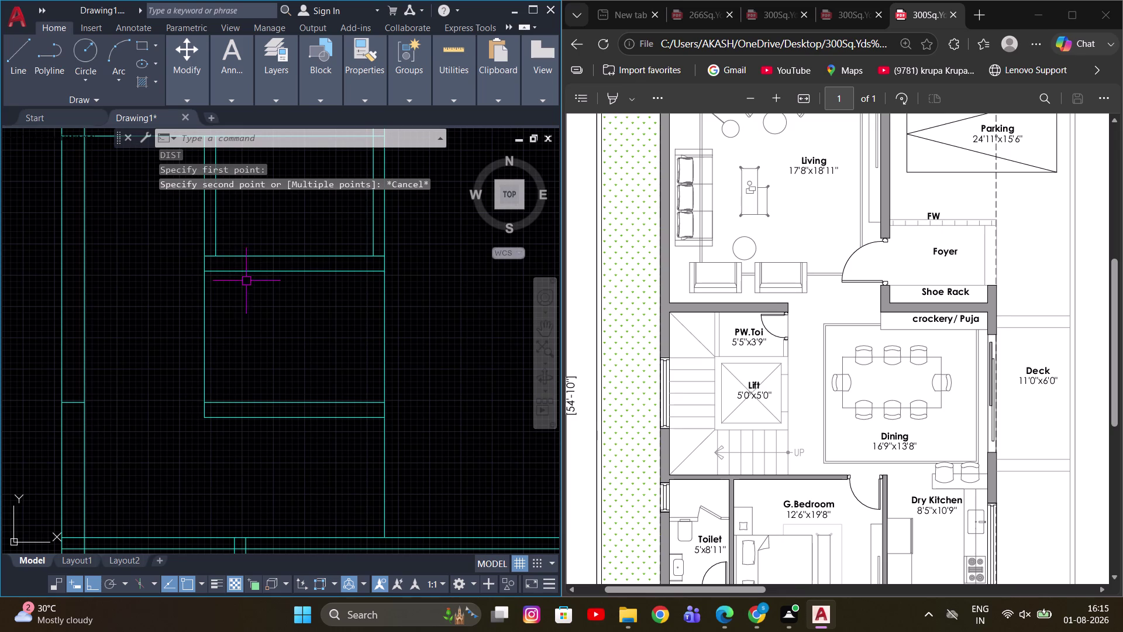
middle_drag(255, 271, 251, 251)
scroll(down, 3)
middle_drag(218, 304, 264, 342)
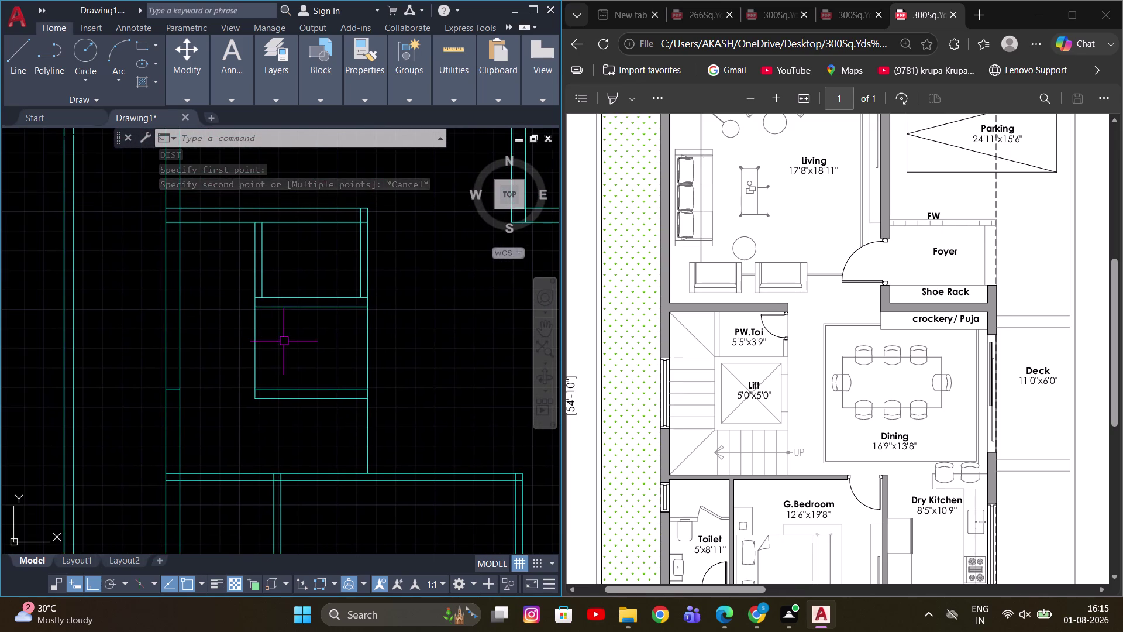
middle_drag(283, 340, 275, 333)
scroll(up, 3)
middle_drag(258, 333, 227, 333)
scroll(down, 3)
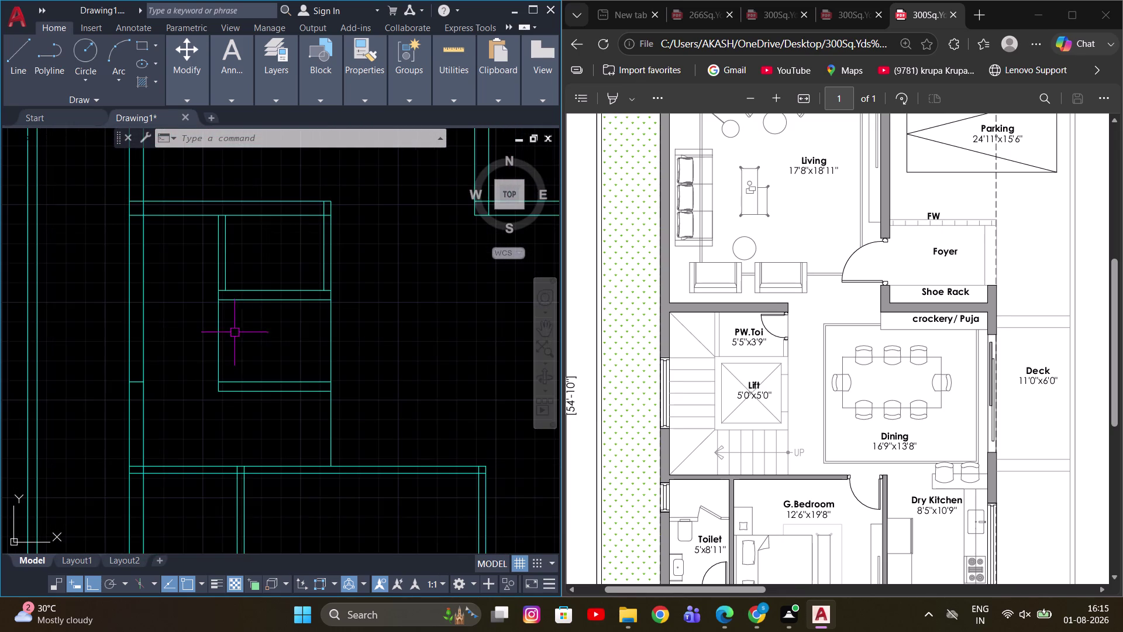
middle_drag(271, 341, 266, 342)
Offset the left and right lift walls 6 inches inward.
text(O)
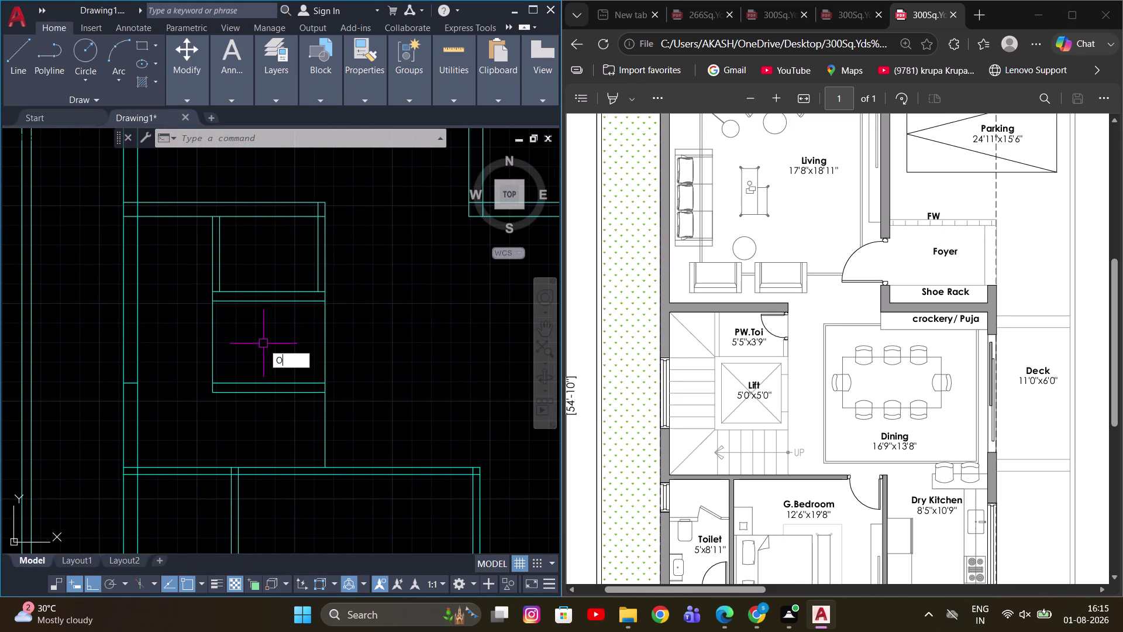
key(space)
key(6)
key(Return)
click(214, 343)
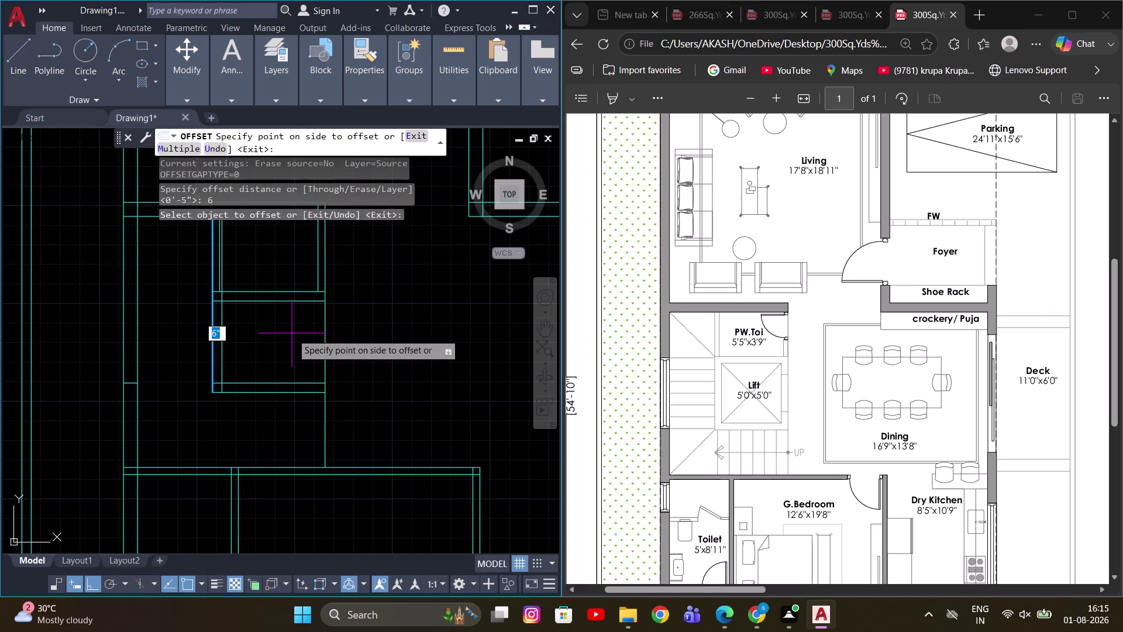
click(292, 333)
drag(325, 335, 314, 340)
scroll(up, 3)
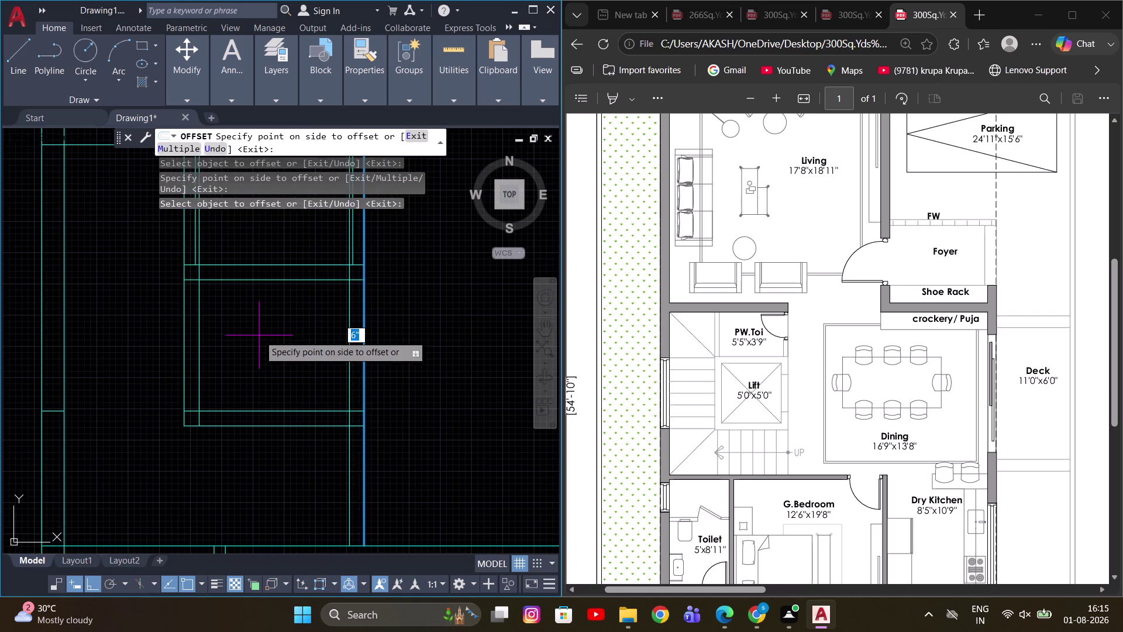
click(259, 335)
middle_drag(295, 304, 294, 360)
scroll(up, 3)
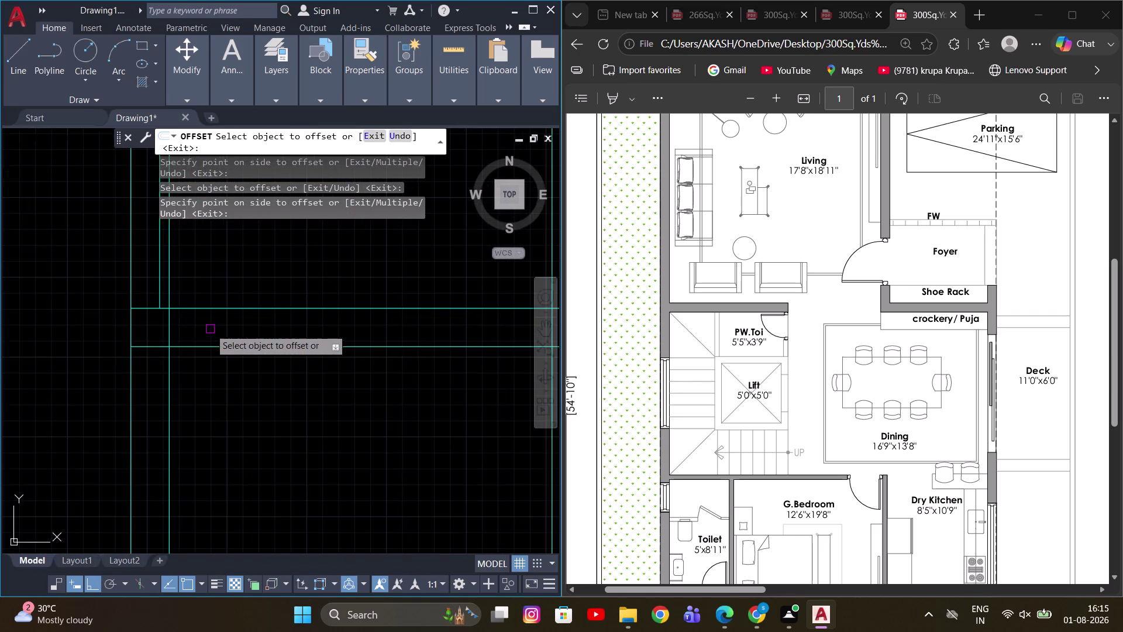
key(Escape)
scroll(down, 3)
Trim the crossing line ends around the inner square with individual picks.
text(TR)
key(space)
click(179, 330)
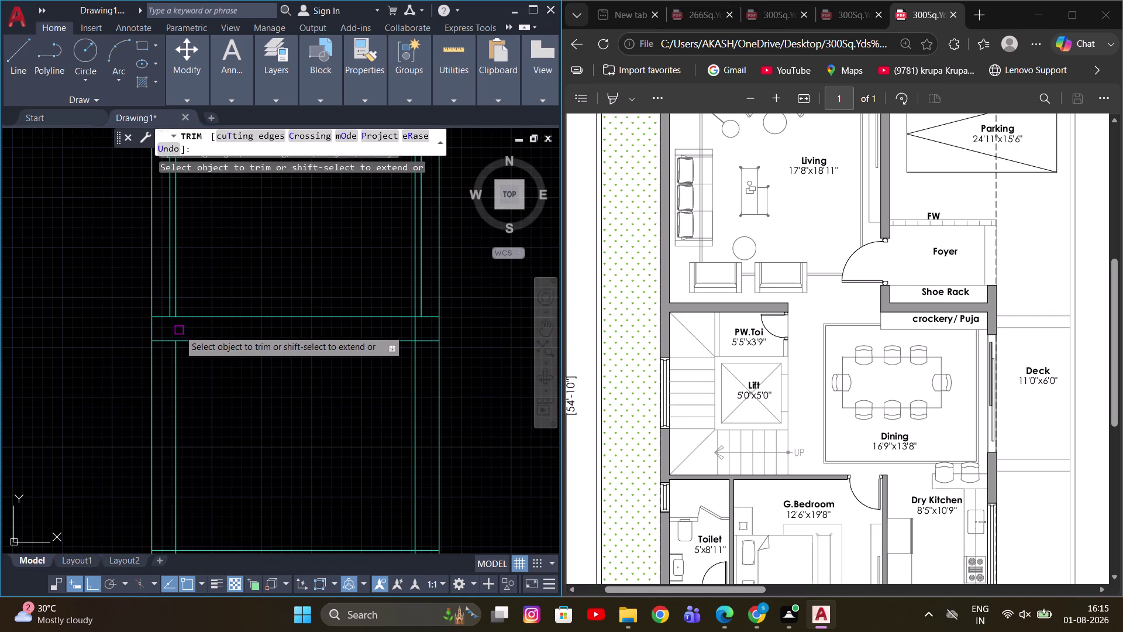
click(177, 305)
scroll(up, 3)
click(409, 336)
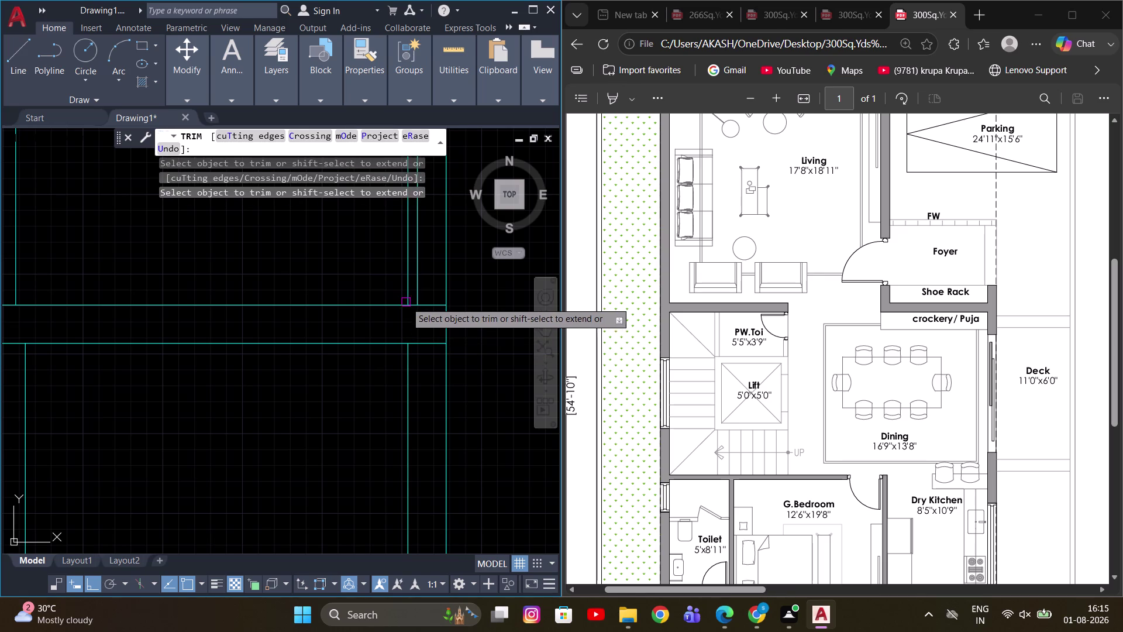
click(406, 295)
scroll(down, 3)
middle_drag(349, 394, 373, 350)
scroll(up, 3)
middle_drag(415, 401, 388, 373)
scroll(down, 3)
click(397, 453)
scroll(up, 3)
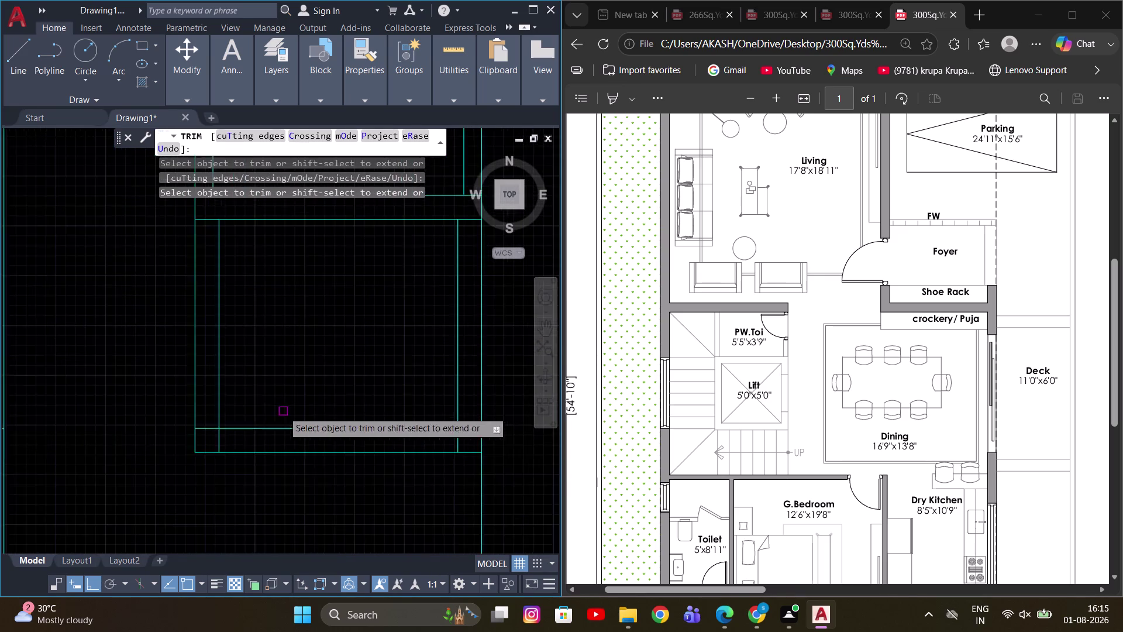
Fence-trim the remaining overshooting ends at the square's other corners.
drag(168, 412, 202, 456)
scroll(down, 3)
scroll(up, 3)
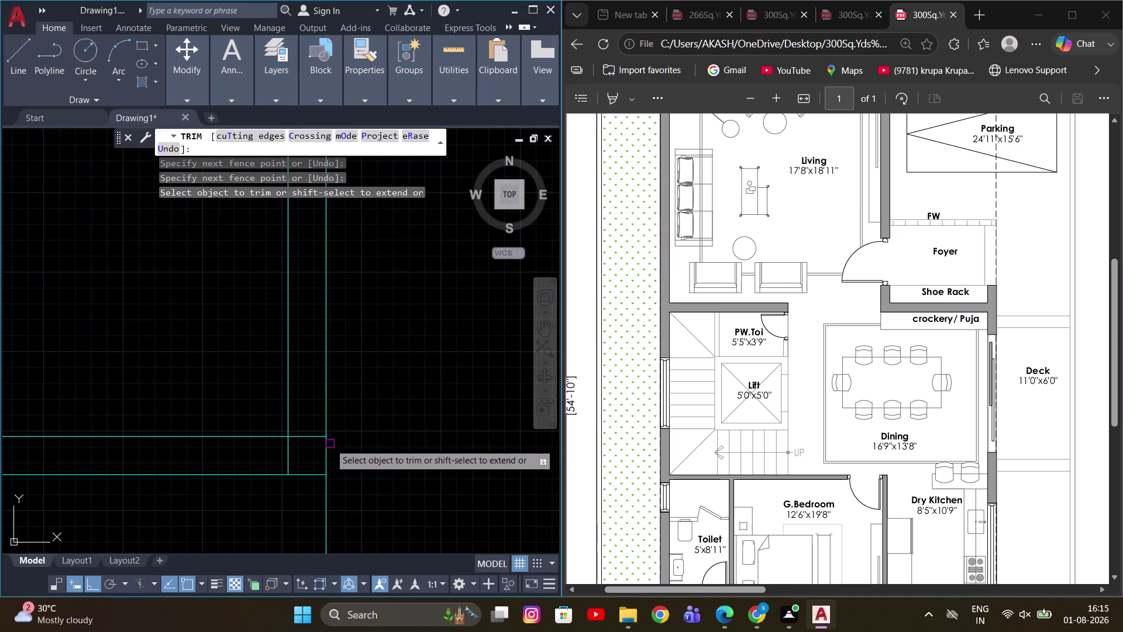
middle_drag(322, 440, 433, 431)
scroll(up, 3)
drag(425, 412, 378, 440)
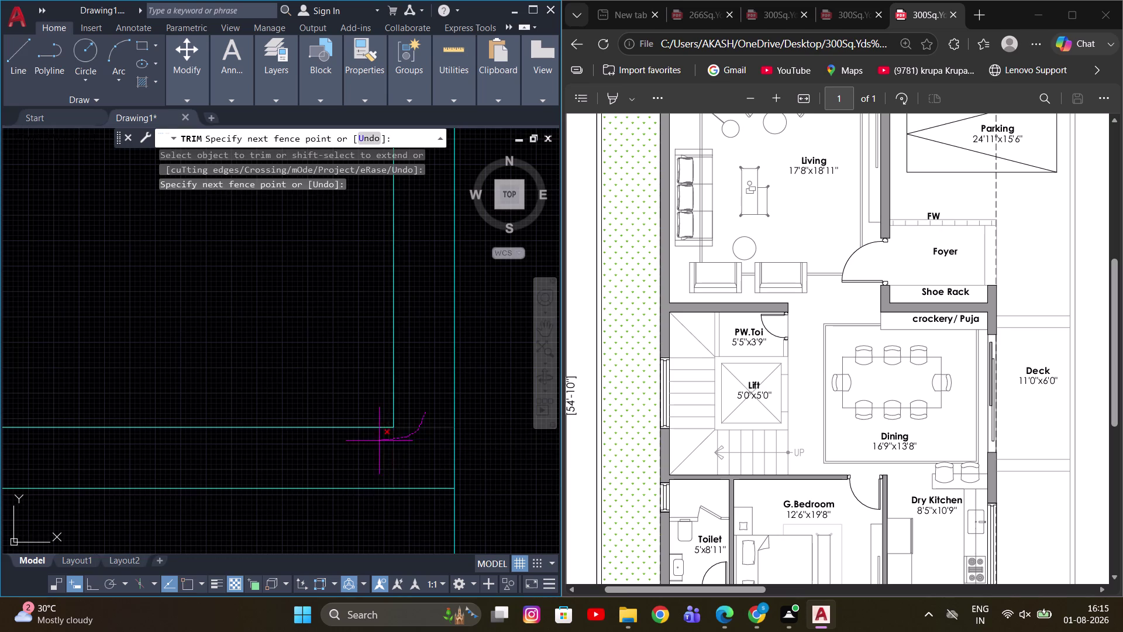
drag(378, 440, 377, 441)
scroll(down, 3)
middle_drag(484, 448, 500, 425)
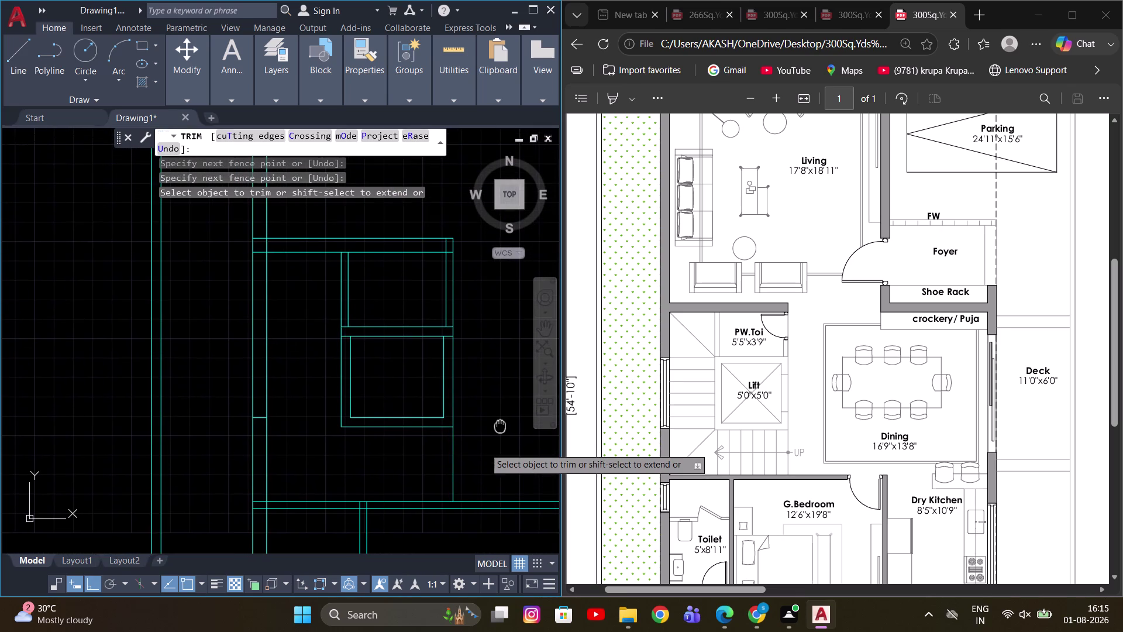
middle_drag(500, 424, 499, 425)
scroll(up, 3)
drag(343, 322, 338, 349)
scroll(down, 3)
scroll(up, 3)
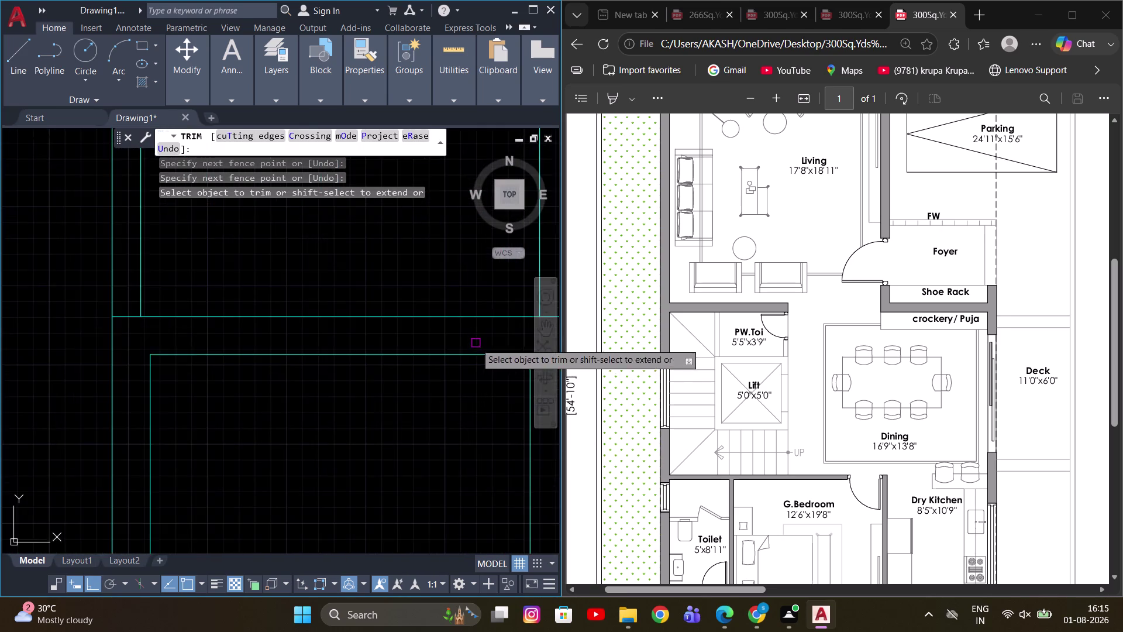
middle_drag(475, 343, 349, 357)
drag(413, 350, 417, 381)
scroll(down, 3)
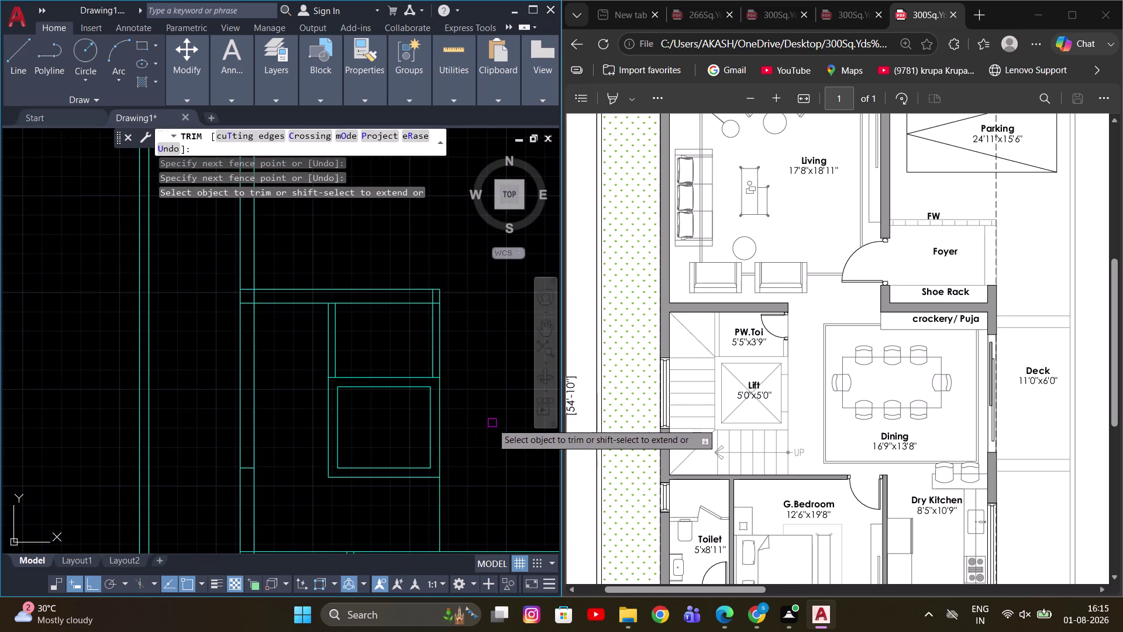
middle_drag(492, 423, 430, 346)
key(Escape)
middle_drag(381, 397, 382, 363)
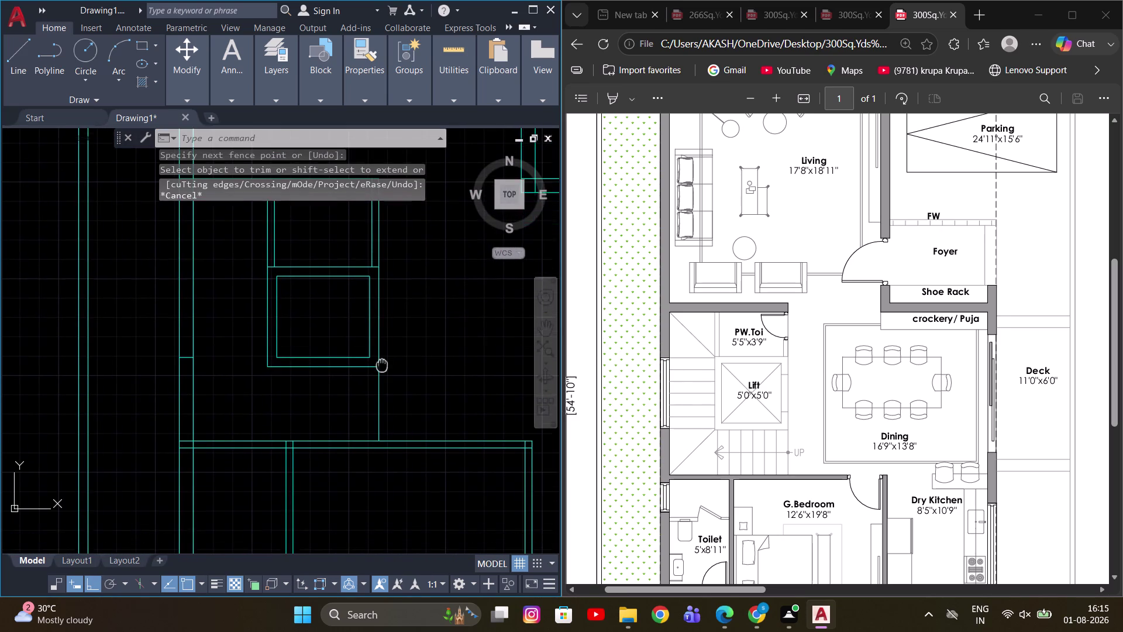
middle_drag(382, 364, 382, 352)
scroll(up, 3)
Draw two diagonal lines corner to corner across the lift box, forming an X.
middle_drag(359, 325, 370, 413)
key(l)
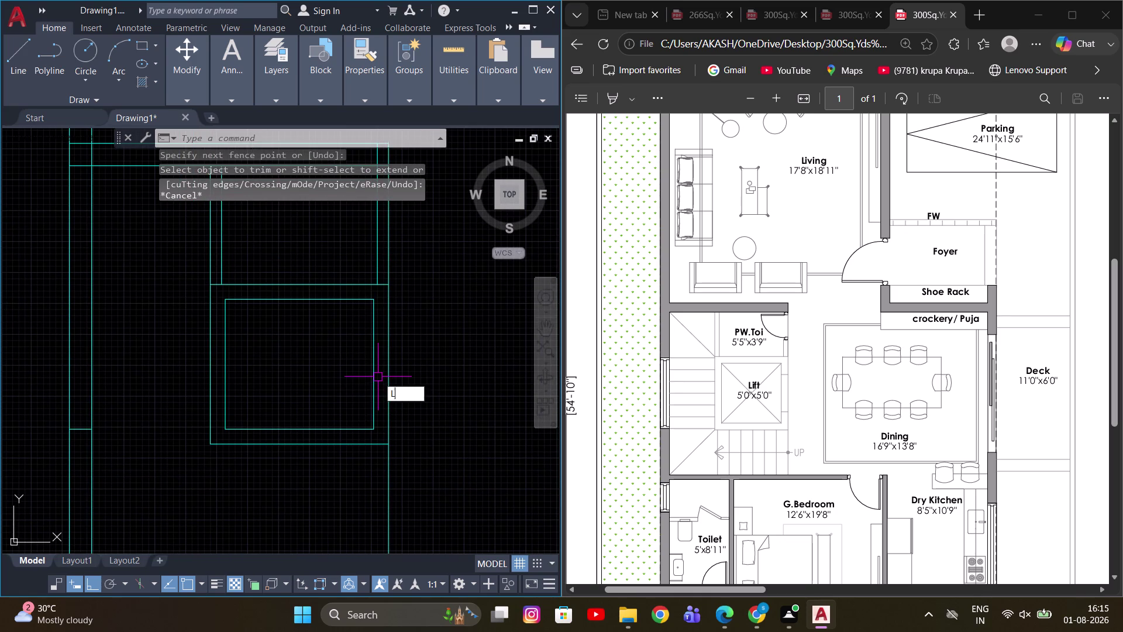
key(space)
click(371, 304)
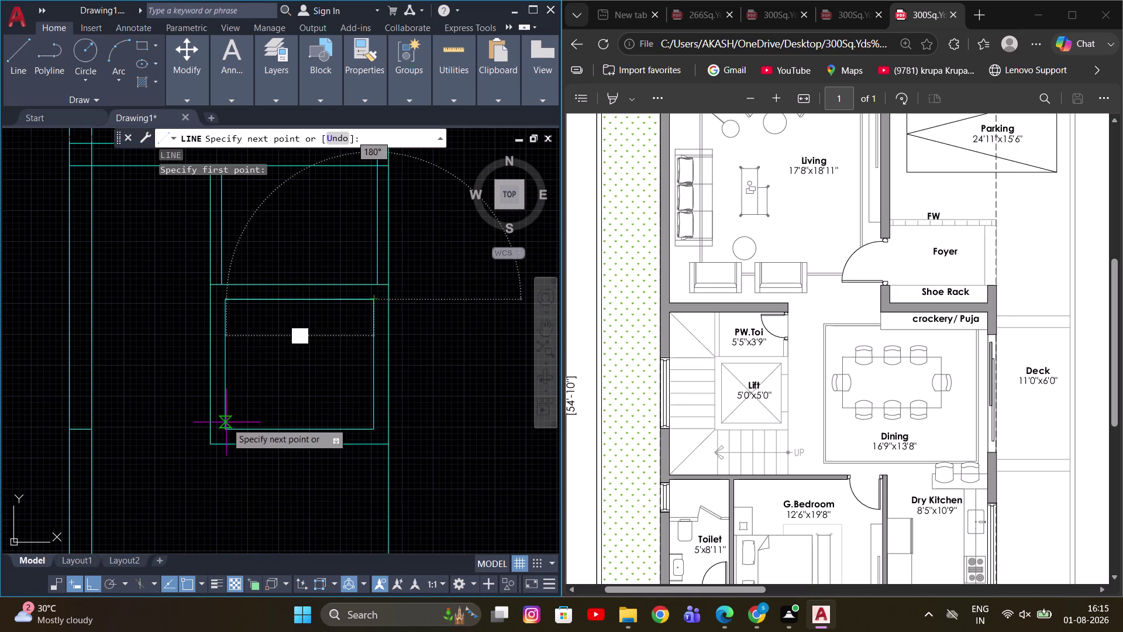
click(226, 424)
key(space)
key(space)
click(231, 304)
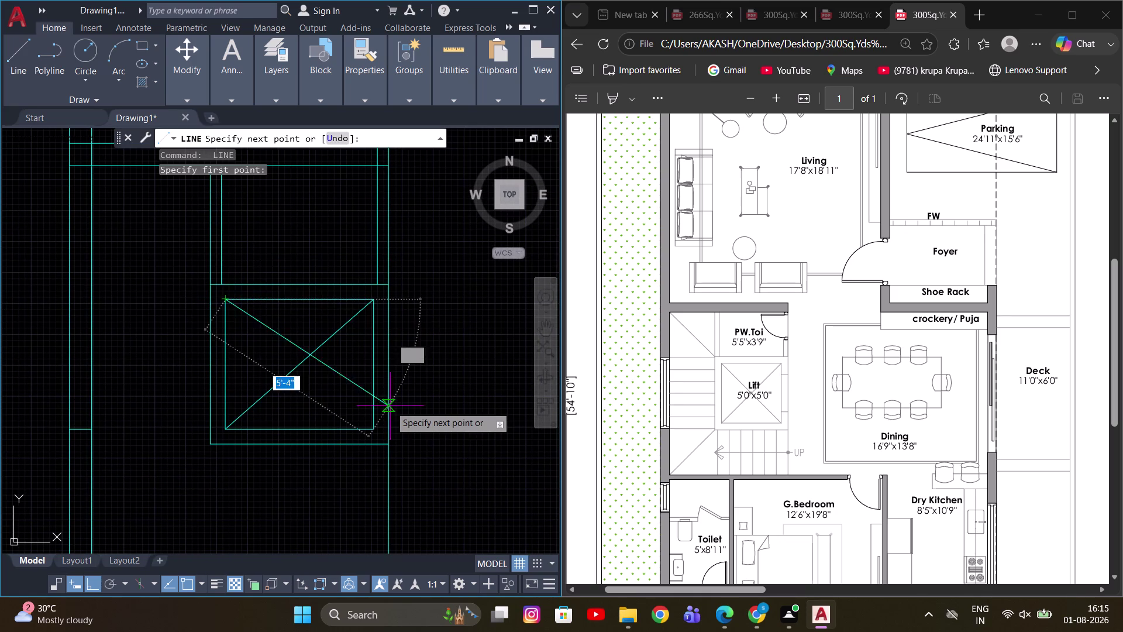
click(375, 427)
key(Escape)
scroll(up, 3)
scroll(down, 3)
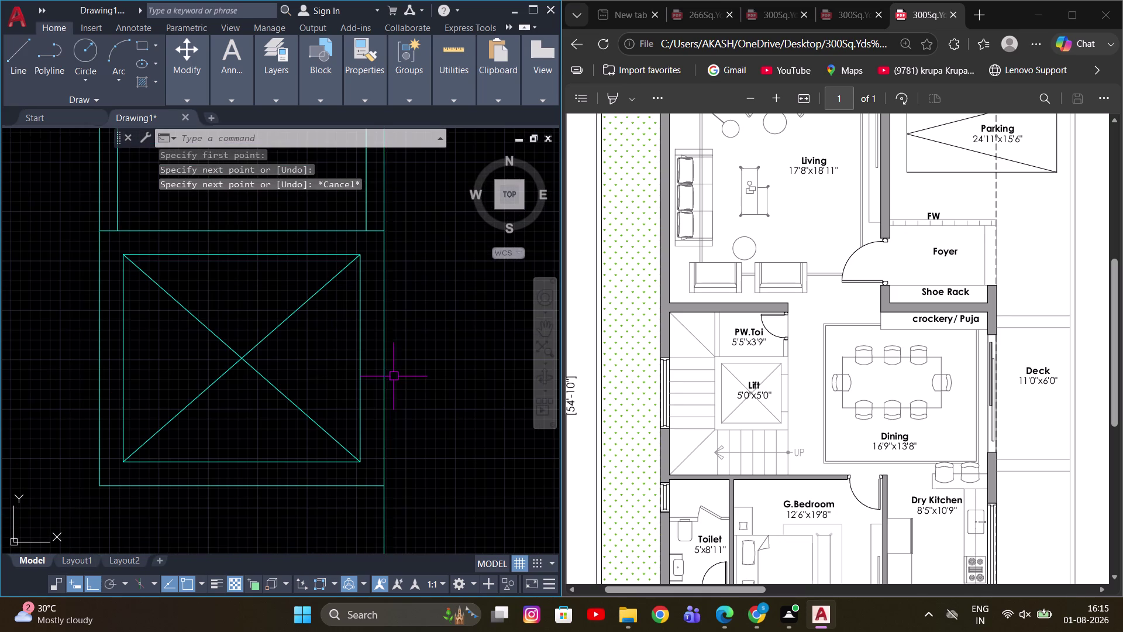
Draw a short horizontal line projecting right from the lift's right edge, then select it.
key(l)
key(space)
click(356, 324)
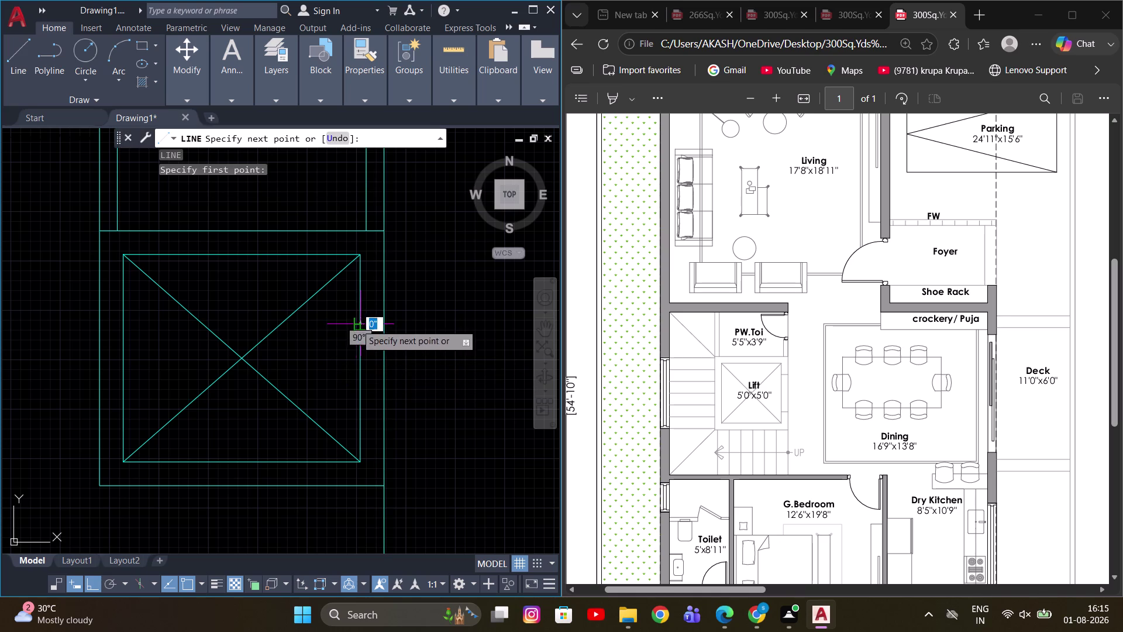
click(388, 327)
key(Escape)
click(375, 327)
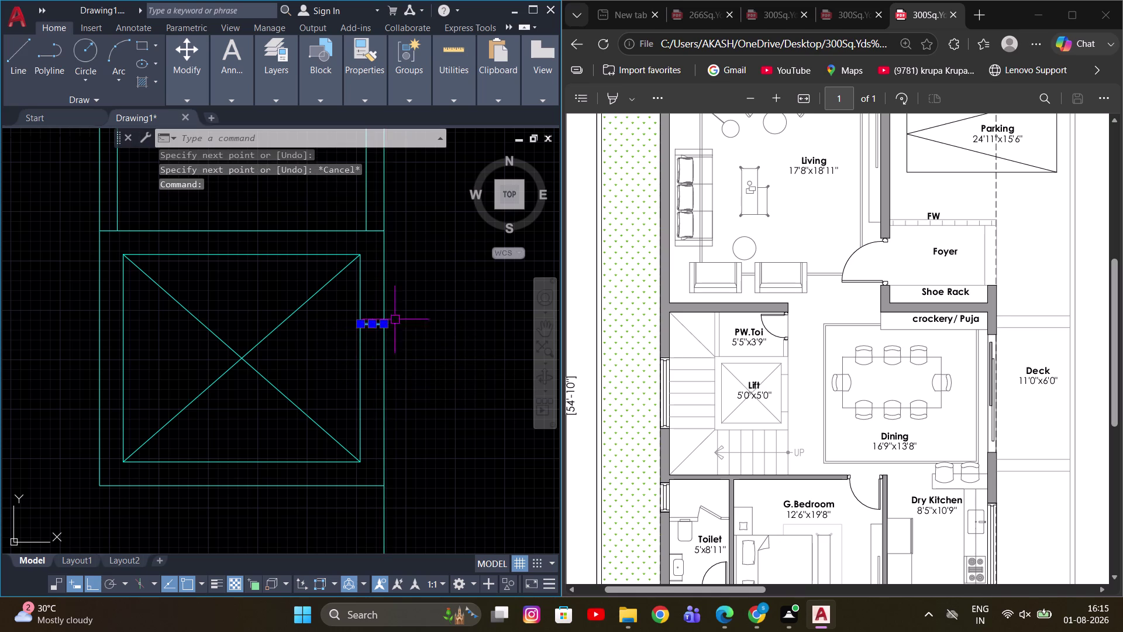
Try moving the short line, cancel the move, and start OFFSET.
middle_drag(443, 316, 437, 346)
key(m)
key(space)
click(439, 357)
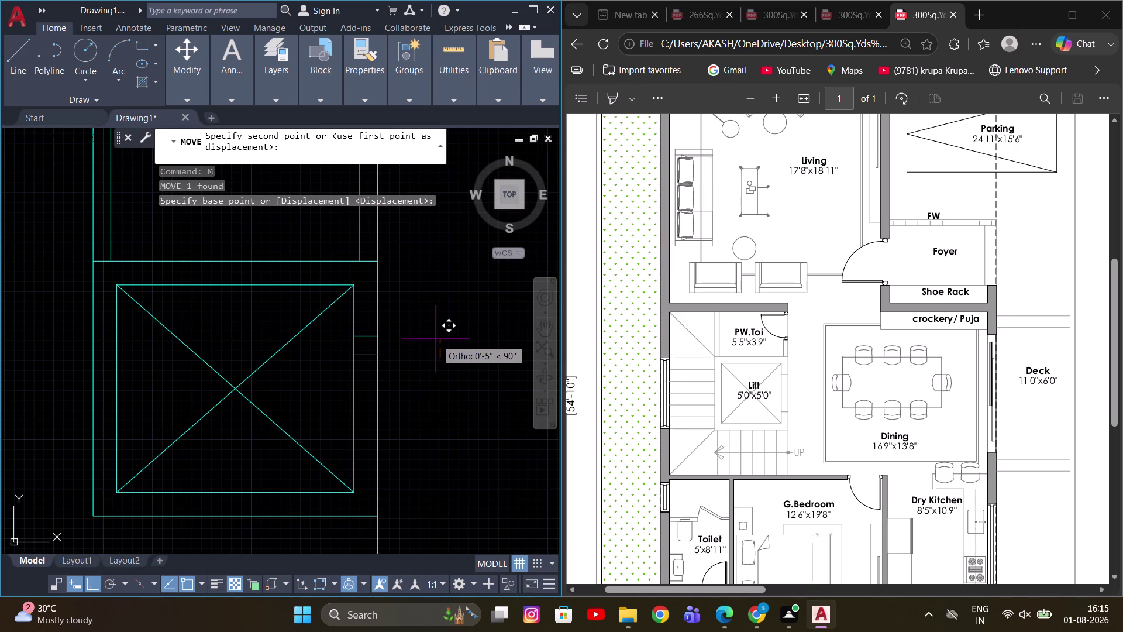
click(436, 340)
key(Escape)
click(364, 334)
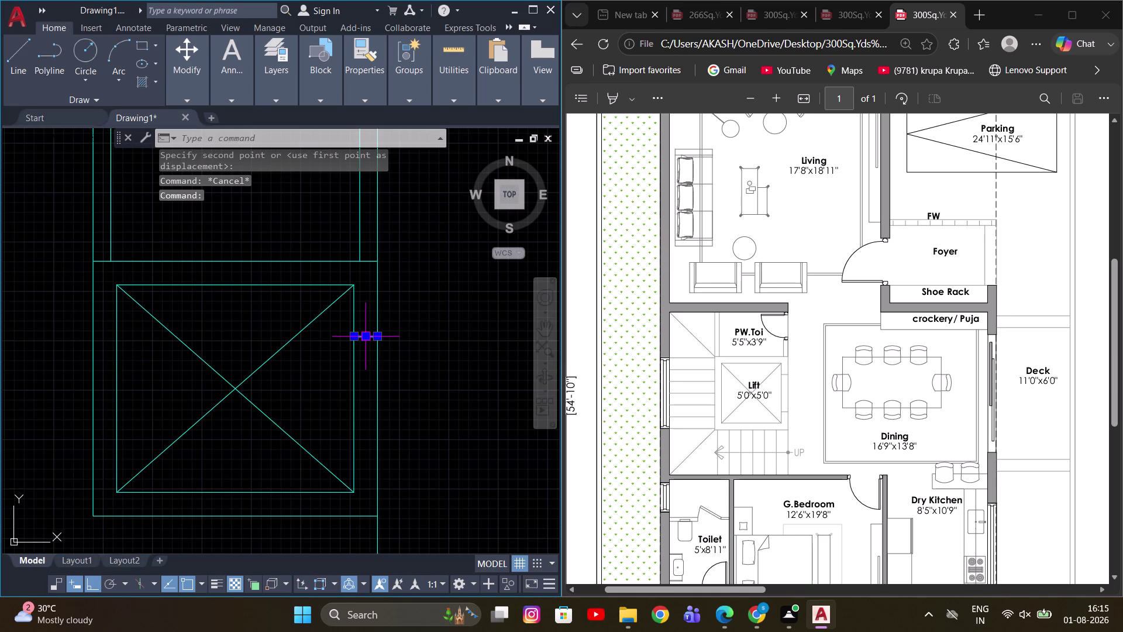
key(o)
key(Return)
text(3')
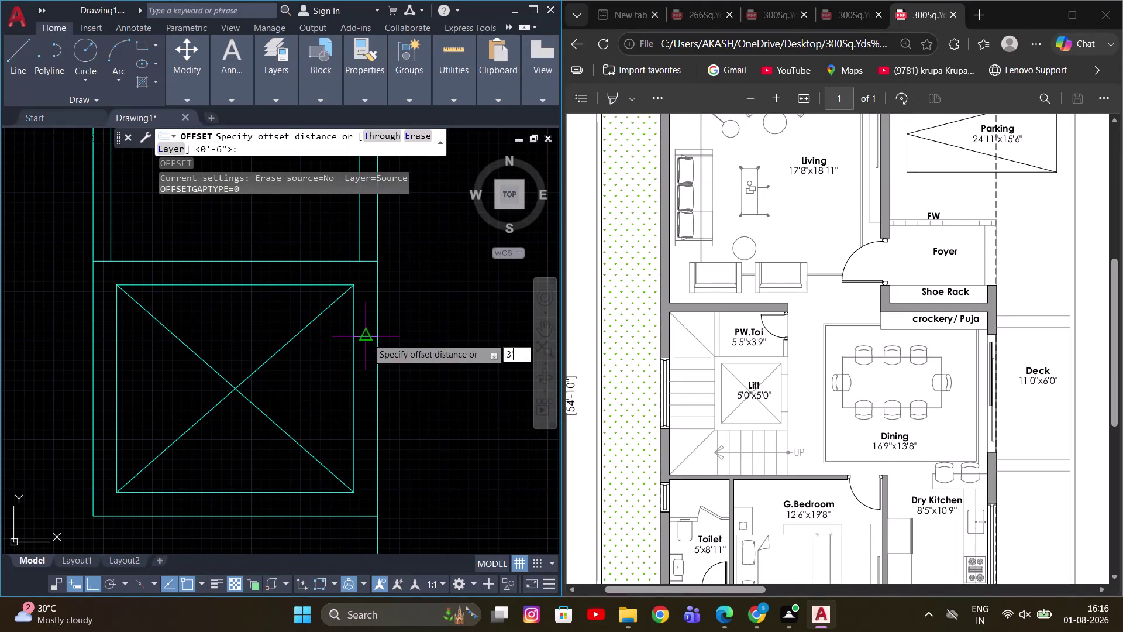
key(Return)
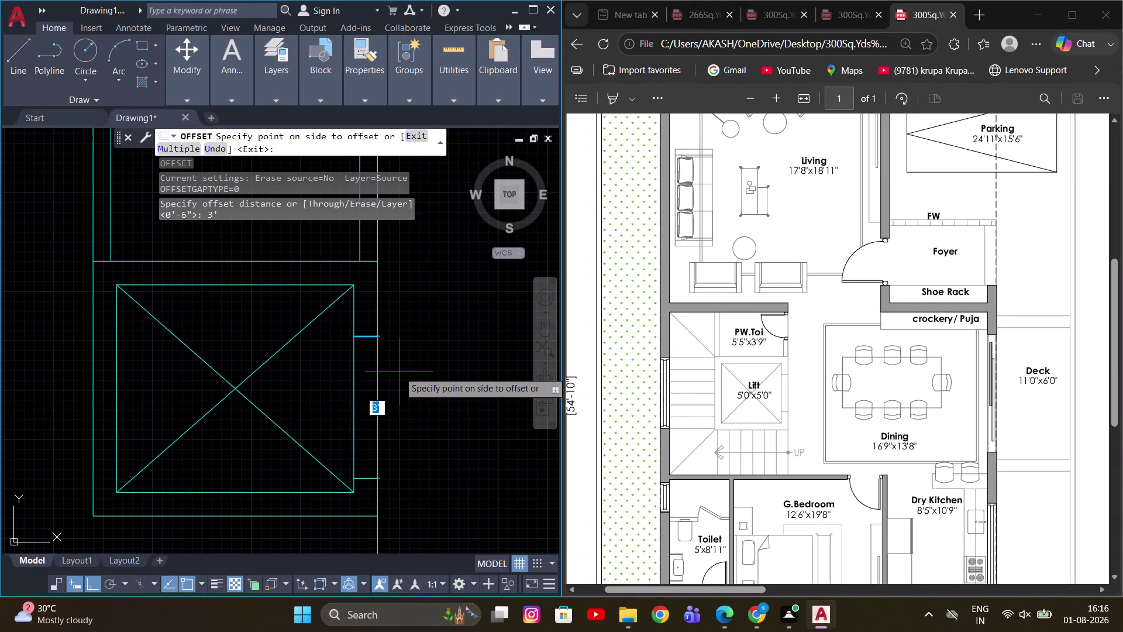
key(2)
text(')
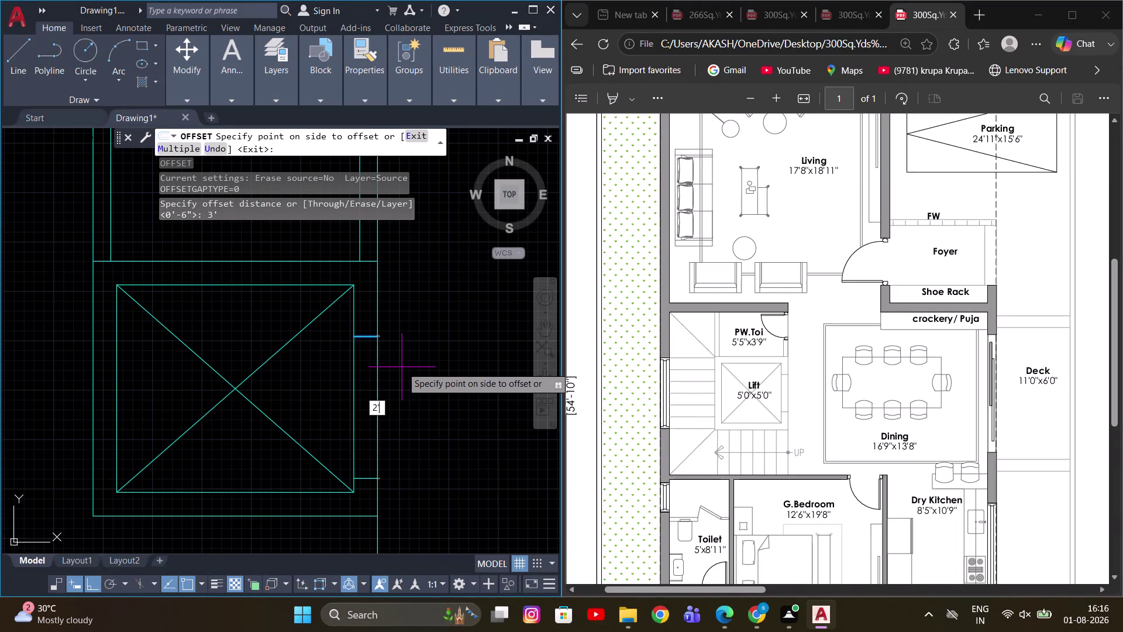
text(6)
key(Return)
middle_drag(418, 367, 427, 358)
key(Escape)
scroll(down, 3)
scroll(down, 3)
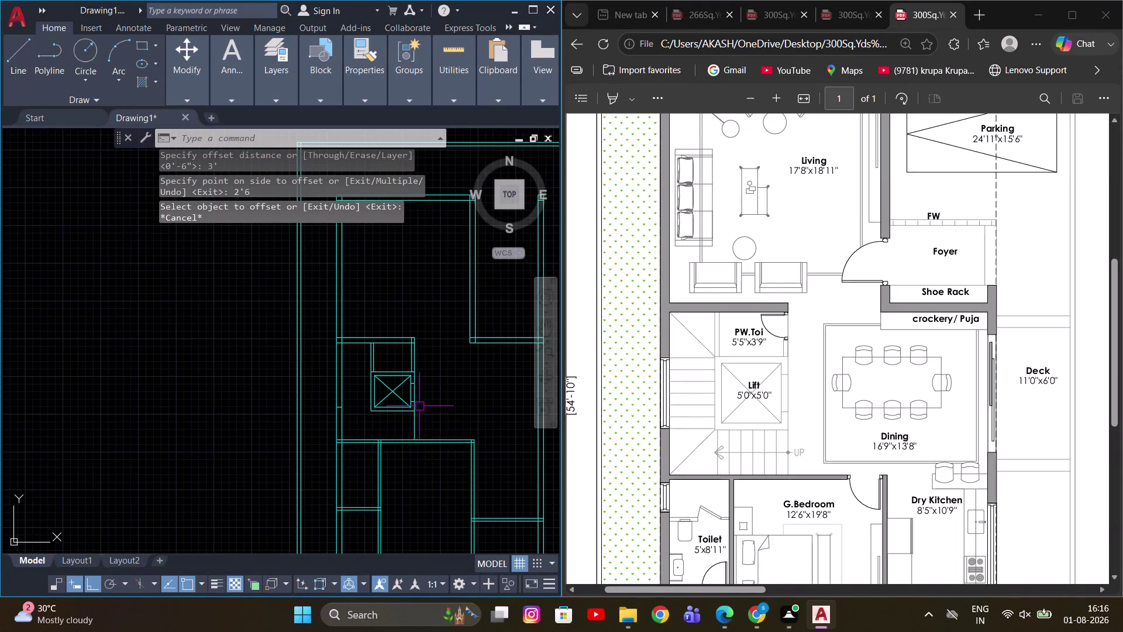
scroll(up, 3)
middle_drag(411, 414, 439, 382)
key(Escape)
click(440, 386)
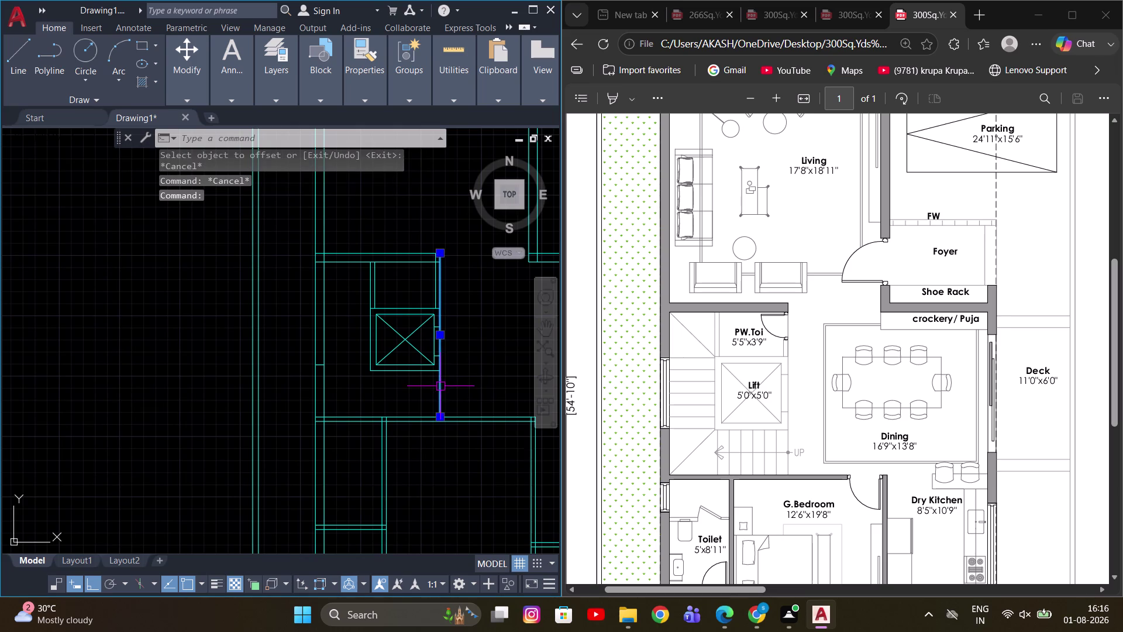
scroll(up, 3)
key(Escape)
scroll(down, 3)
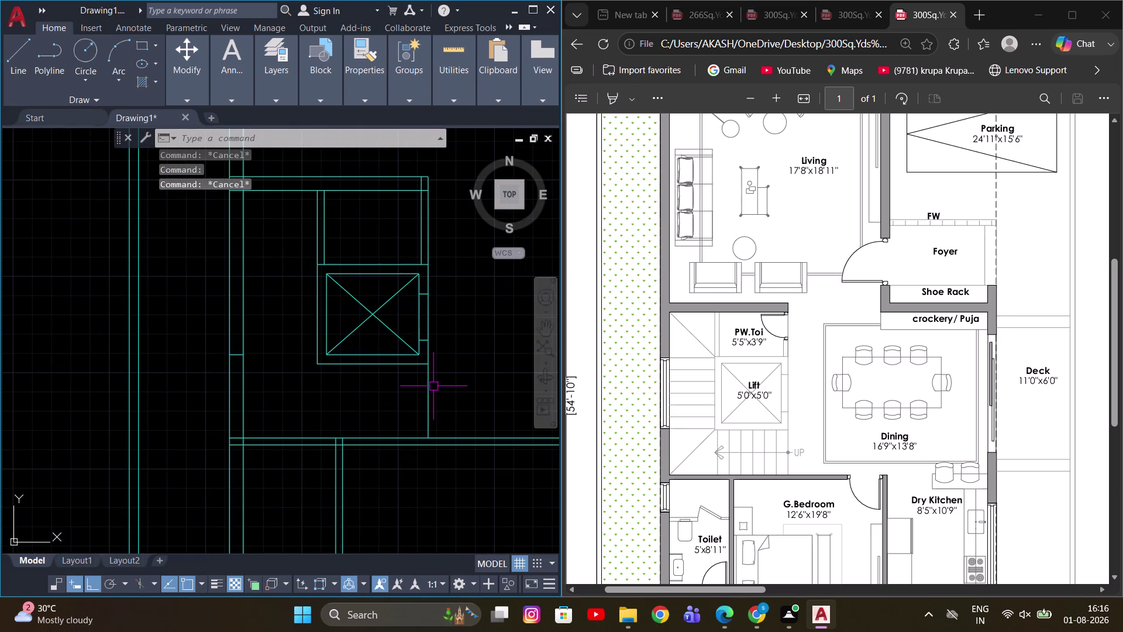
Draw a vertical line from the lift's lower edge down to the wall.
text(L)
key(space)
key(Escape)
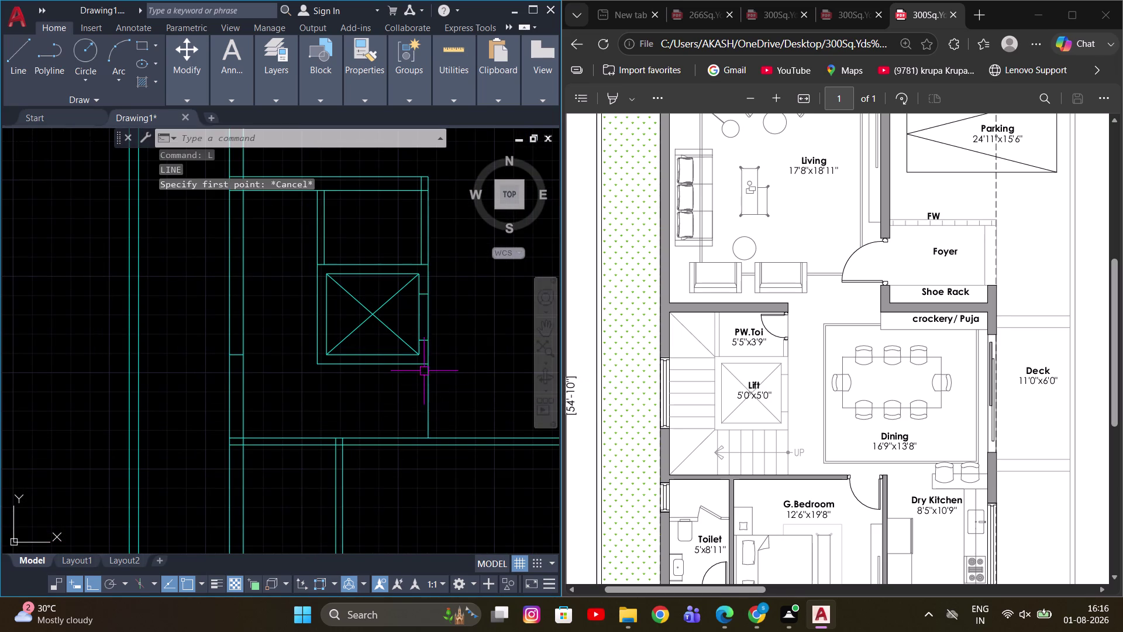
key(l)
key(space)
drag(424, 360, 423, 371)
click(424, 436)
key(Escape)
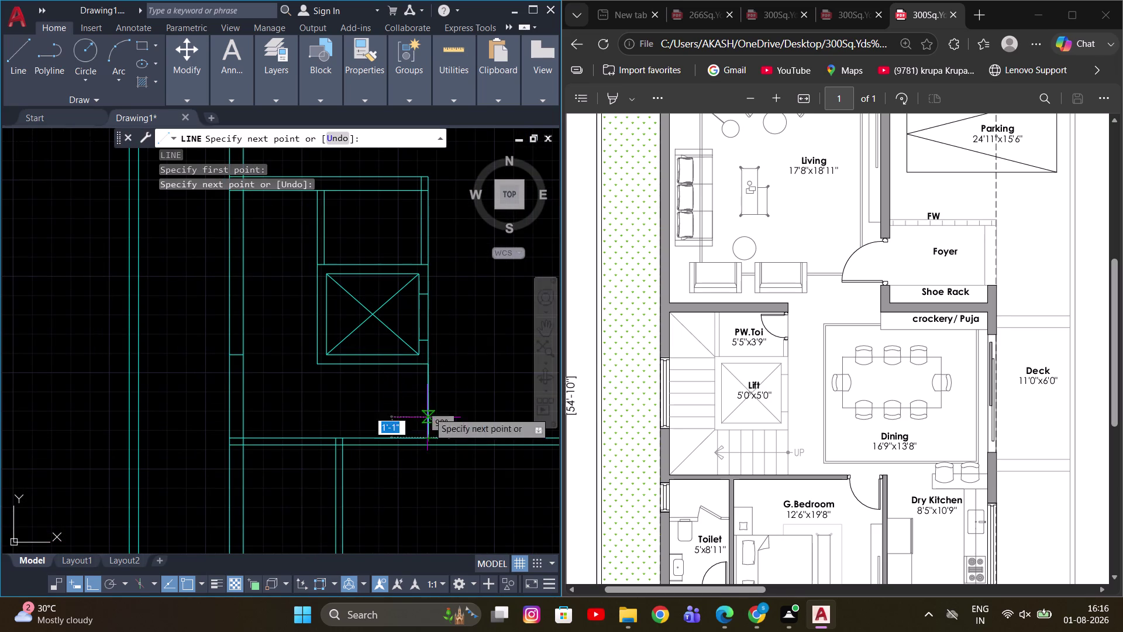
click(424, 397)
Copy the vertical line as an array of 10 items at 10 spacing.
key(c)
key(o)
key(space)
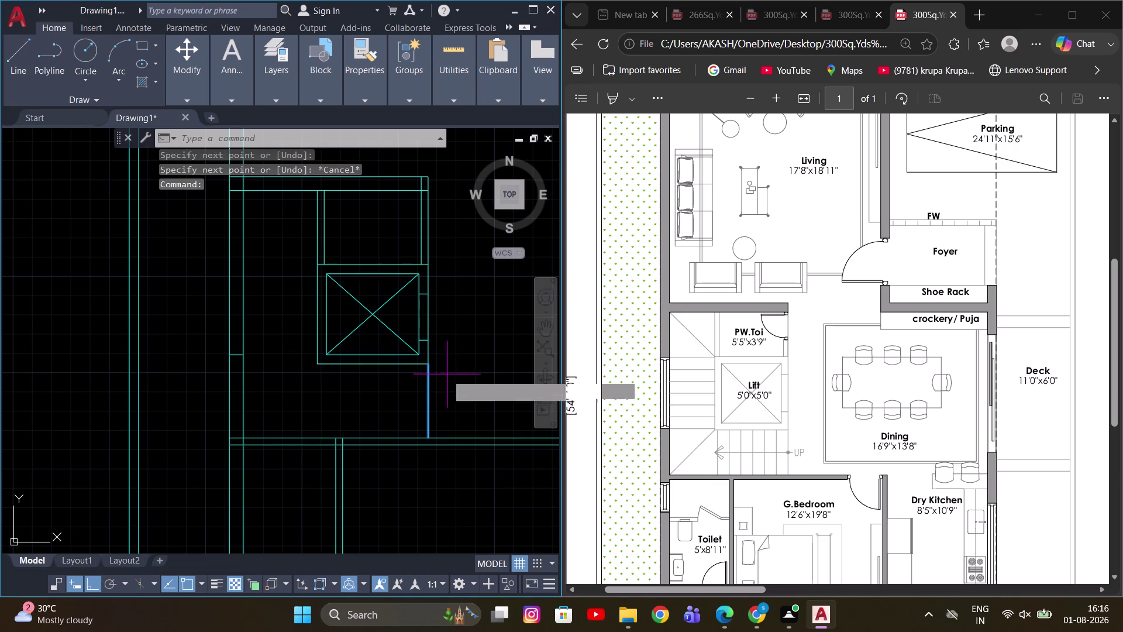
drag(429, 368, 423, 368)
text(A)
key(space)
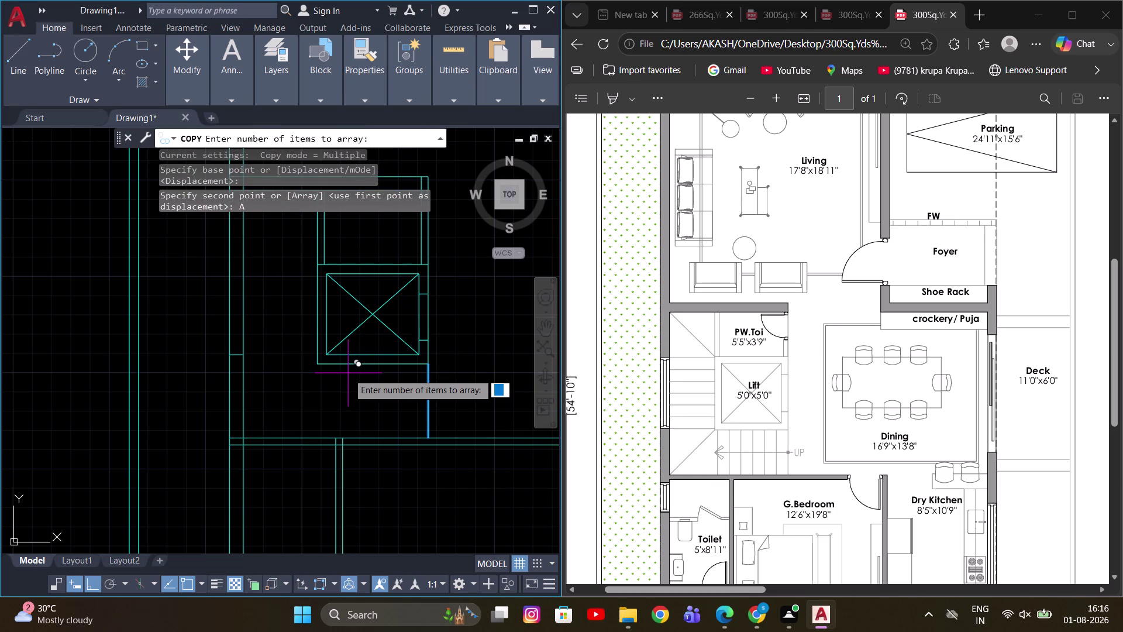
key(1)
key(BackSpace)
key(BackSpace)
text(10)
key(Return)
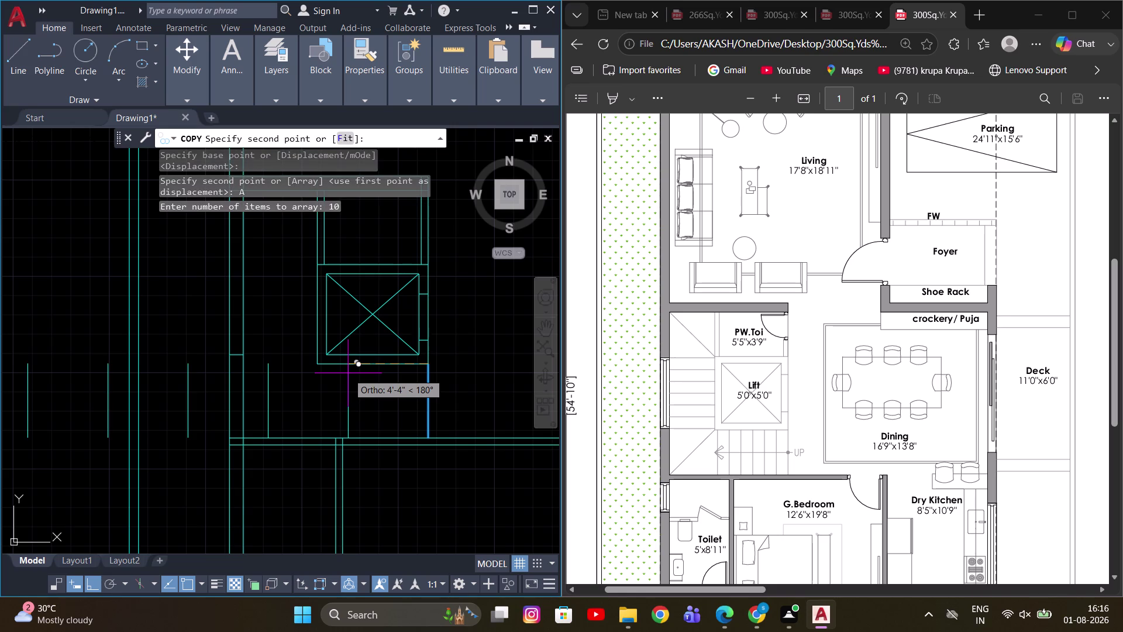
text(10)
key(Return)
middle_drag(419, 367, 448, 362)
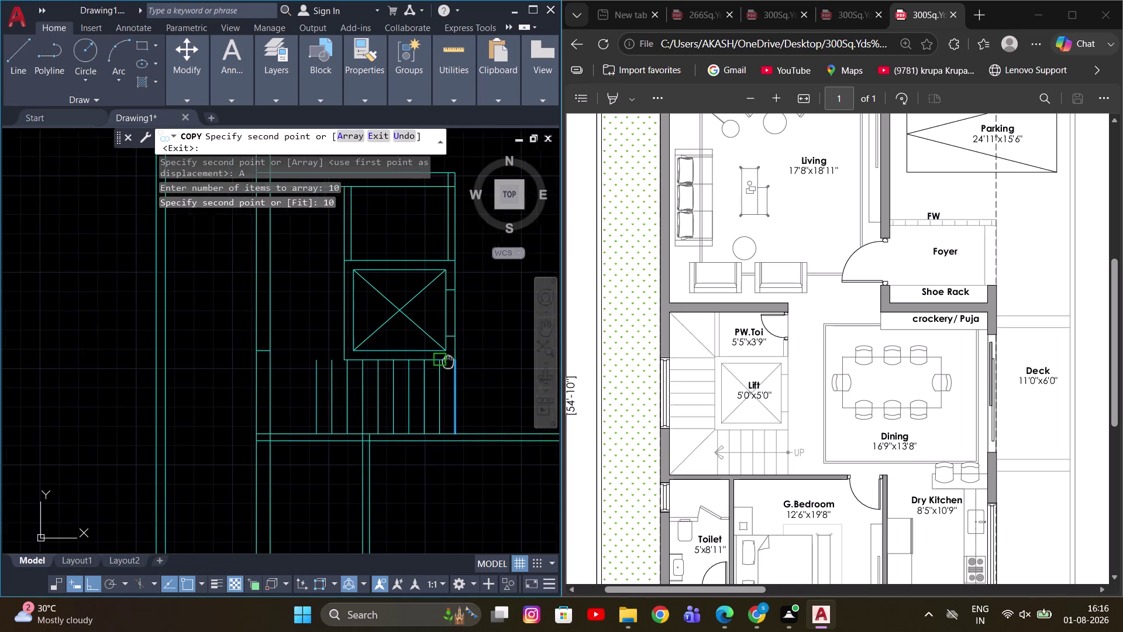
middle_drag(448, 362, 450, 362)
key(Escape)
scroll(up, 3)
middle_drag(296, 372, 406, 346)
scroll(down, 3)
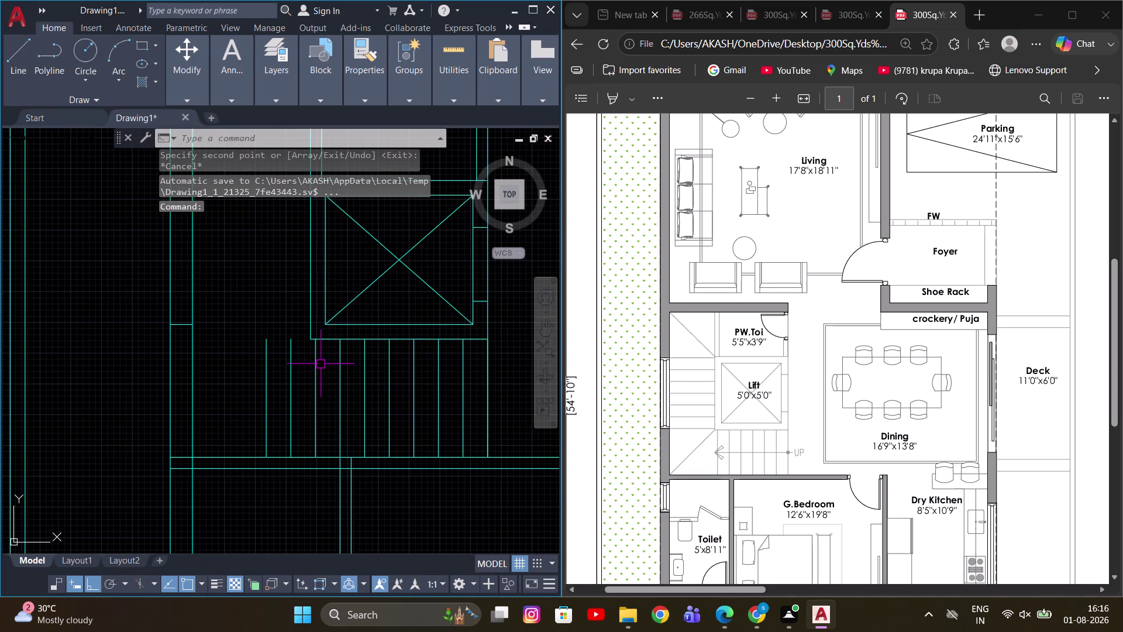
scroll(up, 3)
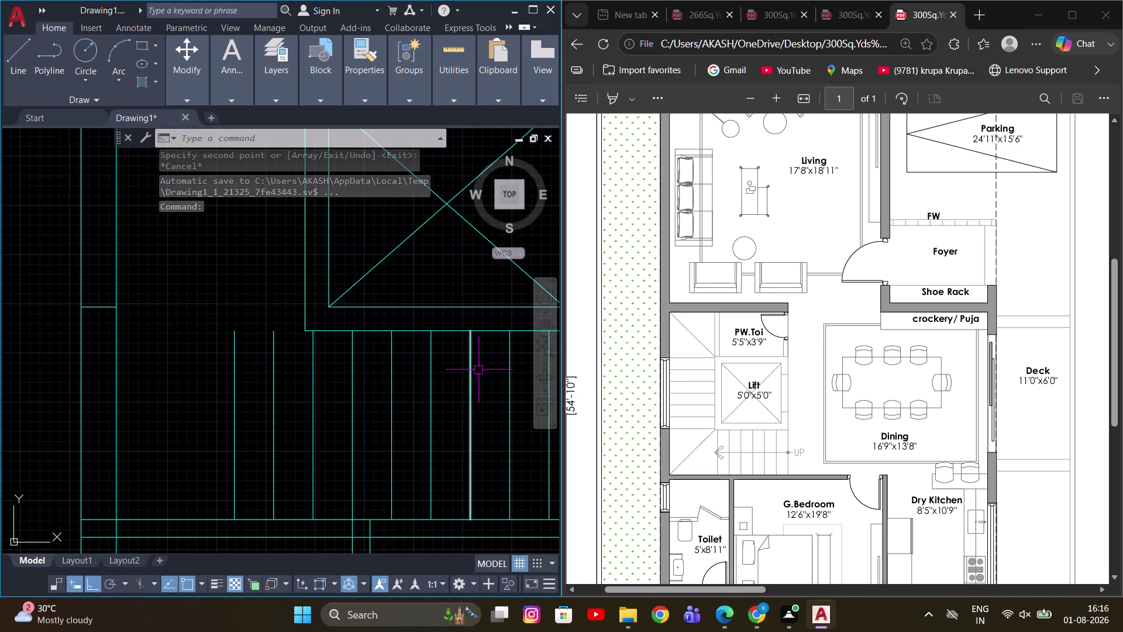
middle_drag(480, 371, 351, 372)
middle_drag(351, 365, 437, 360)
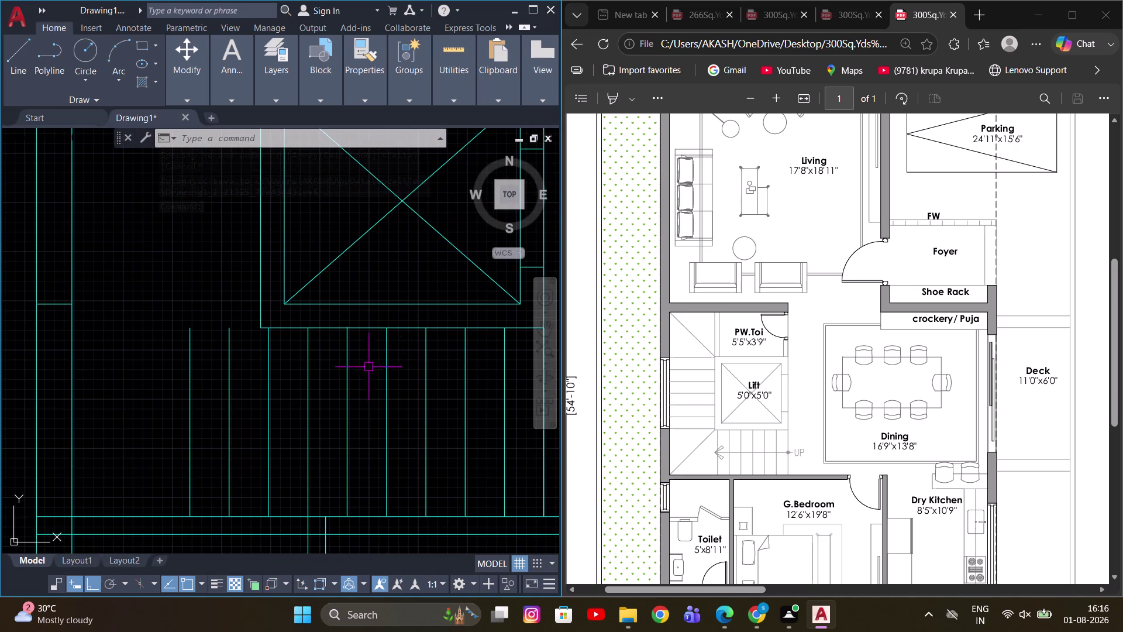
scroll(down, 3)
middle_drag(219, 342, 269, 341)
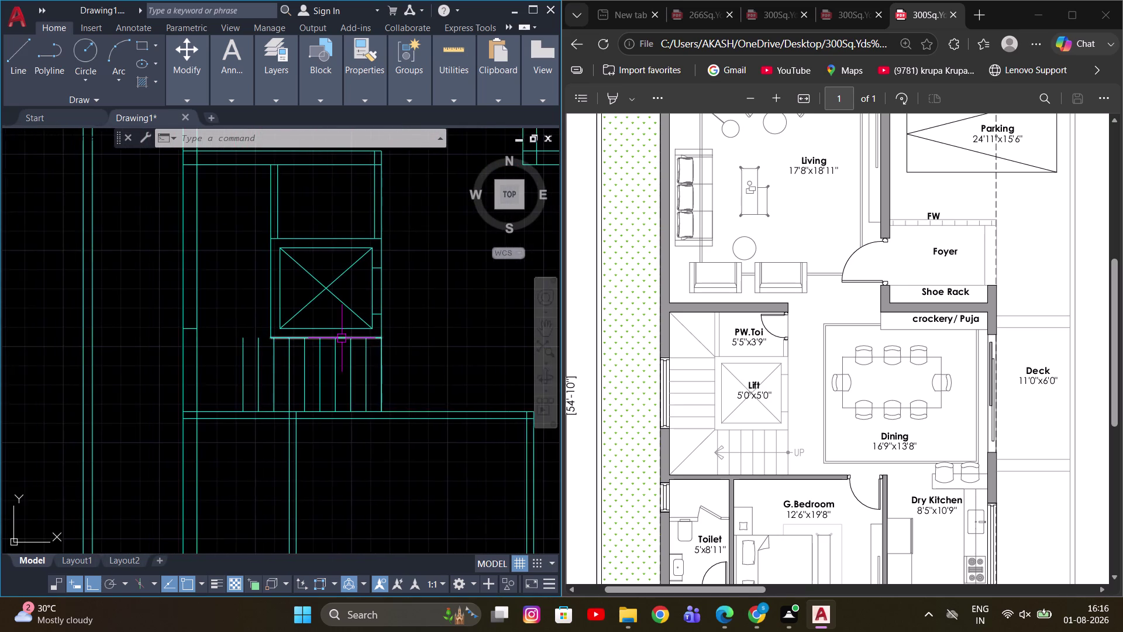
scroll(up, 3)
middle_drag(359, 350, 435, 351)
scroll(up, 3)
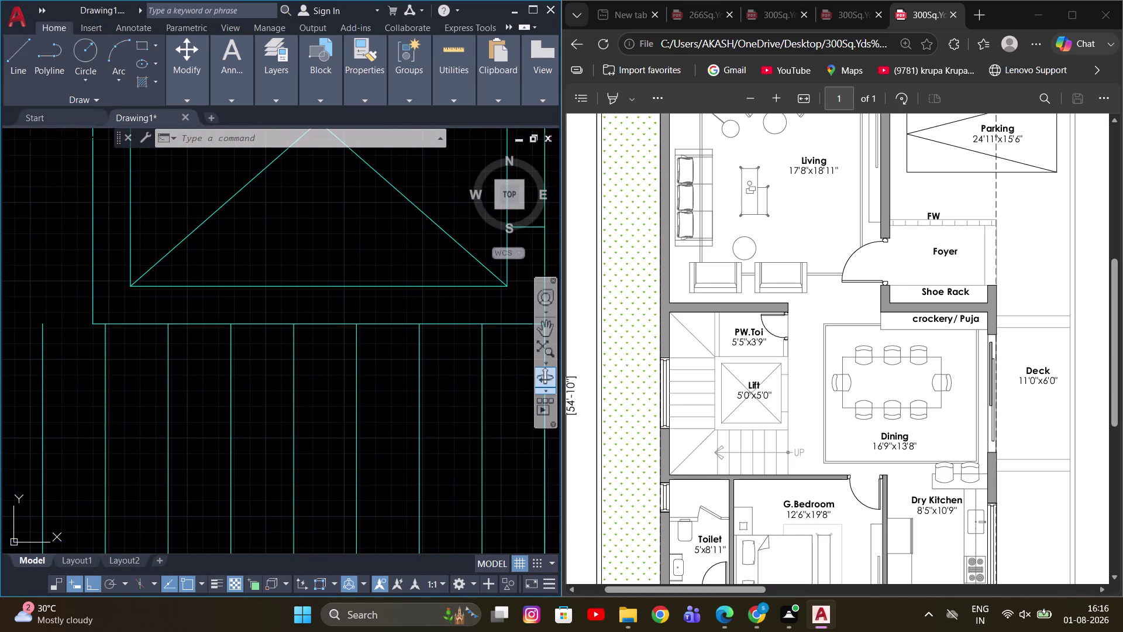
scroll(up, 3)
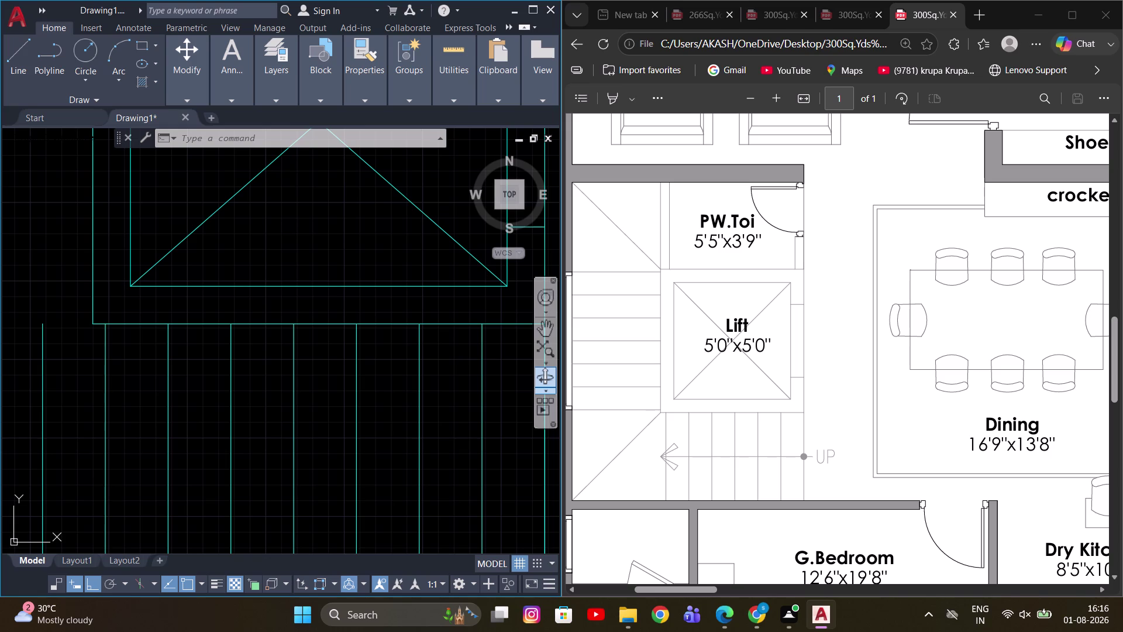
scroll(down, 3)
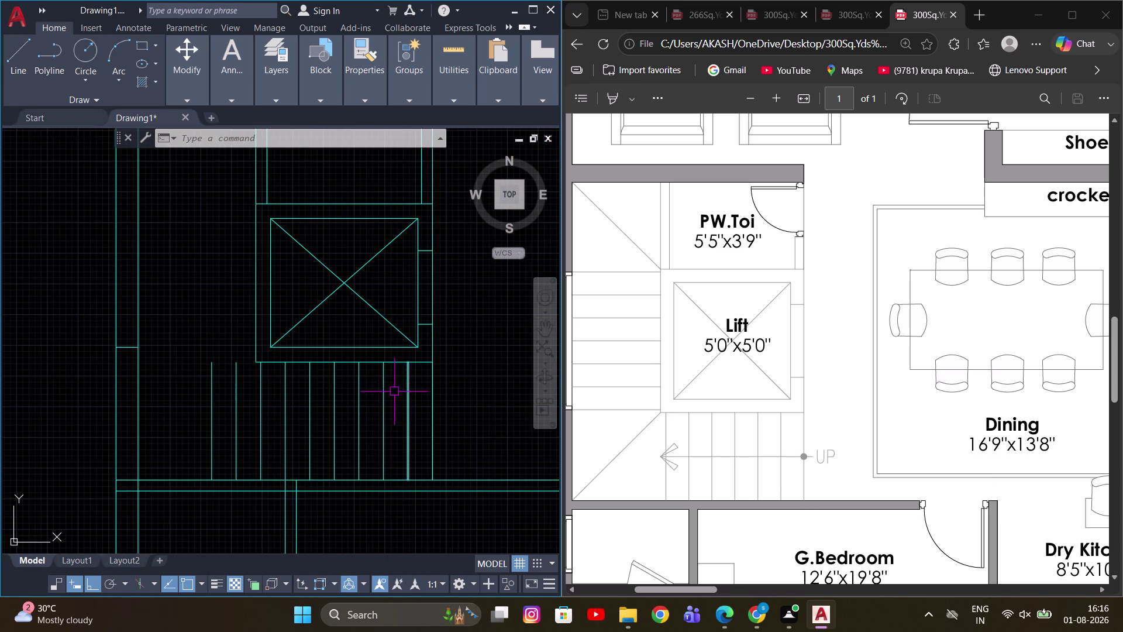
middle_drag(356, 396, 426, 393)
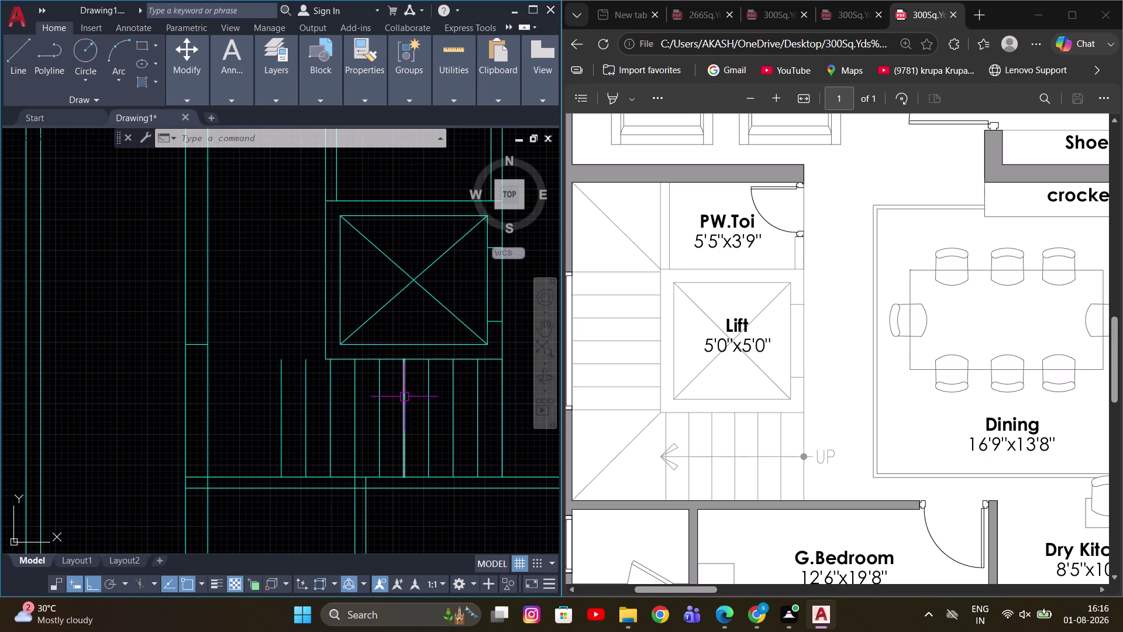
middle_drag(323, 390, 351, 353)
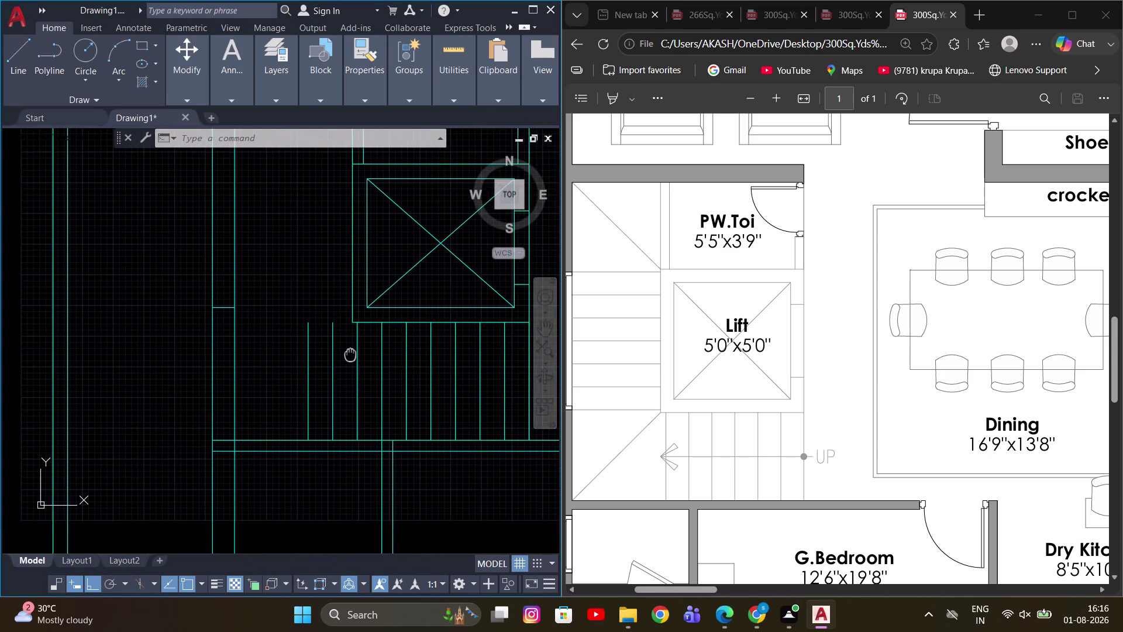
middle_drag(350, 353, 358, 355)
key(Escape)
drag(356, 351, 298, 358)
click(276, 364)
key(e)
key(space)
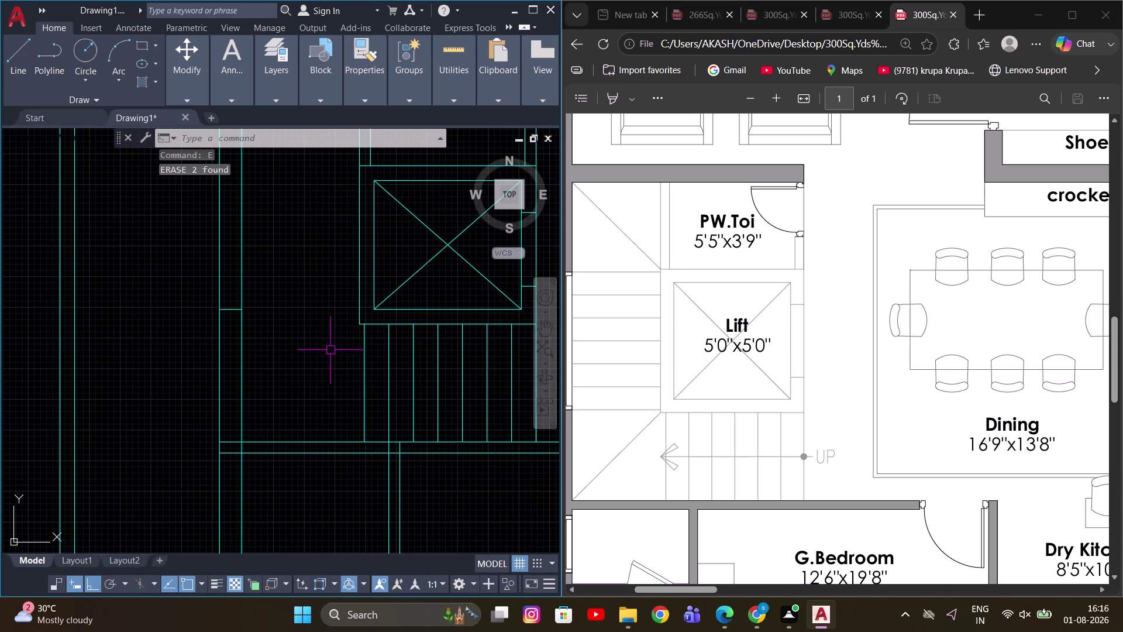
scroll(down, 3)
middle_drag(499, 369, 499, 400)
key(Escape)
scroll(up, 3)
middle_drag(349, 338, 382, 336)
scroll(up, 3)
scroll(down, 3)
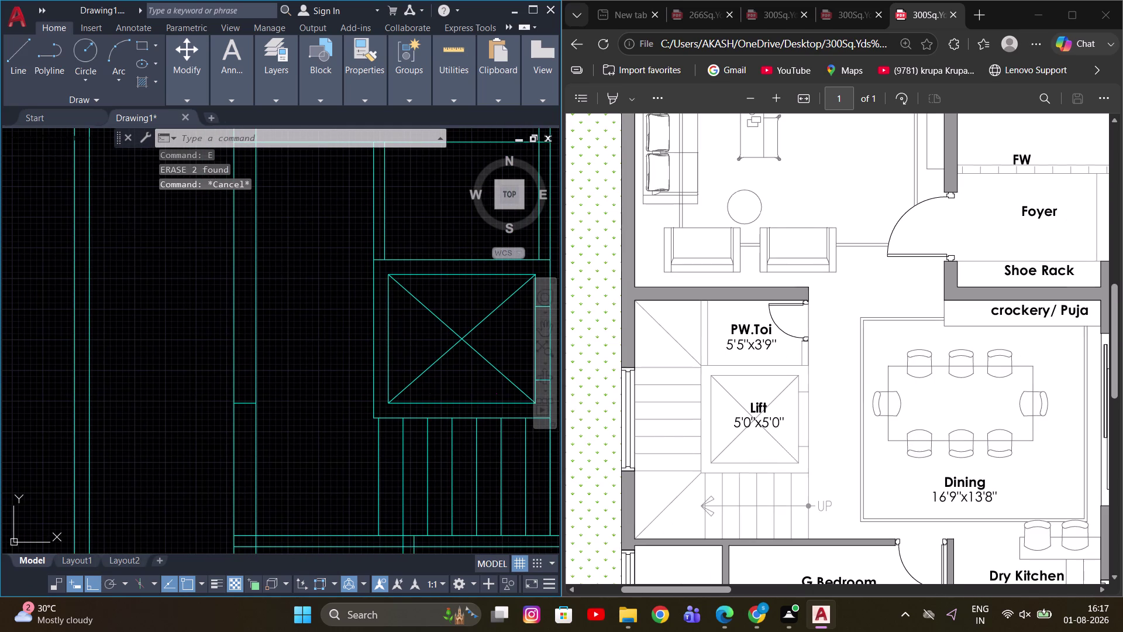
middle_drag(419, 383, 371, 344)
key(Escape)
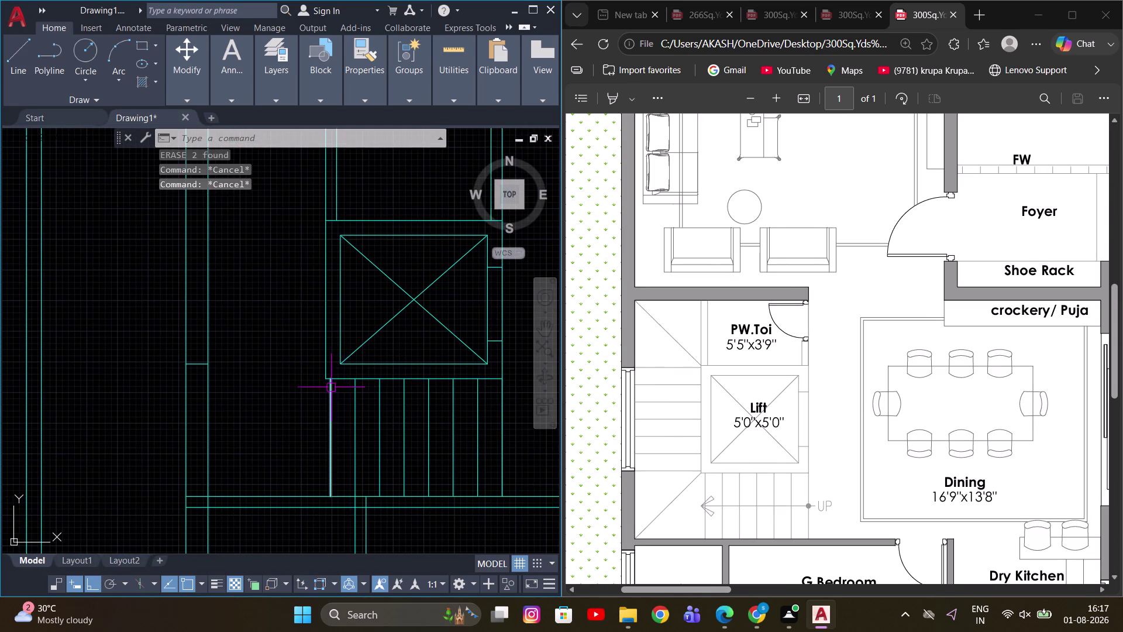
scroll(up, 3)
middle_drag(330, 387, 327, 372)
middle_drag(322, 362, 324, 368)
key(l)
key(space)
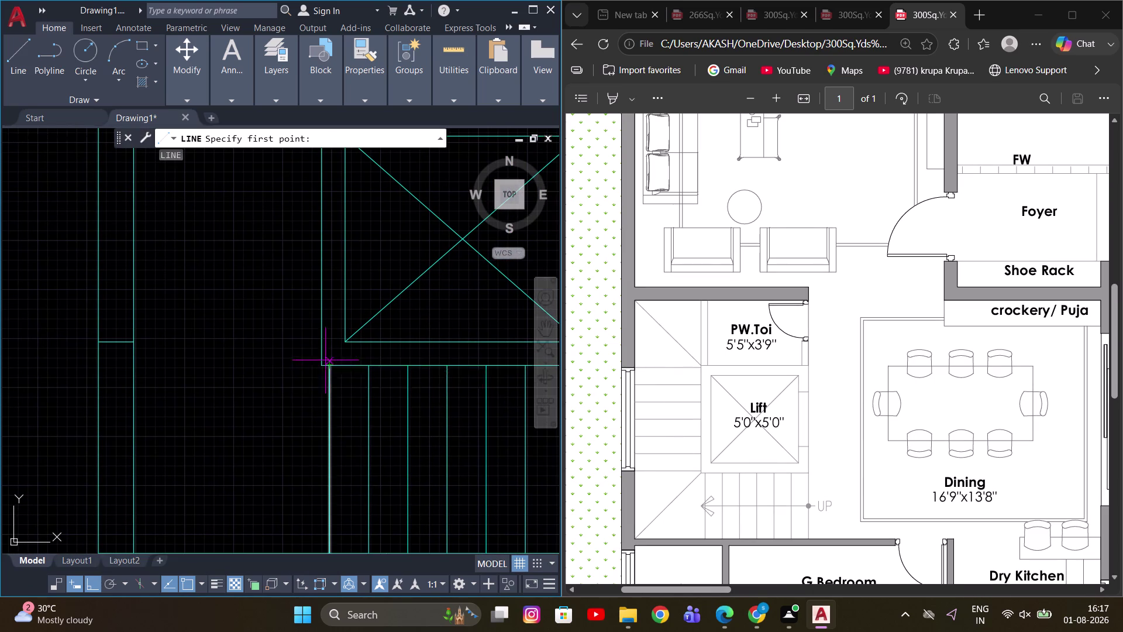
scroll(up, 3)
scroll(down, 3)
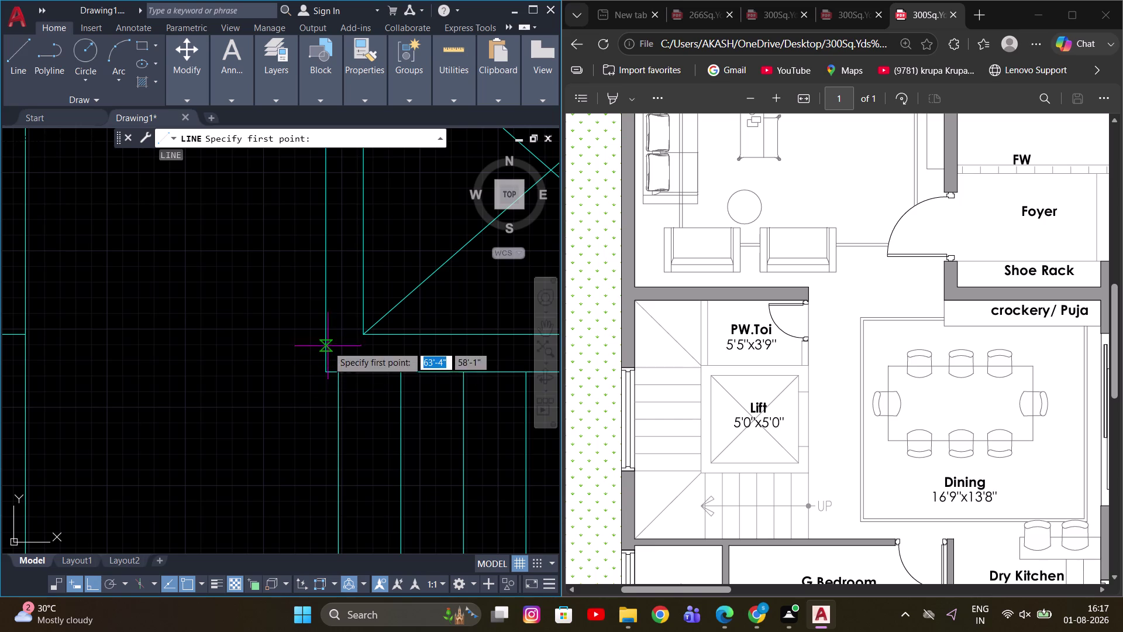
middle_drag(329, 345, 331, 362)
drag(327, 382, 320, 384)
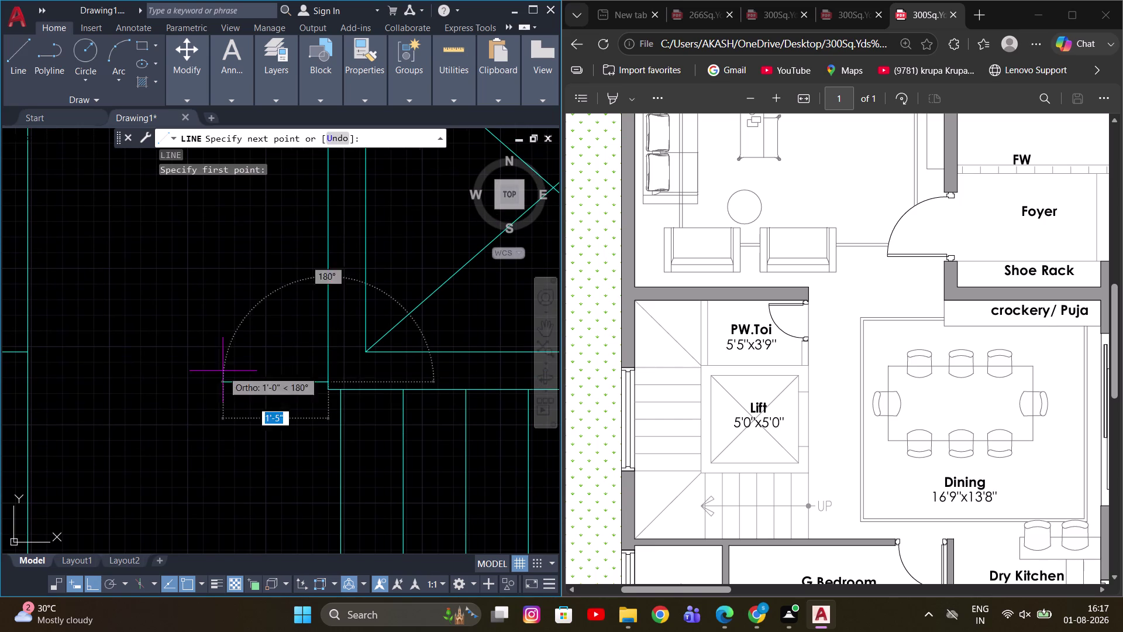
middle_drag(75, 371, 167, 373)
drag(115, 384, 123, 381)
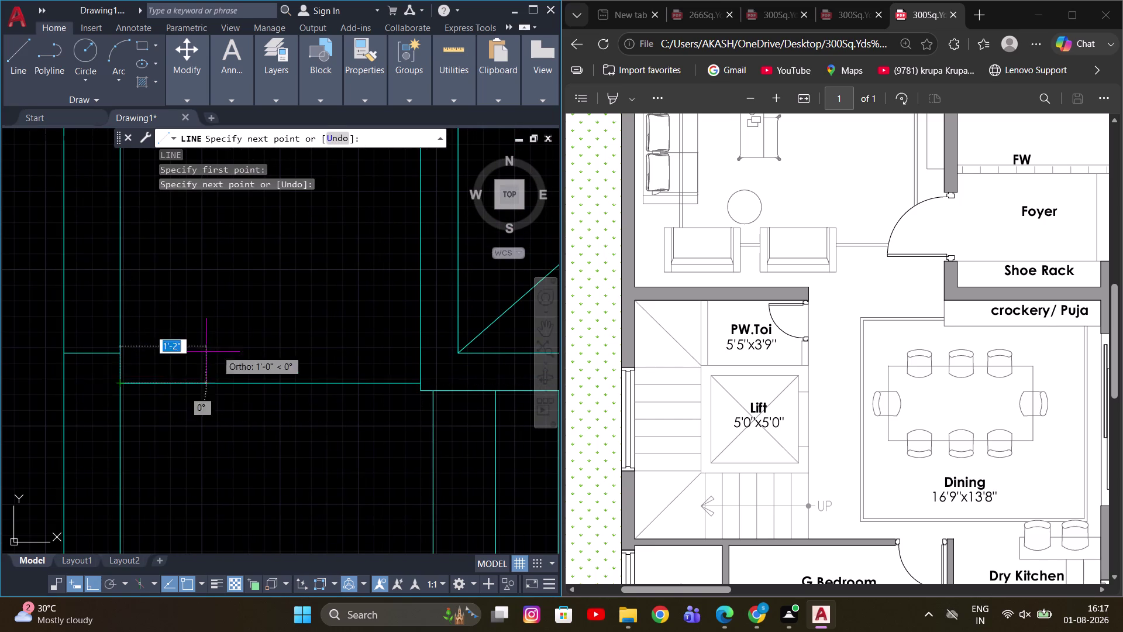
key(Escape)
scroll(down, 3)
middle_drag(316, 372, 371, 365)
scroll(up, 3)
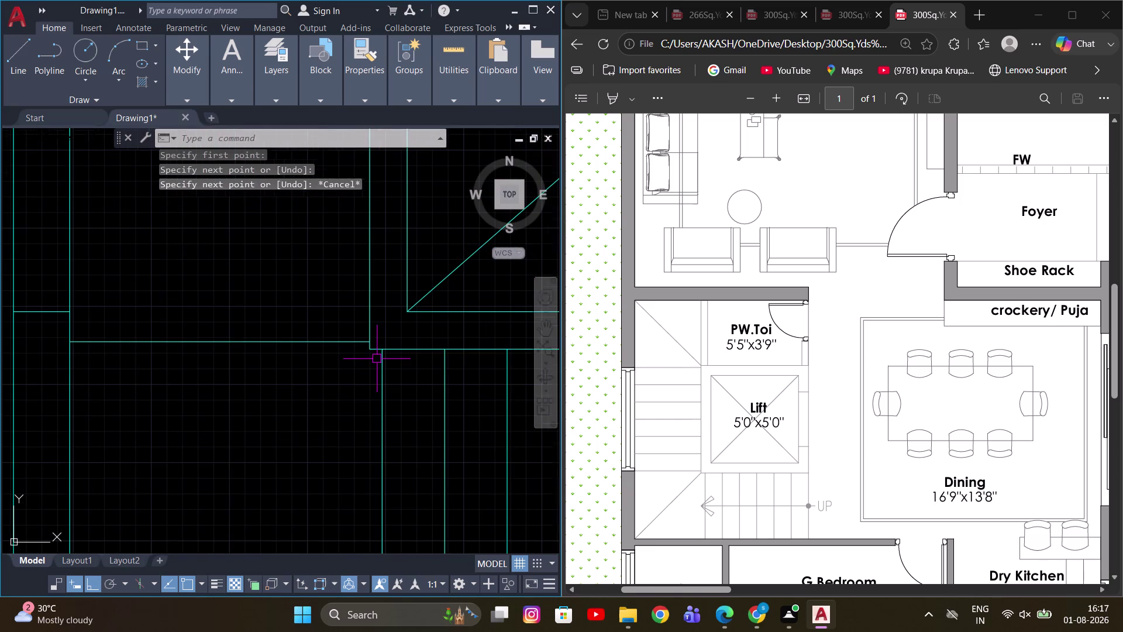
text(L)
key(space)
scroll(down, 3)
key(Escape)
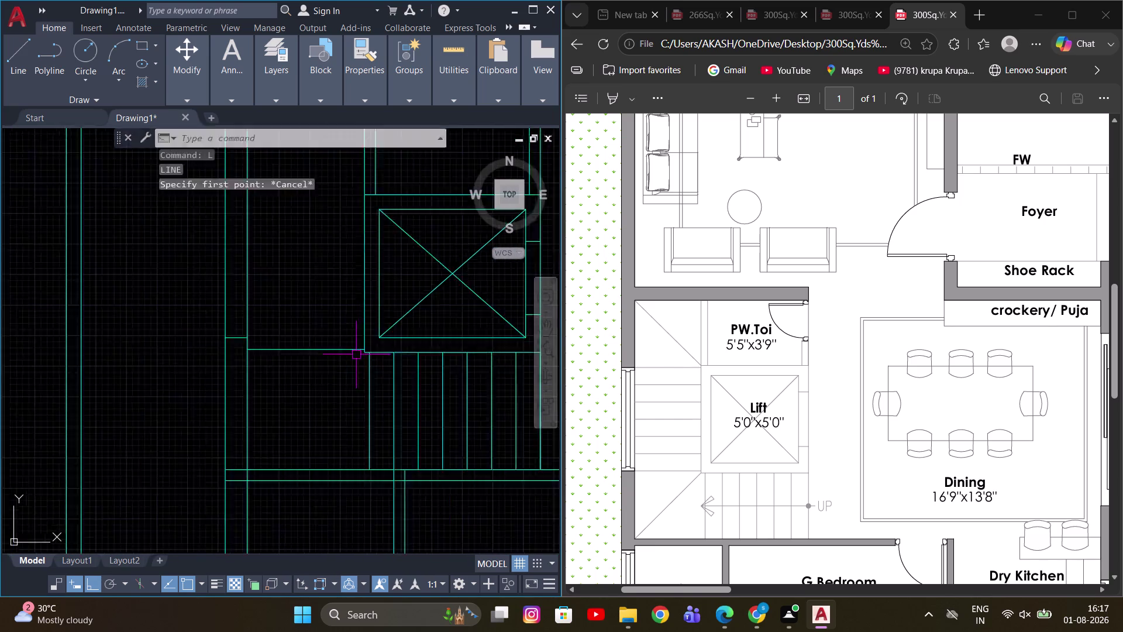
scroll(up, 3)
middle_drag(489, 380, 410, 379)
scroll(down, 3)
key(Escape)
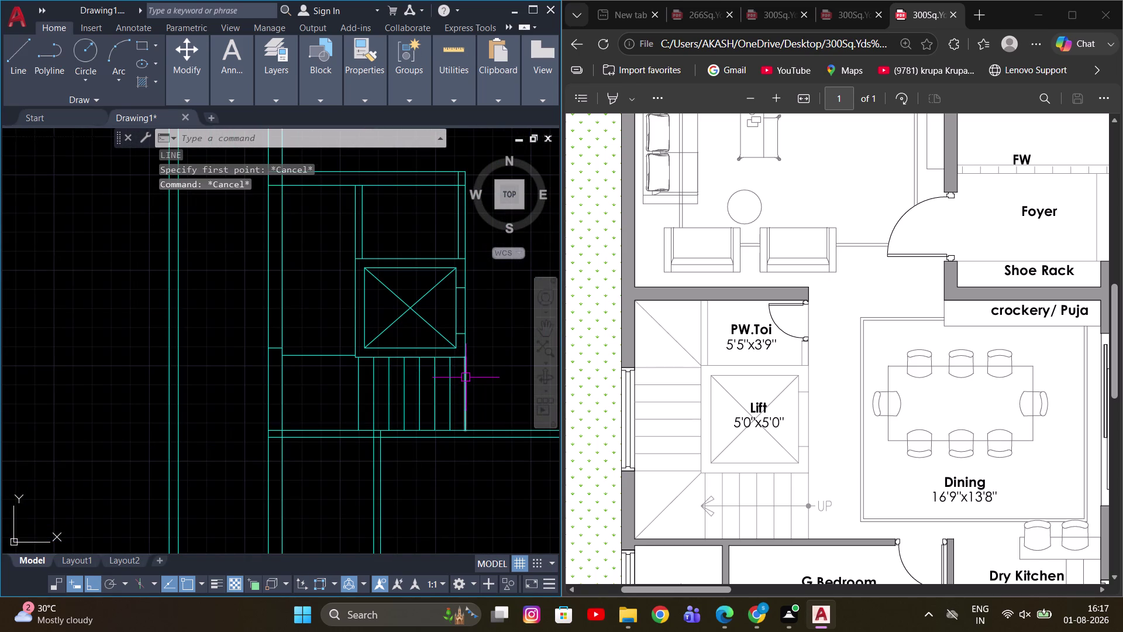
click(465, 378)
key(Escape)
scroll(down, 3)
scroll(up, 3)
middle_drag(340, 316, 325, 317)
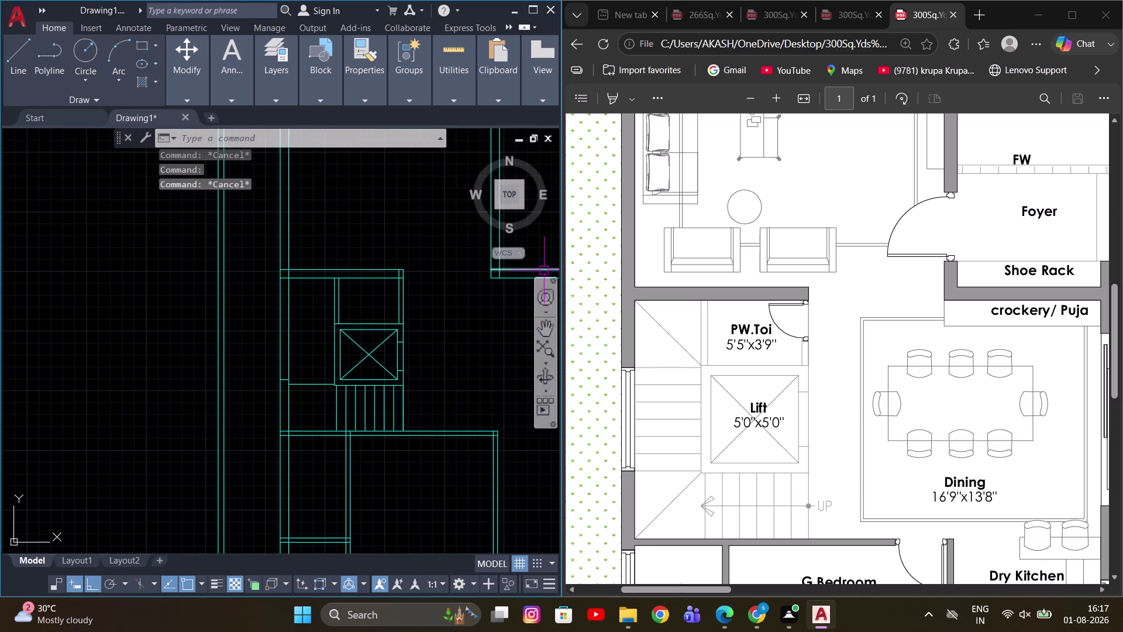
middle_drag(342, 332, 392, 332)
scroll(up, 3)
scroll(down, 3)
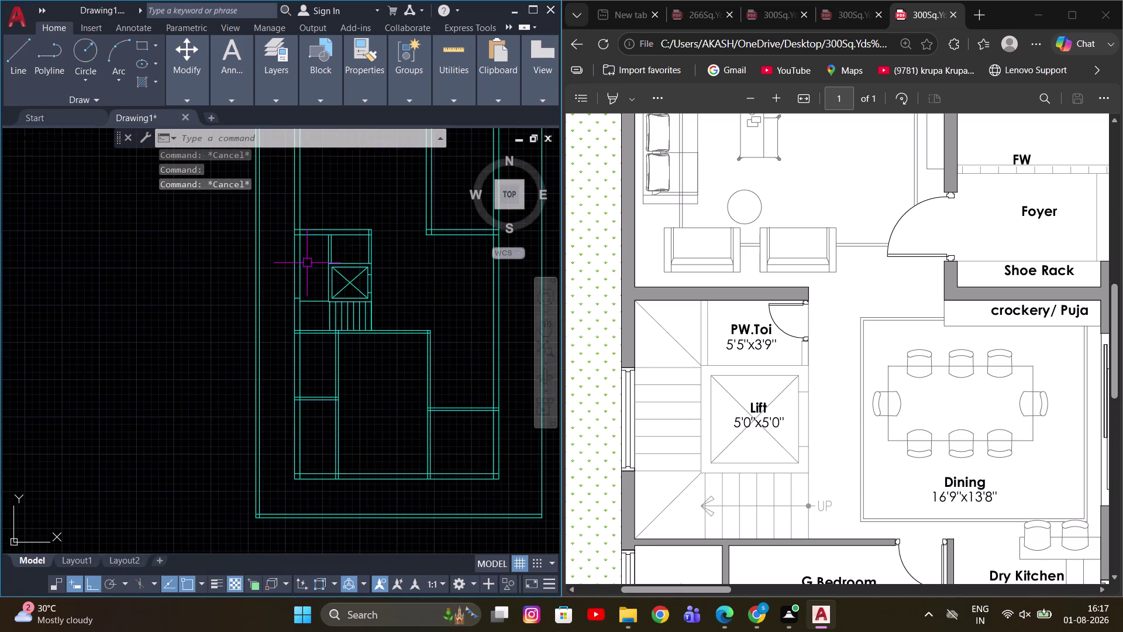
middle_drag(356, 237, 335, 293)
key(l)
Create Layer1 with colour index 210 (magenta) and open the Properties palette with Ctrl+1.
key(a)
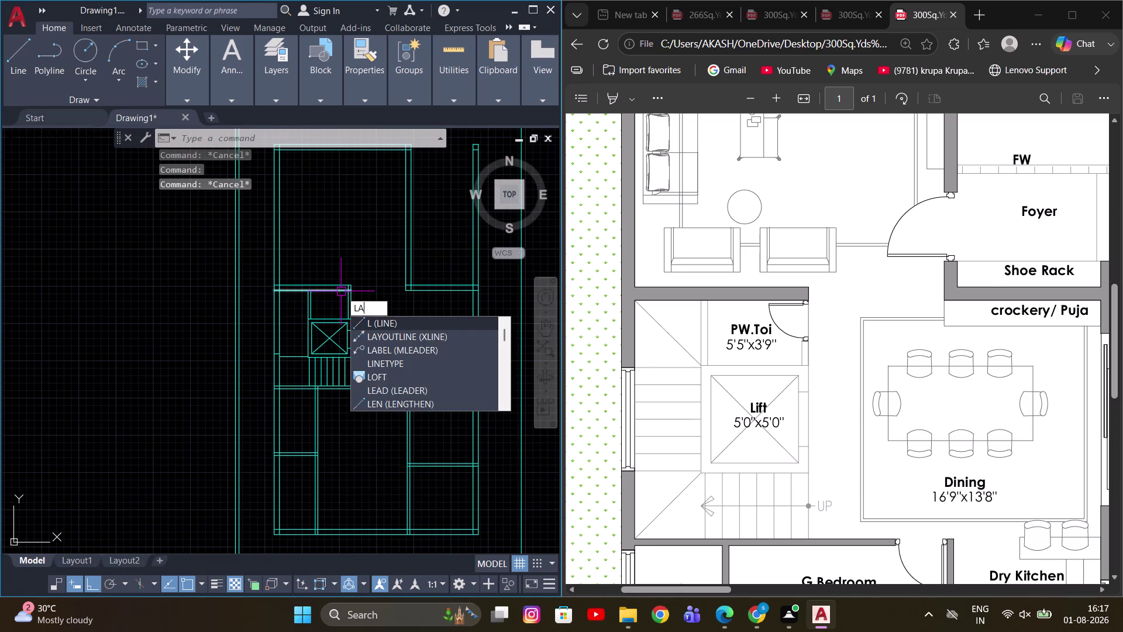
key(space)
click(490, 220)
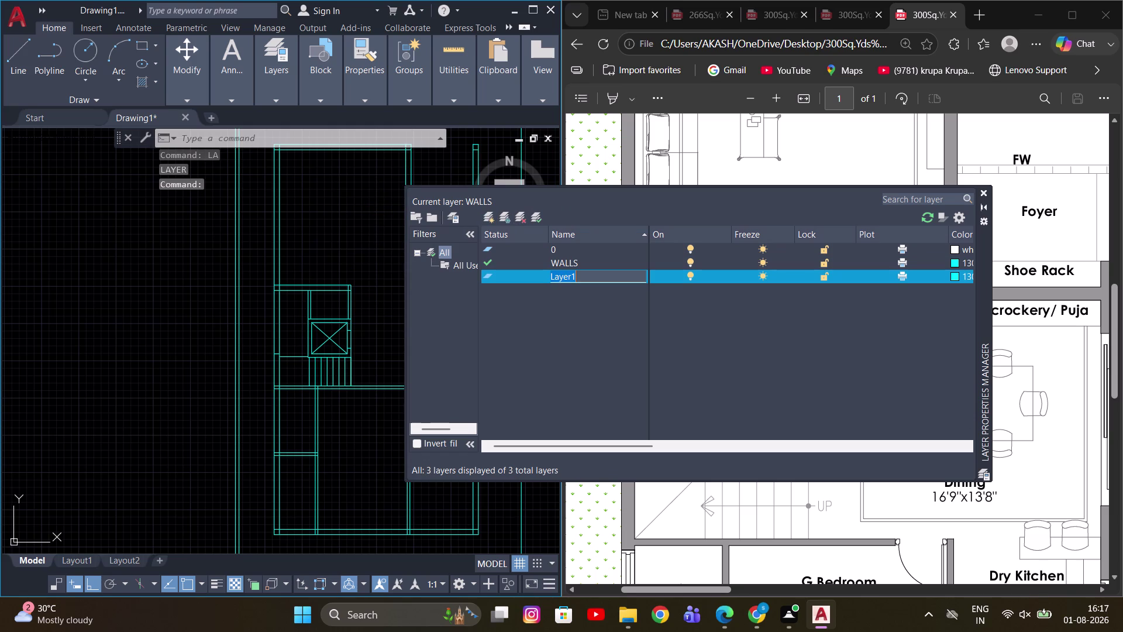
click(955, 273)
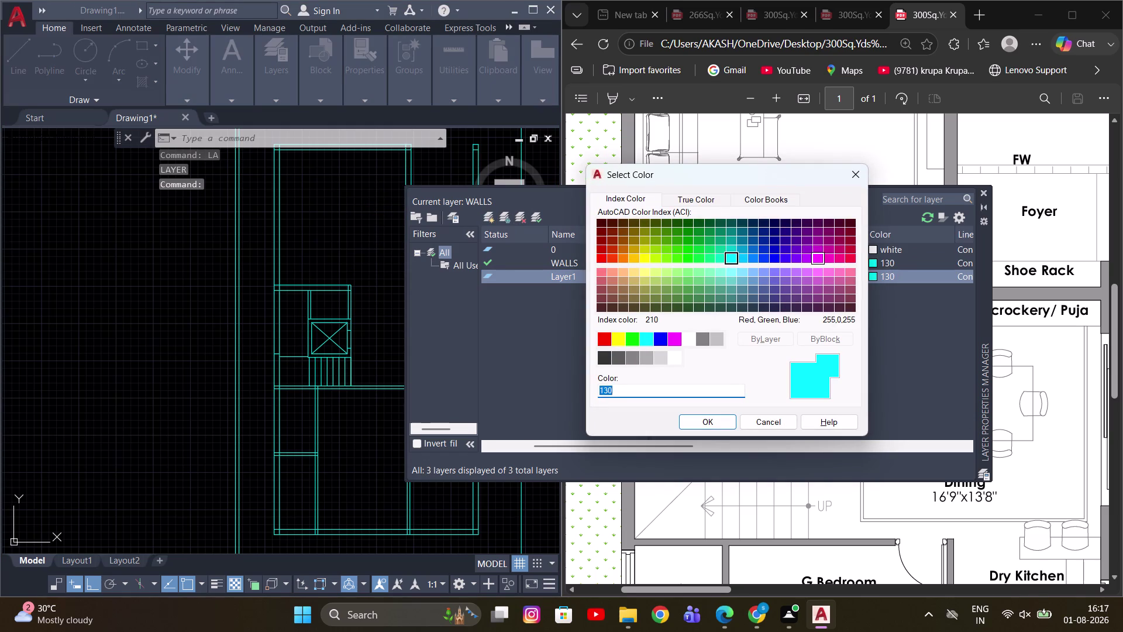
click(819, 259)
click(611, 256)
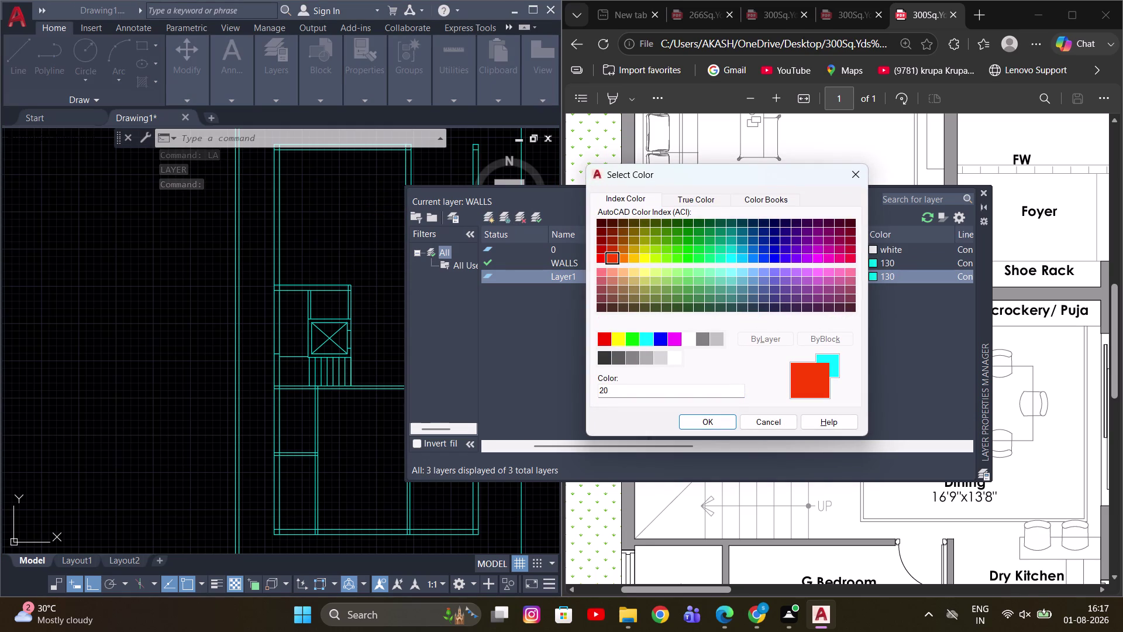
click(823, 262)
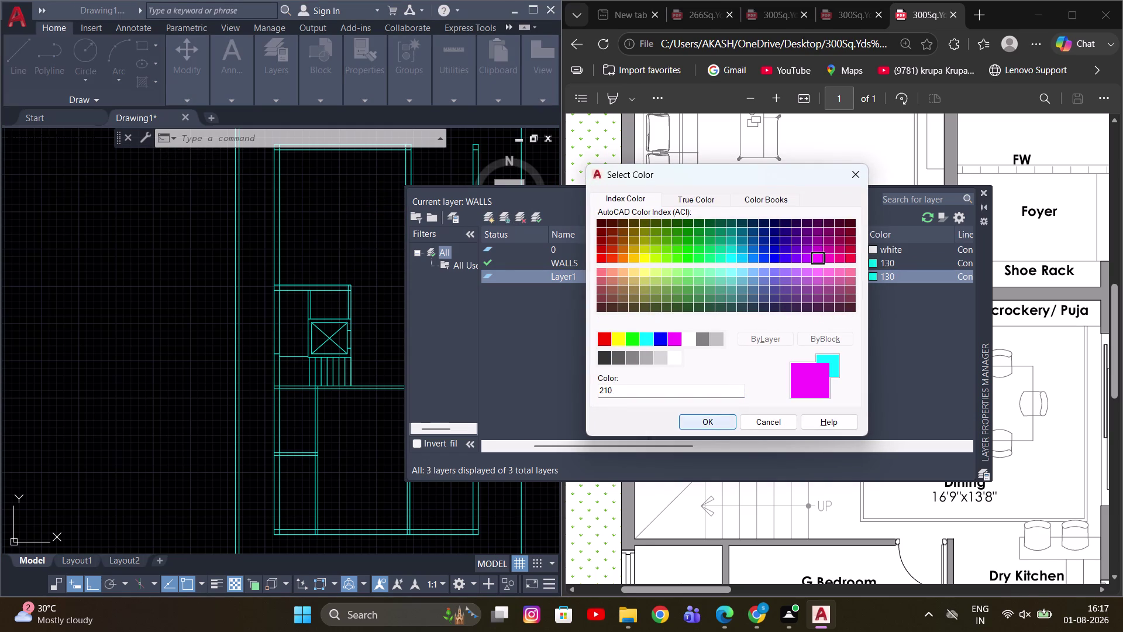
click(719, 414)
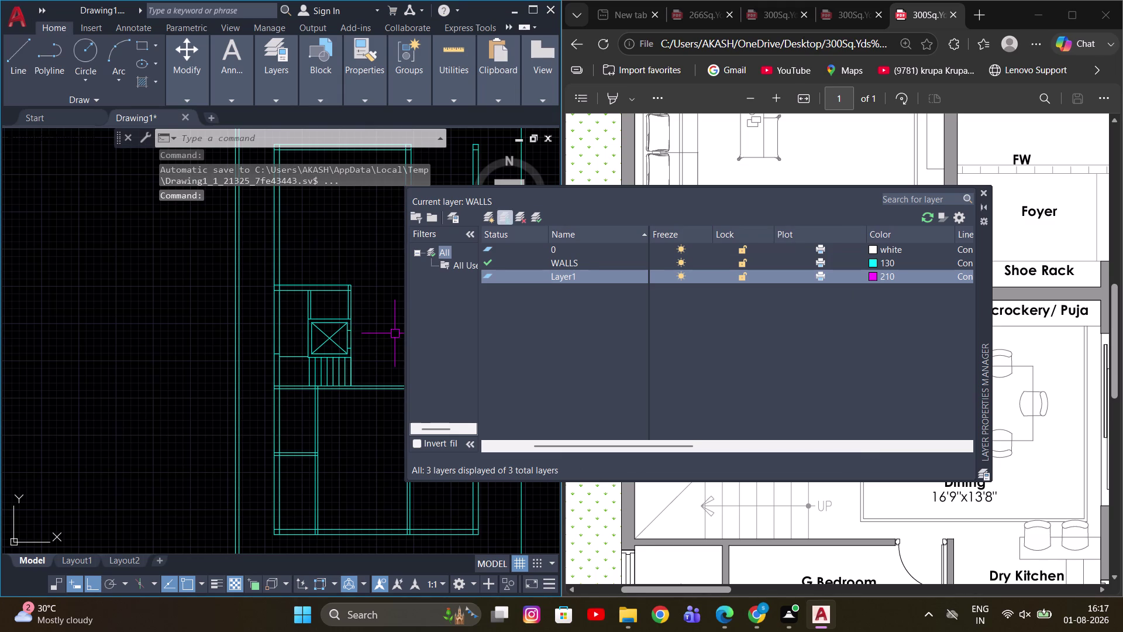
scroll(up, 3)
key(ctrl+1)
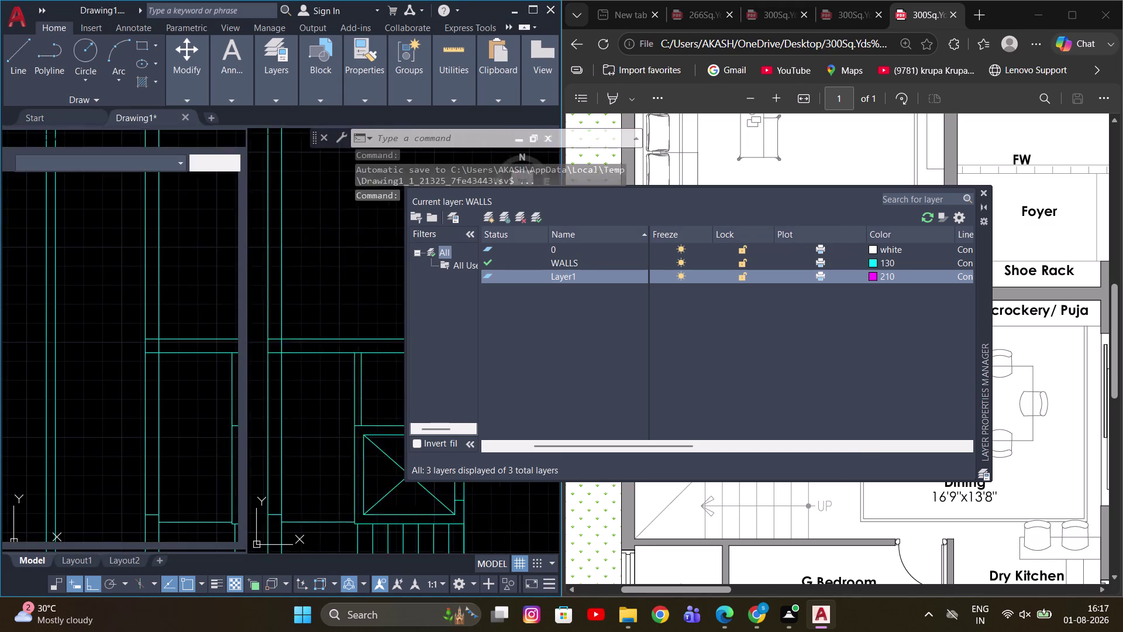
scroll(down, 3)
Select the seven stair tread lines and move them onto Layer1 in Properties.
click(982, 194)
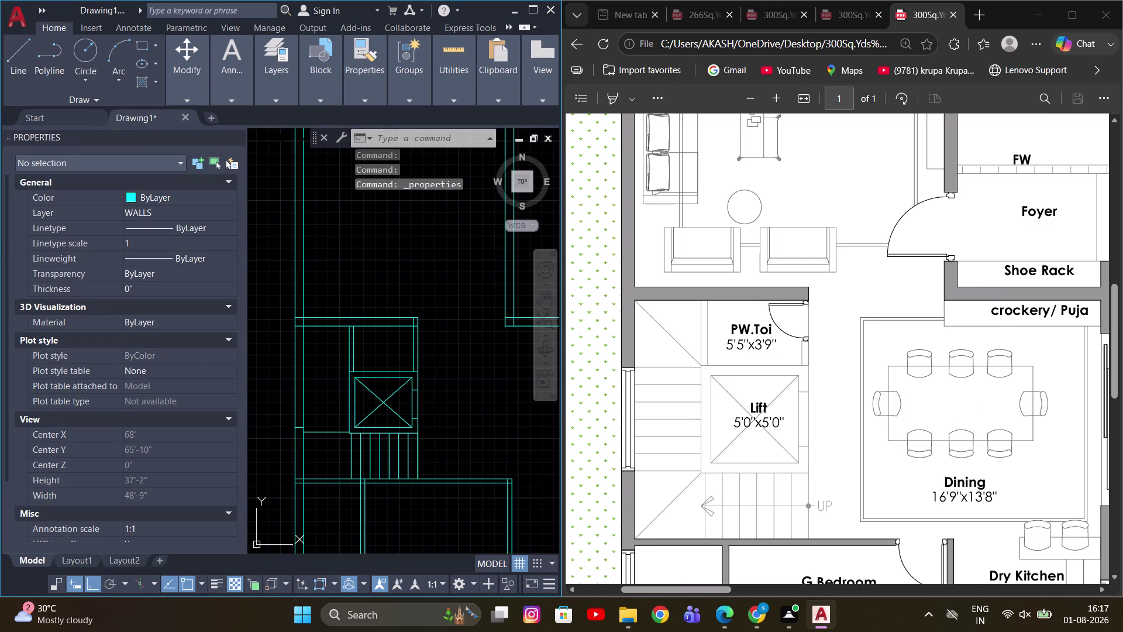
drag(560, 332, 661, 338)
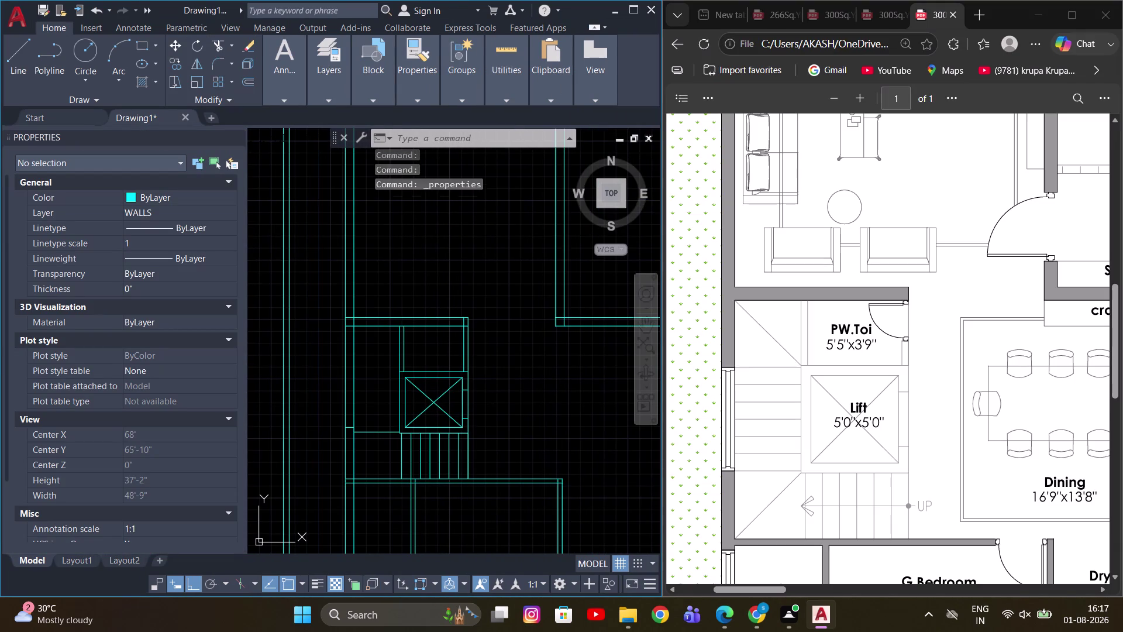
scroll(down, 3)
scroll(up, 3)
middle_drag(412, 392, 435, 350)
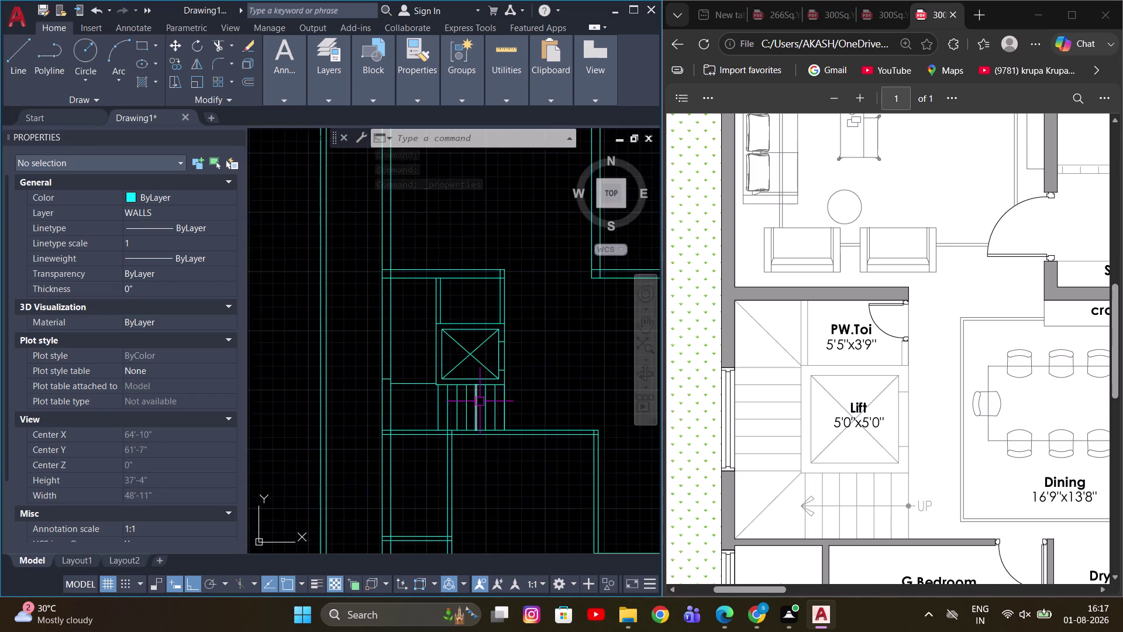
scroll(up, 3)
drag(525, 392, 511, 395)
click(370, 415)
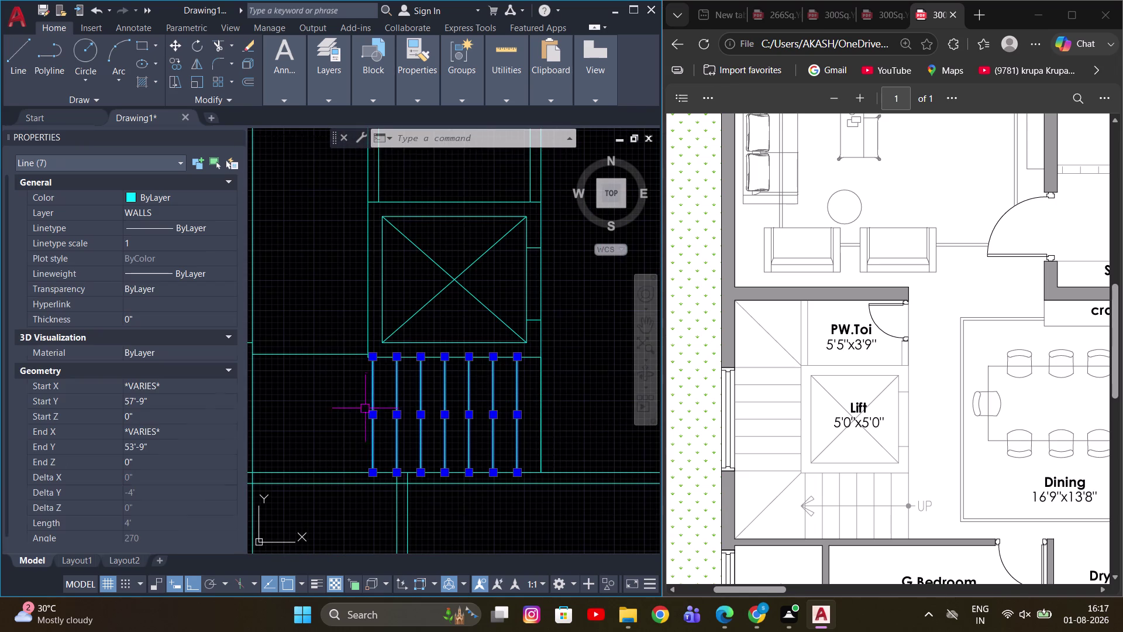
click(207, 206)
click(203, 210)
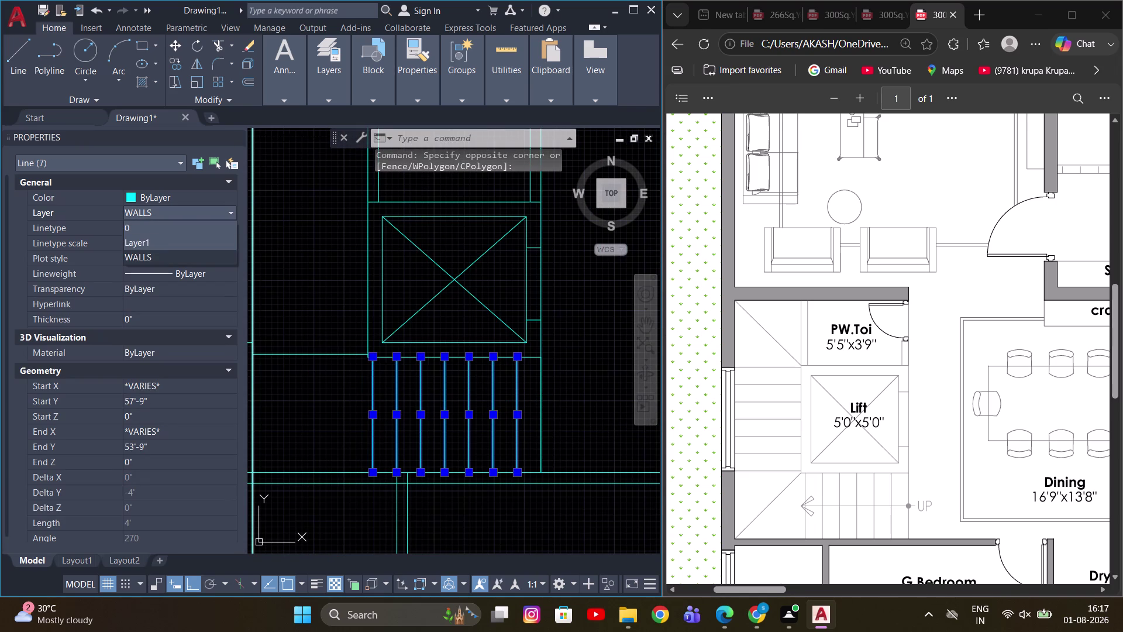
click(160, 244)
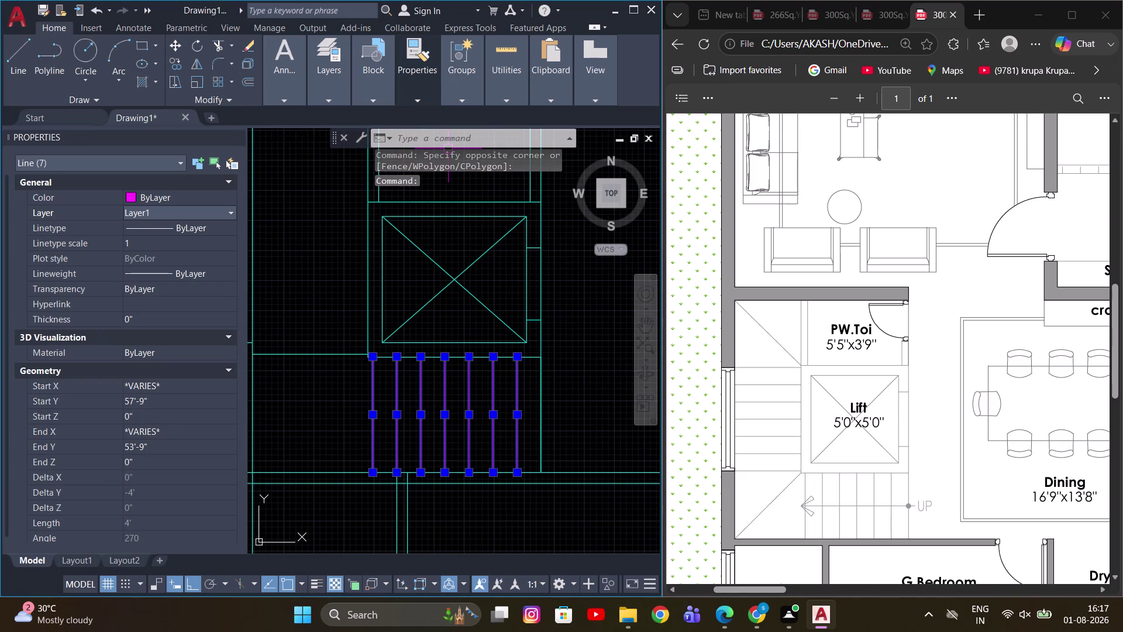
key(Escape)
Cancel the stray Match Properties command and open the Layer Properties Manager.
click(408, 132)
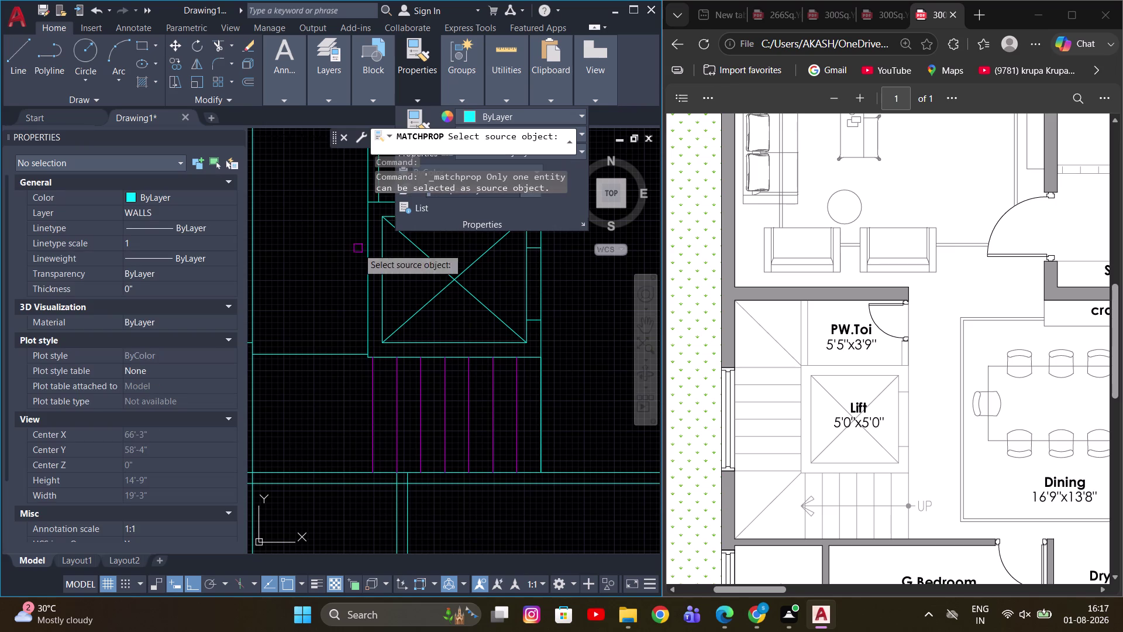
key(Escape)
key(Escape)
click(340, 93)
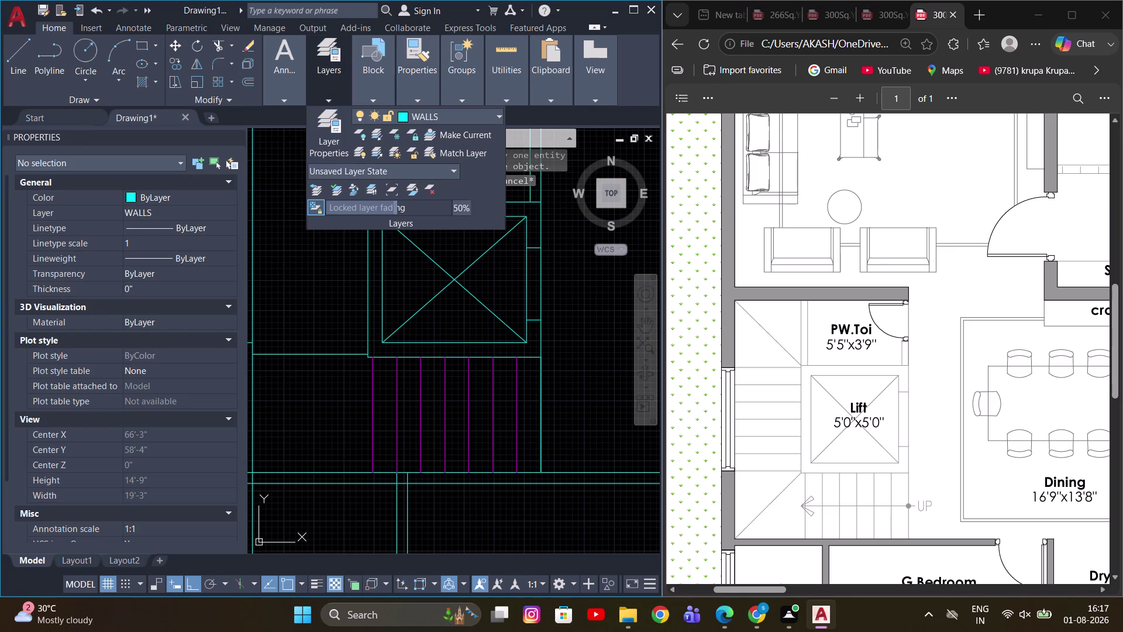
click(335, 130)
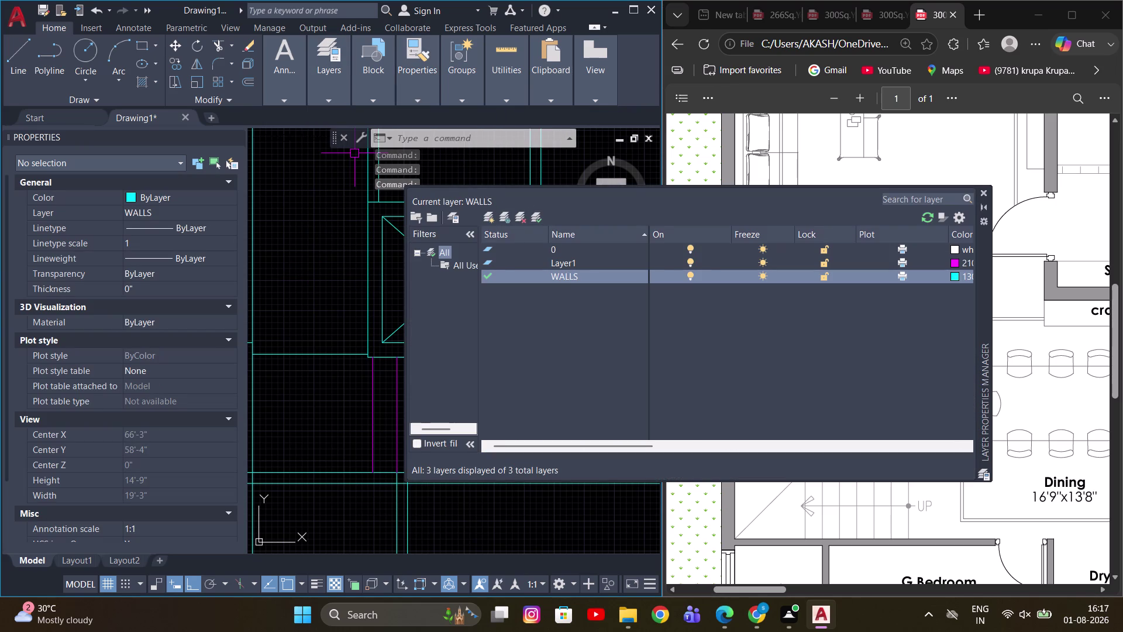
Rename Layer1 to STAIRS with F2, then close the Layer Properties Manager.
click(589, 275)
click(578, 277)
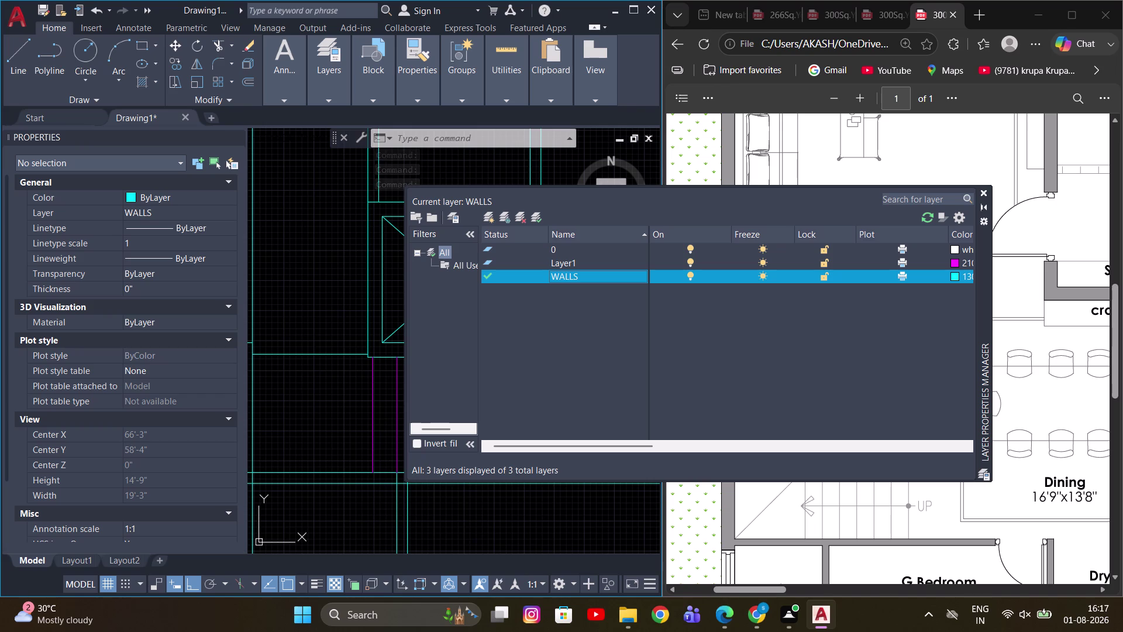
click(595, 267)
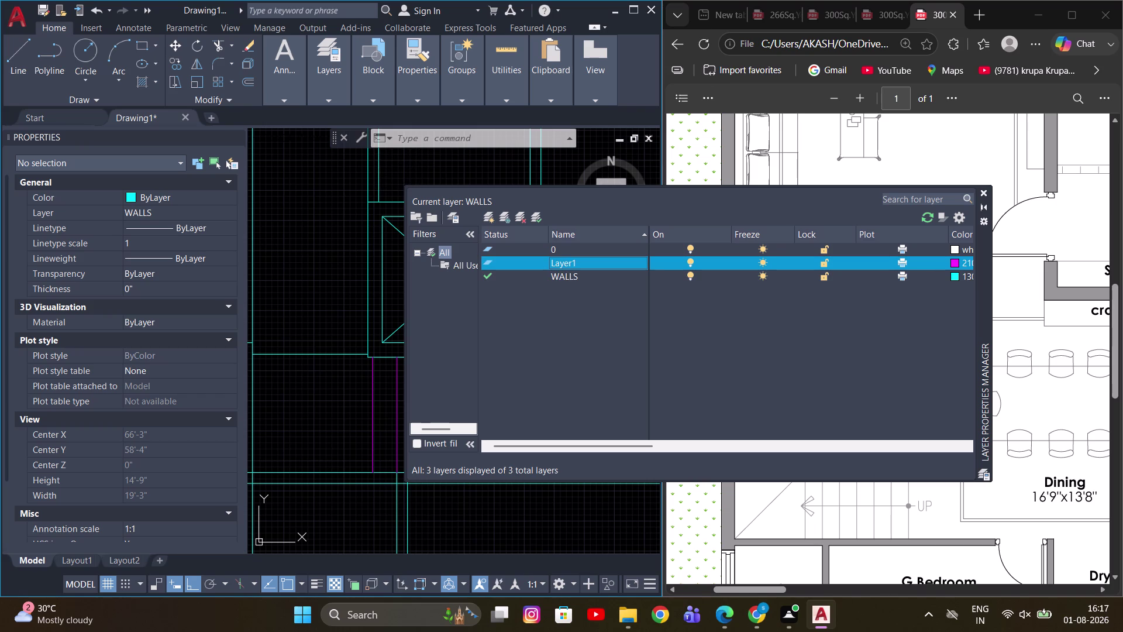
key(F2)
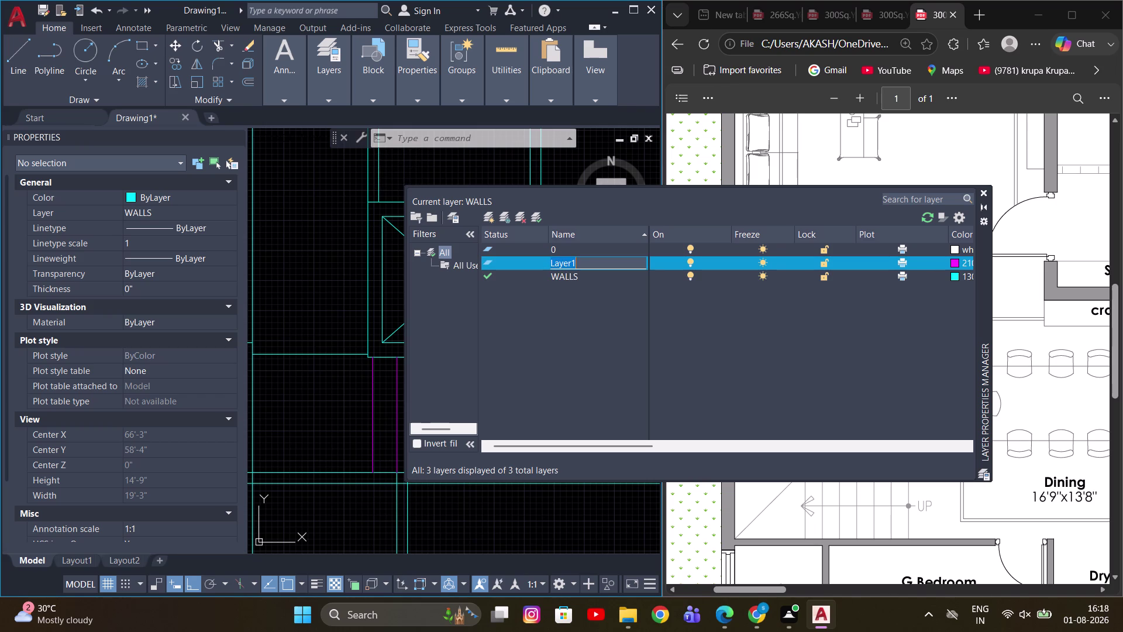
drag(604, 267, 521, 264)
text(ST)
text(AIRS)
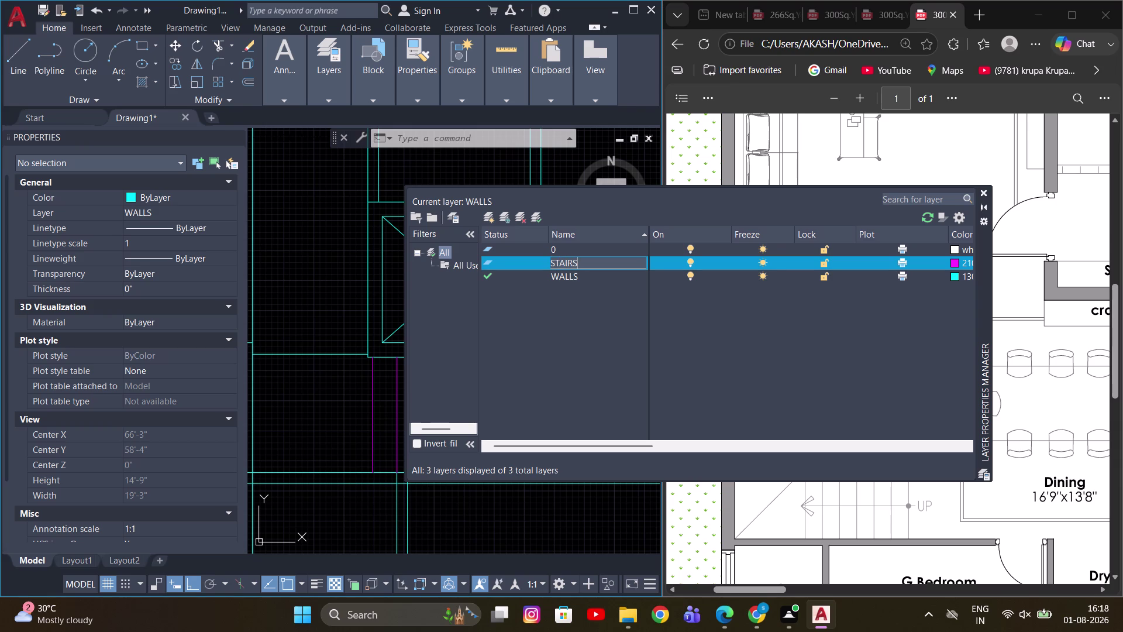
click(530, 319)
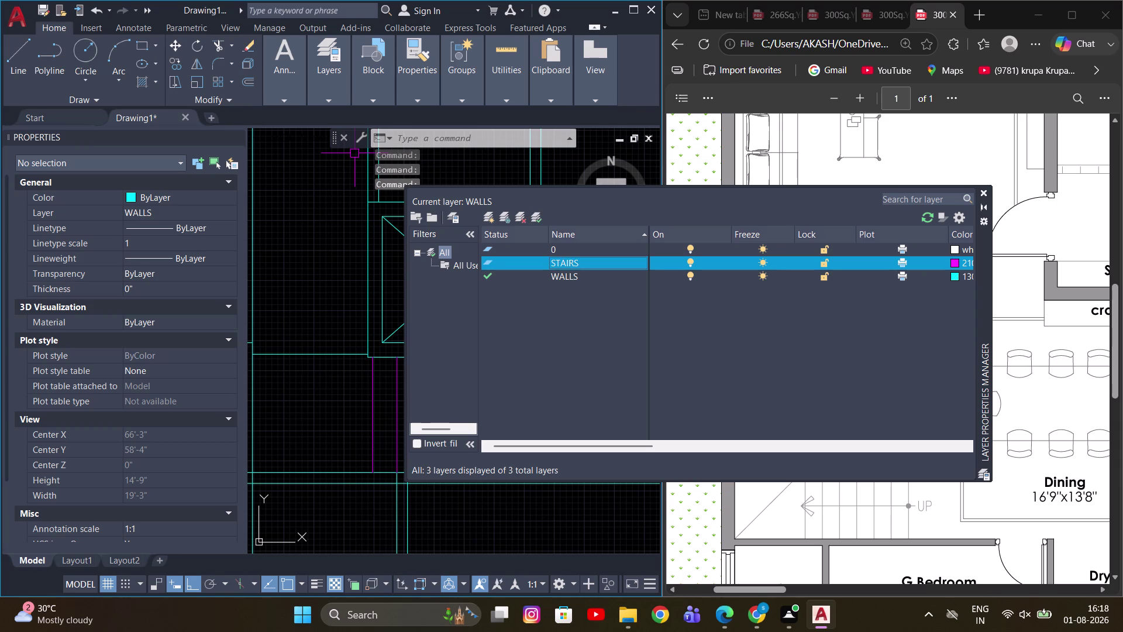
click(985, 191)
middle_drag(428, 305, 459, 301)
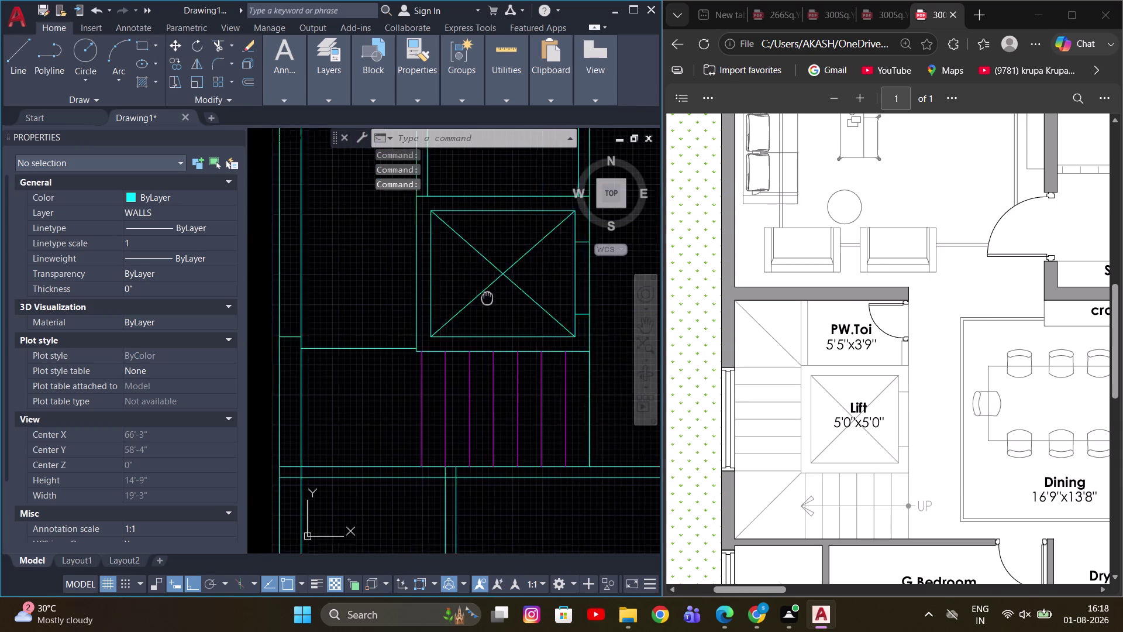
Inspect the line above the stair treads in the Properties palette, then deselect it.
middle_drag(459, 301, 580, 288)
click(474, 354)
click(458, 320)
double_click(170, 208)
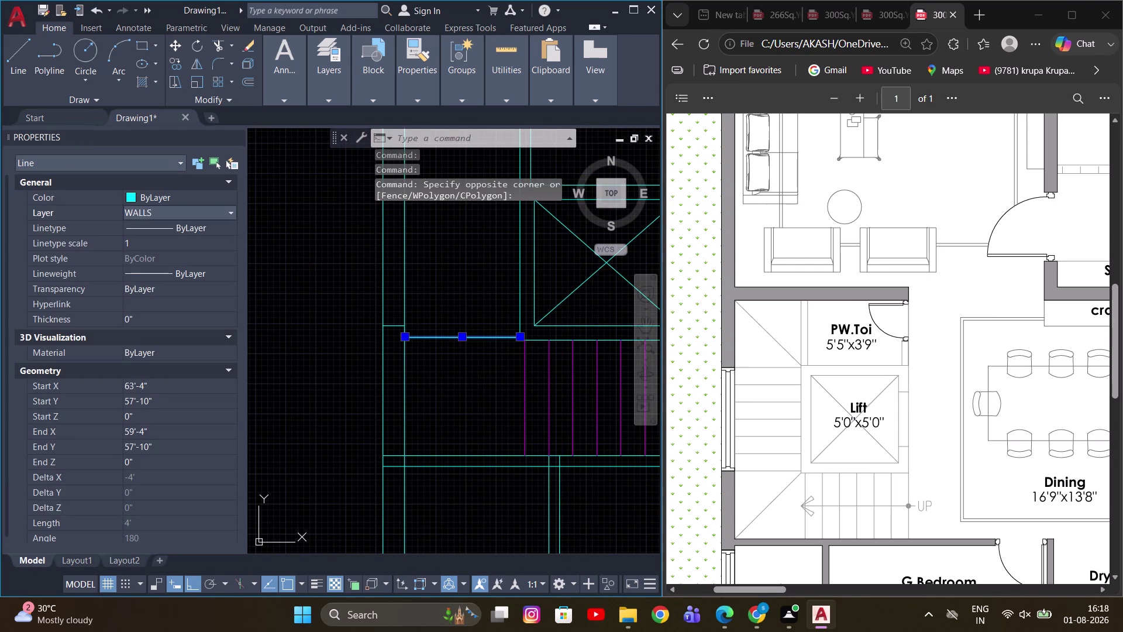
click(166, 244)
scroll(down, 3)
key(Escape)
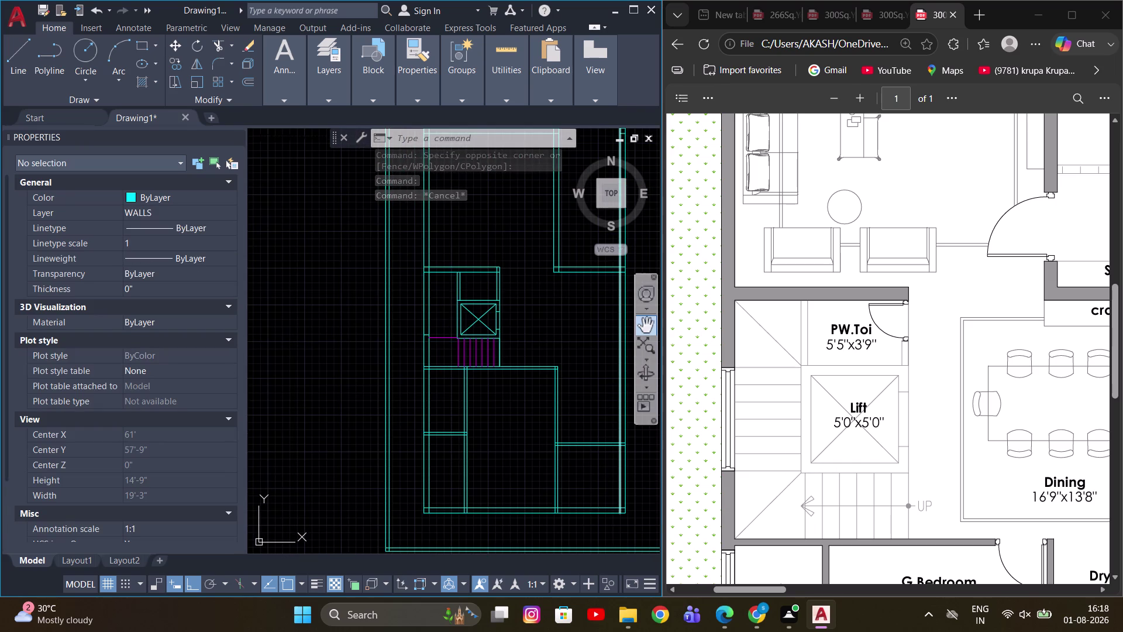
scroll(up, 3)
drag(470, 311, 450, 340)
click(439, 358)
middle_drag(503, 340, 407, 397)
Copy the stair tread as an array of 7 items at 10 spacing.
key(c)
key(o)
key(space)
scroll(up, 3)
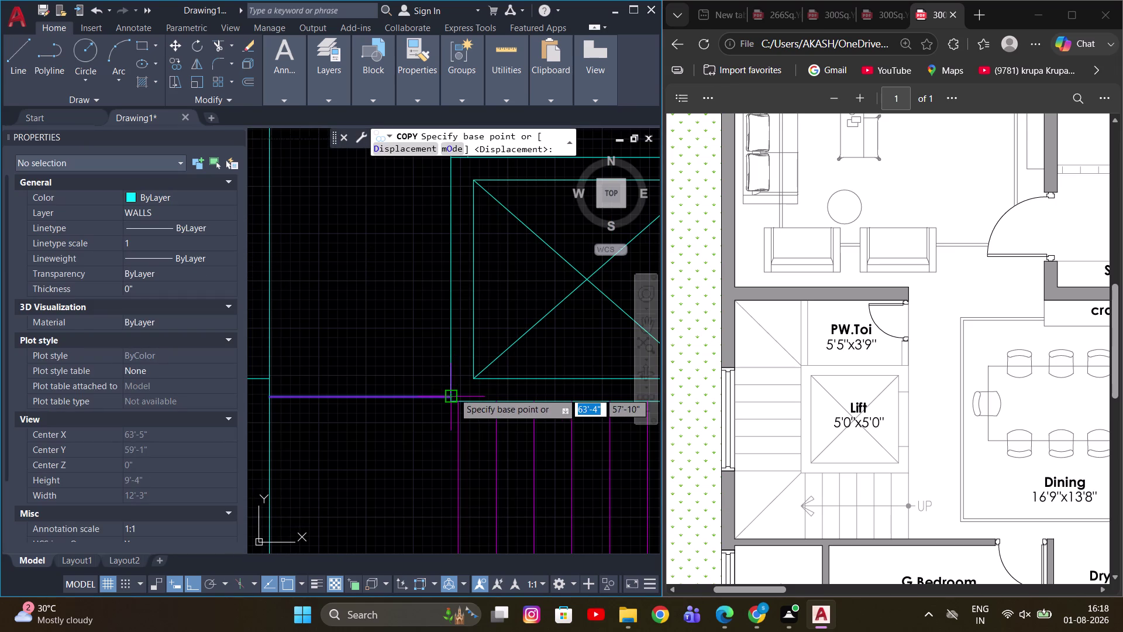
click(454, 393)
text(A)
key(space)
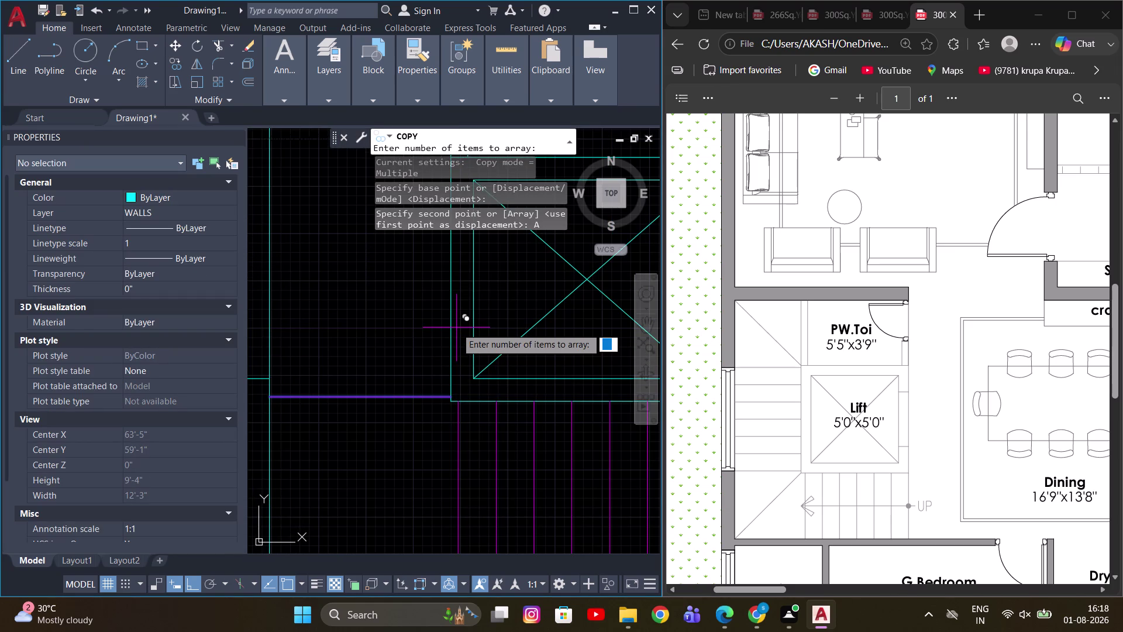
key(7)
key(Return)
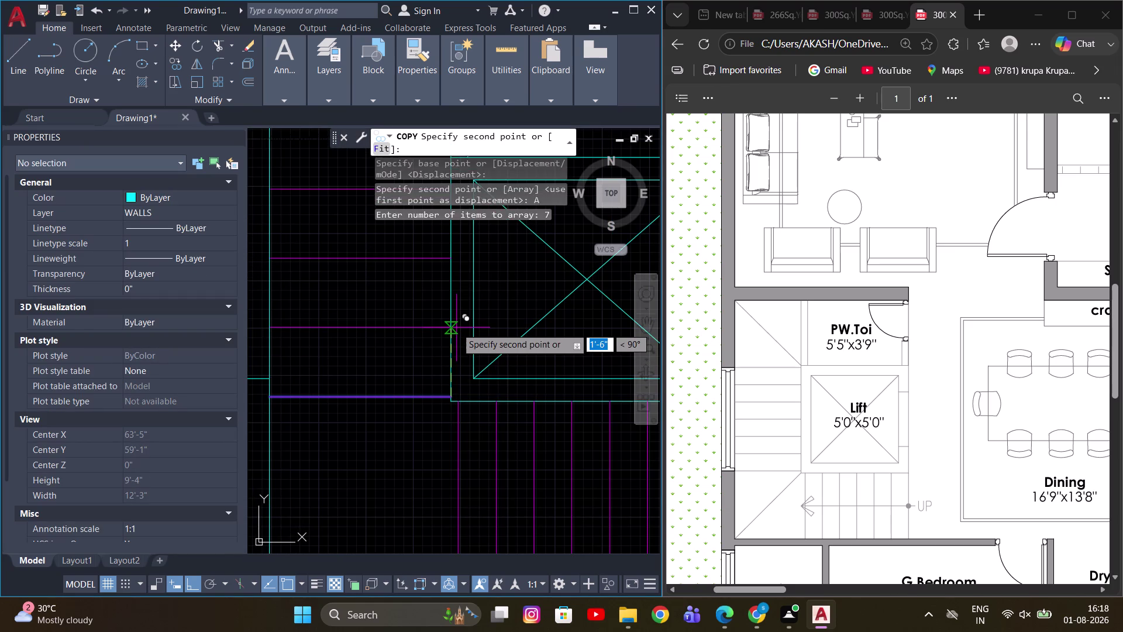
text(10)
key(Return)
scroll(down, 3)
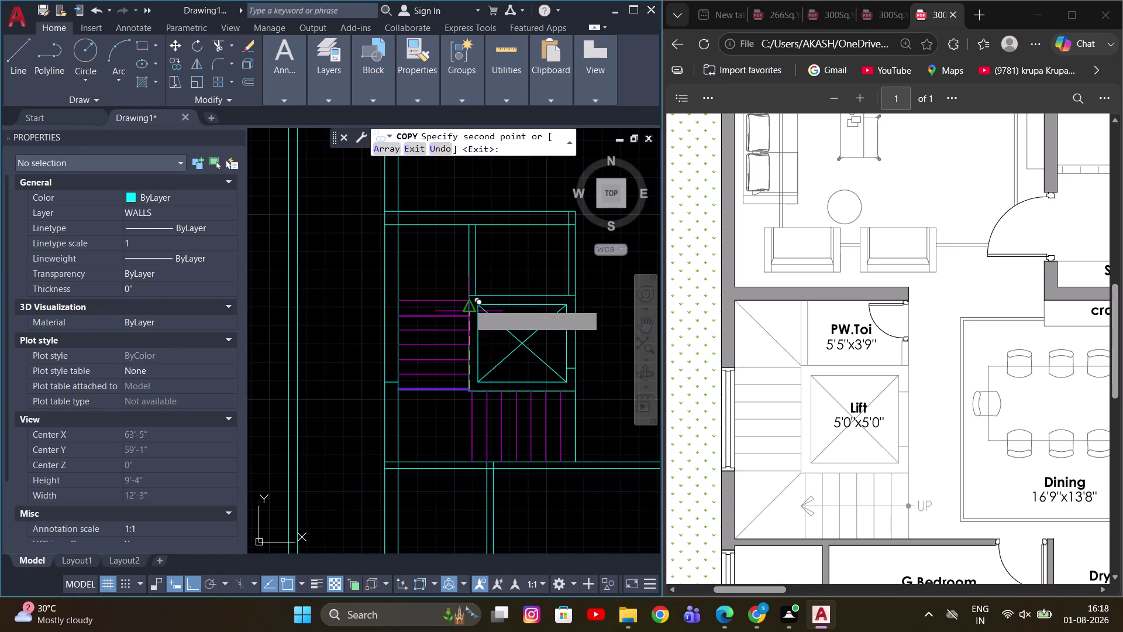
scroll(up, 3)
middle_drag(476, 298, 442, 361)
key(Escape)
Draw a diagonal line across the stair flight from the stair corner.
scroll(down, 3)
middle_drag(482, 328, 529, 314)
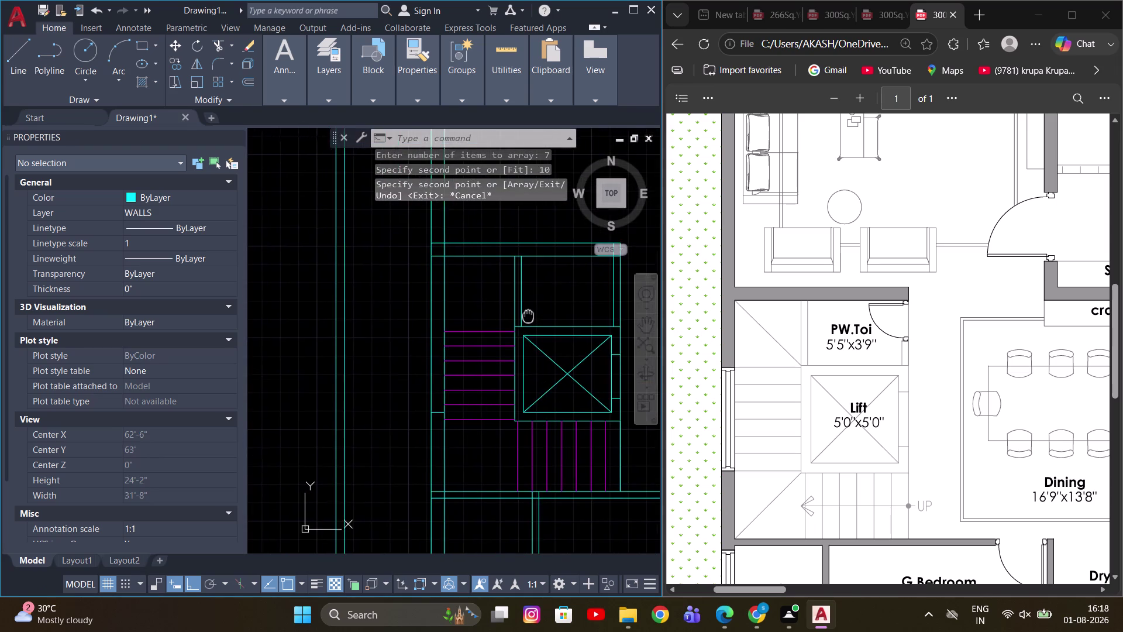
middle_drag(528, 315, 480, 299)
scroll(up, 3)
key(l)
key(space)
click(466, 410)
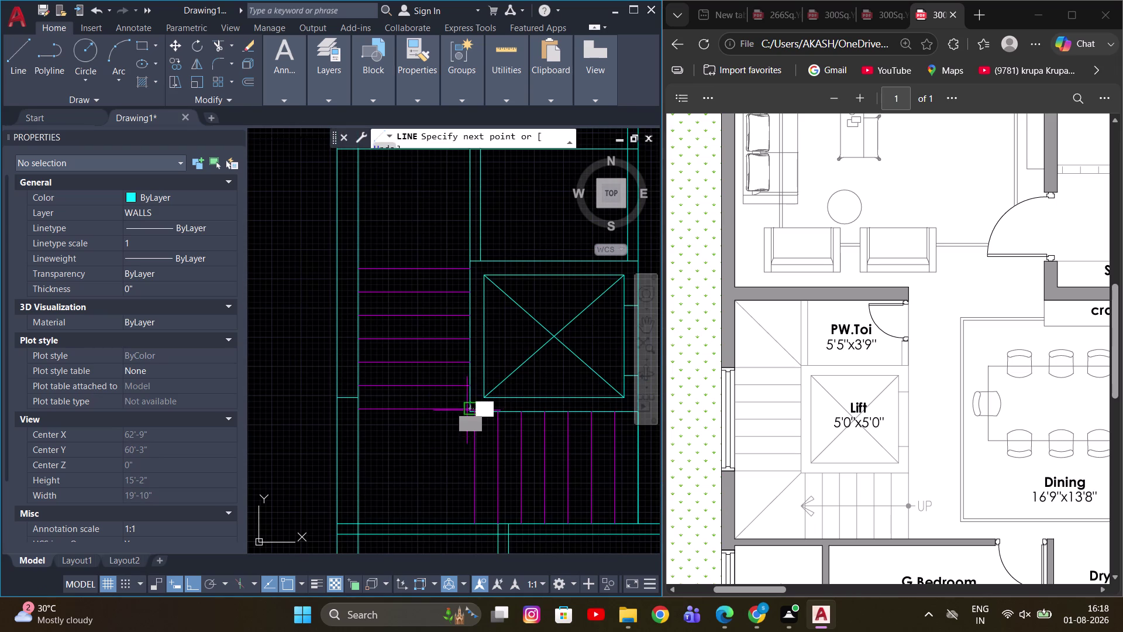
click(357, 520)
key(Escape)
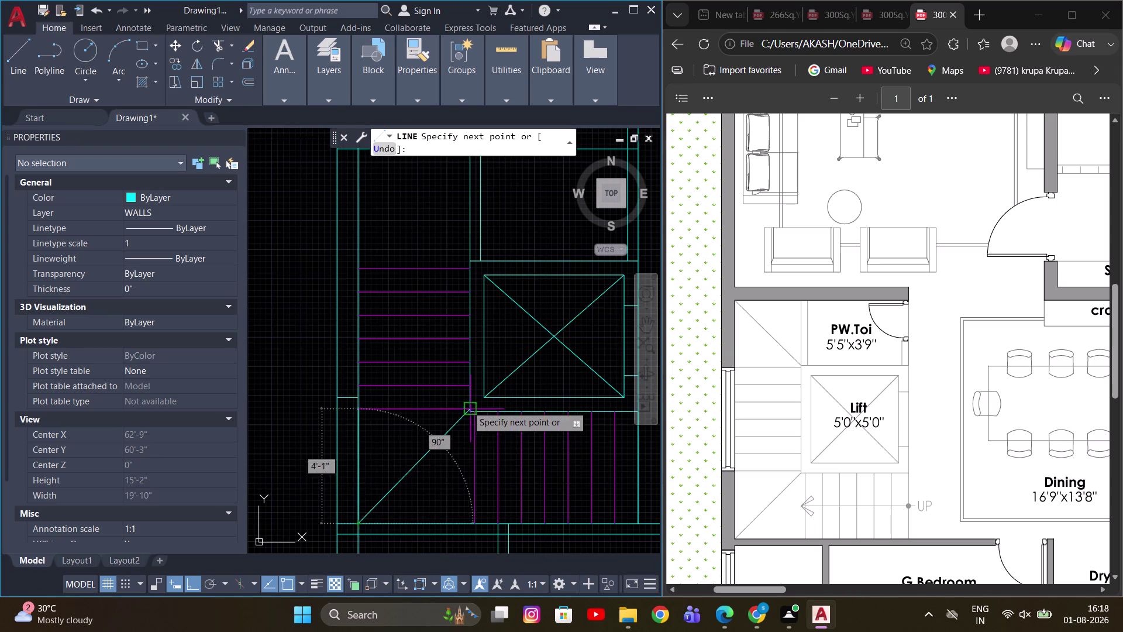
Start the Match Properties command (MA).
scroll(up, 3)
middle_drag(468, 432, 463, 401)
key(m)
key(a)
key(space)
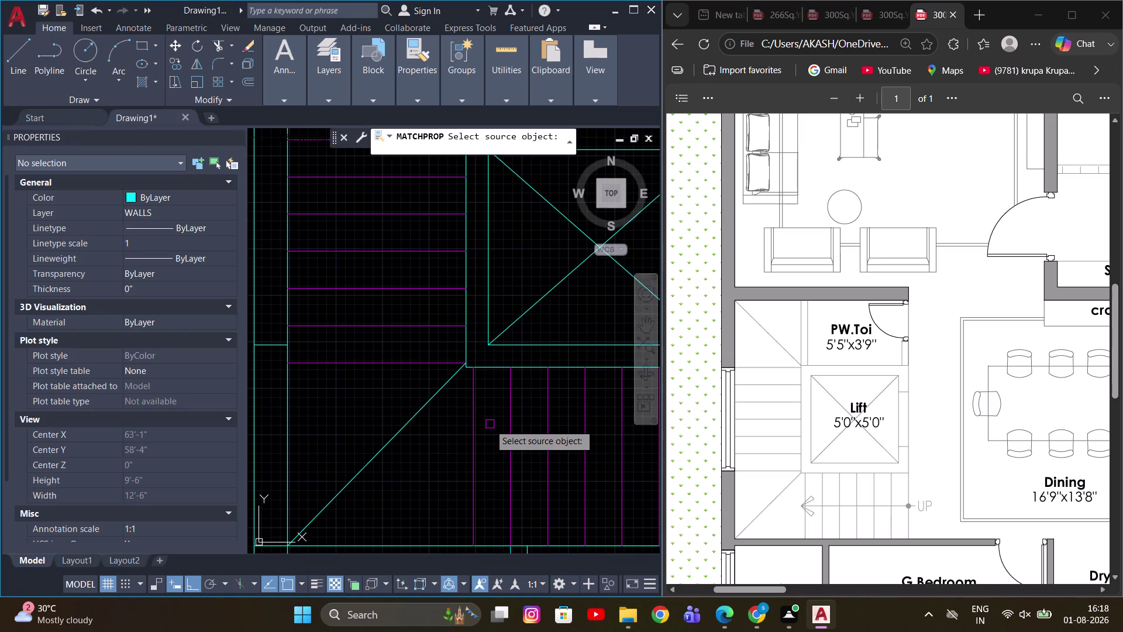
Match the first stair diagonal to the magenta tread style.
drag(489, 424, 466, 438)
click(473, 430)
drag(441, 468, 397, 410)
click(396, 410)
scroll(down, 3)
key(Escape)
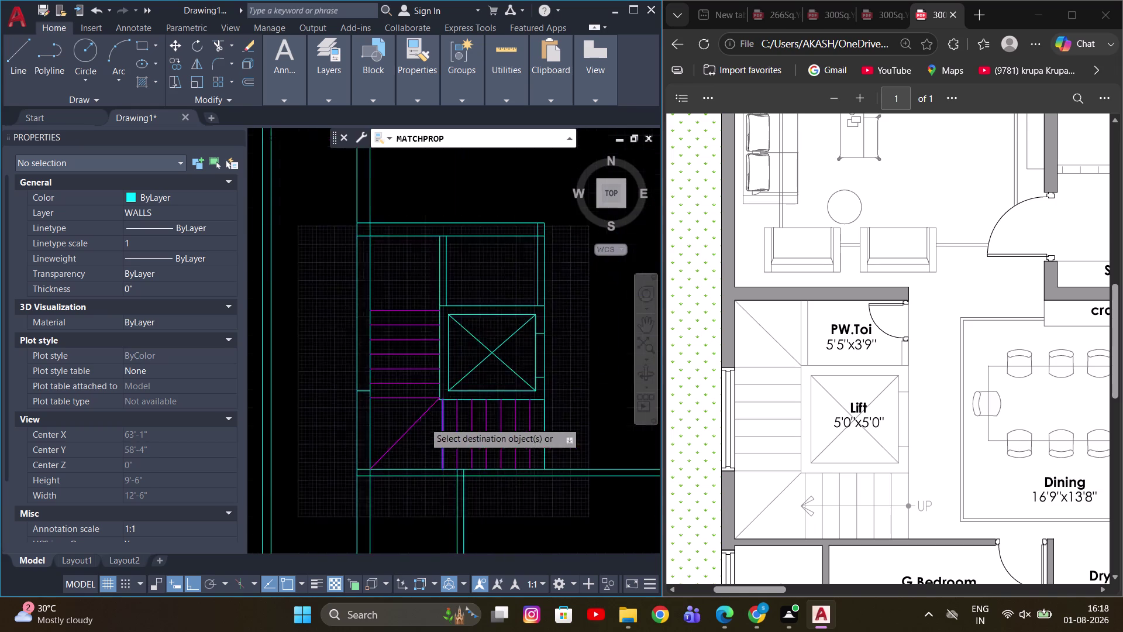
scroll(up, 3)
middle_drag(433, 327, 446, 364)
key(Escape)
middle_drag(521, 362, 472, 355)
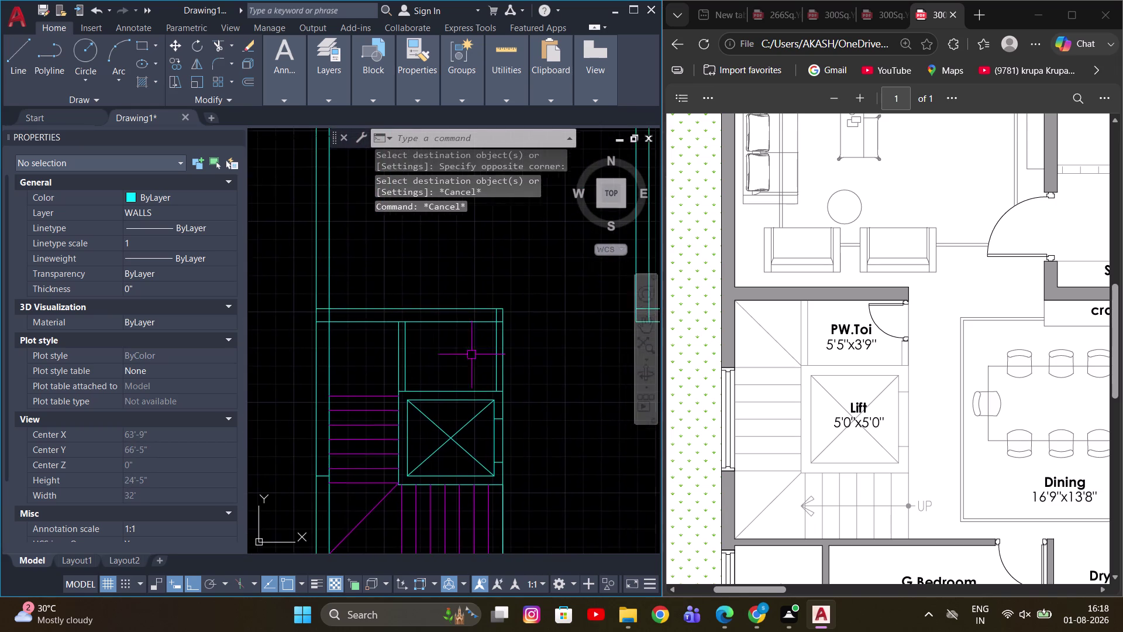
key(Escape)
scroll(up, 3)
middle_drag(418, 373, 447, 321)
middle_drag(448, 320, 432, 352)
Draw a second diagonal line from the flight corner across the upper stair flight.
key(l)
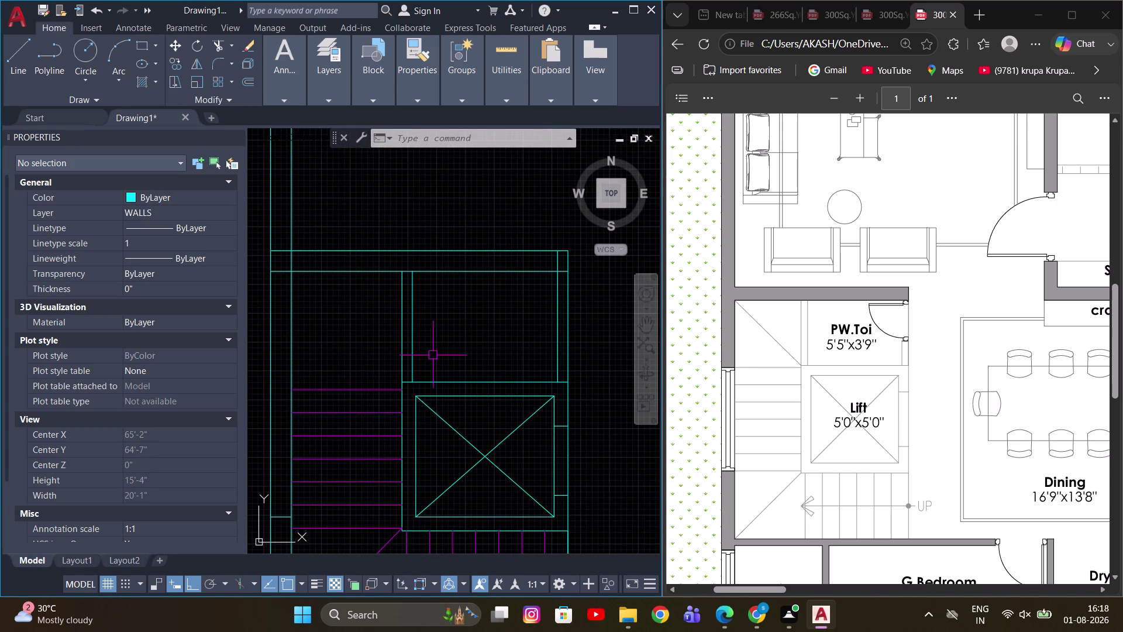
key(space)
scroll(up, 3)
click(393, 390)
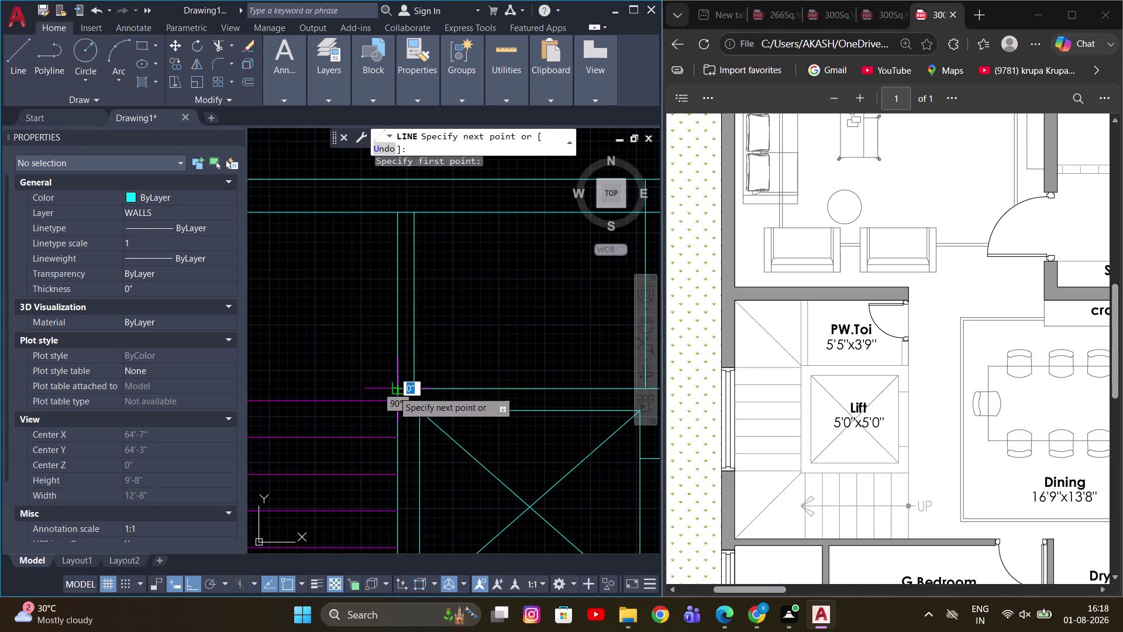
scroll(down, 3)
click(362, 321)
key(Escape)
scroll(up, 3)
middle_drag(412, 352, 392, 349)
Use MATCHPROP to give the upper diagonal and another line the magenta tread style.
key(m)
key(a)
key(space)
click(379, 413)
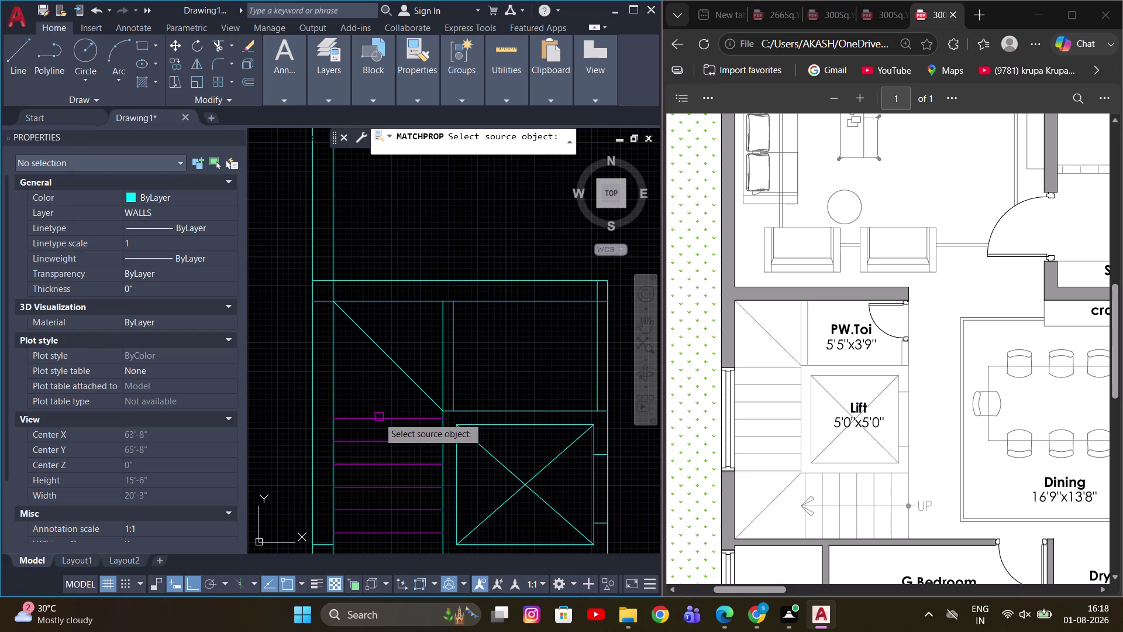
click(377, 424)
click(377, 419)
click(396, 371)
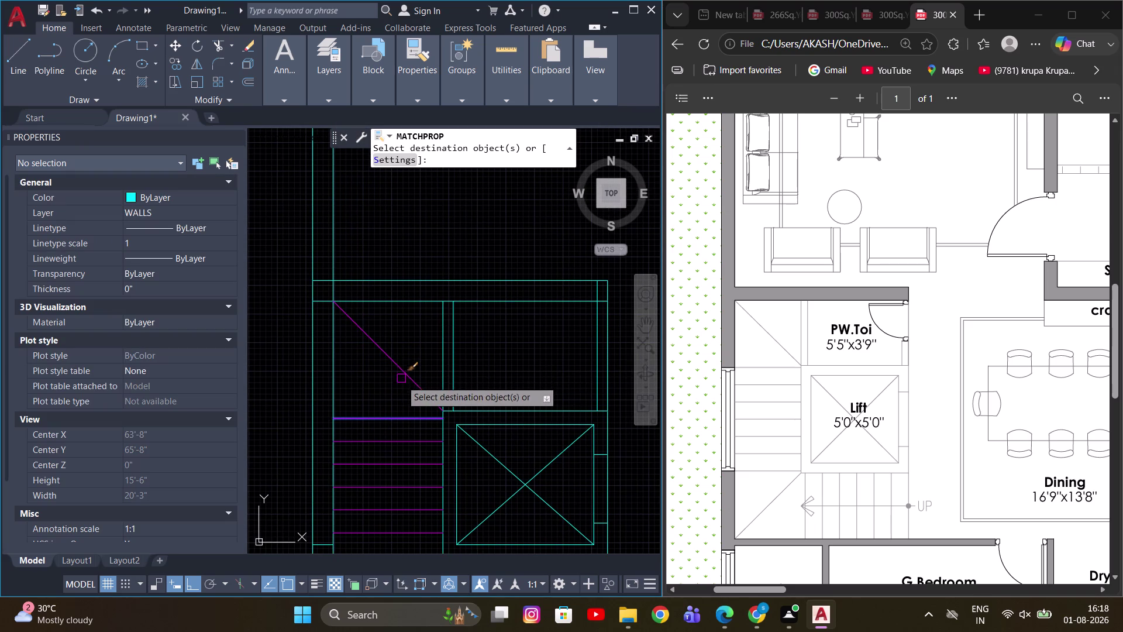
scroll(down, 3)
key(Escape)
middle_drag(491, 359, 373, 351)
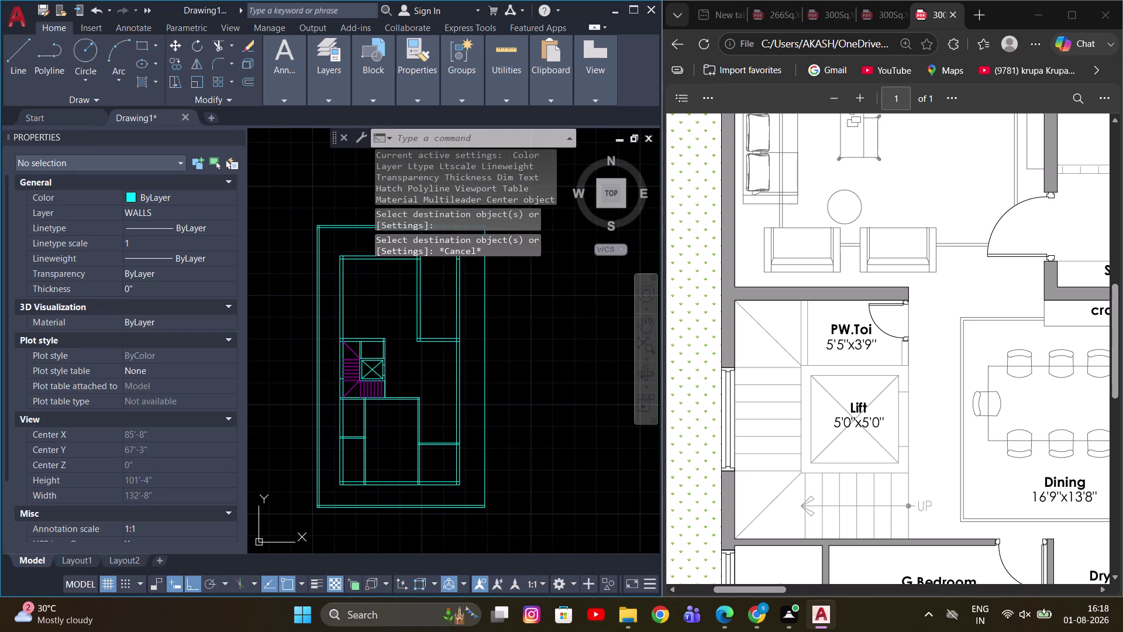
scroll(up, 3)
scroll(down, 3)
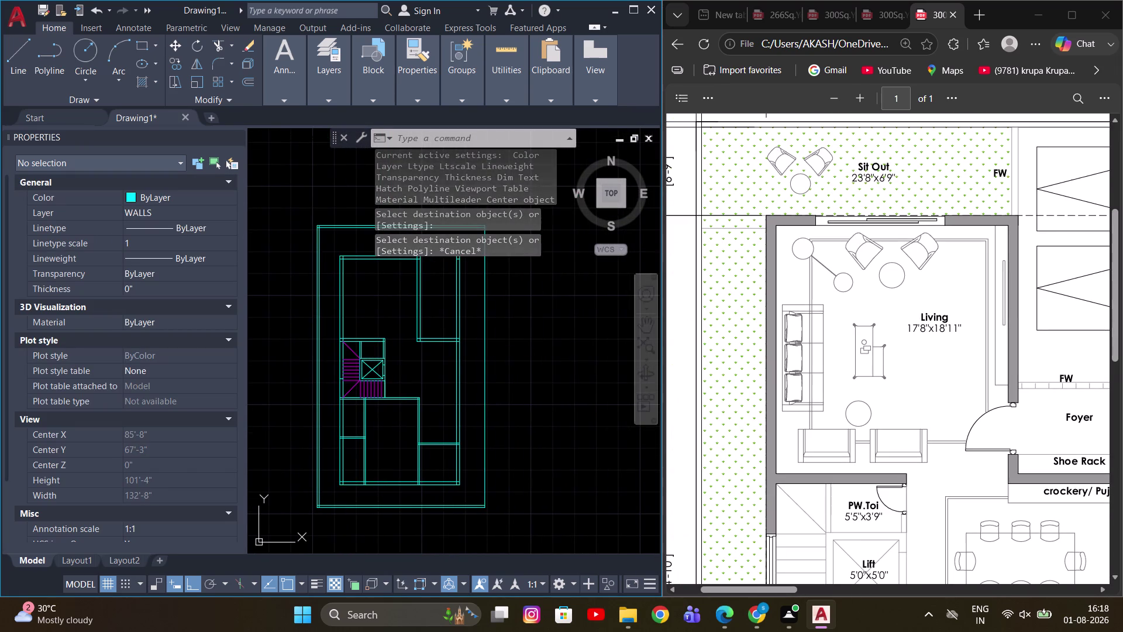
scroll(up, 3)
middle_drag(483, 303, 638, 409)
scroll(up, 3)
key(Escape)
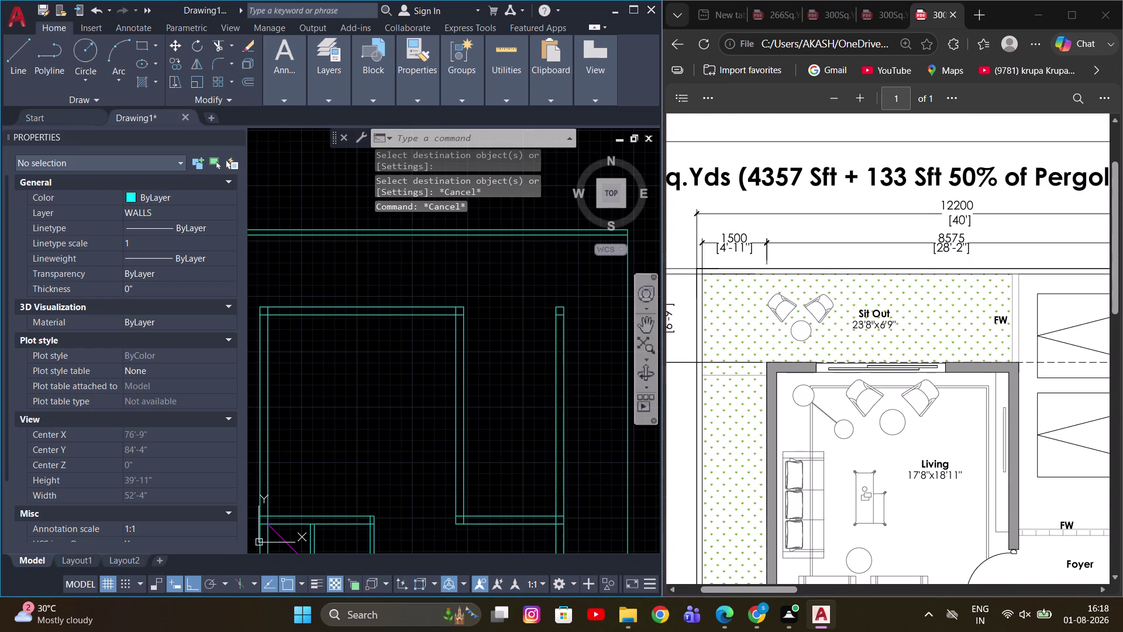
middle_drag(299, 297, 392, 287)
middle_drag(450, 320, 404, 315)
scroll(up, 3)
scroll(down, 3)
scroll(down, 3)
scroll(down, 3)
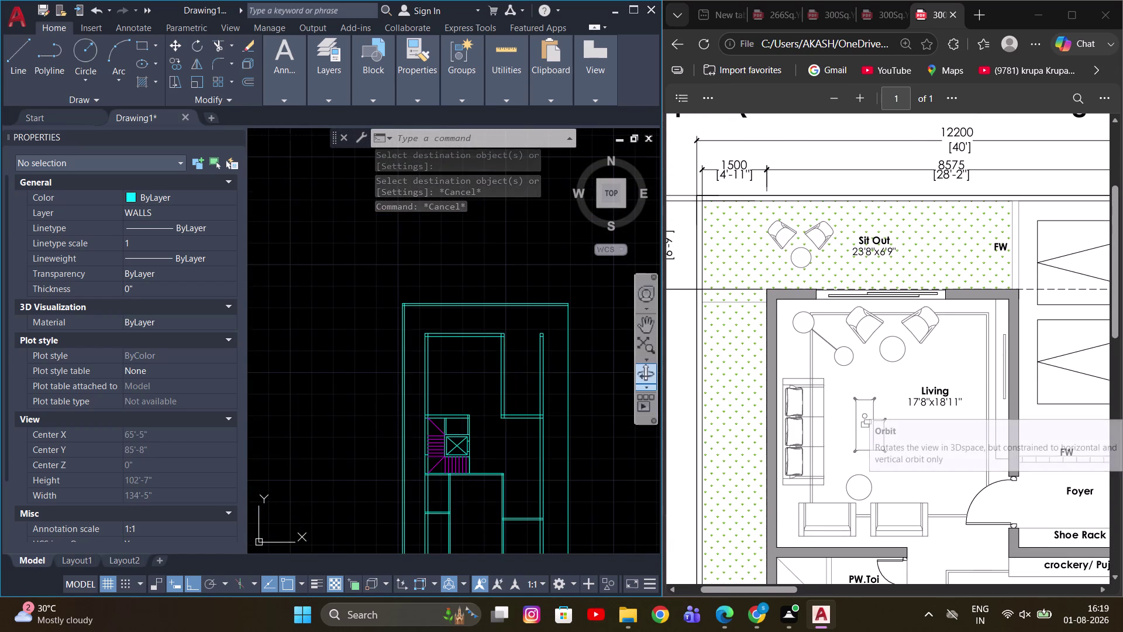
scroll(down, 3)
scroll(up, 3)
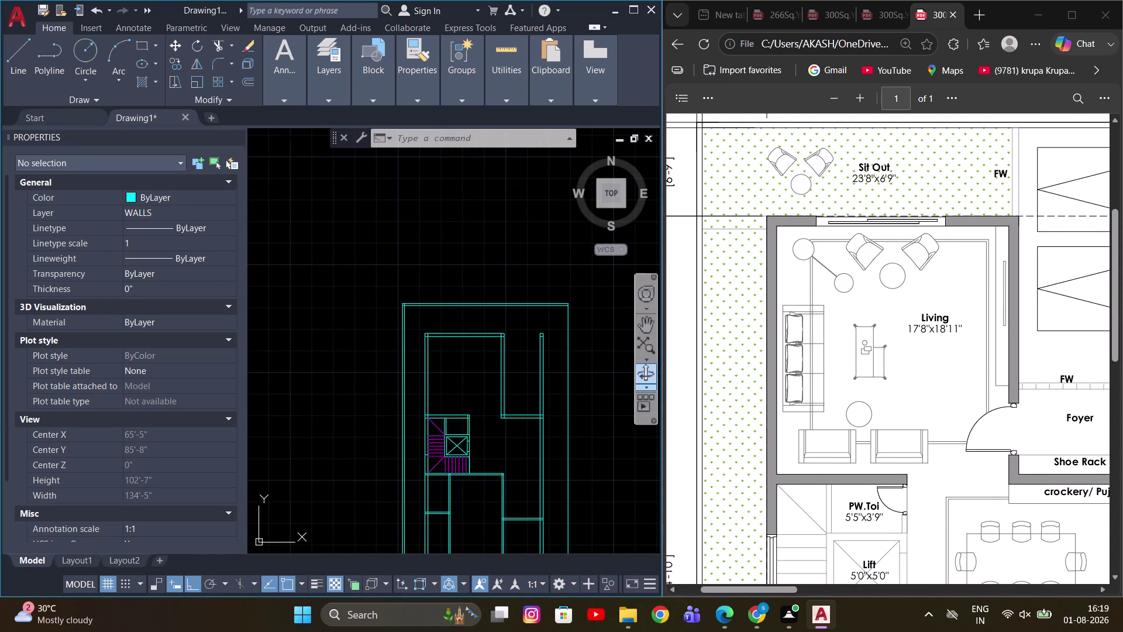
scroll(up, 3)
scroll(down, 3)
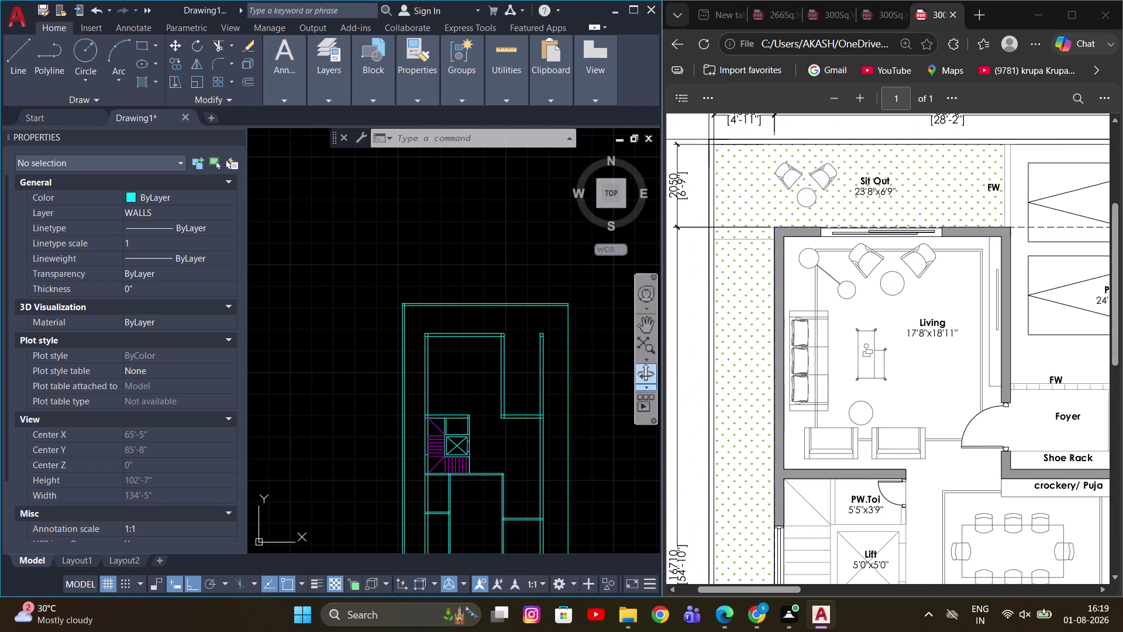
scroll(up, 3)
scroll(down, 3)
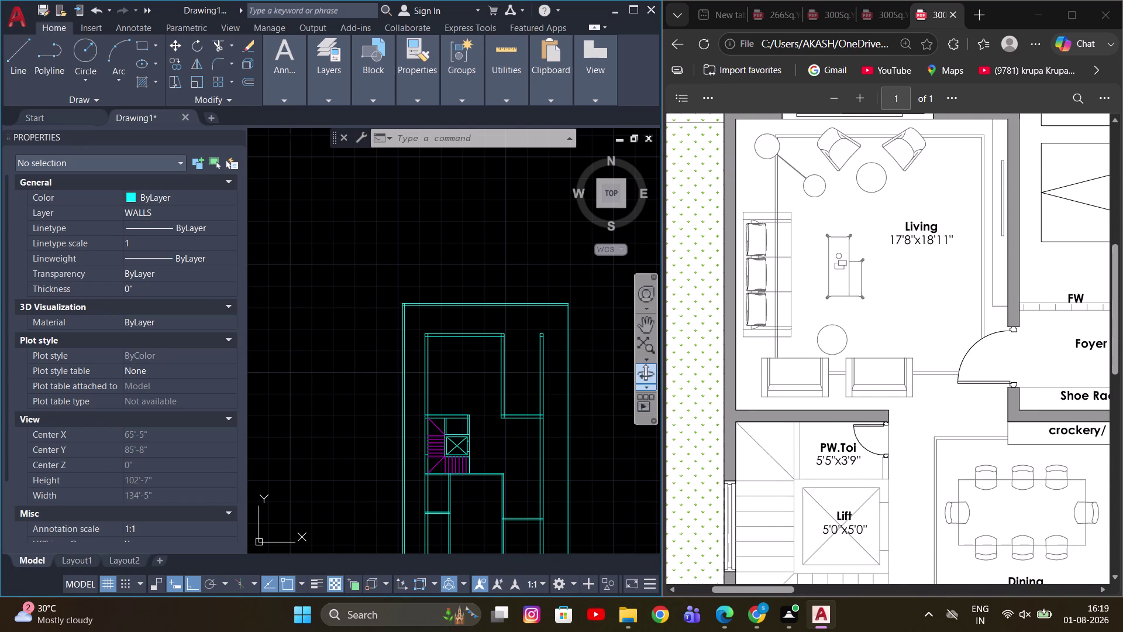
scroll(down, 3)
middle_drag(538, 393, 530, 333)
scroll(down, 3)
middle_drag(500, 371, 471, 304)
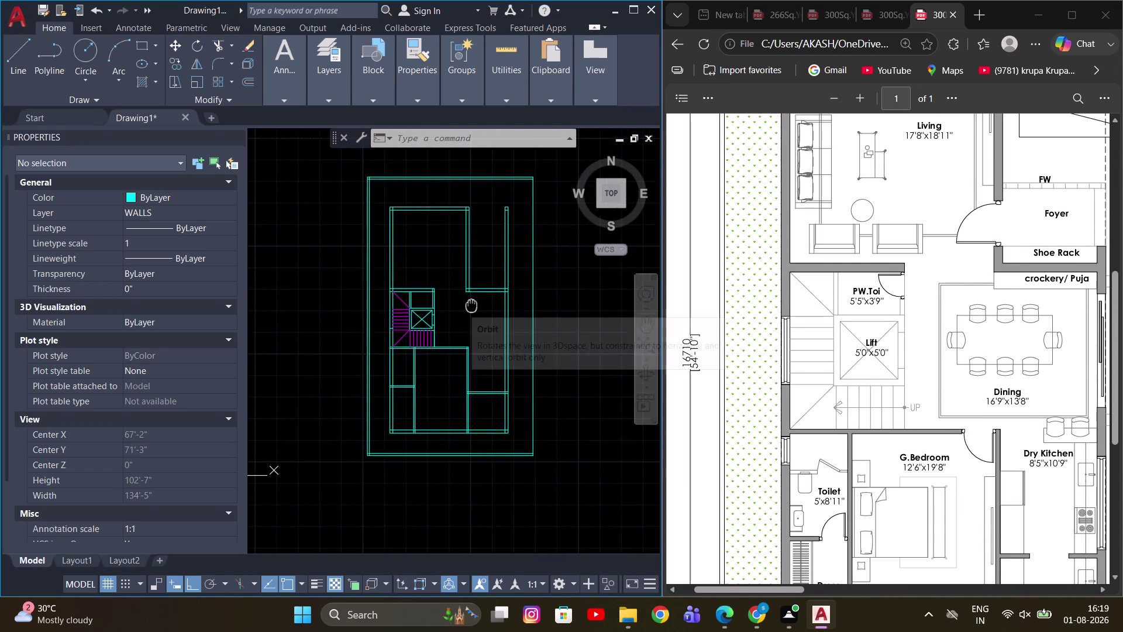
middle_drag(471, 305, 472, 336)
scroll(up, 3)
scroll(up, 3)
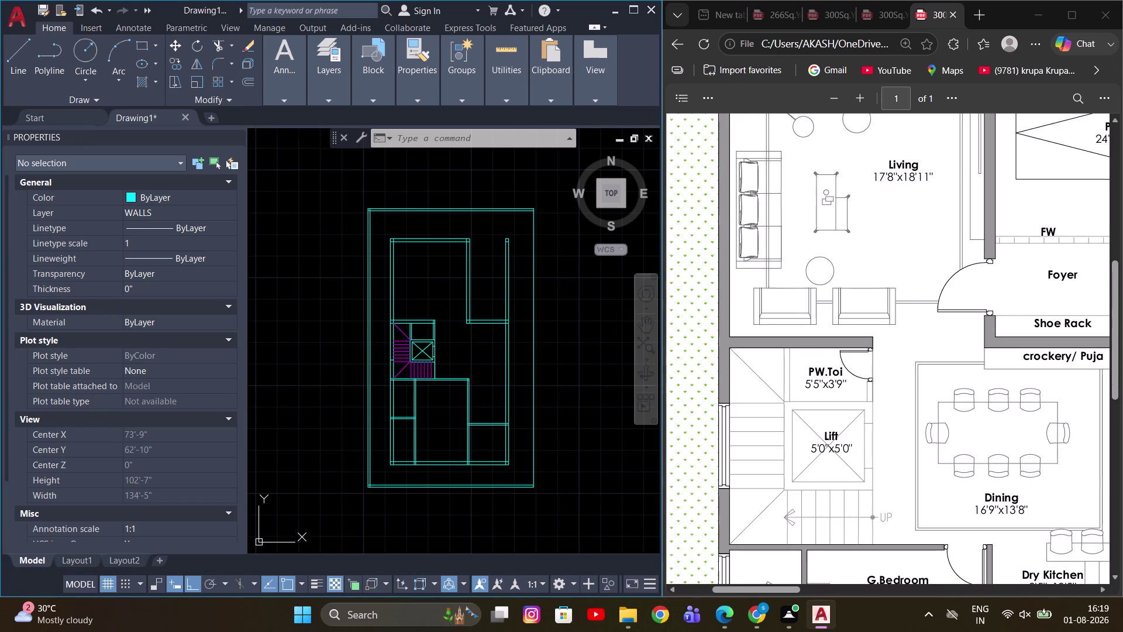
scroll(up, 3)
key(Escape)
Offset the first front wall line by 1 foot.
text(O)
key(space)
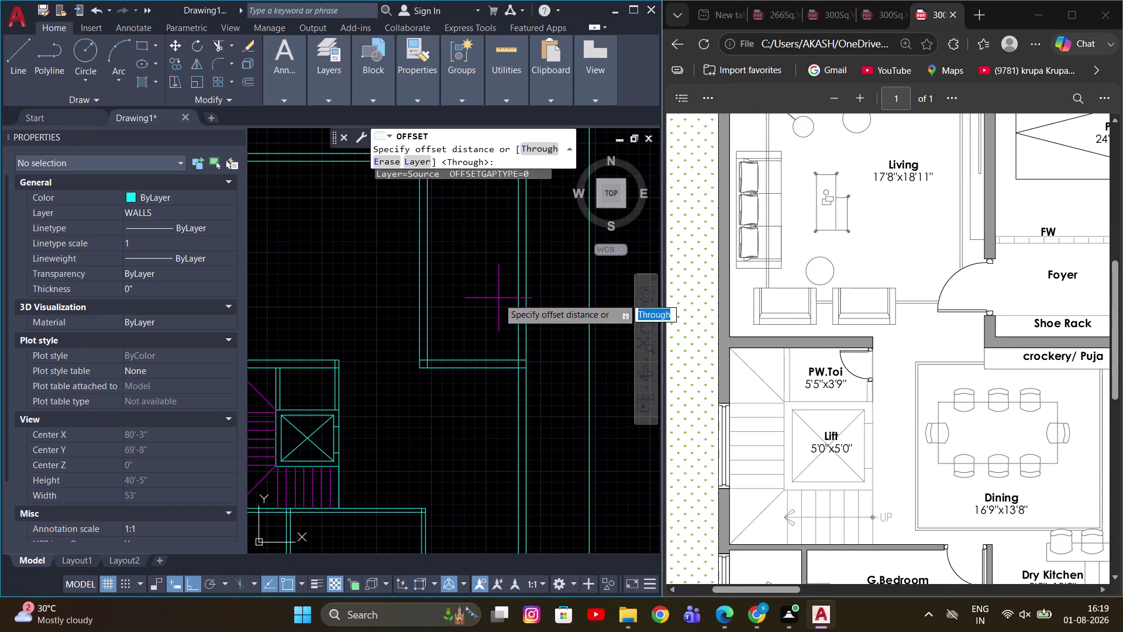
key(t)
key(space)
click(479, 357)
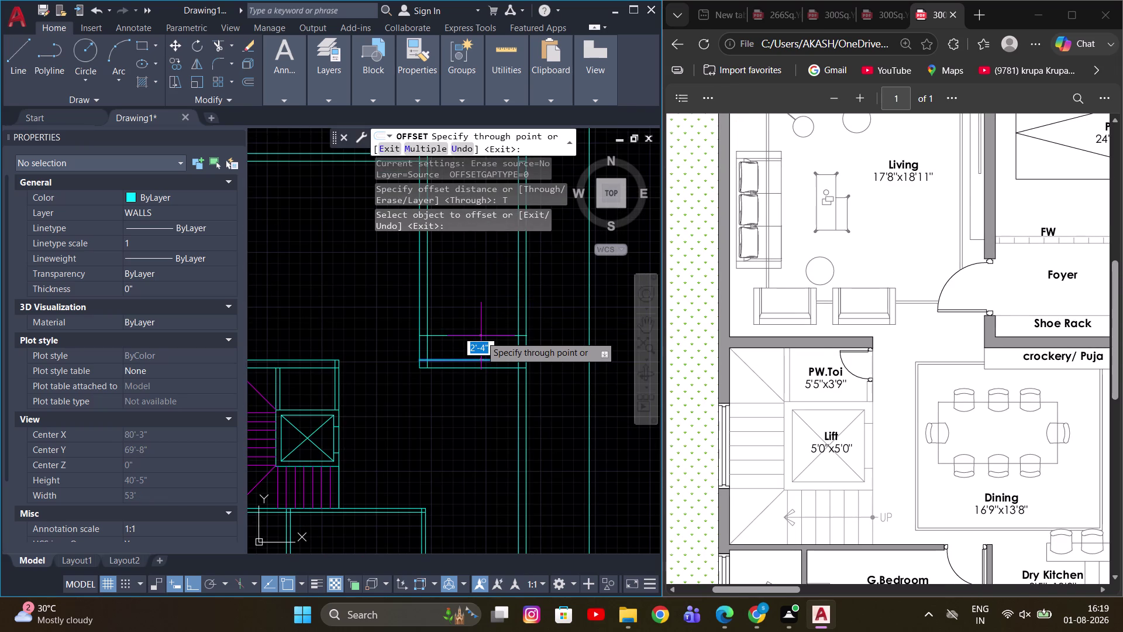
key(1)
key(apostrophe)
key(Return)
middle_drag(487, 324, 485, 349)
scroll(up, 3)
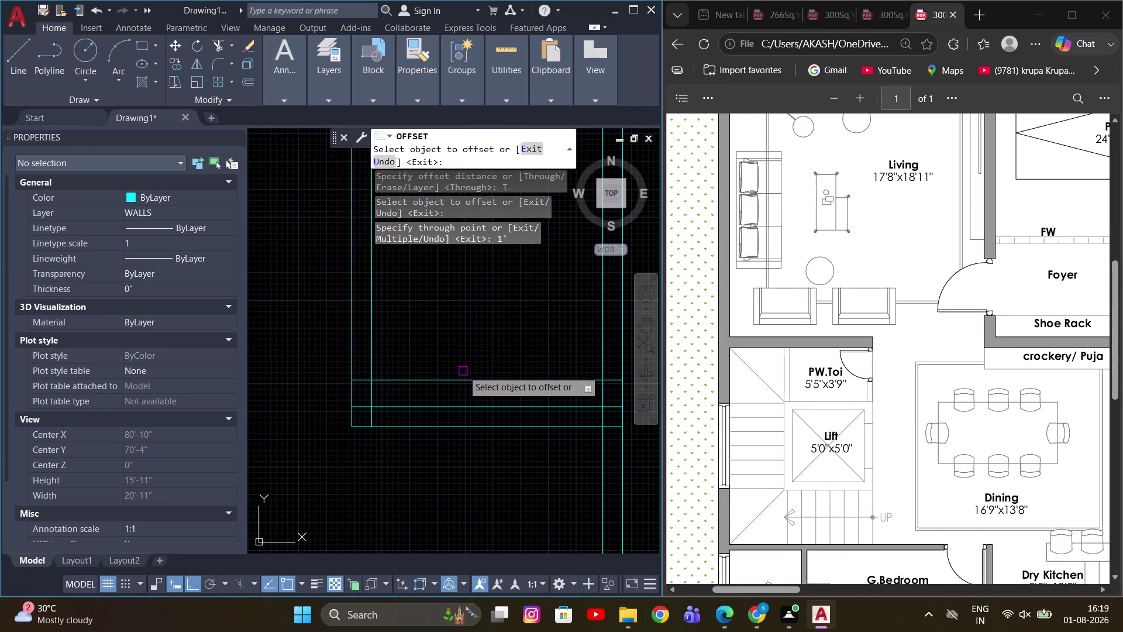
middle_drag(464, 359, 495, 357)
Offset a second front wall line by 1 foot.
click(459, 379)
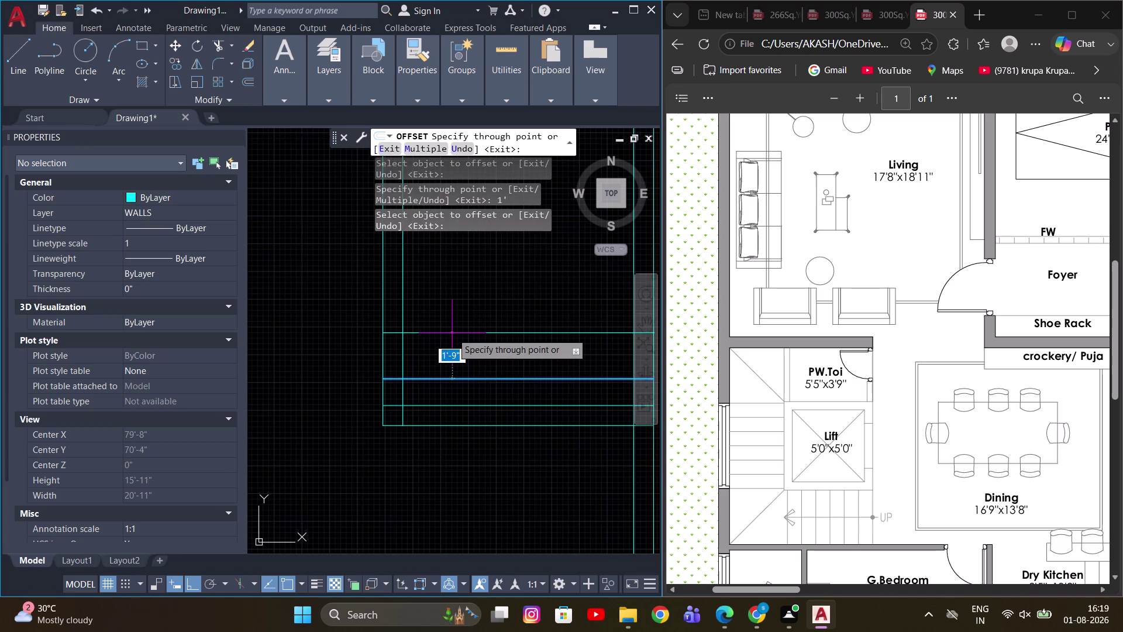
key(1)
key(apostrophe)
key(Return)
scroll(down, 3)
scroll(up, 3)
key(Escape)
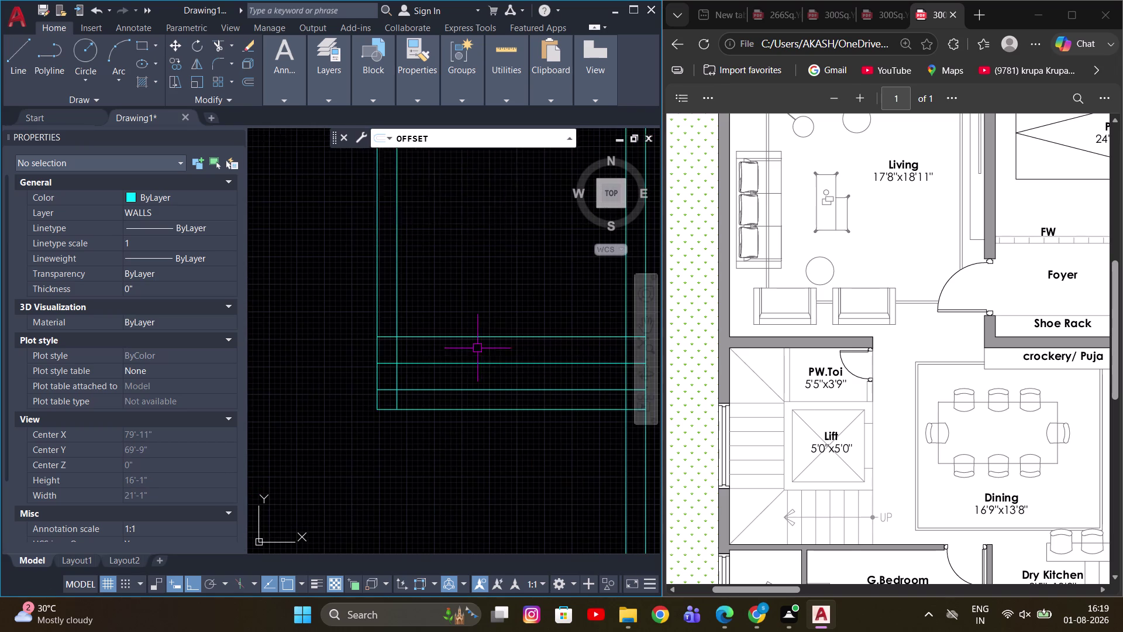
Erase the unwanted extra offset wall line.
middle_click(496, 347)
click(489, 374)
click(464, 364)
text(E)
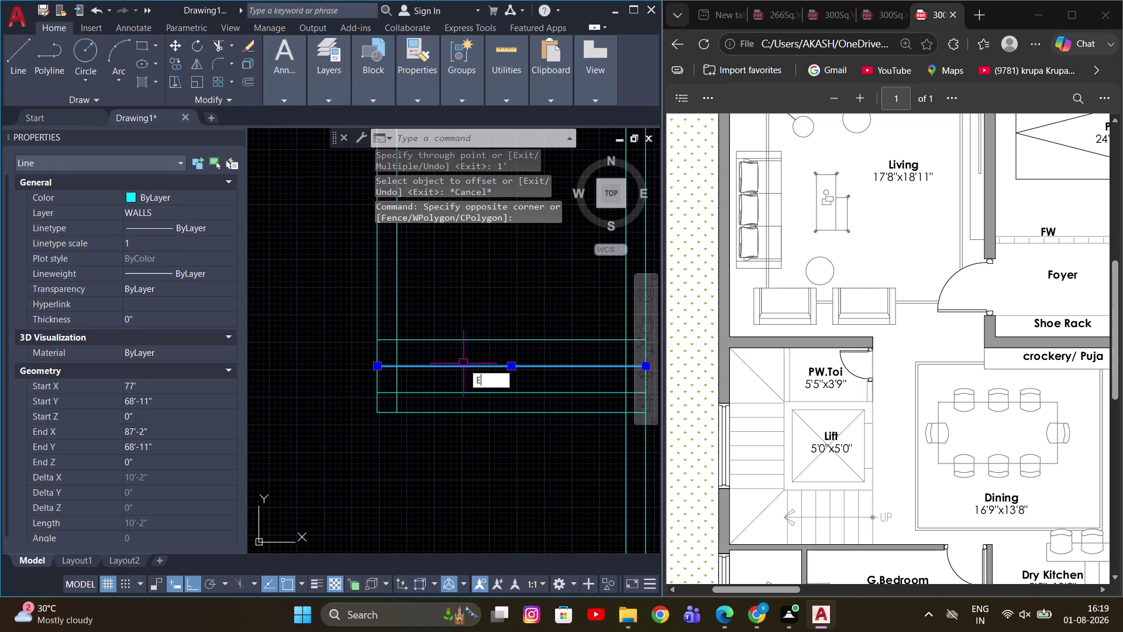
key(space)
scroll(down, 3)
middle_drag(537, 325, 462, 337)
key(Escape)
Trim the overshooting wall line at the front corner.
text(TR)
key(space)
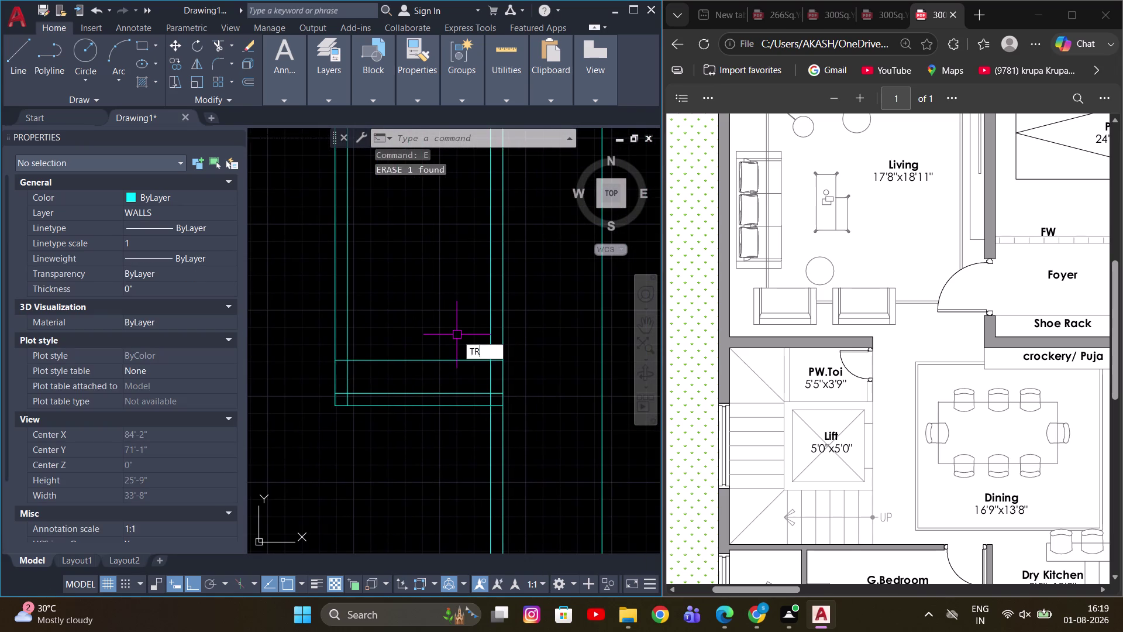
scroll(down, 3)
scroll(up, 3)
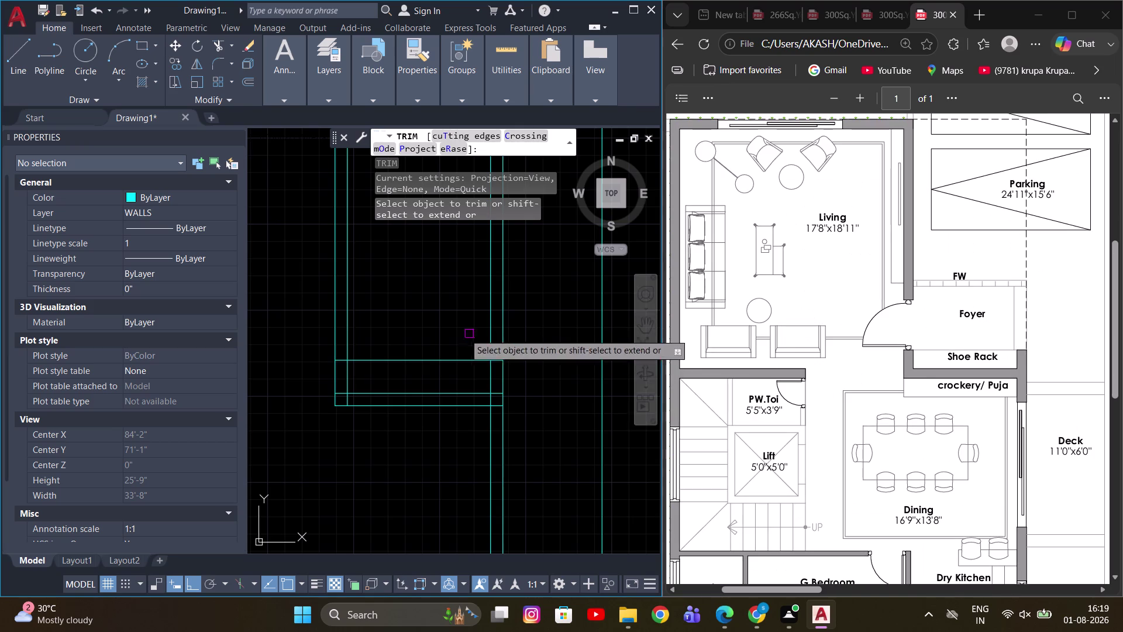
middle_drag(444, 331, 533, 337)
middle_drag(537, 339, 461, 343)
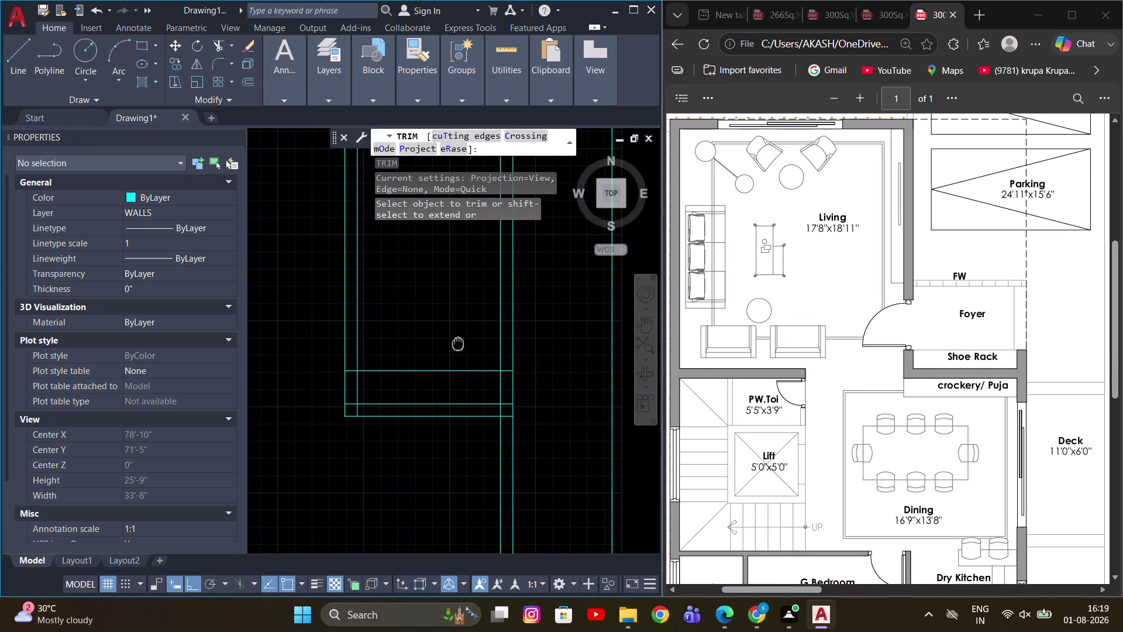
middle_drag(461, 343, 458, 344)
scroll(up, 3)
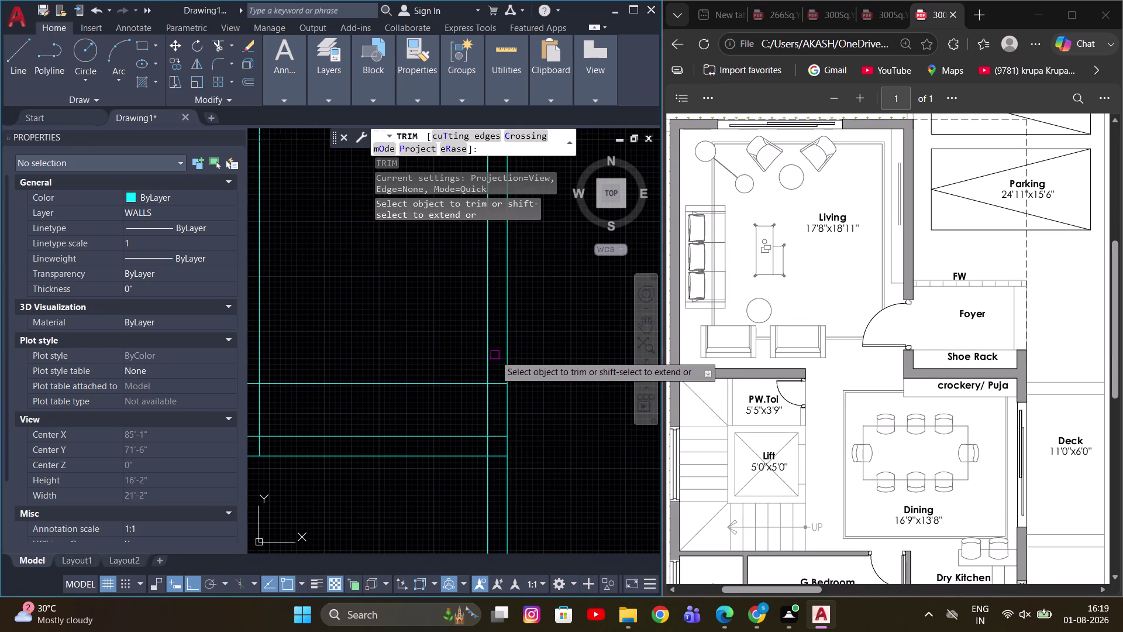
click(487, 359)
scroll(down, 3)
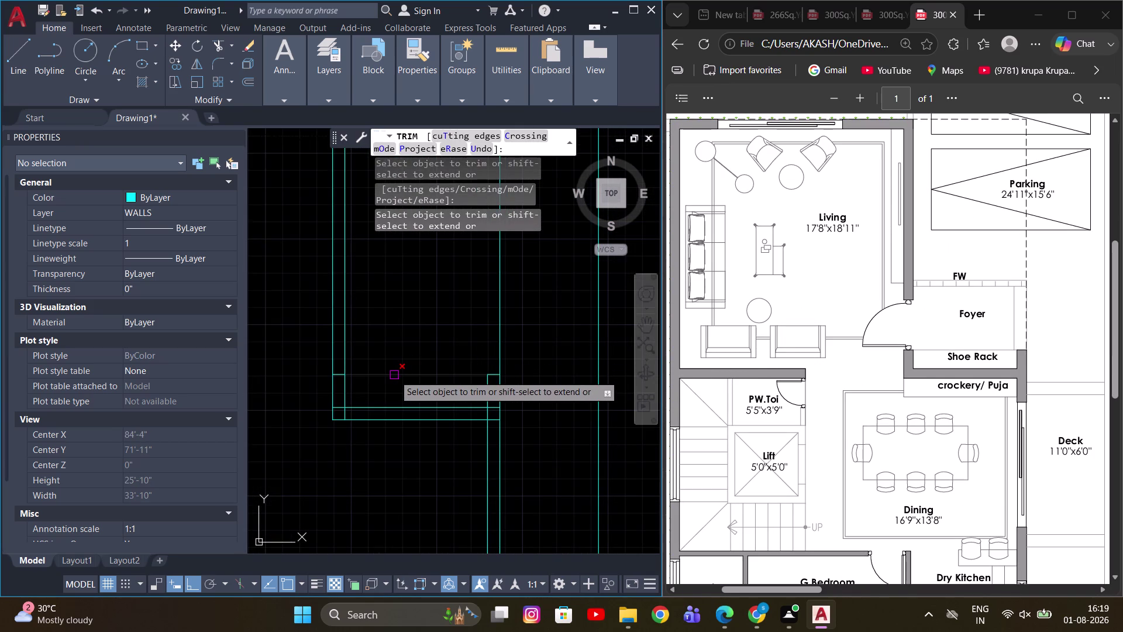
key(Escape)
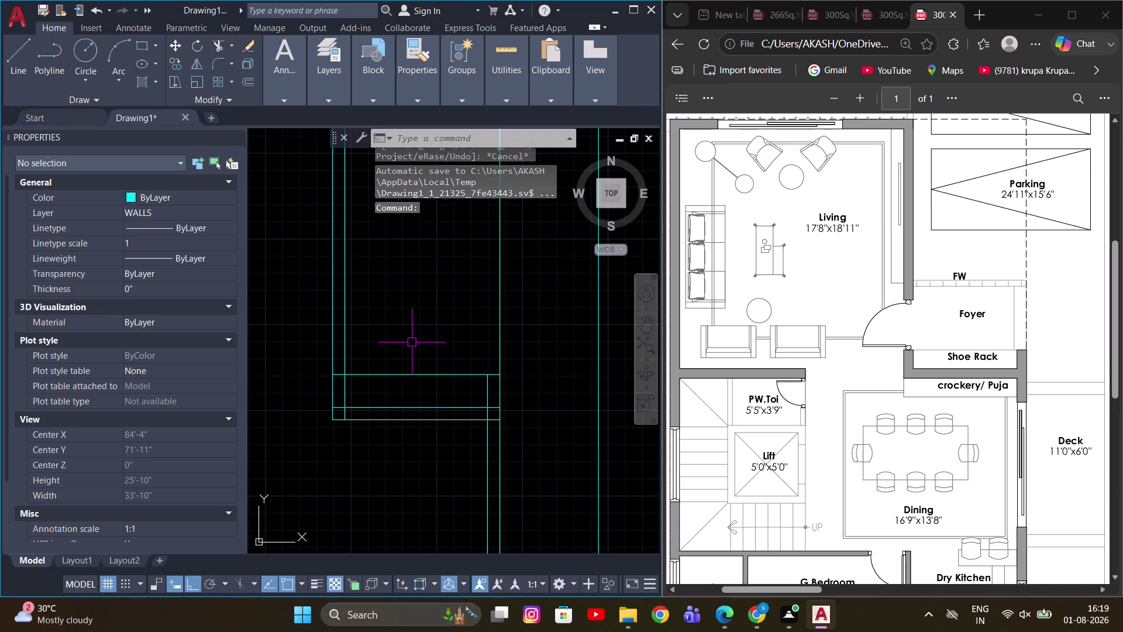
middle_drag(412, 342, 452, 372)
key(Escape)
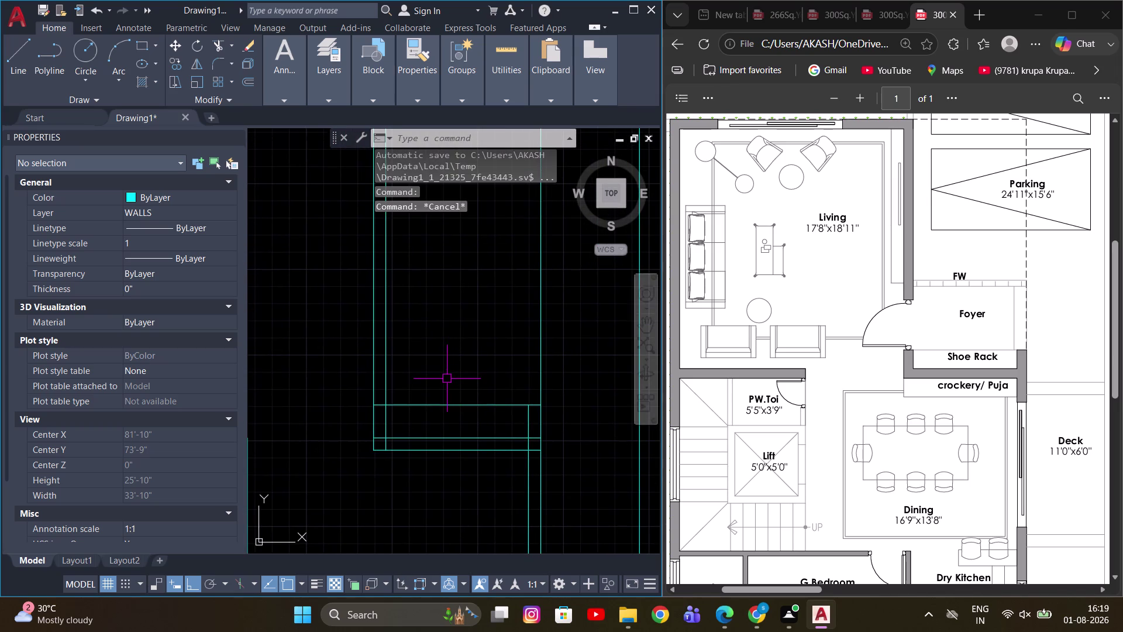
Offset a wall line by 3'6" beside the foyer recess.
key(o)
key(space)
key(3)
key(apostrophe)
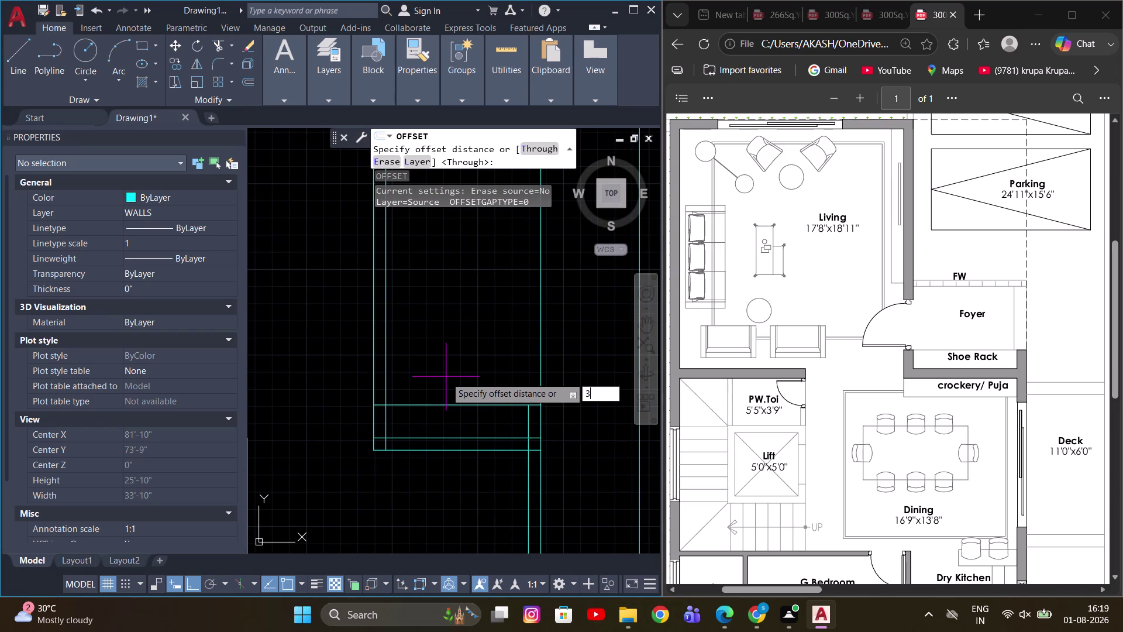
key(6)
key(Return)
drag(443, 401, 443, 391)
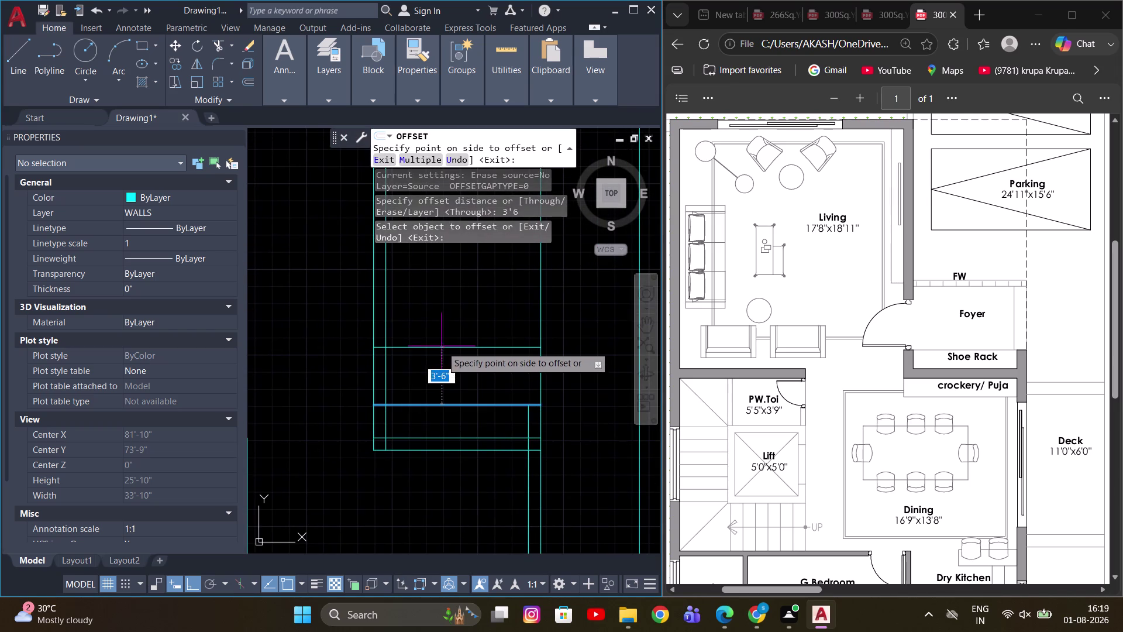
click(441, 346)
middle_drag(429, 374, 484, 390)
key(Escape)
scroll(up, 3)
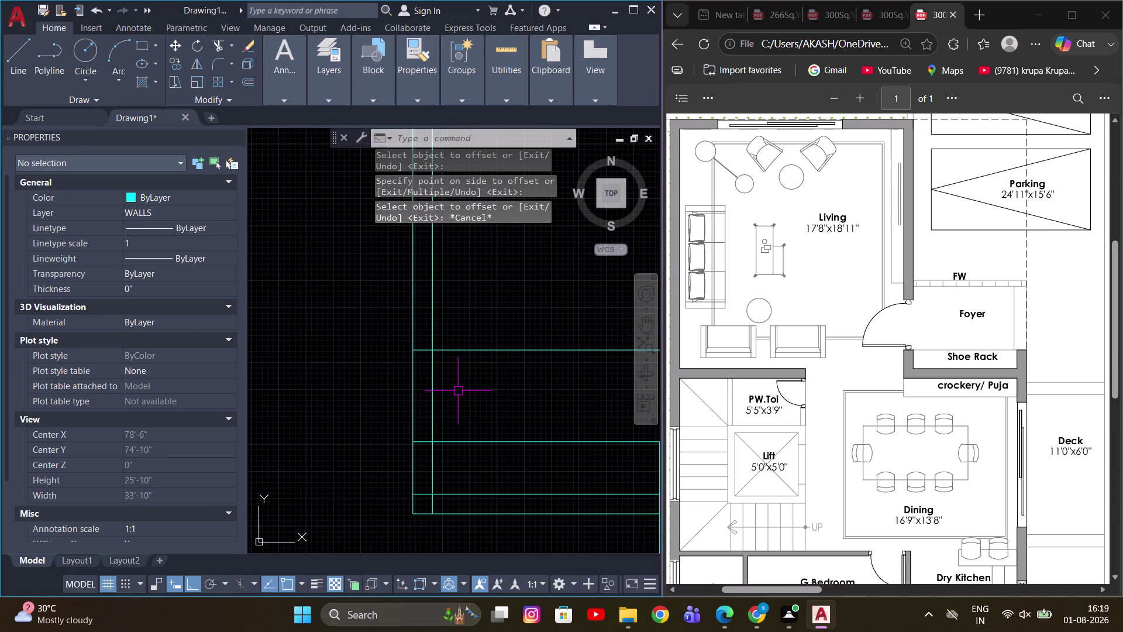
middle_drag(460, 384, 415, 387)
Trim the segments crossed by a fence line across the new offset.
key(t)
key(r)
key(space)
click(342, 387)
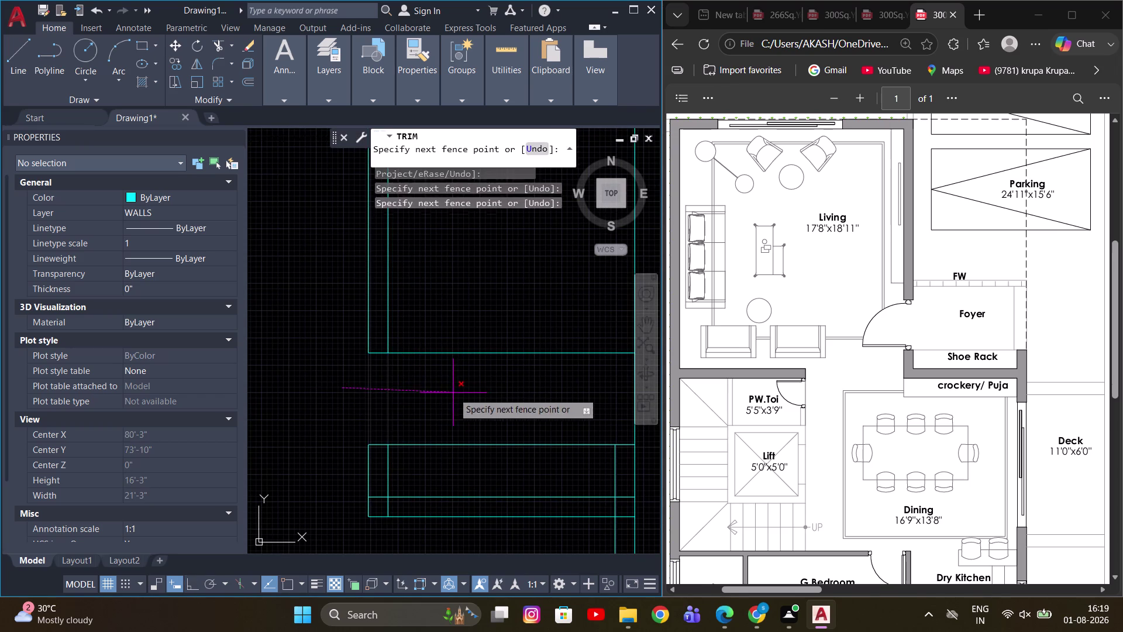
click(457, 392)
key(Escape)
scroll(down, 3)
middle_drag(470, 380, 441, 402)
key(Escape)
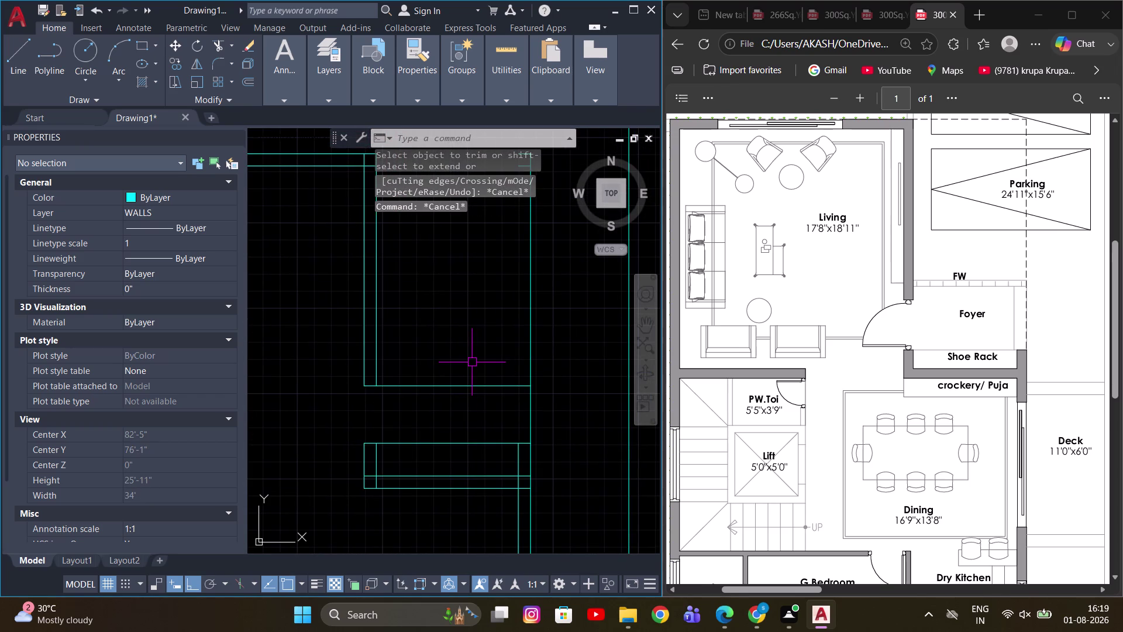
Offset another wall line 2' to the inner side.
text(O)
key(space)
key(1)
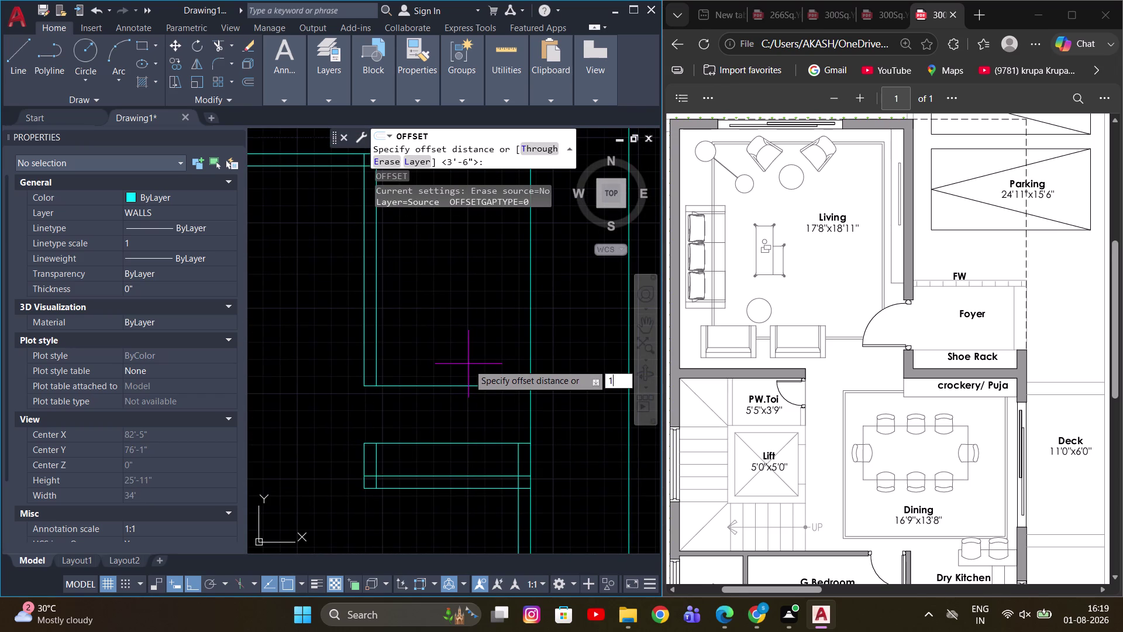
key(BackSpace)
text(2')
key(Return)
click(467, 384)
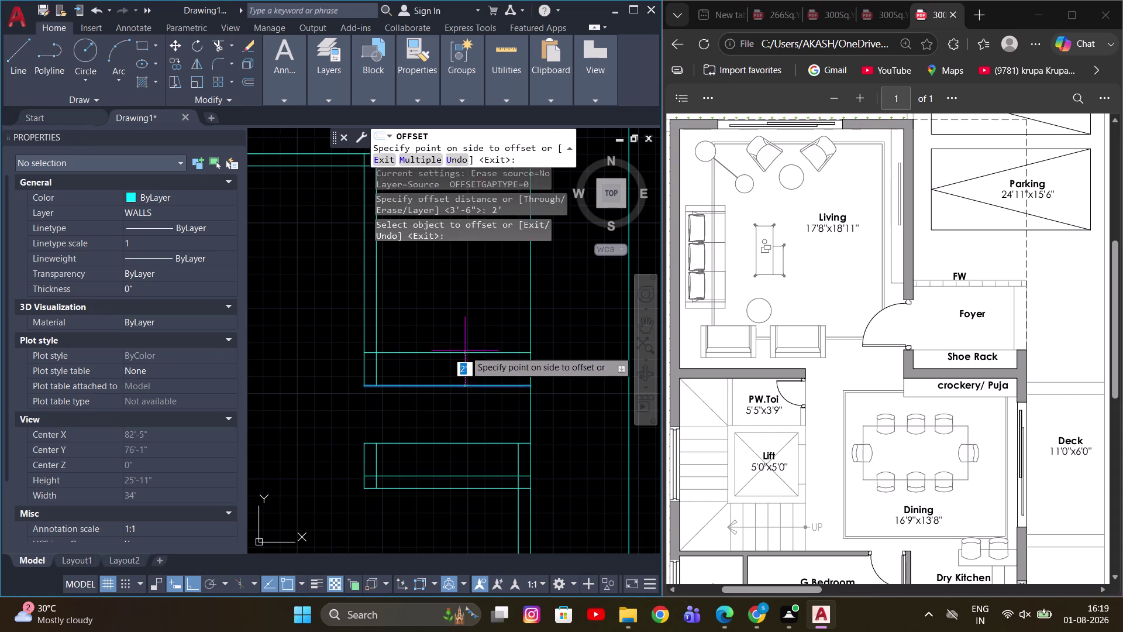
click(467, 330)
key(Escape)
scroll(up, 3)
Trim away the excess wall line segments around the 2' offset.
text(TR)
key(space)
drag(403, 373, 404, 382)
click(400, 409)
click(355, 334)
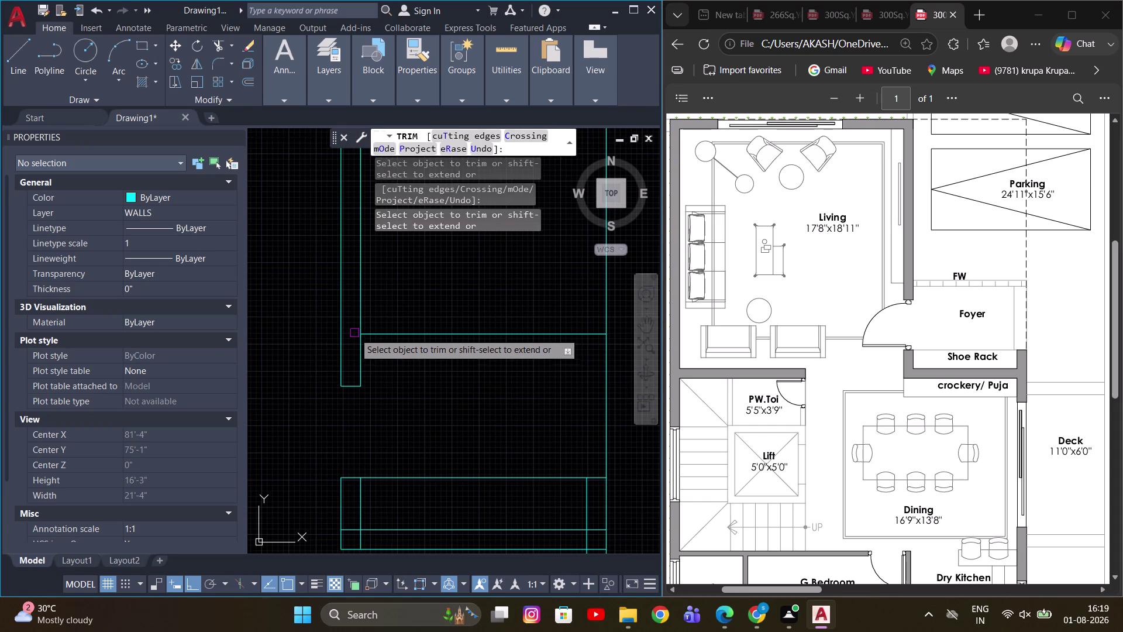
scroll(down, 3)
middle_drag(447, 380, 468, 376)
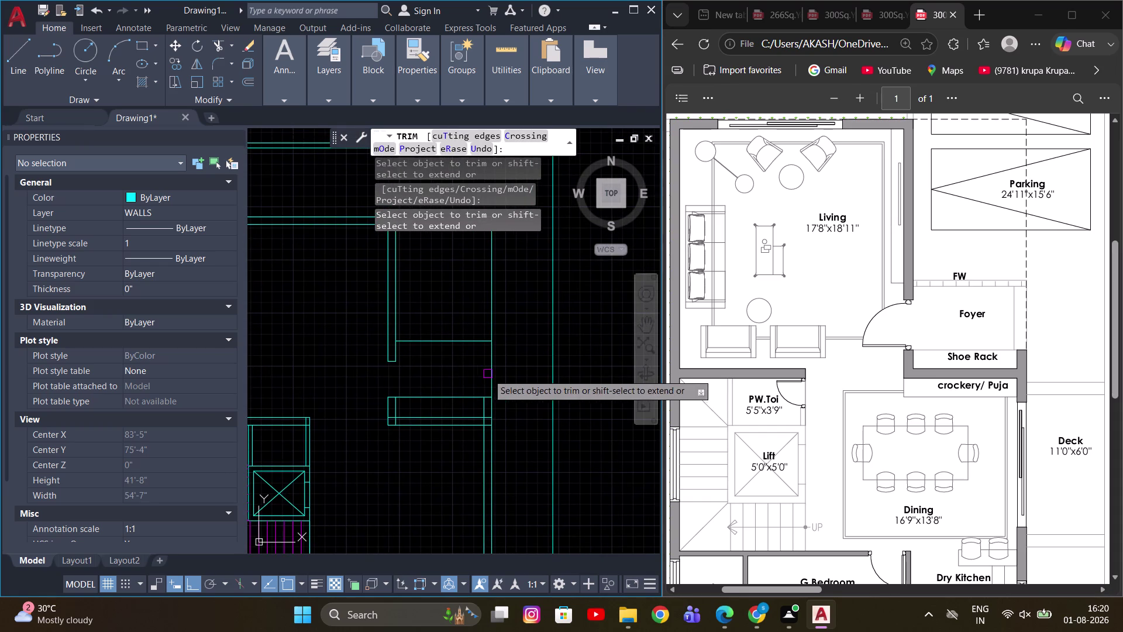
key(Escape)
scroll(up, 3)
middle_drag(489, 375, 504, 368)
key(Escape)
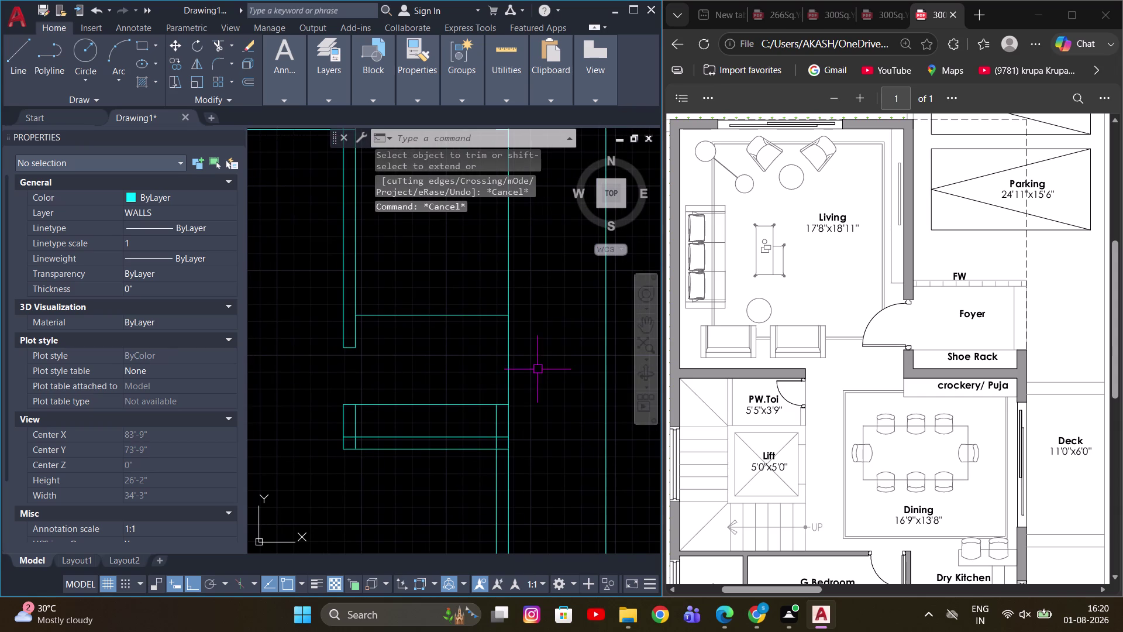
Offset the vertical wall line through a 1' distance.
text(O T)
key(space)
click(506, 356)
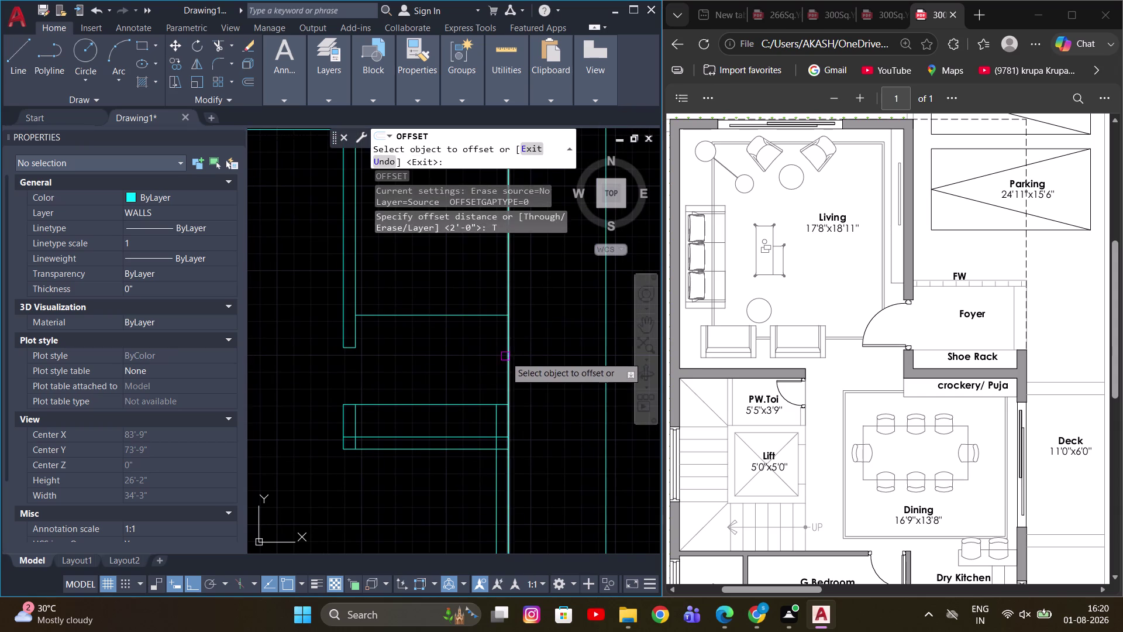
scroll(up, 3)
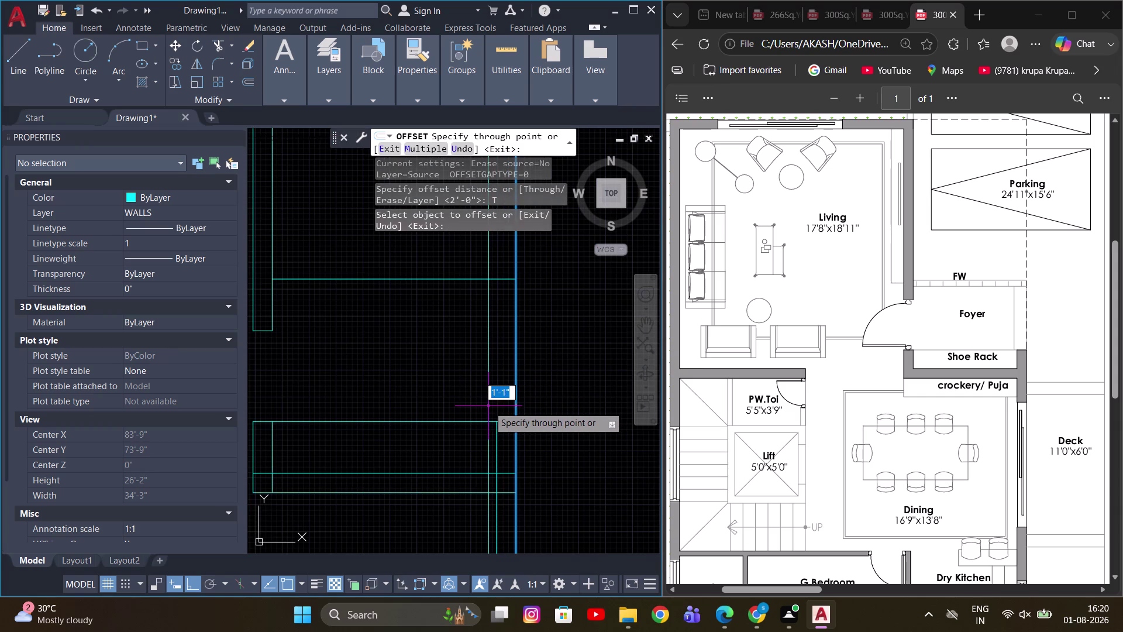
key(1)
key(apostrophe)
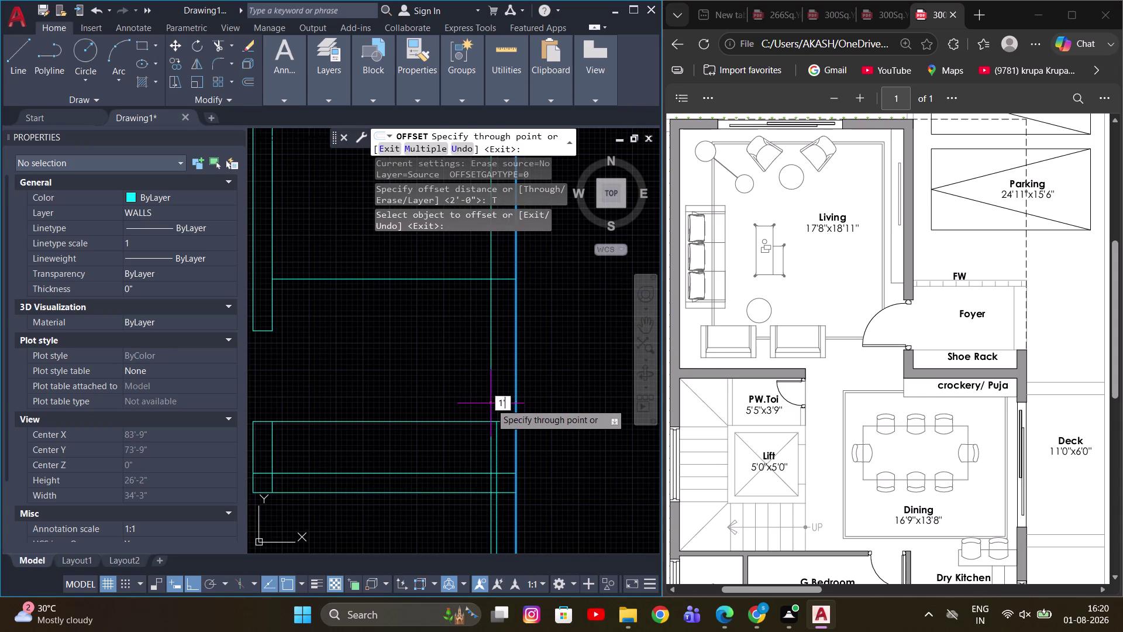
key(Return)
scroll(up, 3)
middle_drag(575, 382, 608, 338)
key(Escape)
scroll(up, 3)
Erase the stray vertical wall line after cancelling a trim.
key(t)
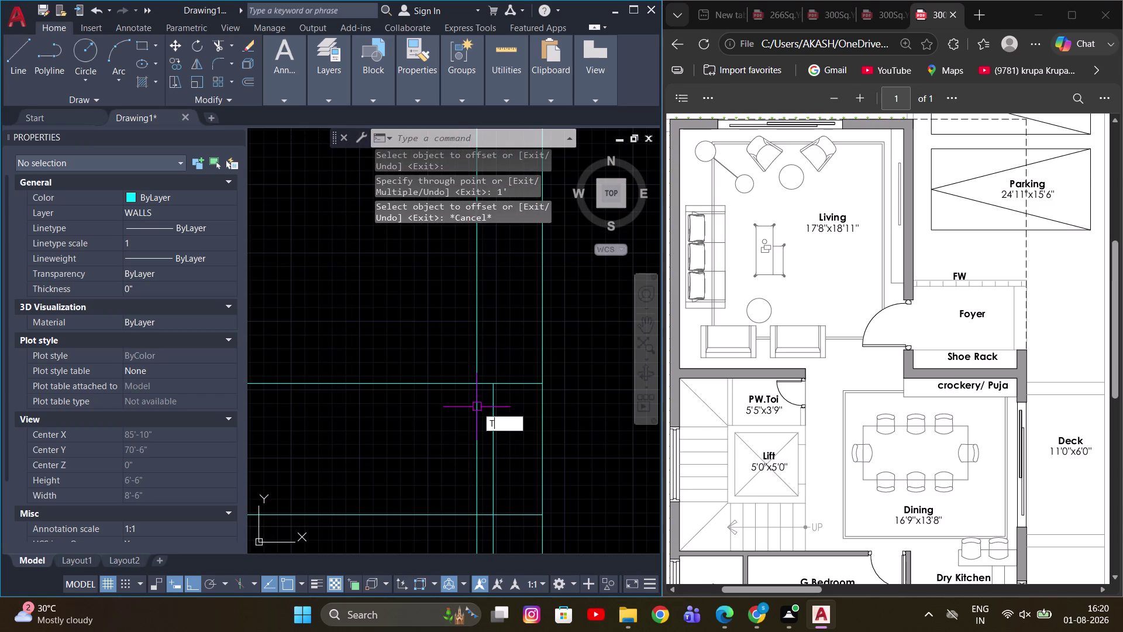
key(r)
key(space)
click(478, 404)
scroll(down, 3)
key(Escape)
click(481, 477)
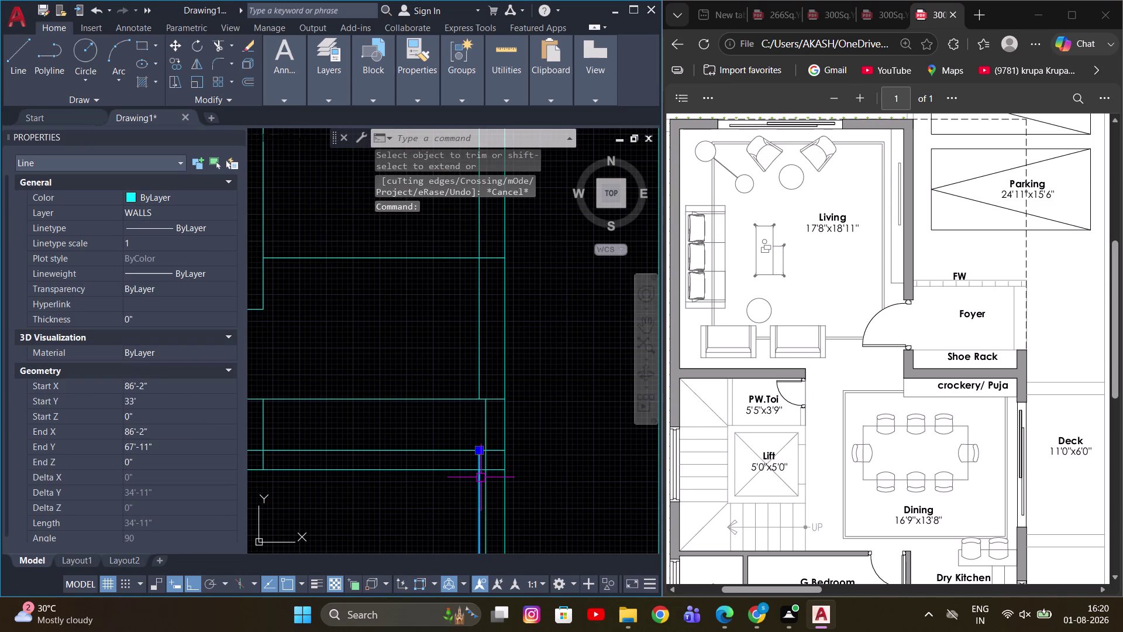
key(e)
key(space)
scroll(down, 3)
middle_drag(554, 407, 565, 389)
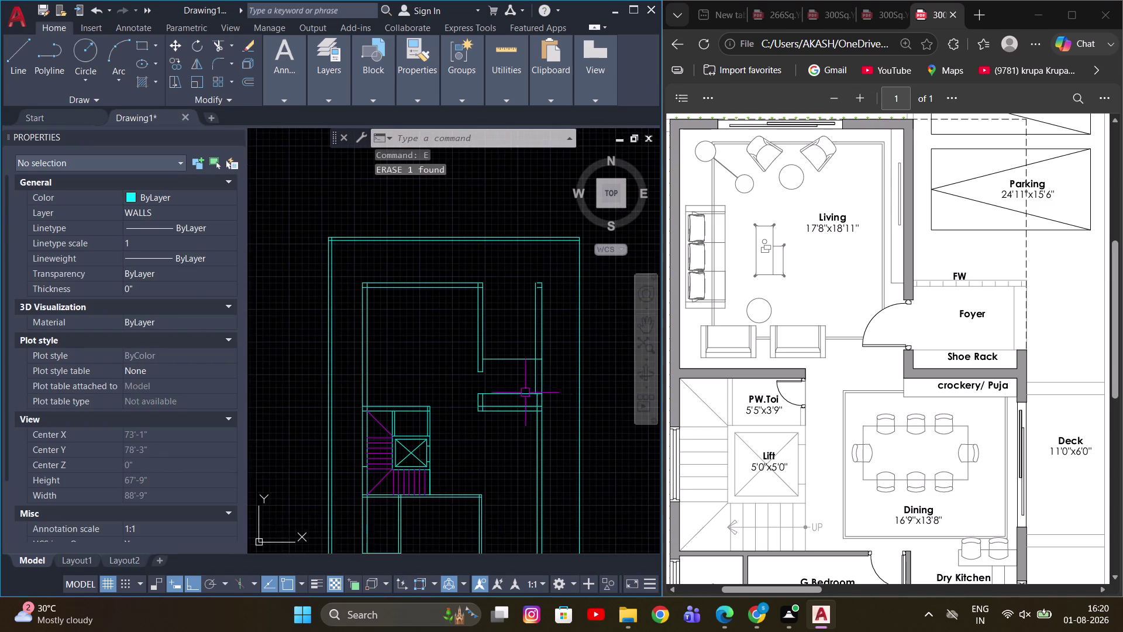
Trim the wall stub's lower lines using fence selections.
key(Escape)
scroll(up, 3)
middle_drag(487, 409, 459, 424)
key(t)
key(r)
key(space)
scroll(up, 3)
click(421, 410)
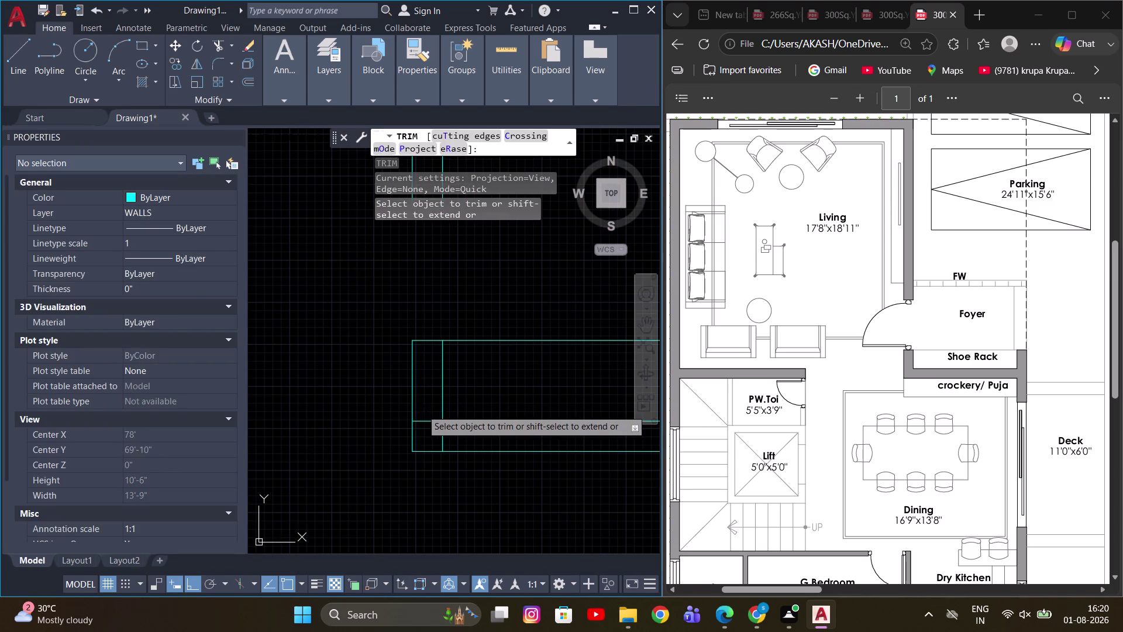
click(426, 432)
drag(470, 432, 440, 435)
scroll(down, 3)
scroll(up, 3)
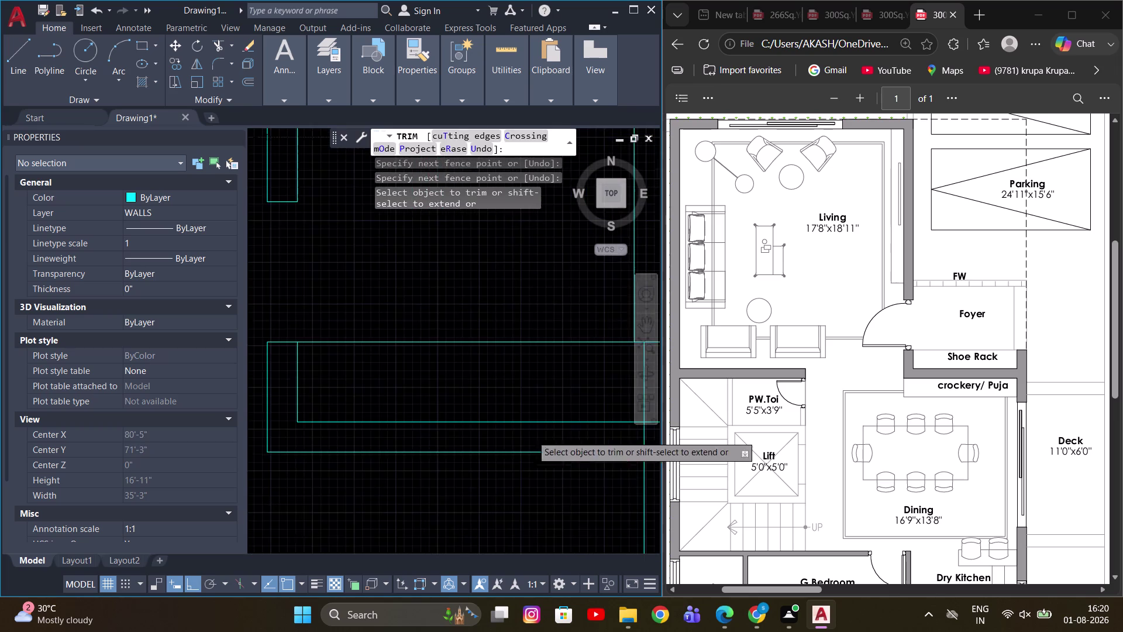
middle_drag(587, 432, 441, 410)
drag(515, 390, 479, 410)
scroll(down, 3)
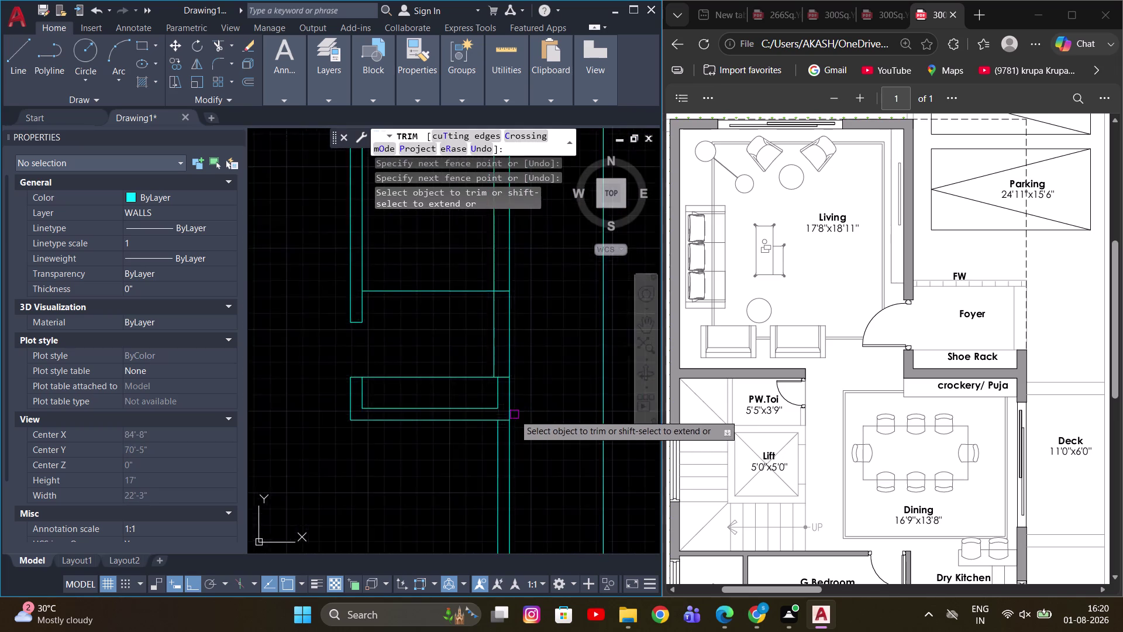
scroll(down, 3)
scroll(up, 3)
Trim the remaining overlapping segments at the top of the wall stub.
middle_drag(534, 376, 562, 425)
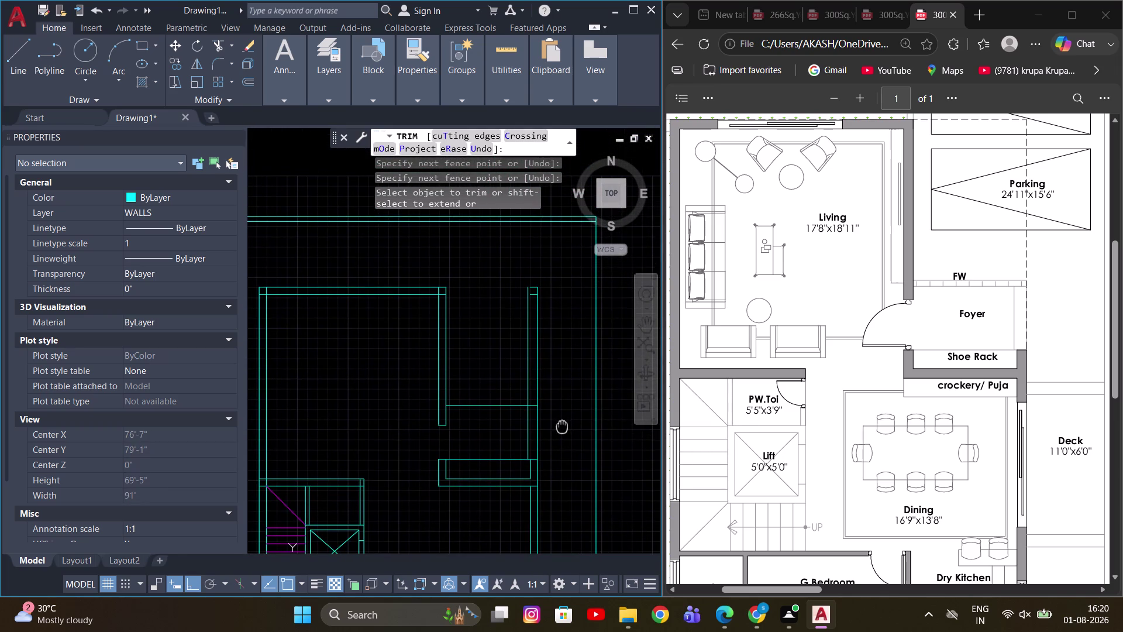
middle_drag(562, 425, 562, 426)
scroll(up, 3)
middle_drag(495, 412, 488, 379)
scroll(up, 3)
scroll(down, 3)
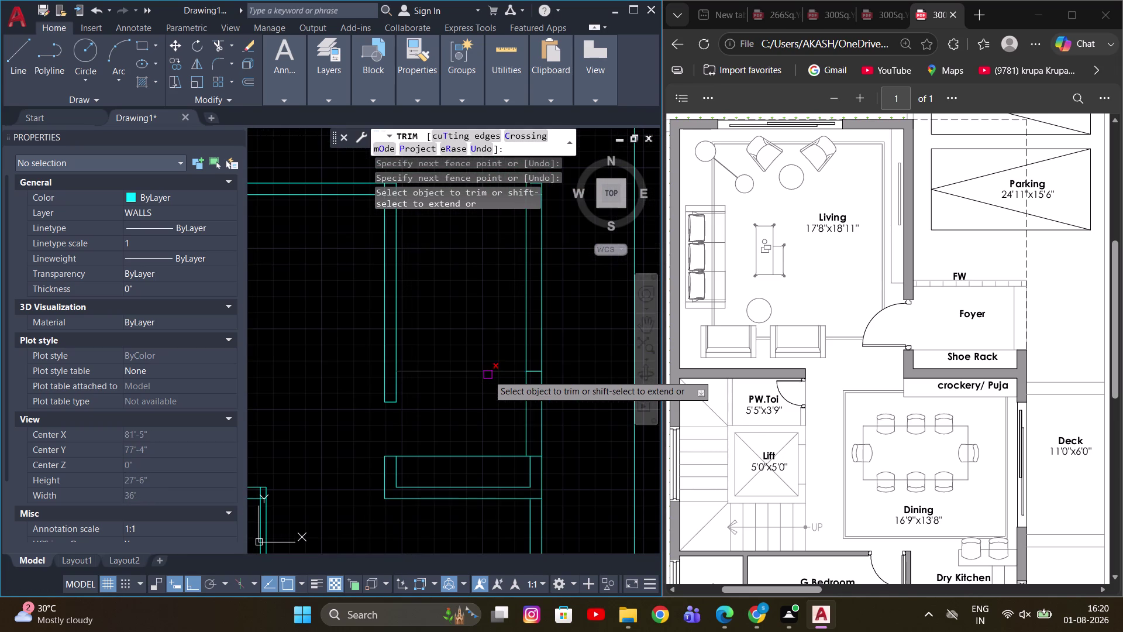
middle_drag(554, 337, 527, 354)
scroll(up, 3)
click(440, 354)
click(537, 363)
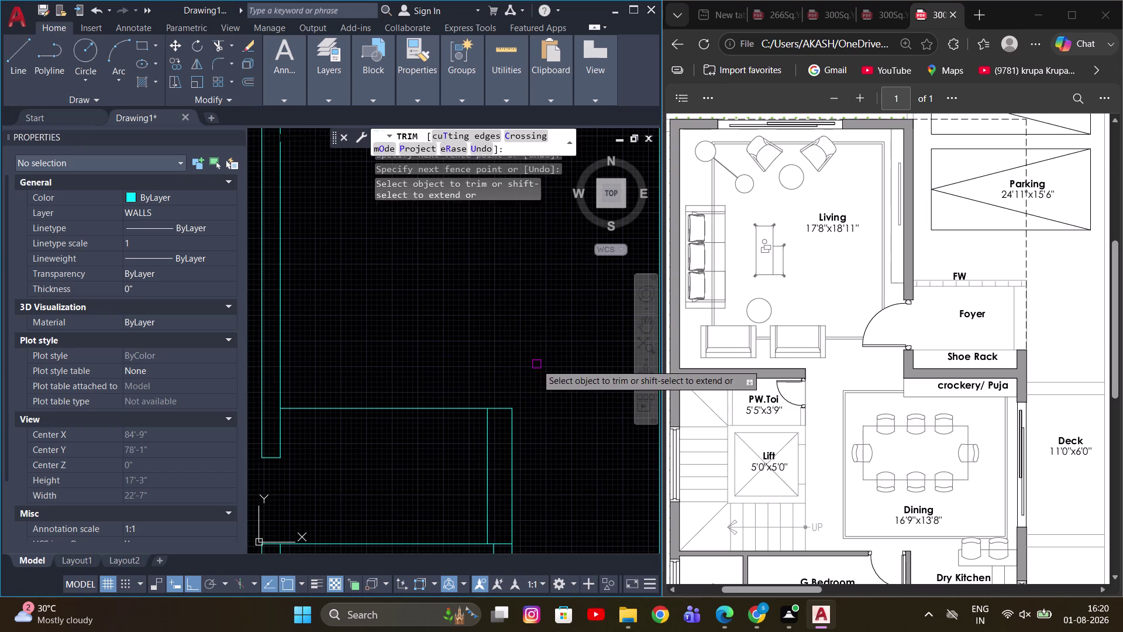
scroll(down, 3)
scroll(down, 3)
middle_drag(536, 447, 535, 440)
Erase the two leftover short lines and view the whole plan.
key(Escape)
scroll(up, 3)
drag(464, 287, 487, 335)
click(521, 377)
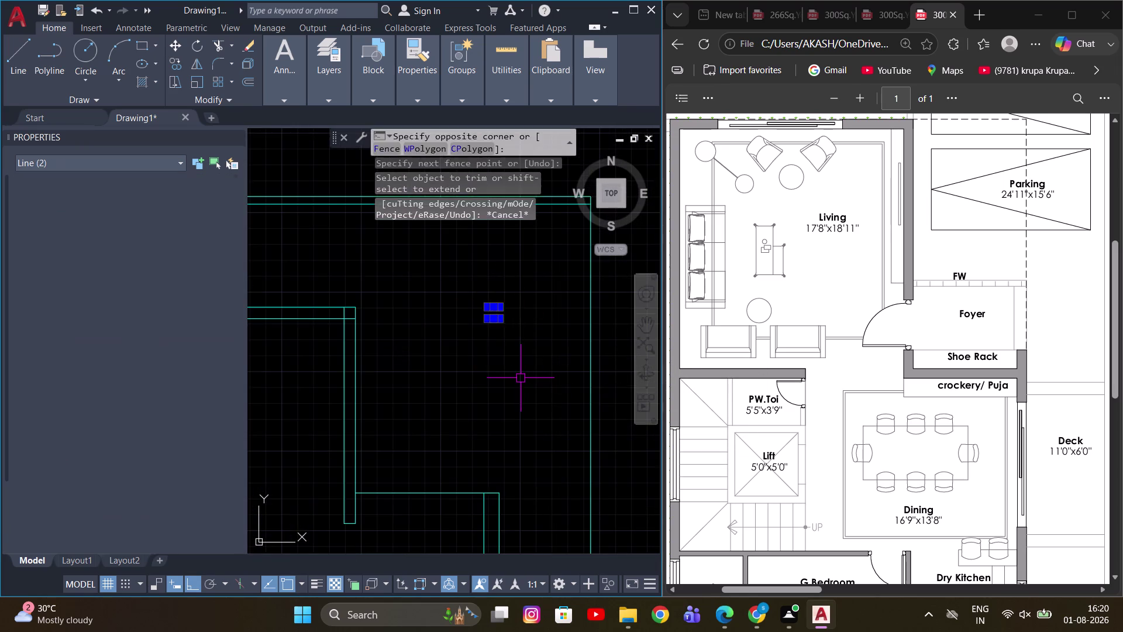
scroll(down, 3)
key(e)
scroll(down, 3)
key(space)
scroll(up, 3)
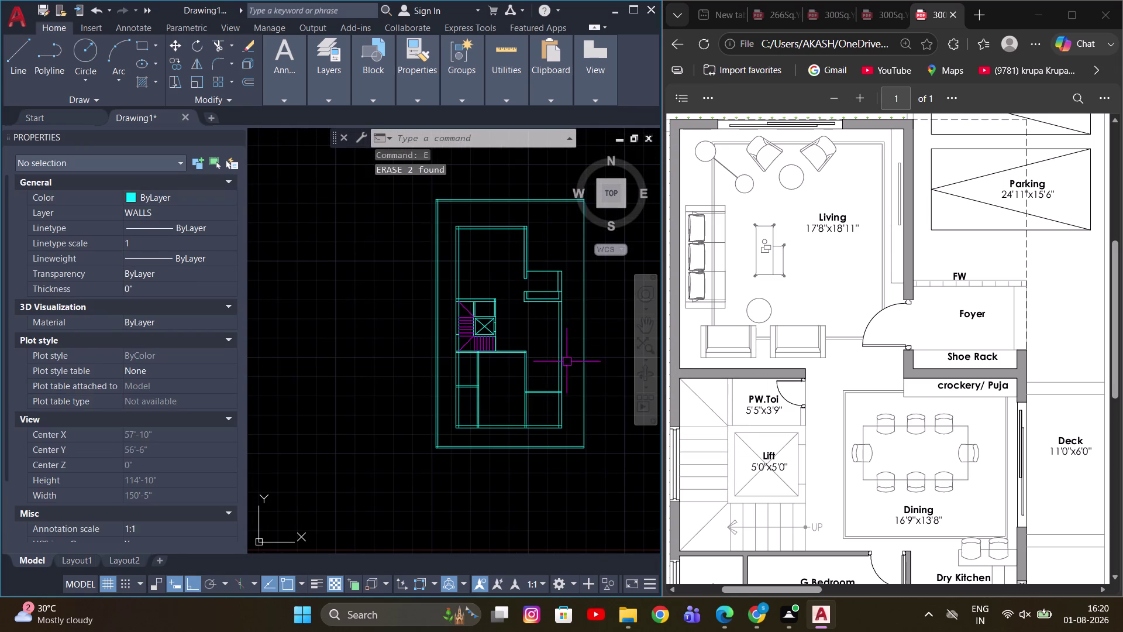
middle_drag(555, 336, 469, 383)
click(234, 135)
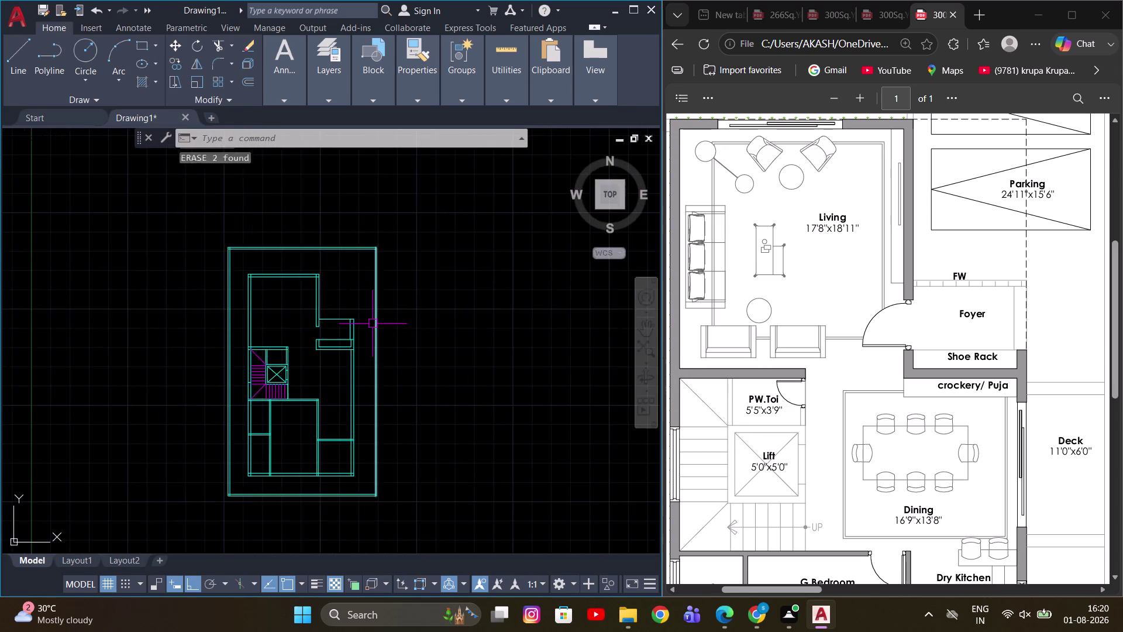
middle_drag(371, 345, 447, 312)
scroll(down, 3)
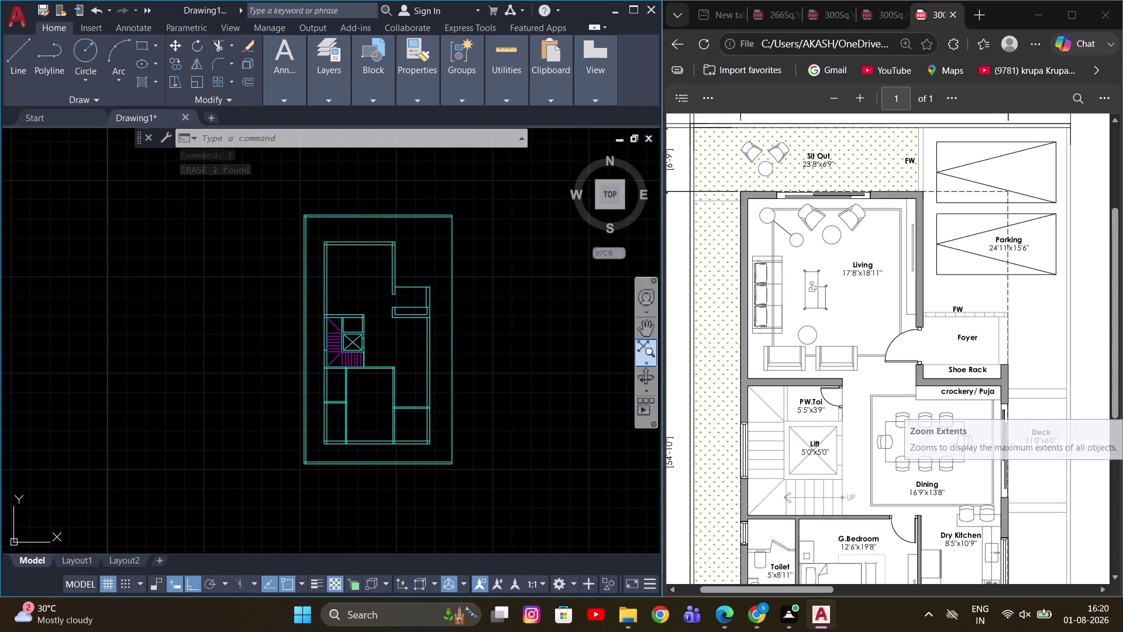
middle_drag(474, 373, 483, 399)
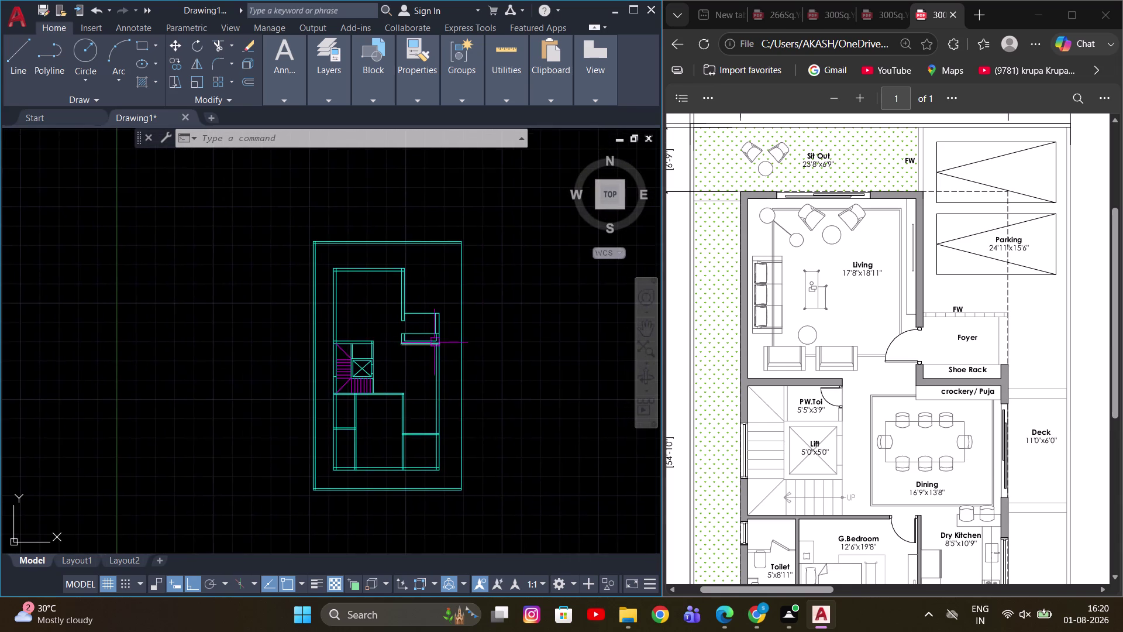
scroll(up, 3)
middle_drag(384, 339, 419, 316)
scroll(up, 3)
scroll(down, 3)
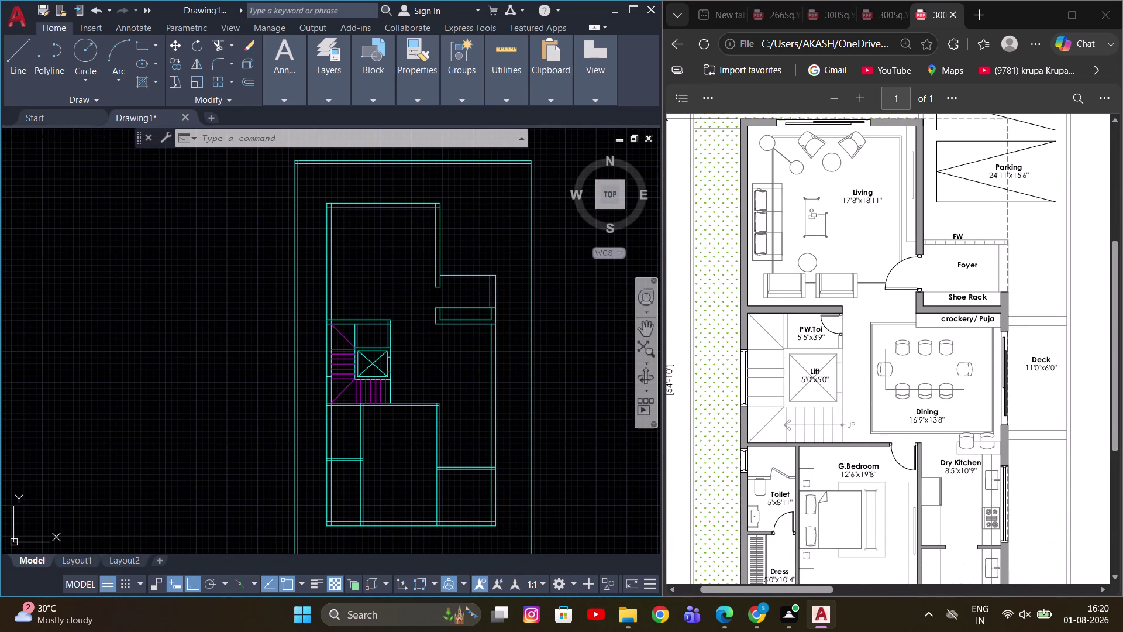
scroll(up, 3)
scroll(up, 3)
scroll(down, 3)
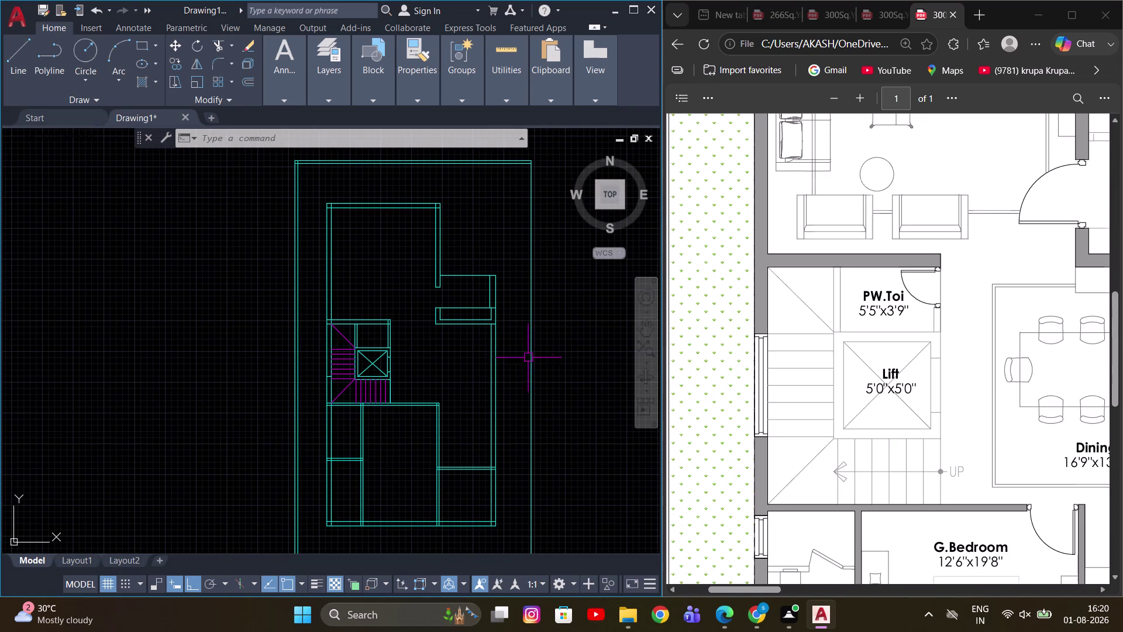
scroll(up, 3)
scroll(down, 3)
scroll(up, 3)
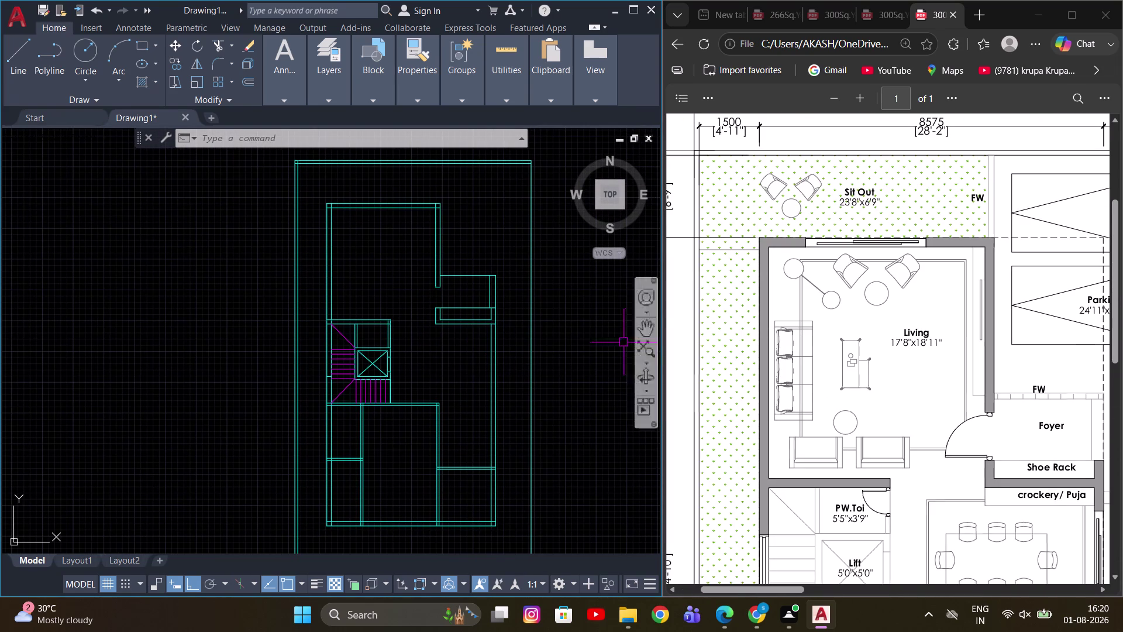
scroll(up, 3)
middle_drag(469, 278, 454, 329)
scroll(down, 3)
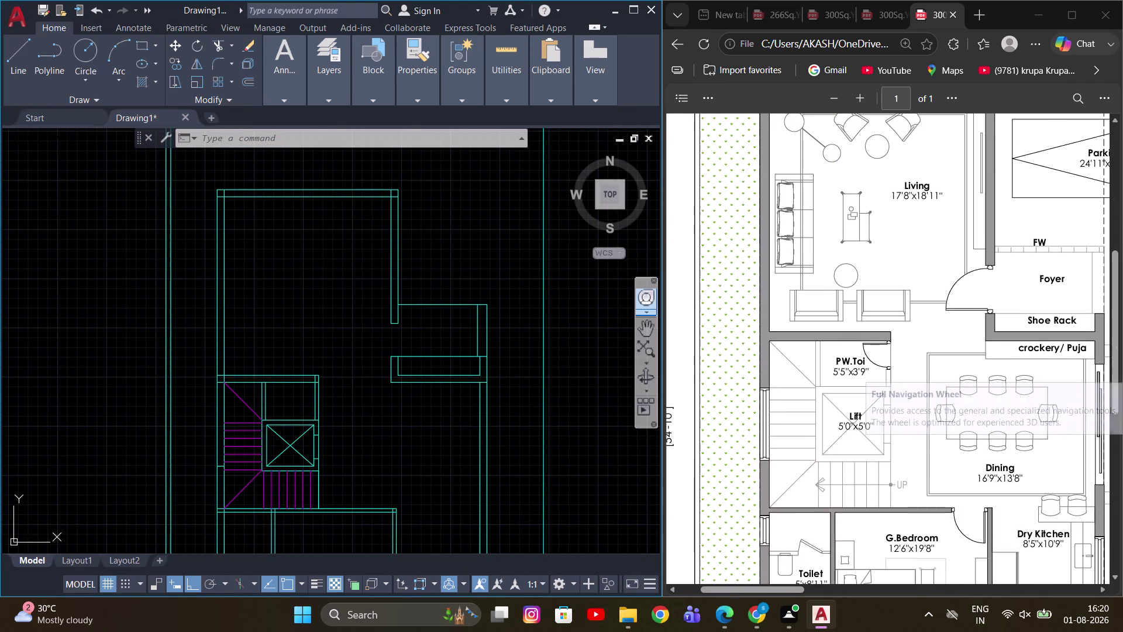
scroll(down, 3)
scroll(up, 3)
scroll(up, 3)
scroll(down, 3)
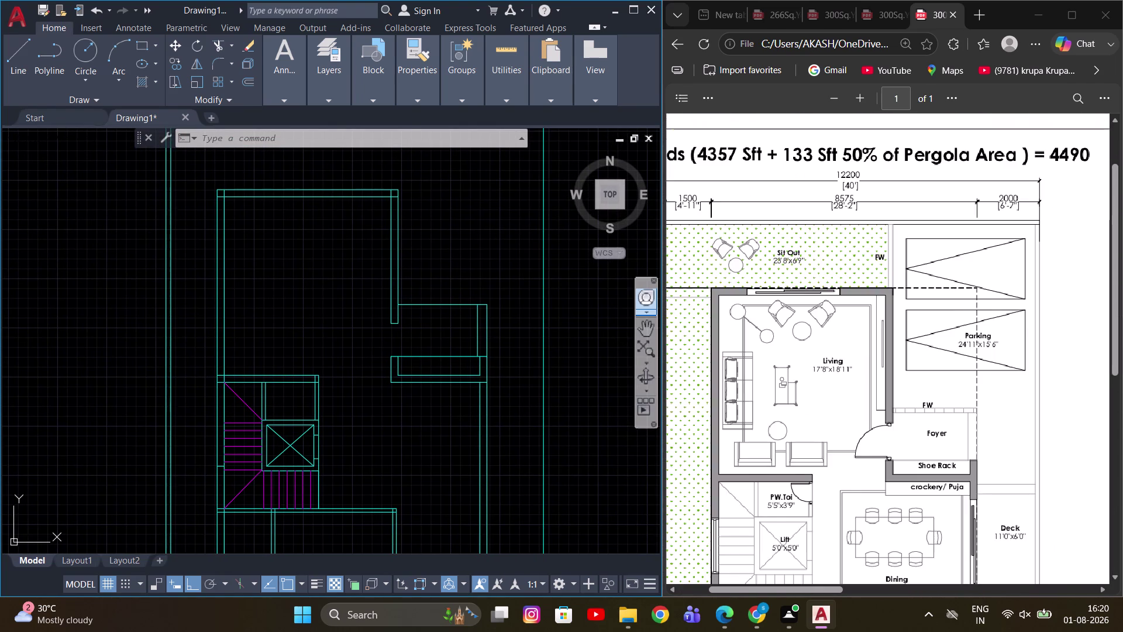
scroll(up, 3)
scroll(down, 3)
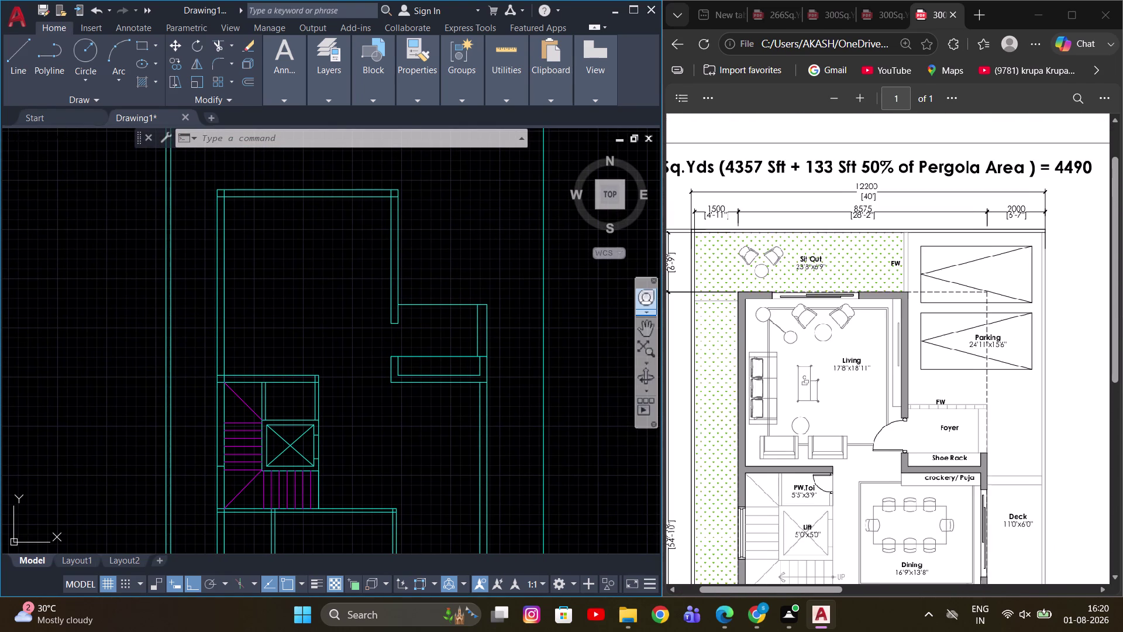
middle_drag(485, 300, 495, 347)
Start a line and abandon it without drawing.
key(Escape)
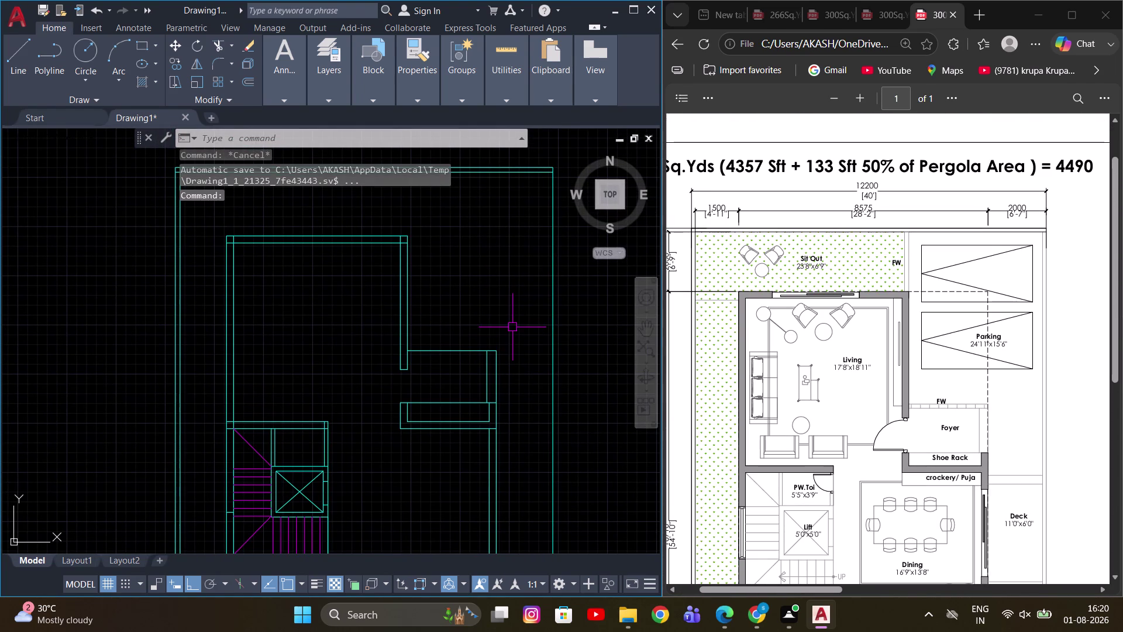
key(l)
key(space)
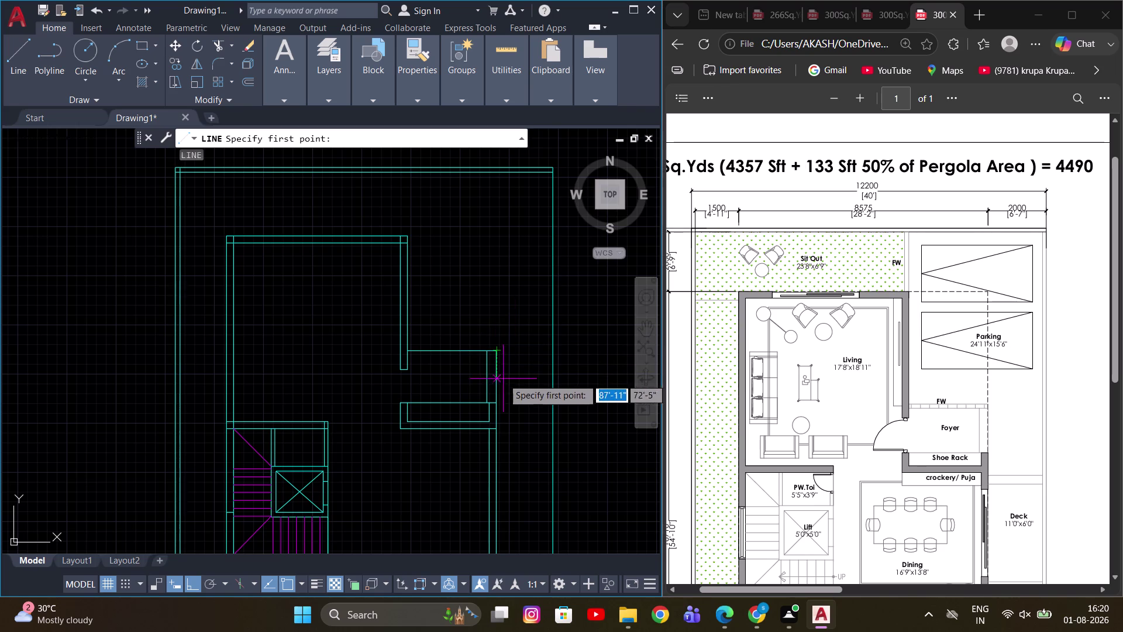
scroll(up, 3)
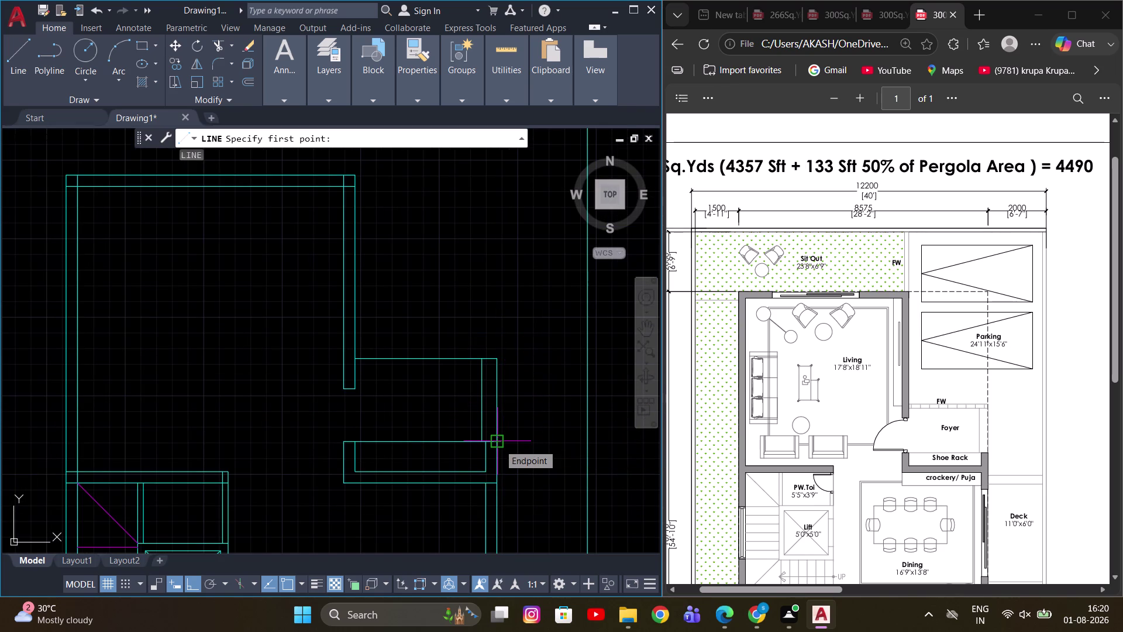
key(Escape)
scroll(up, 3)
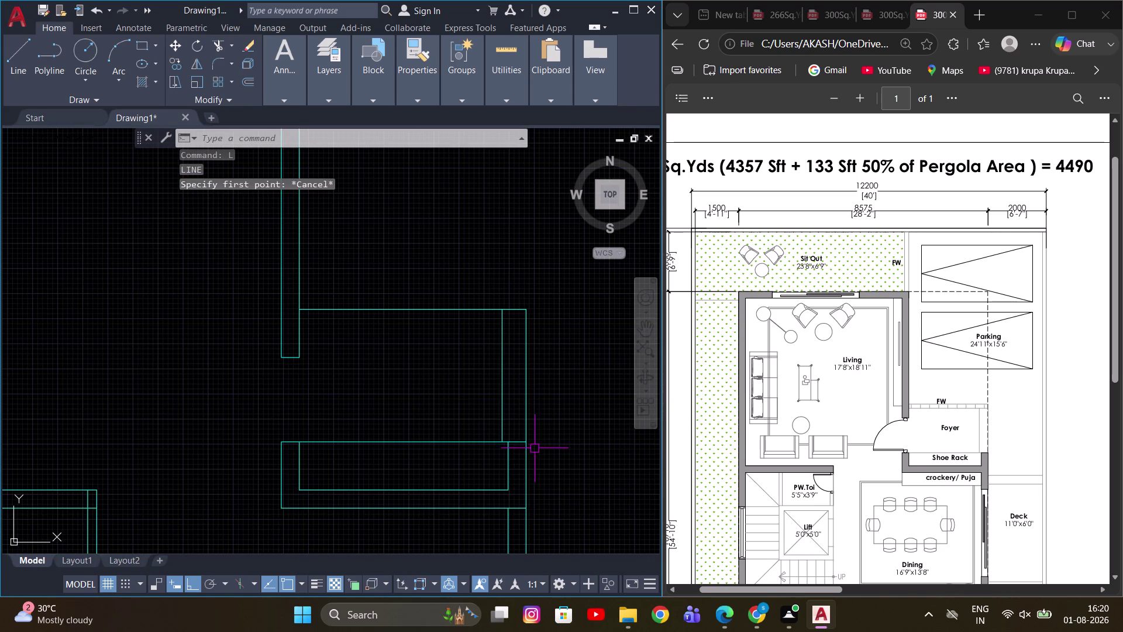
Offset the bay wall line by 4.5 to double it.
key(o)
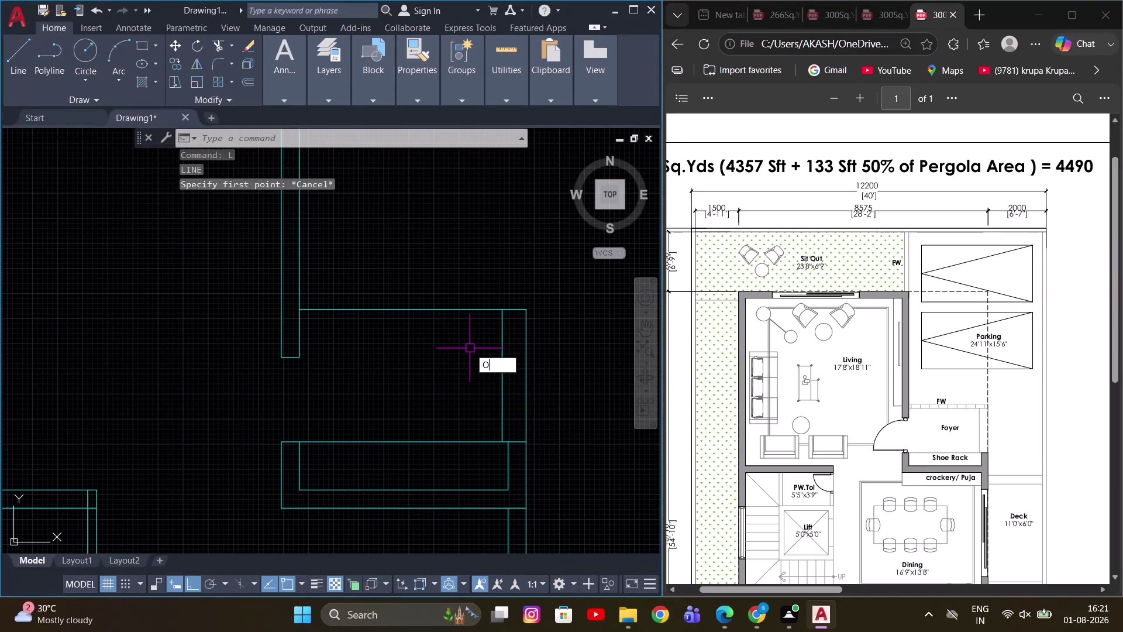
key(Return)
text(4.)
key(5)
key(Return)
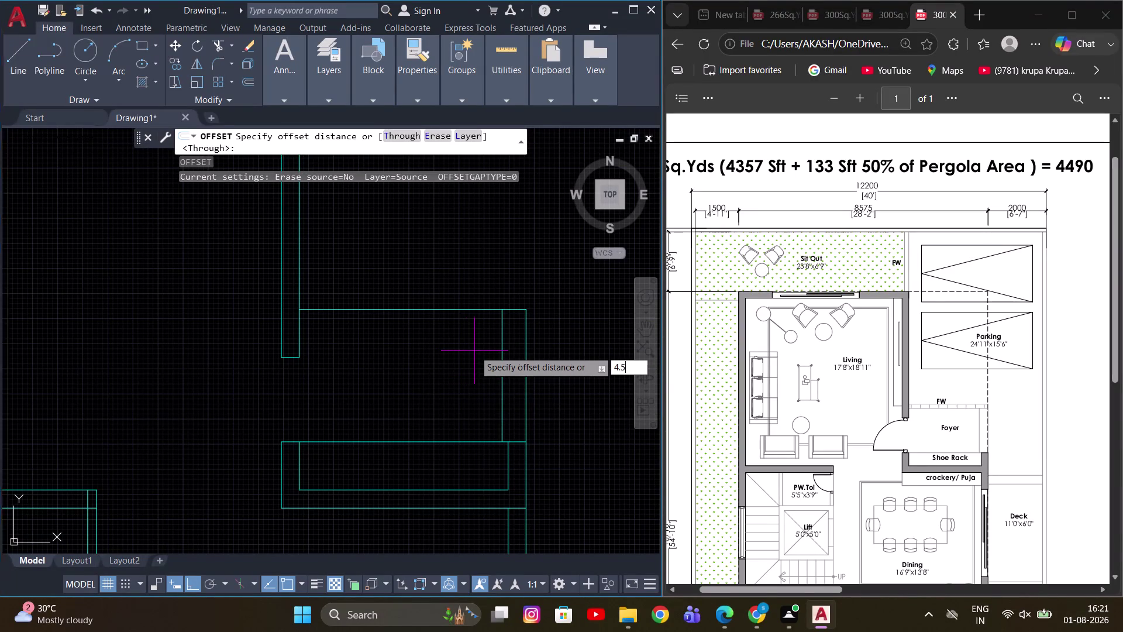
click(467, 309)
click(473, 348)
key(Escape)
scroll(up, 3)
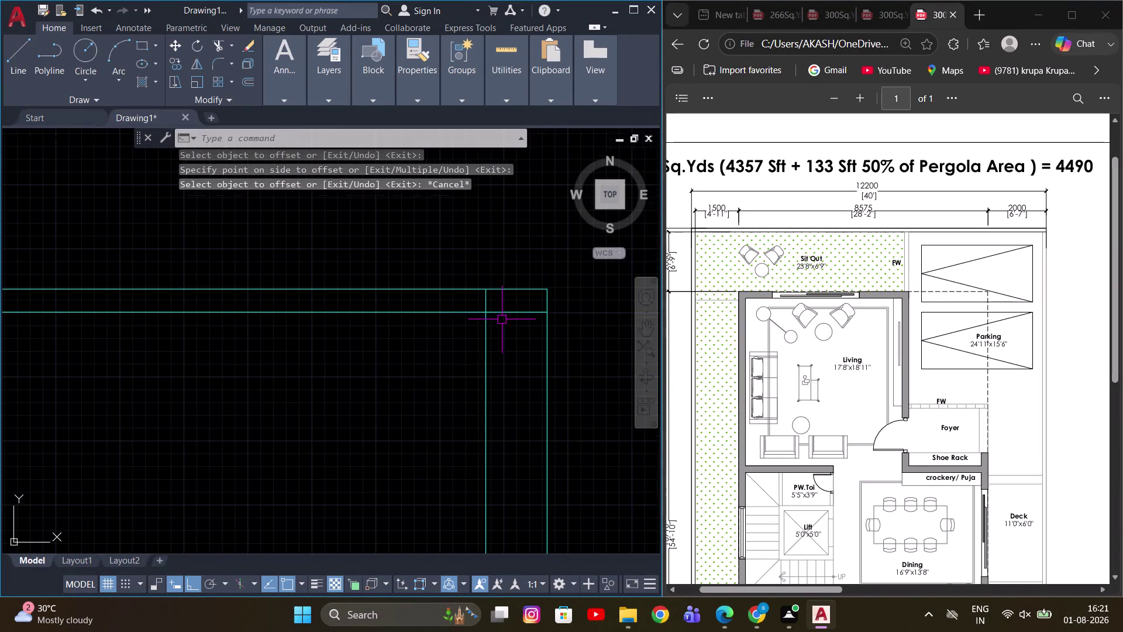
Trim the overlapping segment at the bay corner and center the full plan.
text(TR)
key(space)
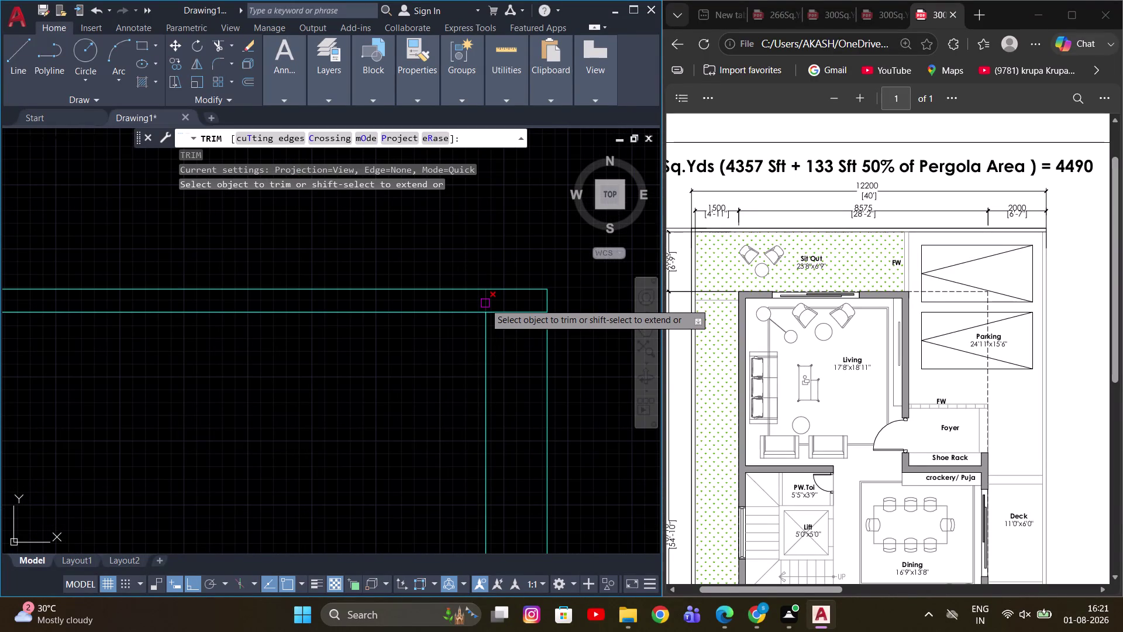
click(485, 303)
key(Escape)
scroll(down, 3)
scroll(up, 3)
middle_drag(540, 345, 526, 398)
key(Escape)
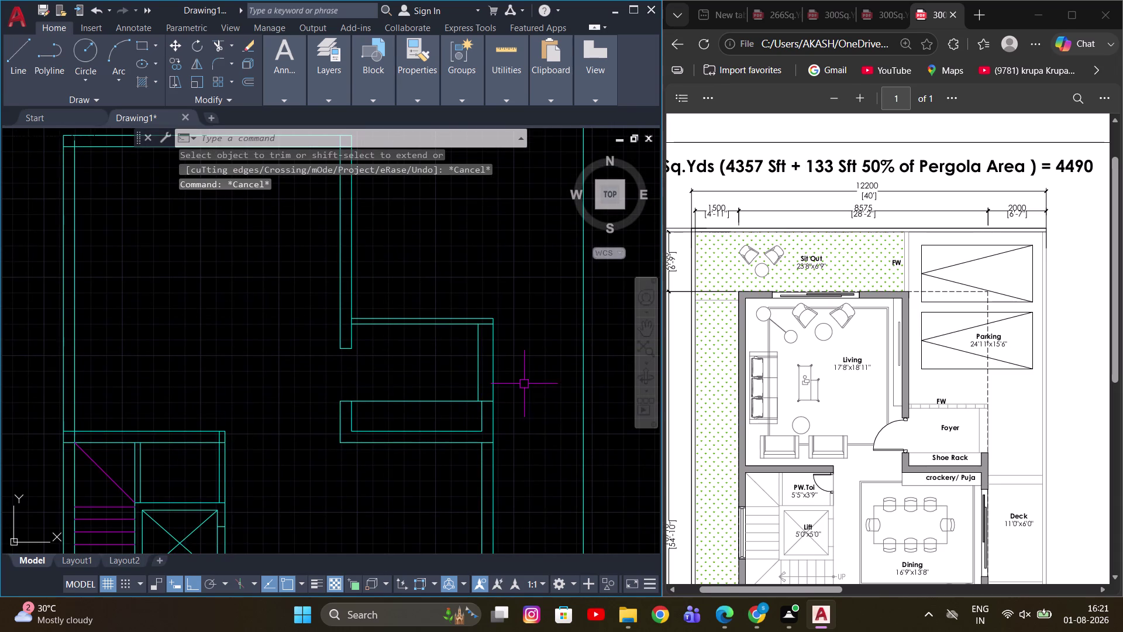
scroll(down, 3)
middle_drag(519, 306, 496, 392)
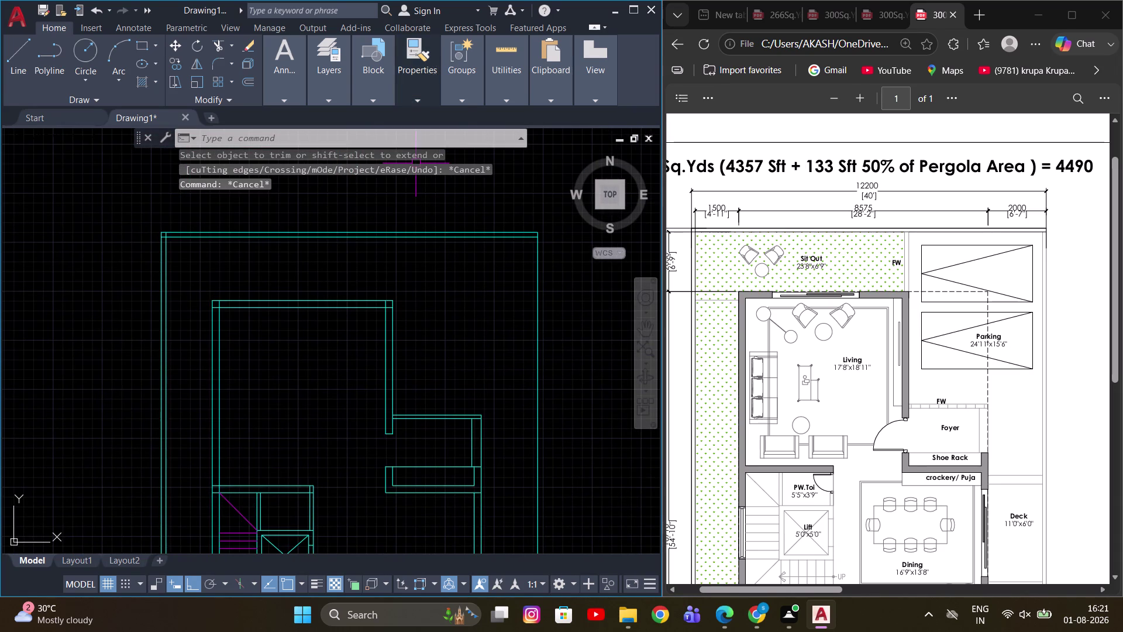
click(315, 87)
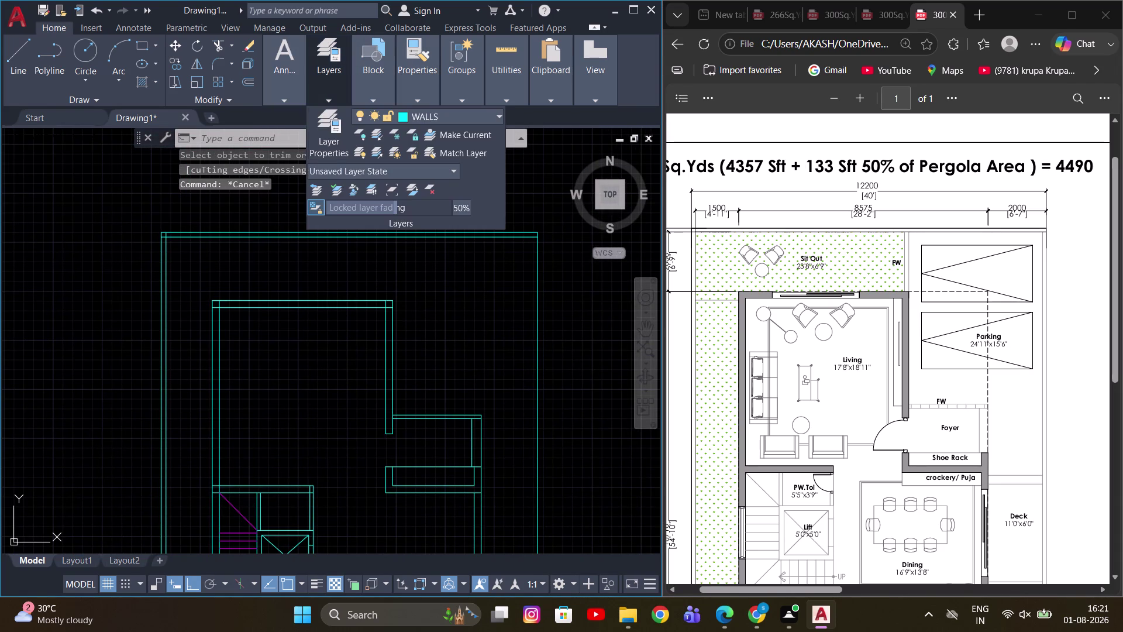
Create a new layer named HIDDEN LINE in the Layer Properties Manager.
click(325, 144)
click(491, 218)
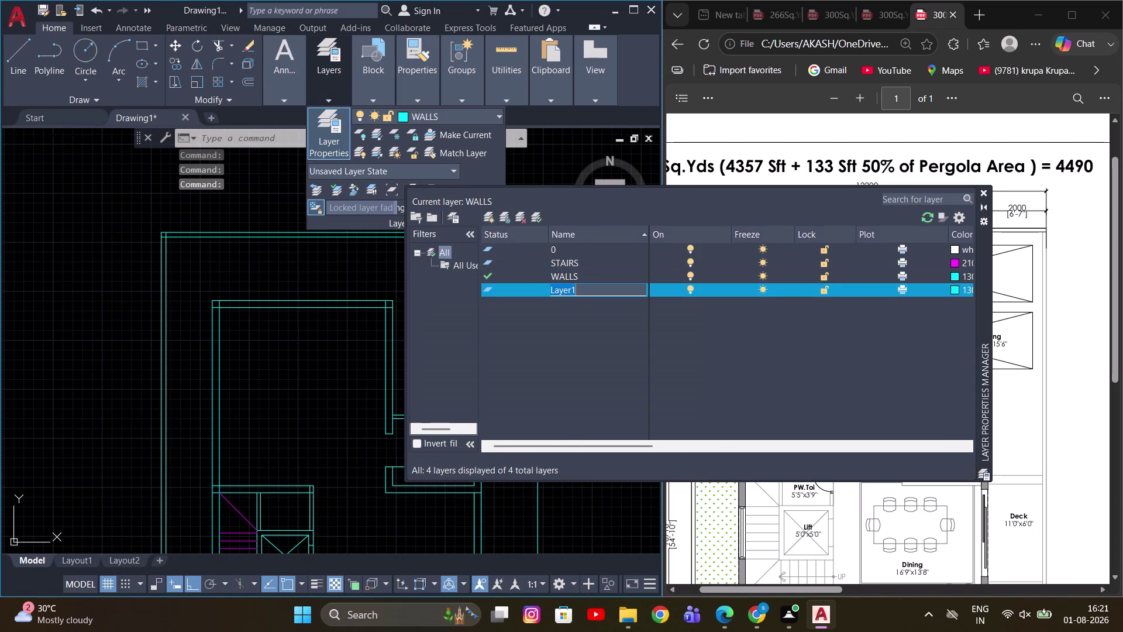
key(BackSpace)
key(BackSpace)
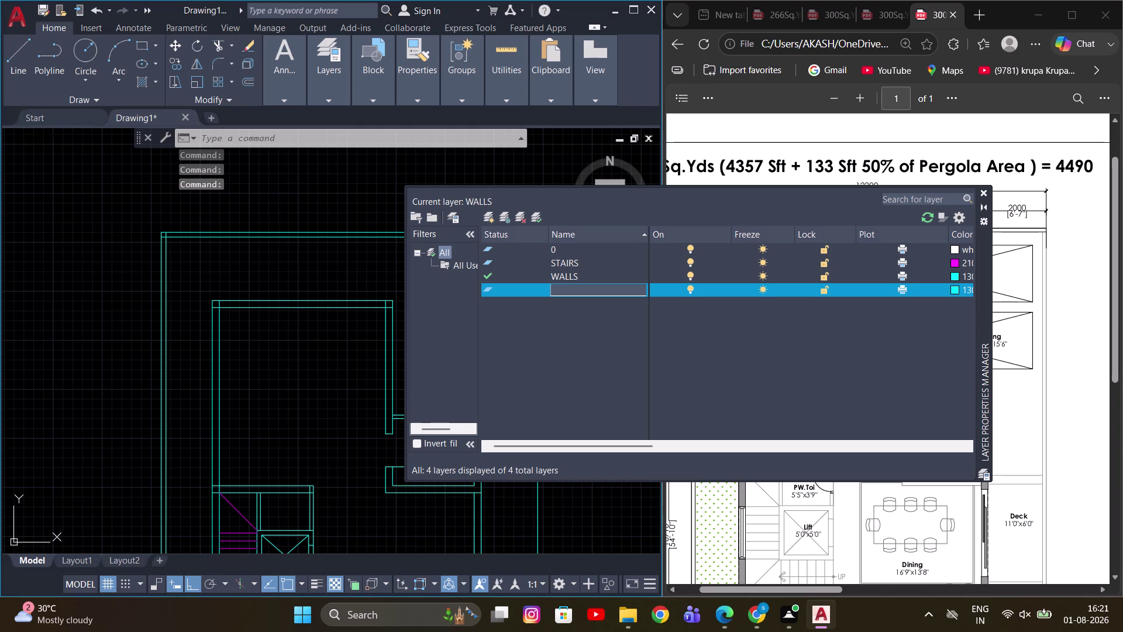
text(HI)
text(DDE)
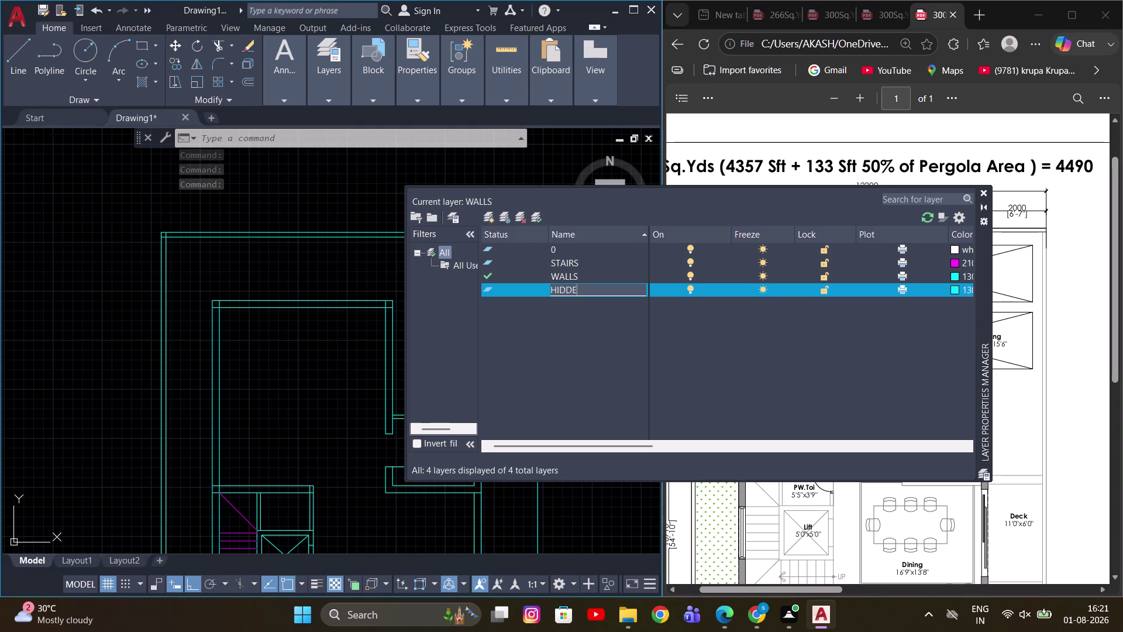
text(N LIN)
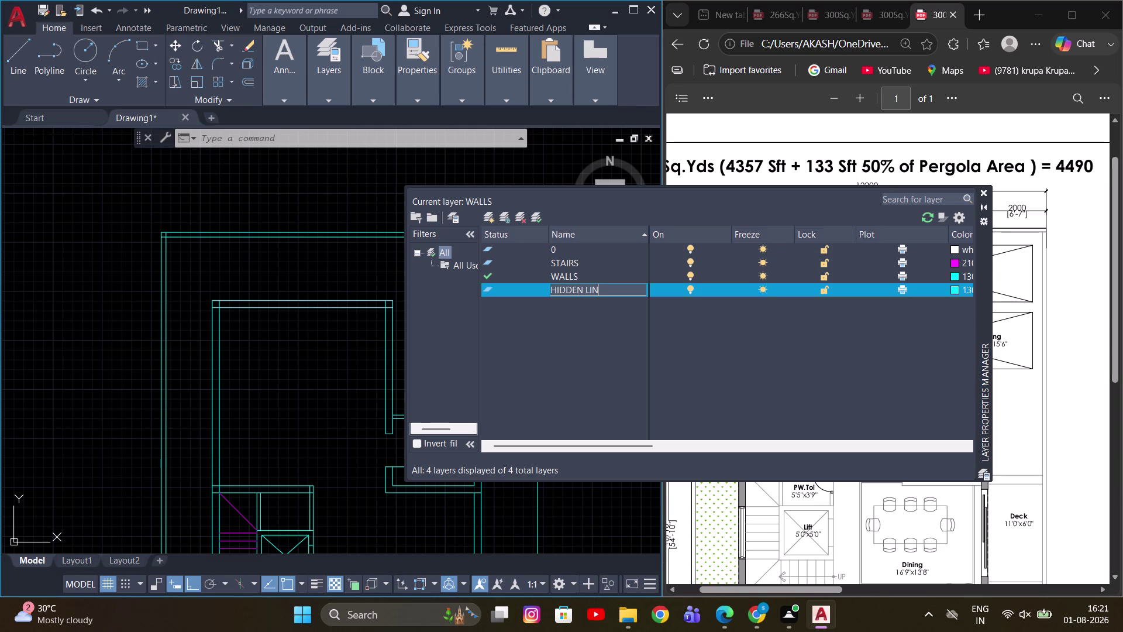
text(E)
Give HIDDEN LINE colour 40 and make it the current layer.
click(959, 290)
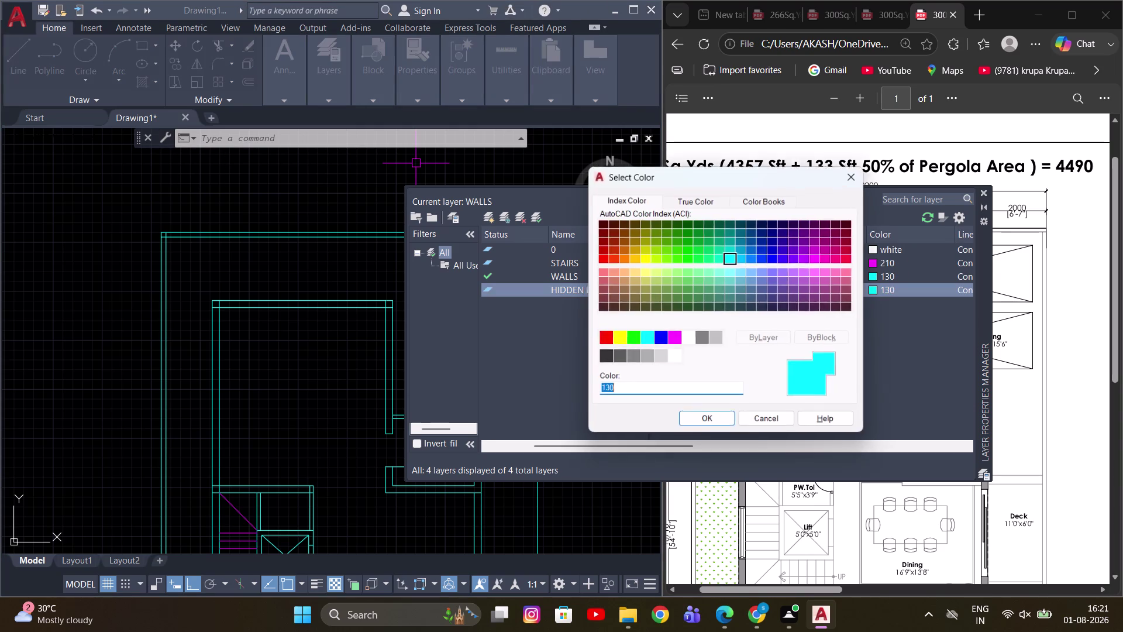
click(645, 260)
click(638, 257)
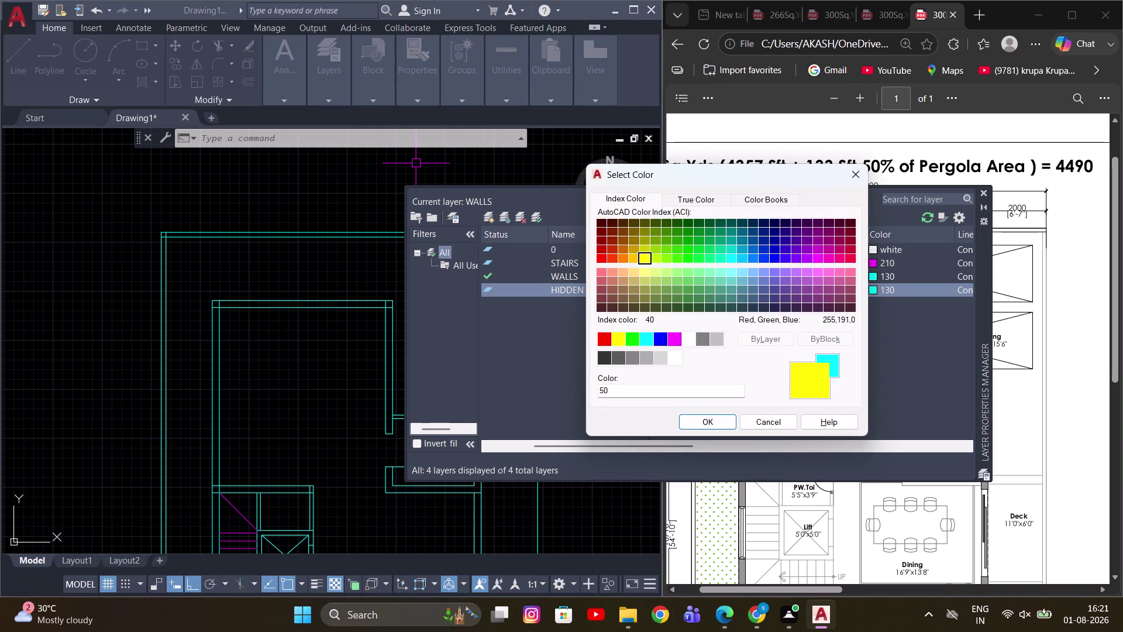
click(630, 259)
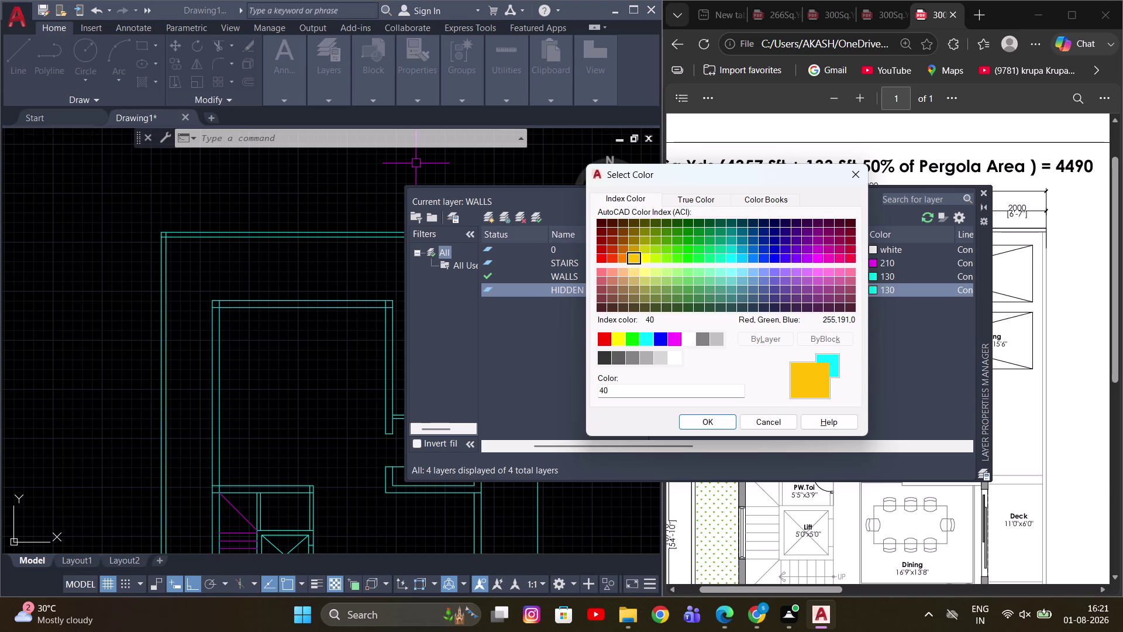
click(693, 424)
click(541, 219)
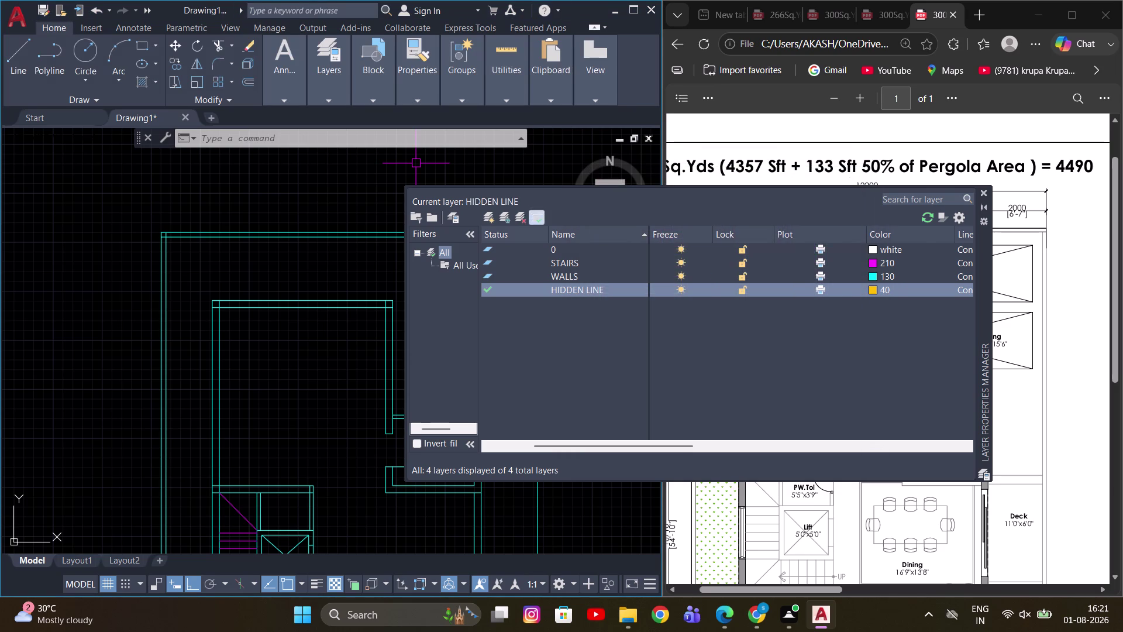
click(986, 196)
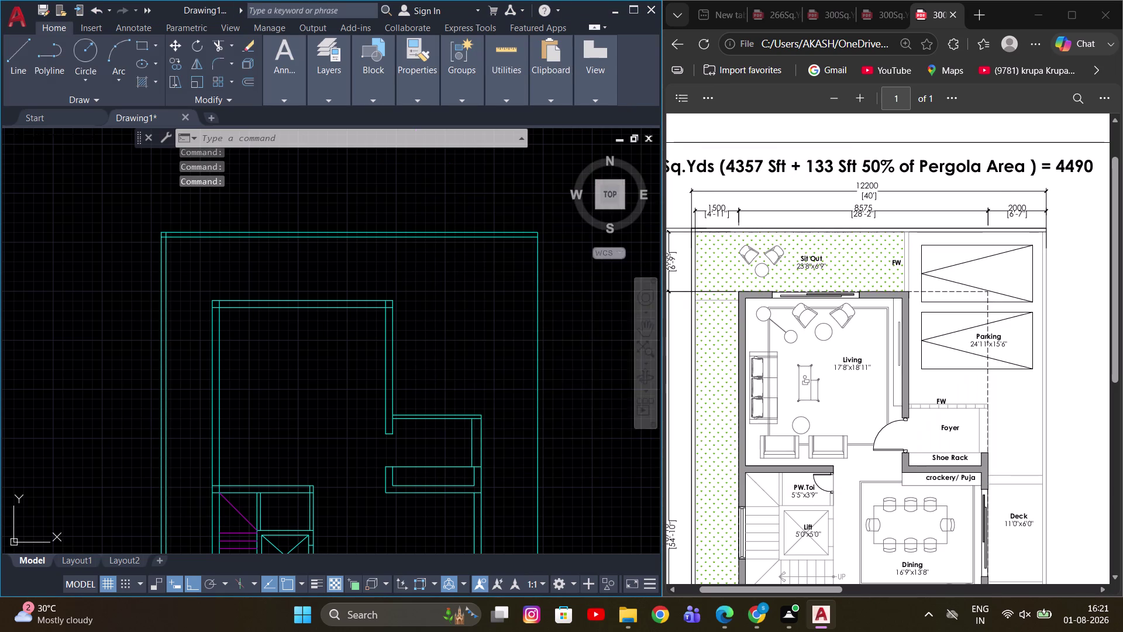
Reopen the Layer Properties Manager with LA and adjust the layer list view.
middle_drag(544, 373, 511, 379)
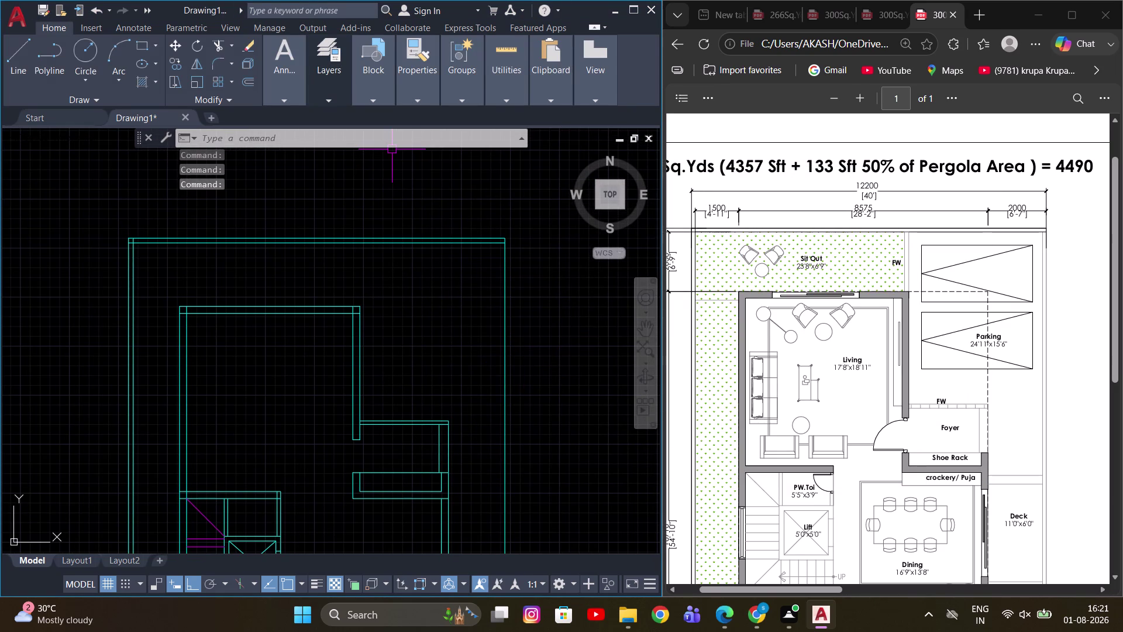
key(l)
key(a)
key(space)
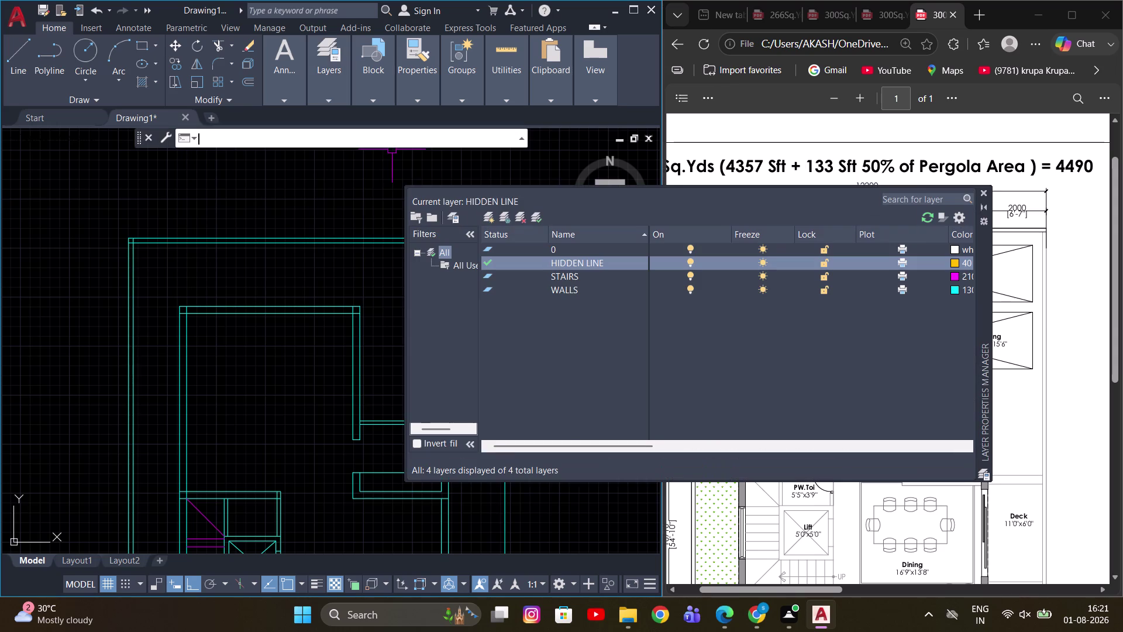
scroll(down, 3)
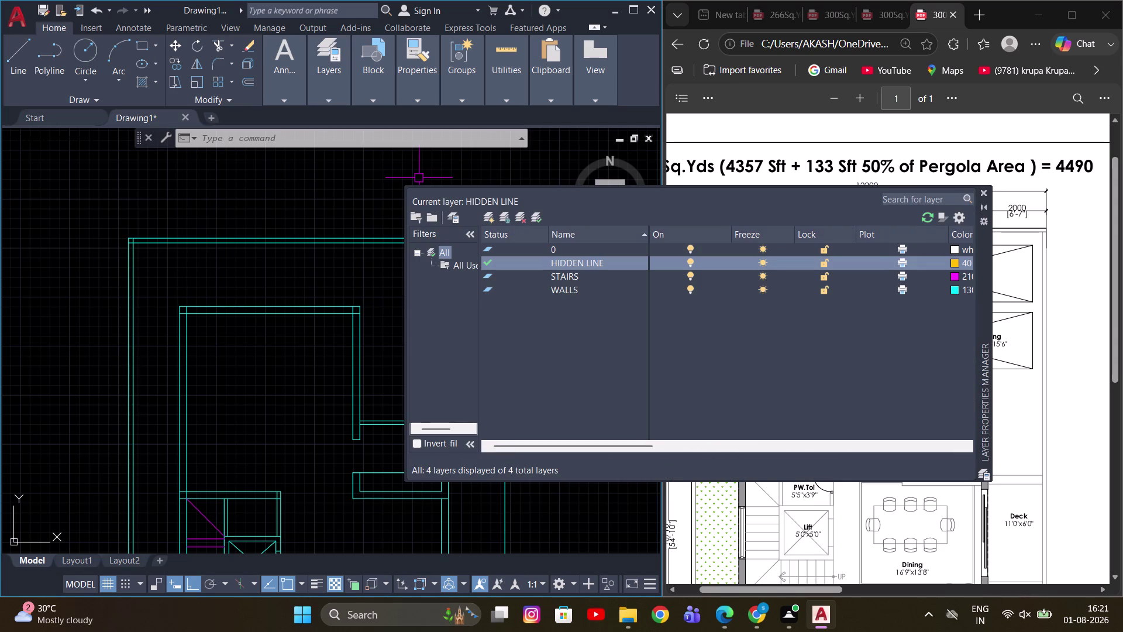
drag(588, 439, 612, 441)
drag(598, 447, 769, 441)
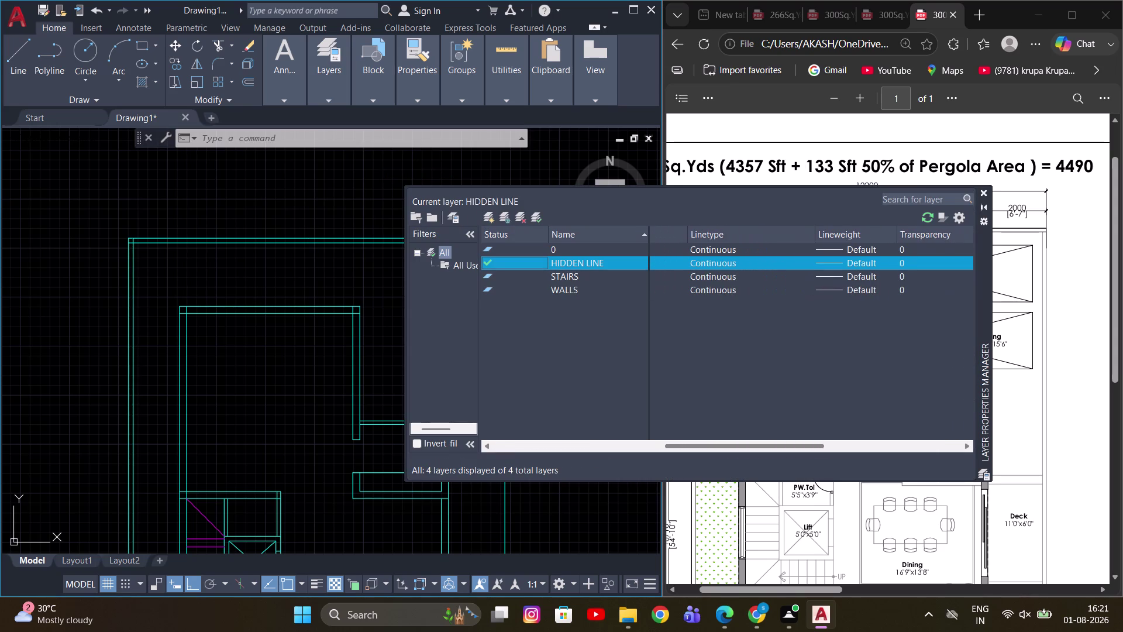
drag(770, 441, 769, 431)
Load the HIDDEN2 linetype and assign it to the HIDDEN LINE layer.
click(732, 262)
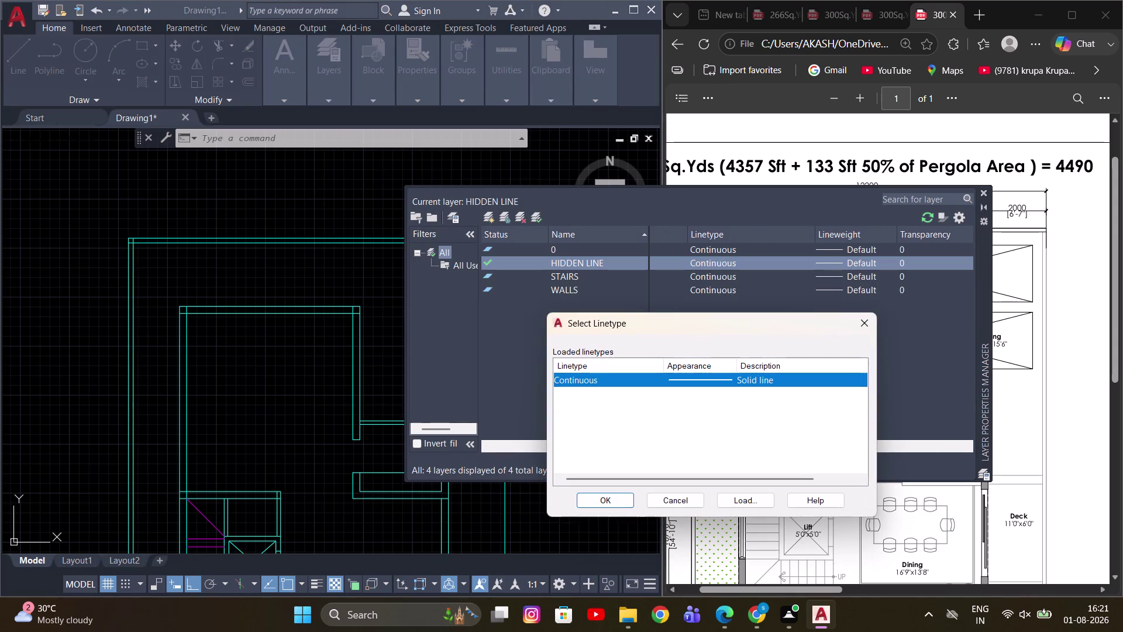
click(734, 502)
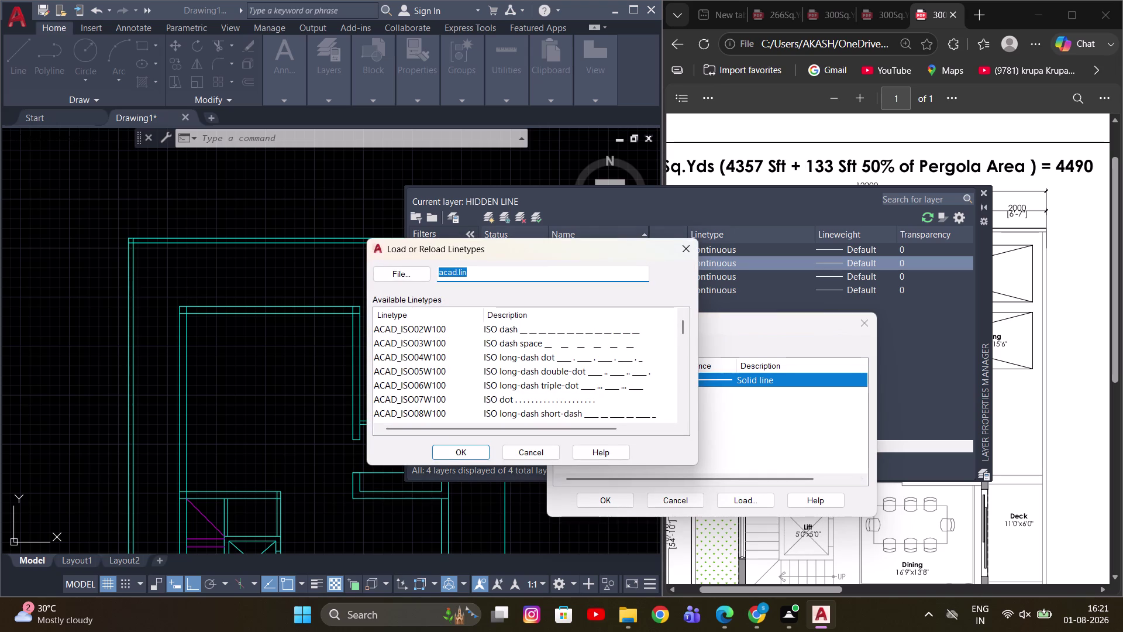
click(542, 330)
scroll(down, 3)
scroll(up, 3)
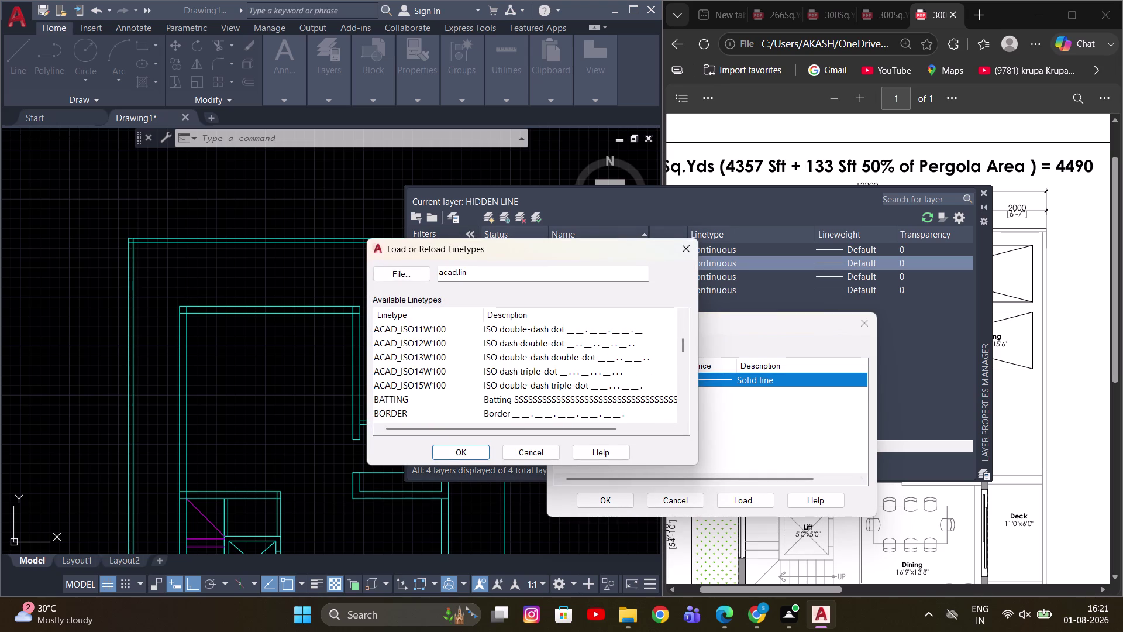
scroll(down, 3)
scroll(down, 3)
scroll(down, 3)
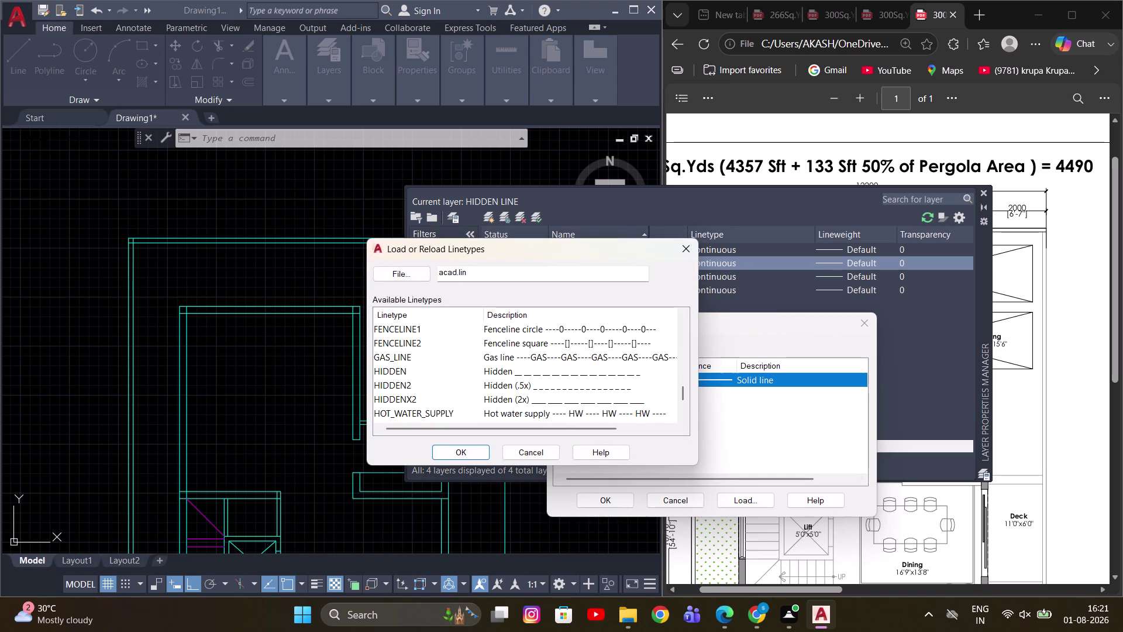
click(393, 369)
click(417, 388)
click(464, 457)
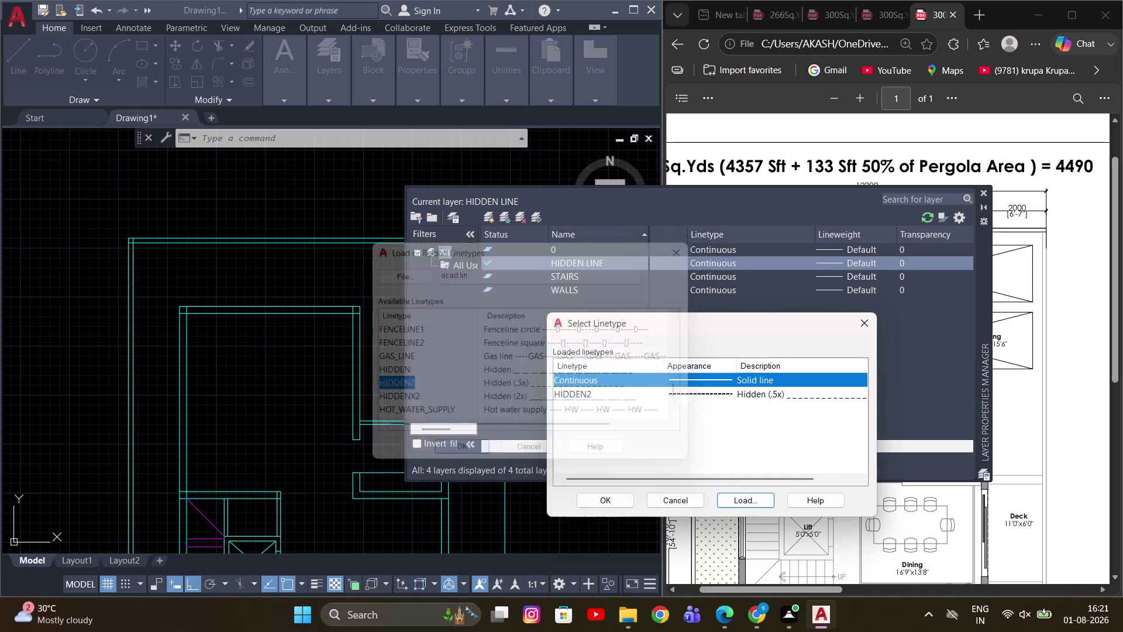
click(729, 396)
click(606, 494)
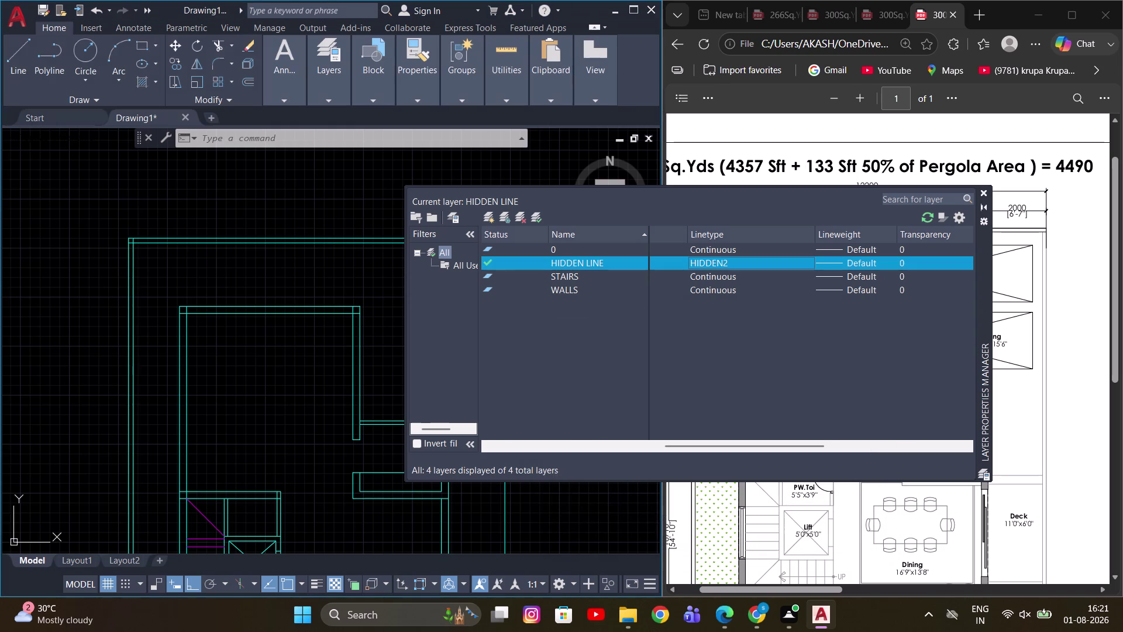
click(985, 193)
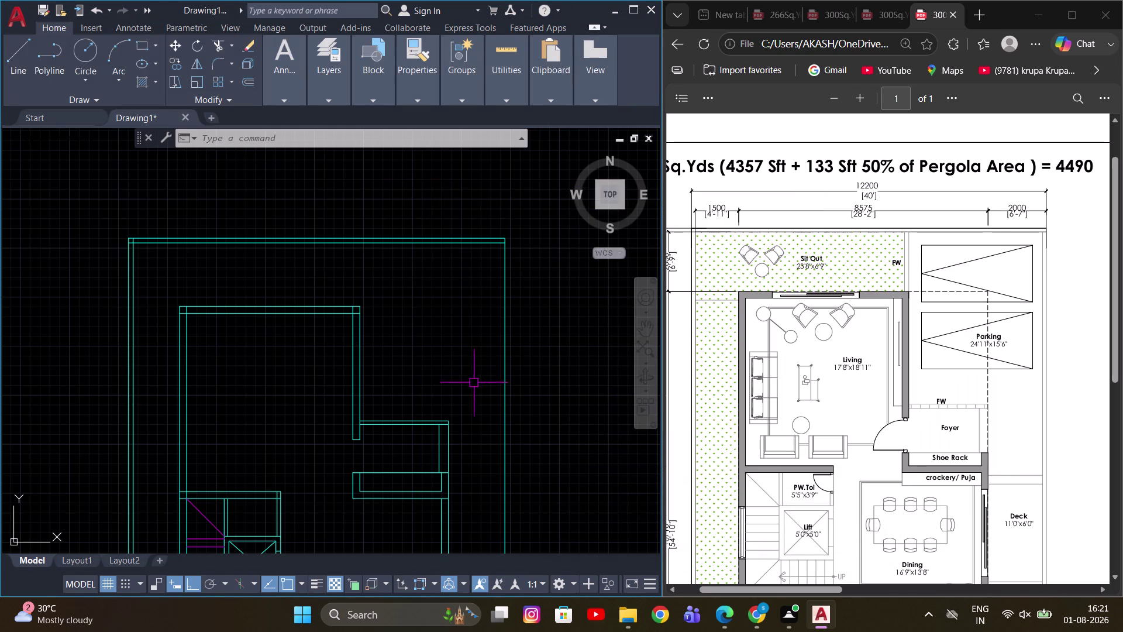
Draw the hidden outline lines at the plan's upper-right corner with LINE.
key(l)
key(space)
drag(451, 415, 455, 401)
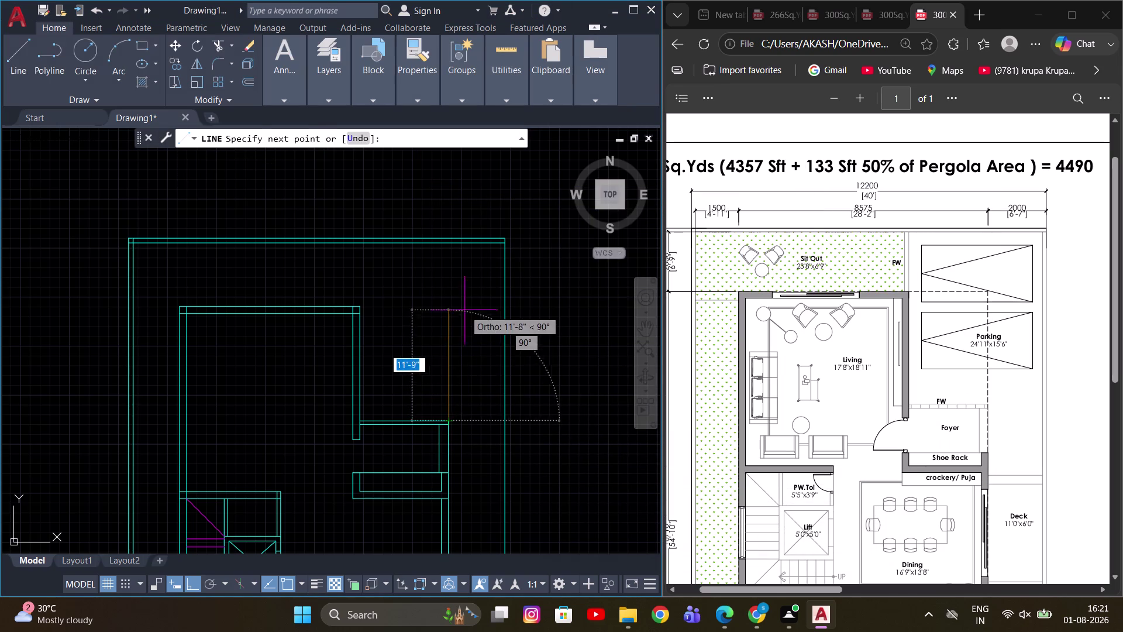
scroll(up, 3)
click(500, 321)
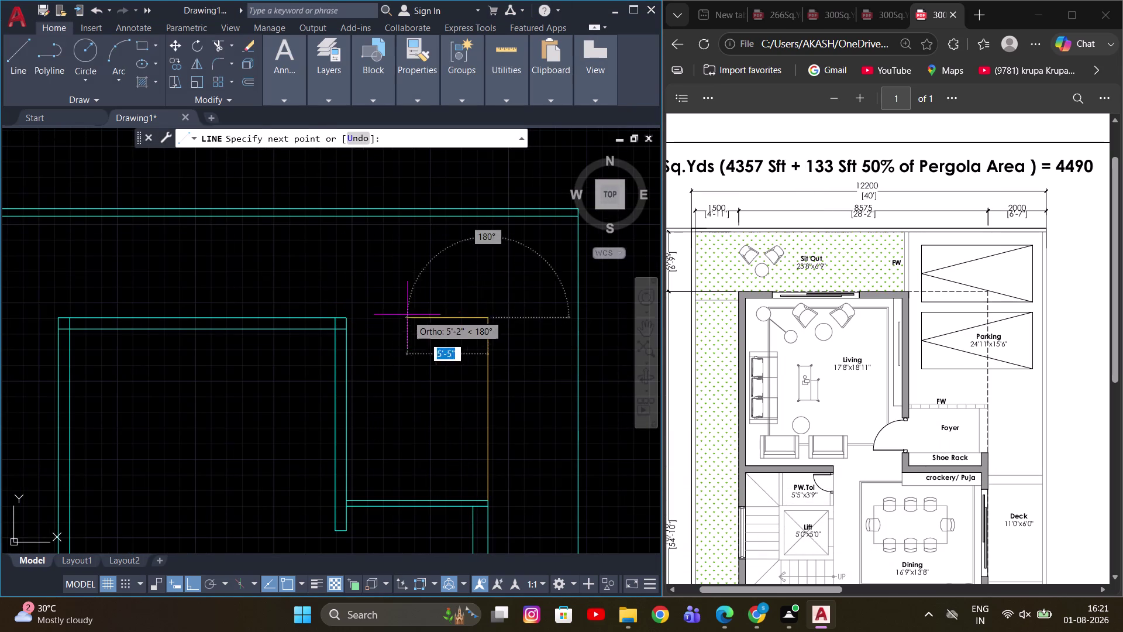
scroll(up, 3)
click(311, 317)
key(Escape)
scroll(down, 3)
Select the outline lines and set their linetype scale to 10 in Properties.
drag(451, 296, 405, 322)
click(383, 336)
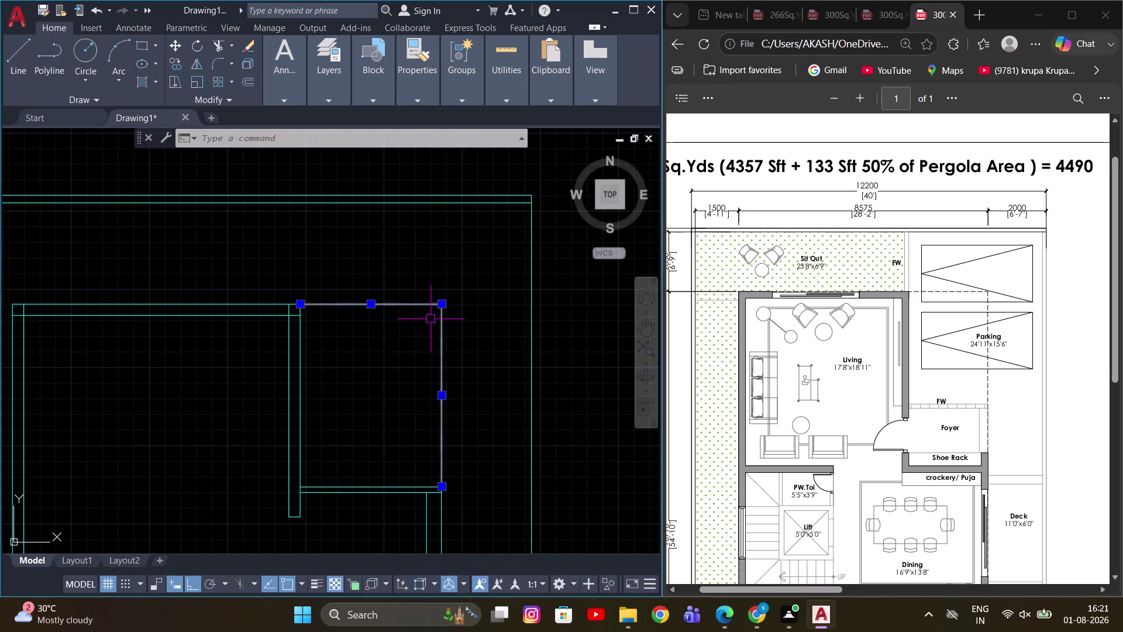
scroll(up, 3)
scroll(down, 3)
key(ctrl+1)
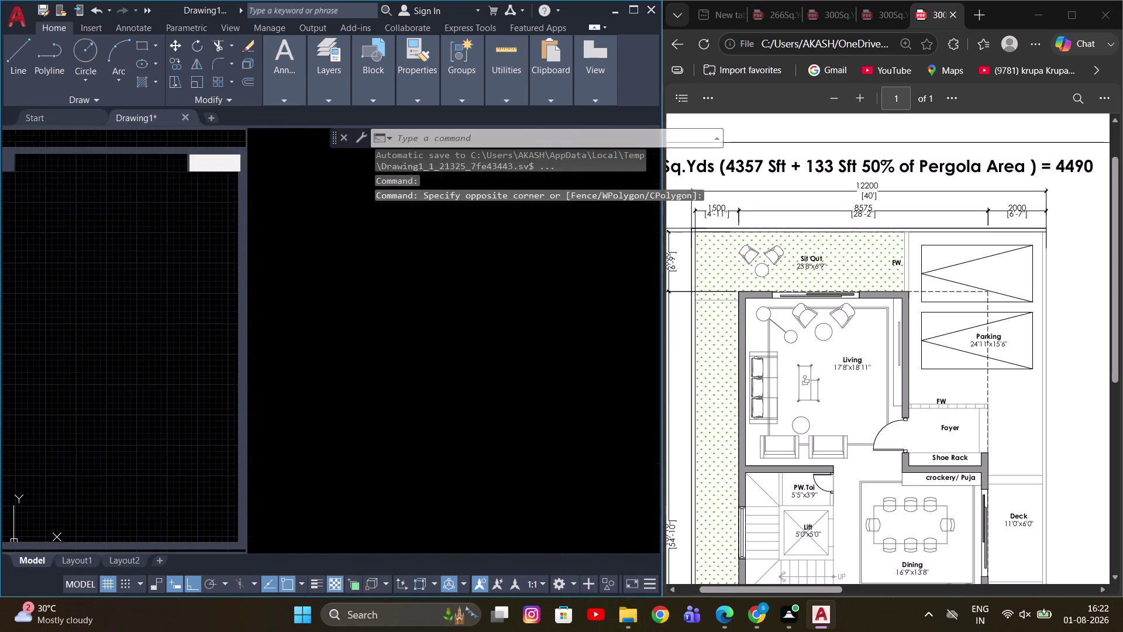
click(171, 248)
key(1)
key(0)
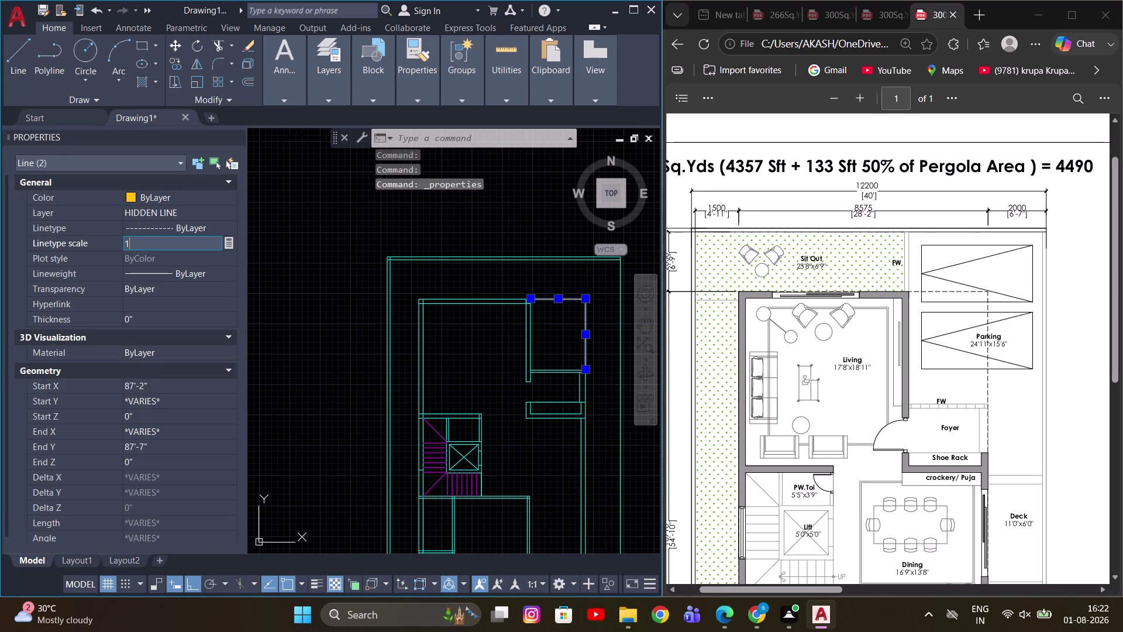
key(Return)
scroll(up, 3)
key(Escape)
scroll(up, 3)
Reselect the outline lines and raise their linetype scale to 30.
middle_drag(594, 330, 551, 293)
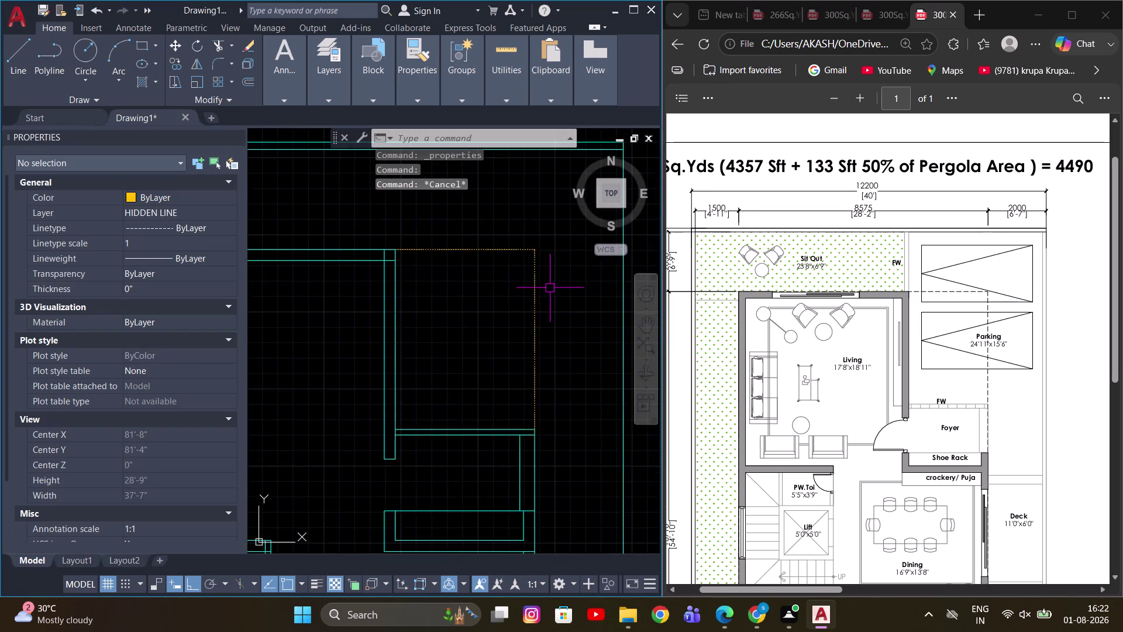
scroll(up, 3)
scroll(down, 3)
drag(550, 314, 549, 301)
click(512, 241)
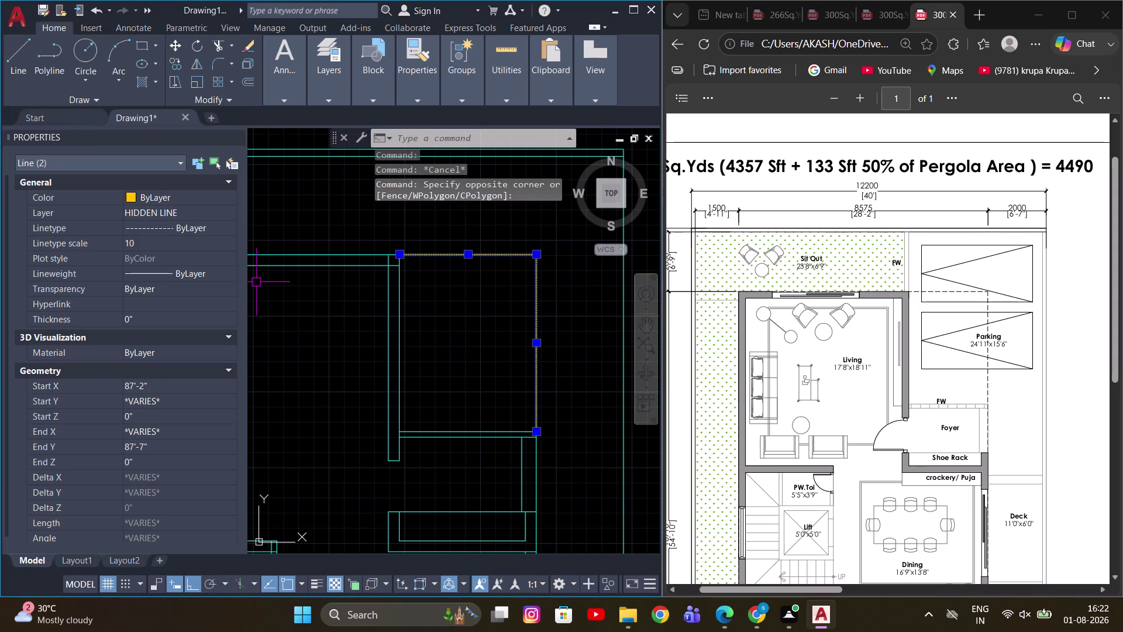
click(173, 248)
key(3)
key(0)
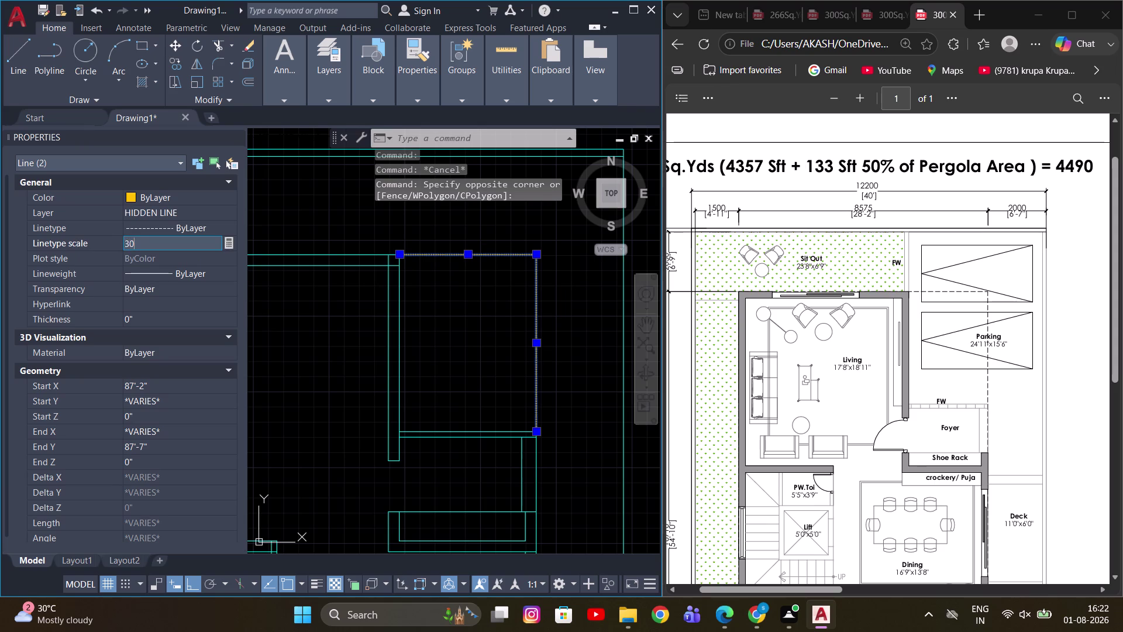
key(Return)
key(Escape)
scroll(down, 3)
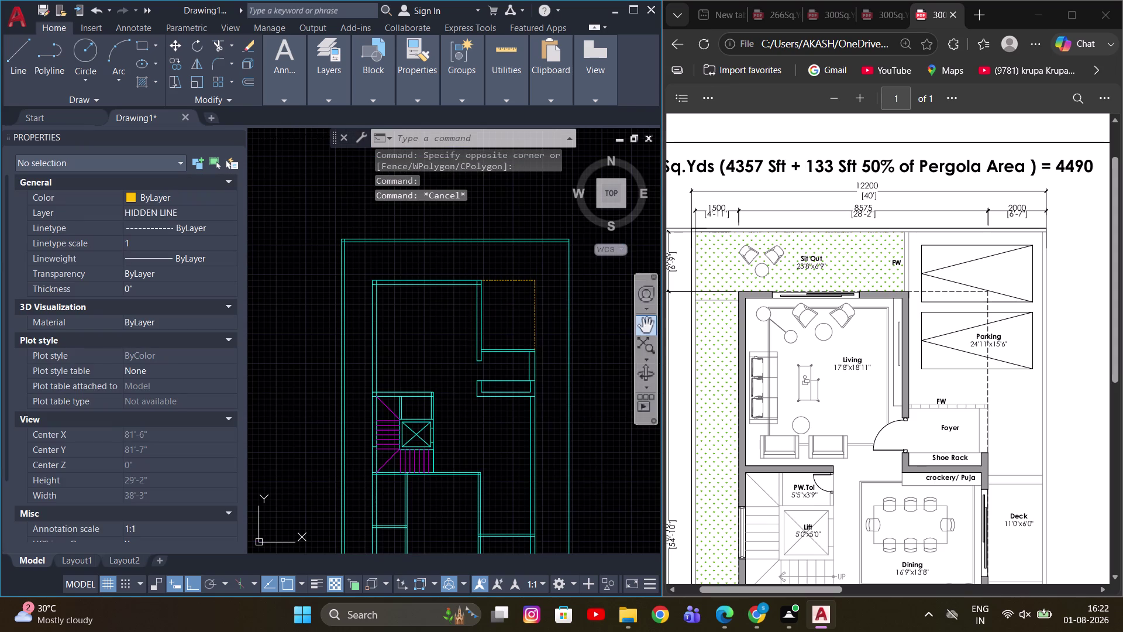
Pan around the plan to review the dashed outline.
middle_drag(512, 281, 487, 252)
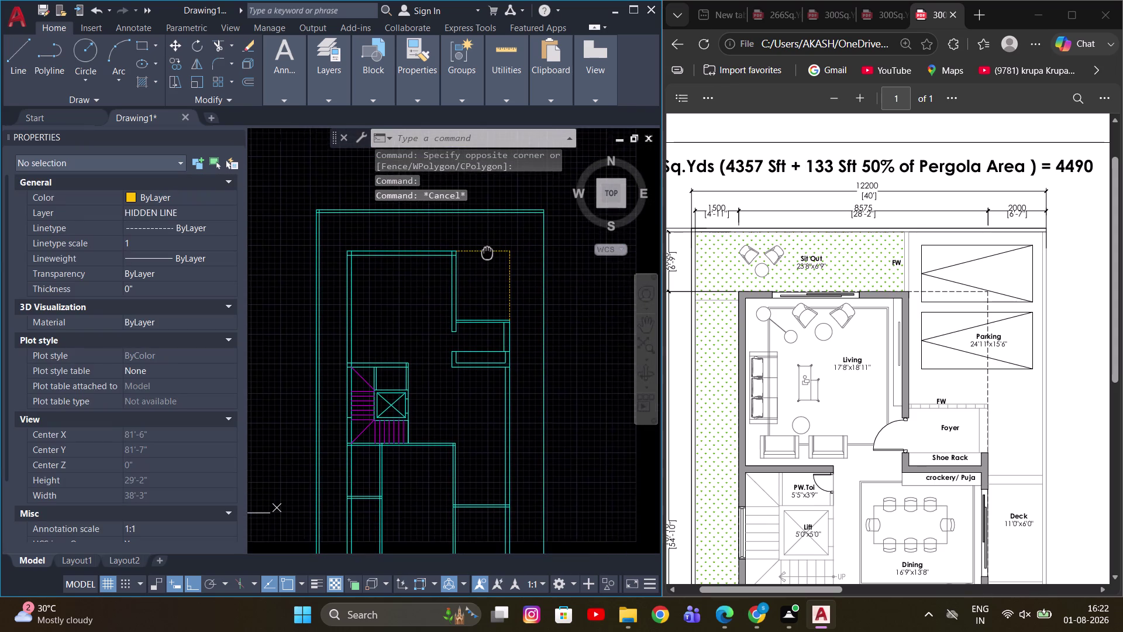
middle_drag(487, 252, 523, 258)
scroll(up, 3)
middle_drag(496, 253, 486, 320)
key(Escape)
scroll(up, 3)
scroll(up, 3)
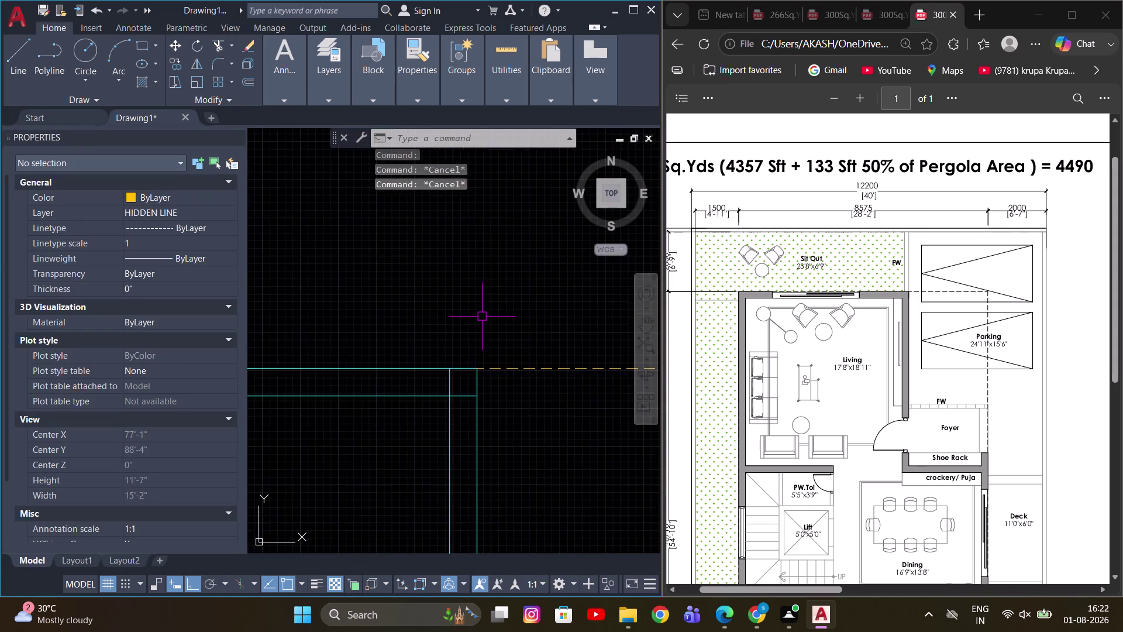
scroll(down, 3)
middle_drag(460, 362, 481, 382)
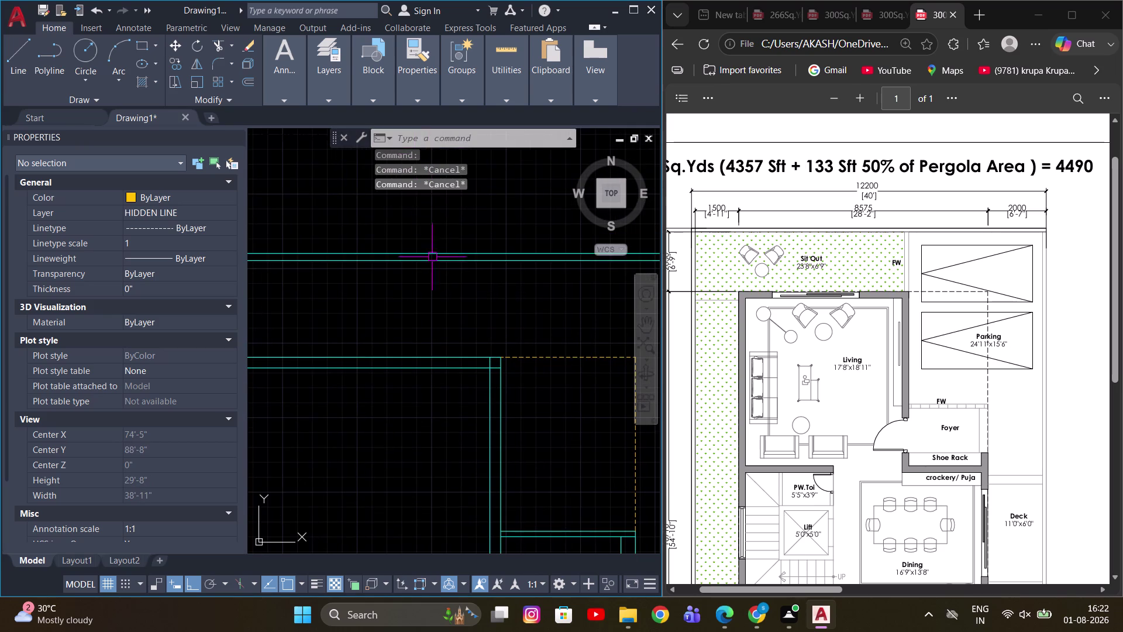
click(375, 95)
click(333, 95)
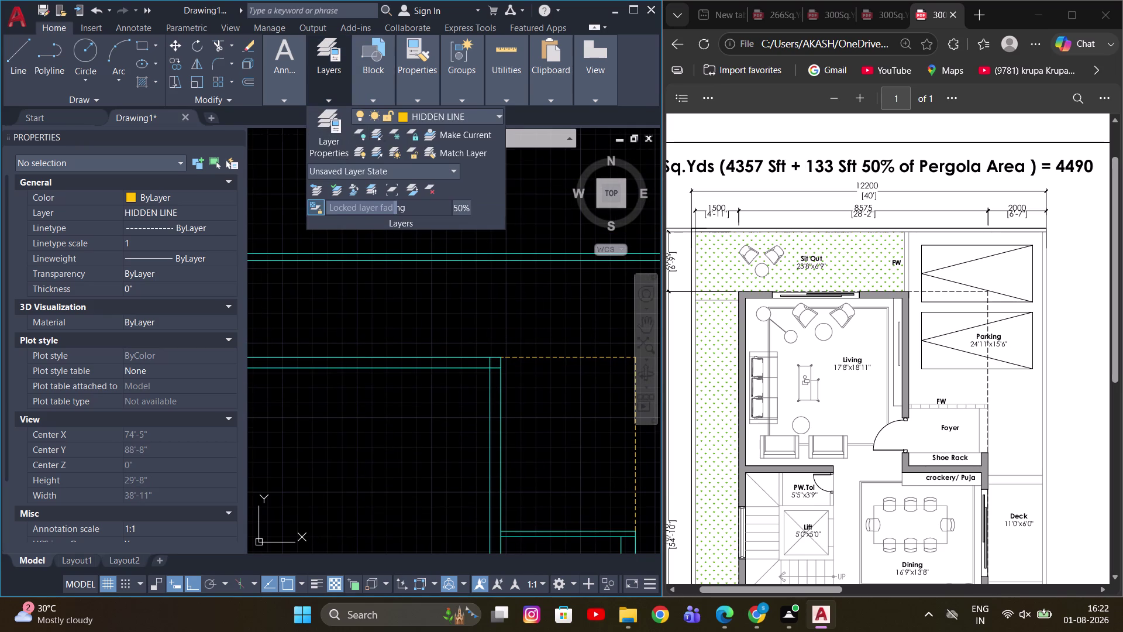
Make WALLS the current layer and hide the Properties panel.
click(447, 114)
click(419, 189)
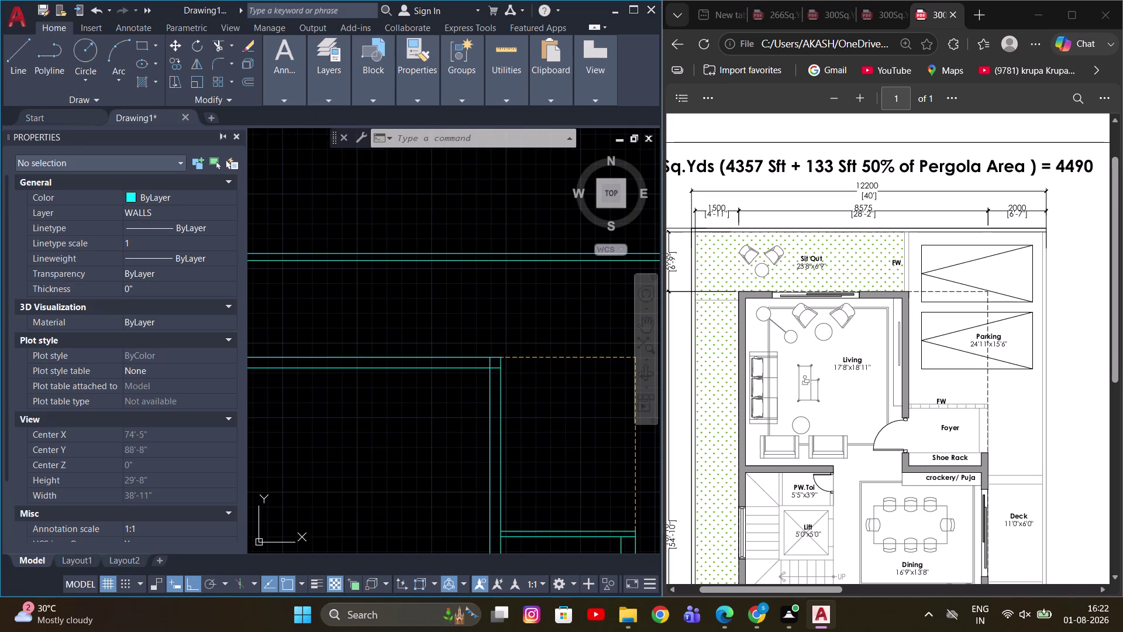
click(239, 135)
scroll(down, 3)
key(Escape)
middle_drag(331, 253, 417, 284)
key(Escape)
scroll(up, 3)
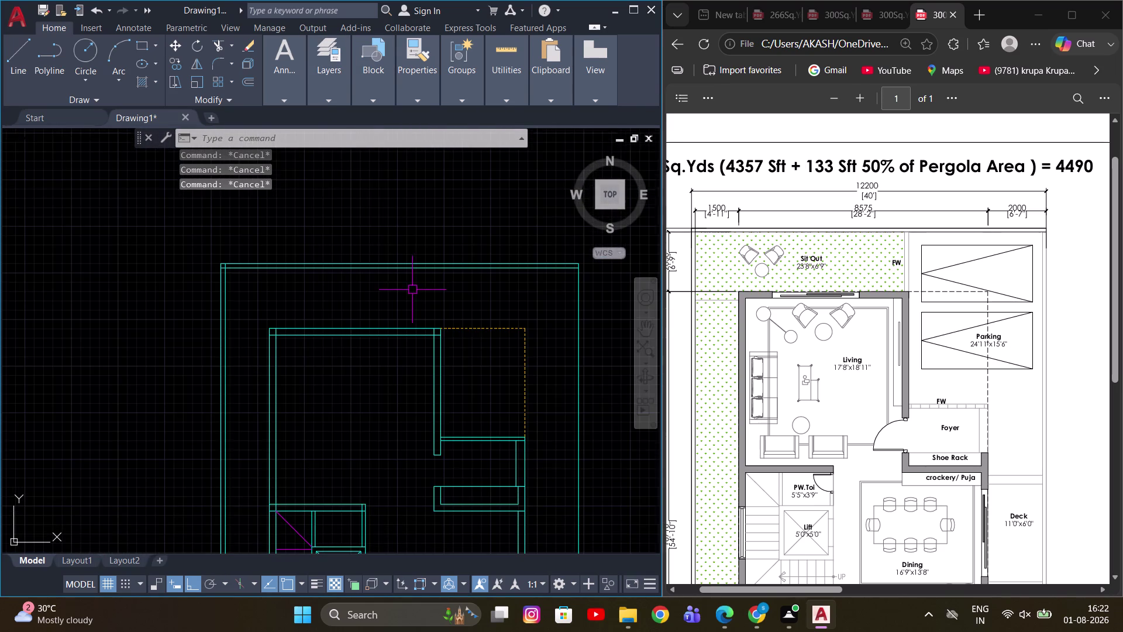
scroll(up, 3)
middle_drag(414, 287, 381, 288)
scroll(down, 3)
Start a vertical line near the dashed outline, then cancel it.
key(l)
key(space)
scroll(up, 3)
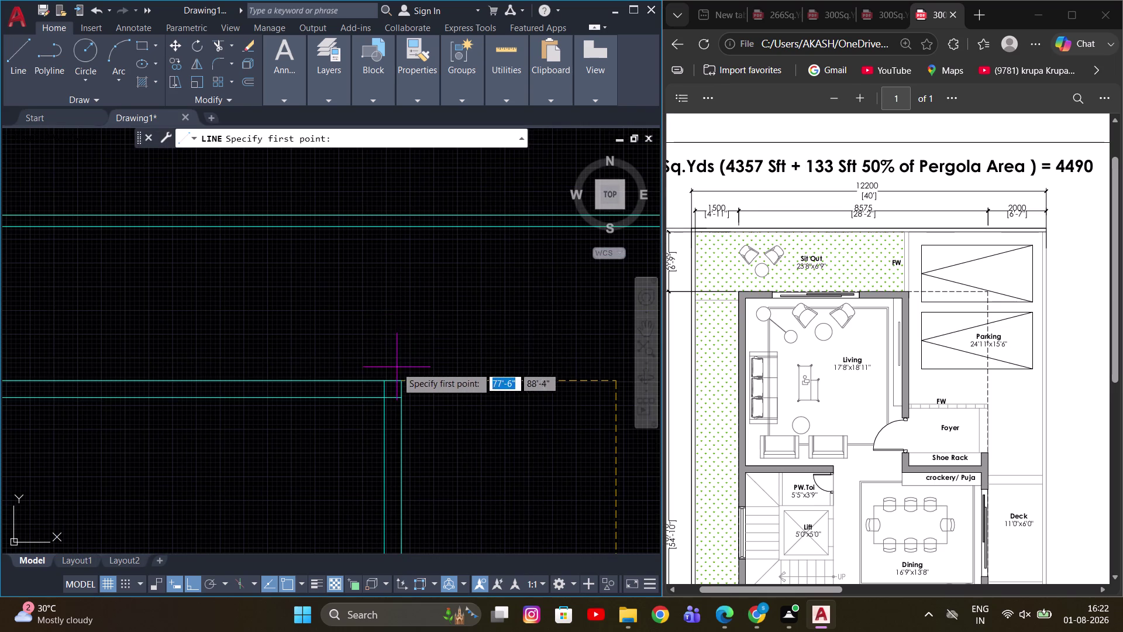
drag(398, 381, 398, 371)
click(399, 229)
key(Escape)
middle_drag(439, 312, 368, 322)
Offset a wall line by 4.5 to thicken the wall.
text(O)
key(space)
key(4)
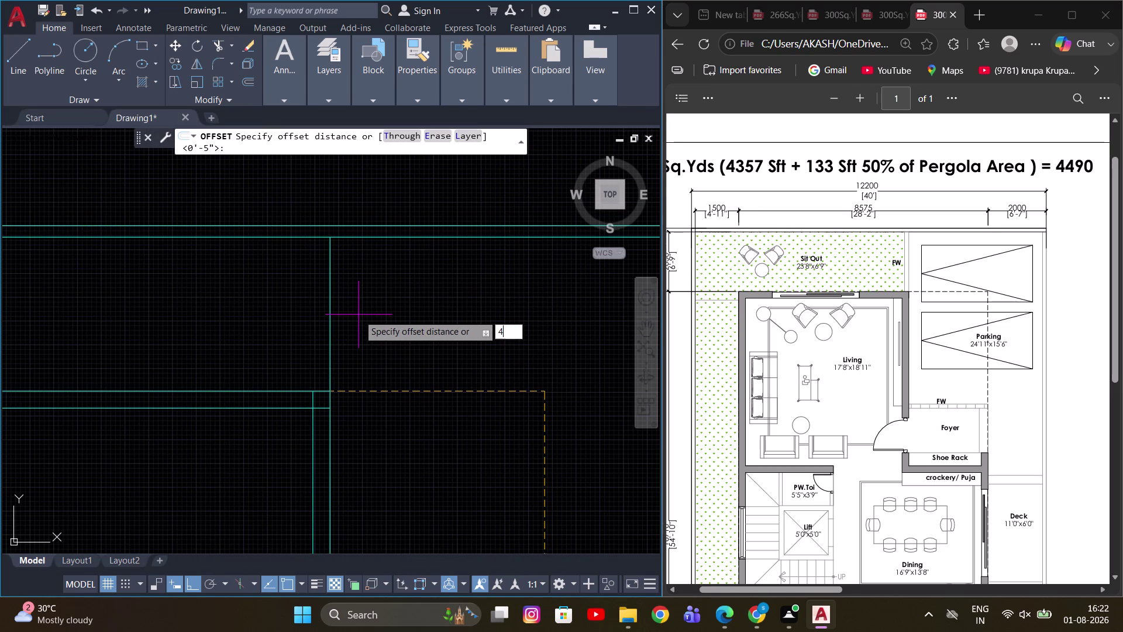
key(period)
key(5)
key(Return)
drag(329, 338, 323, 338)
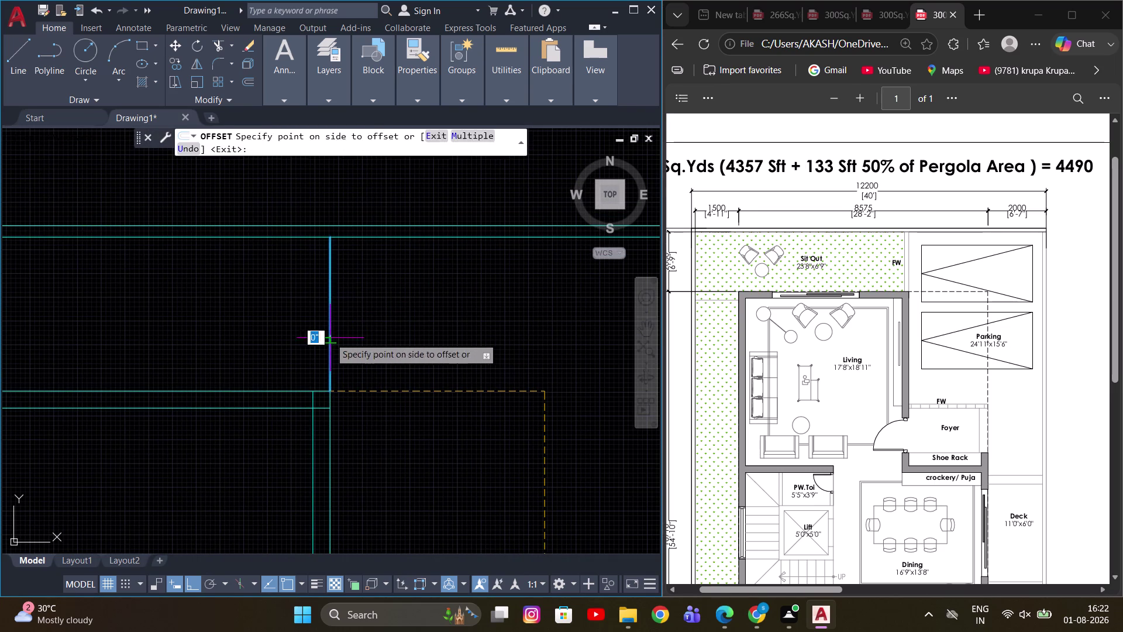
click(281, 334)
scroll(down, 3)
key(Escape)
Pan and zoom across the plan to locate the next wall to thicken.
middle_drag(375, 320, 416, 326)
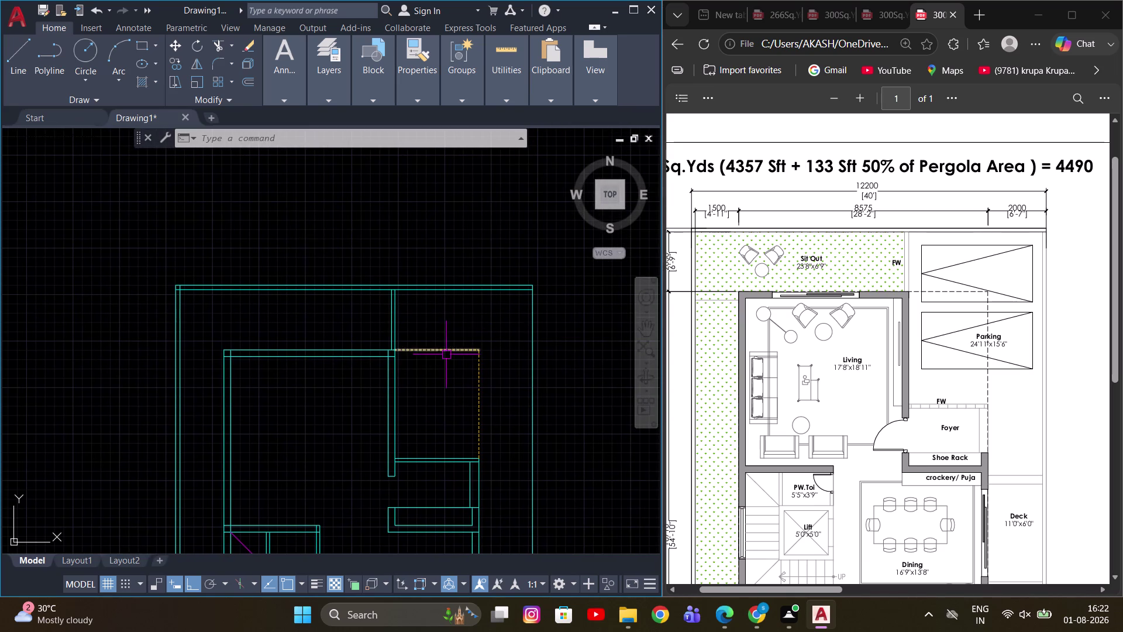
middle_drag(444, 355, 440, 316)
middle_drag(460, 313, 427, 251)
scroll(down, 3)
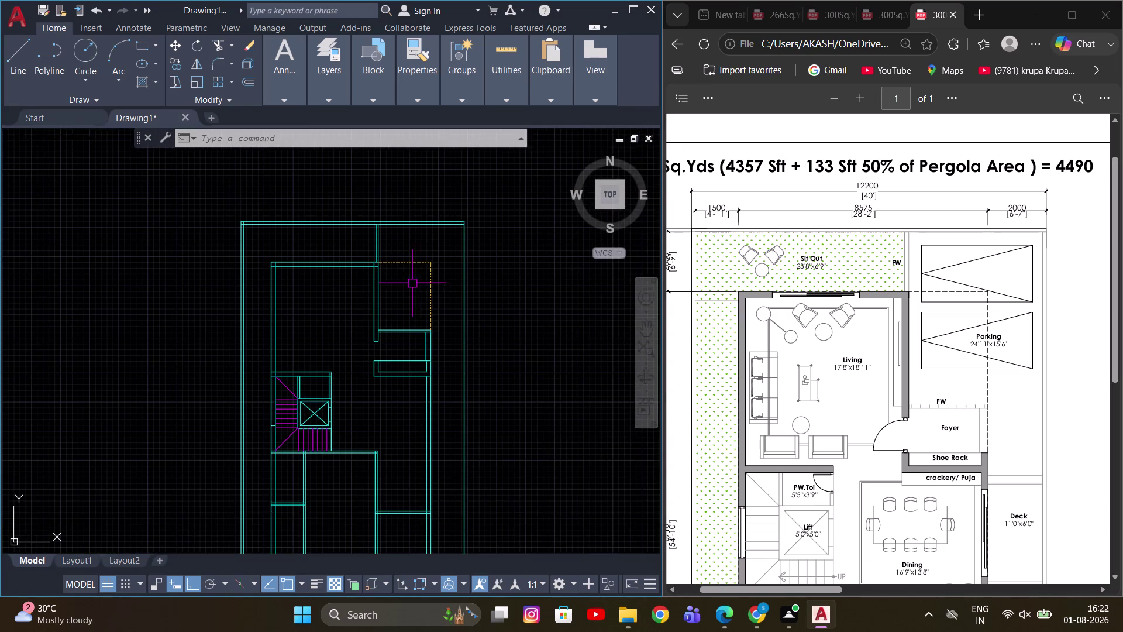
middle_click(412, 311)
scroll(down, 3)
middle_drag(433, 318, 432, 300)
scroll(up, 3)
middle_drag(453, 307, 440, 189)
middle_drag(429, 270, 417, 295)
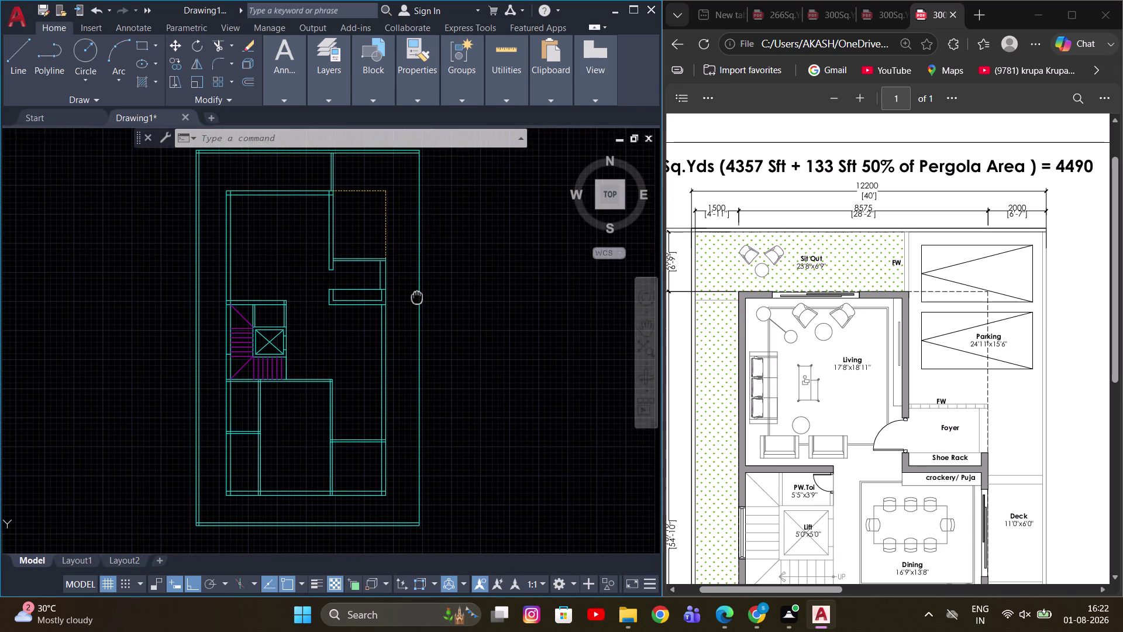
middle_drag(417, 296, 415, 300)
middle_drag(413, 305, 446, 304)
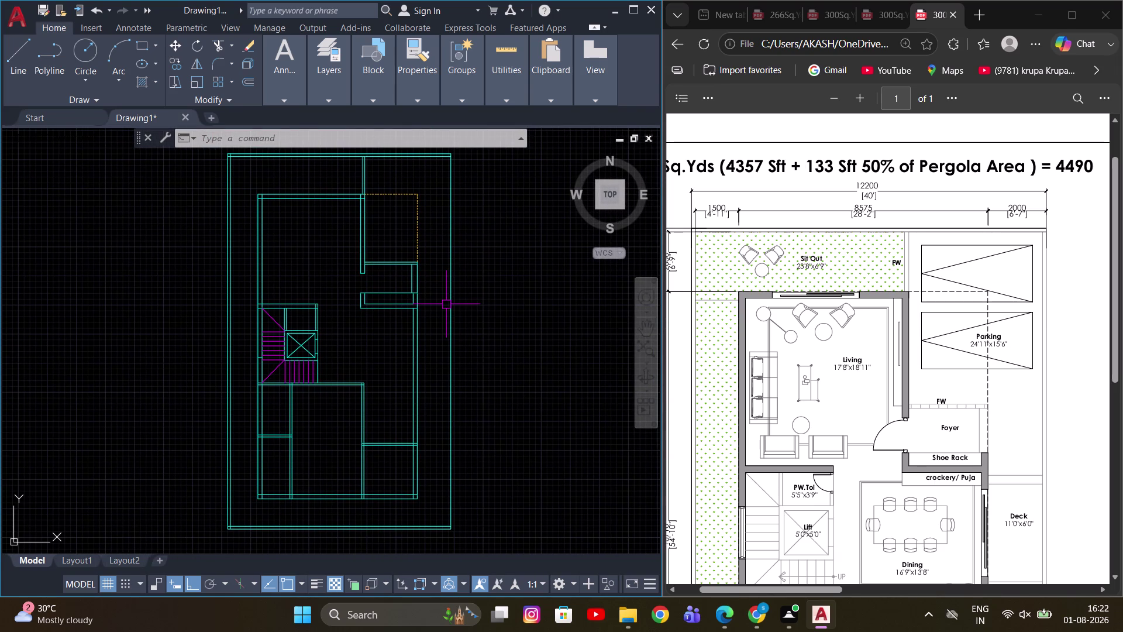
middle_drag(438, 314, 437, 287)
scroll(up, 3)
scroll(down, 3)
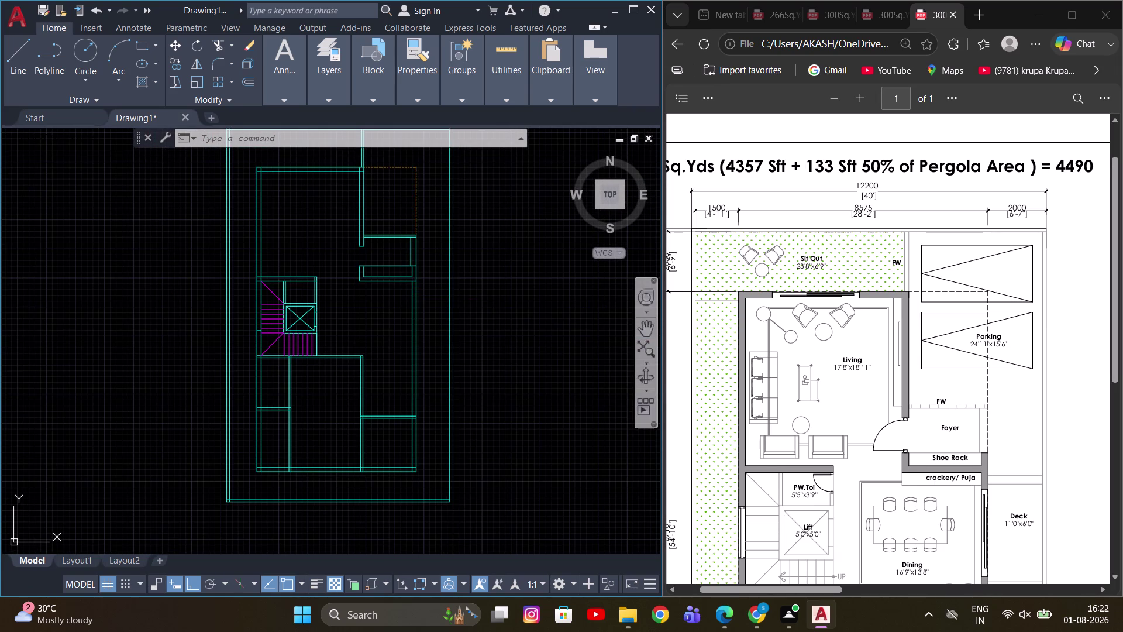
scroll(down, 3)
middle_drag(521, 326, 475, 339)
Offset another wall line by 6 inches.
text(O)
key(space)
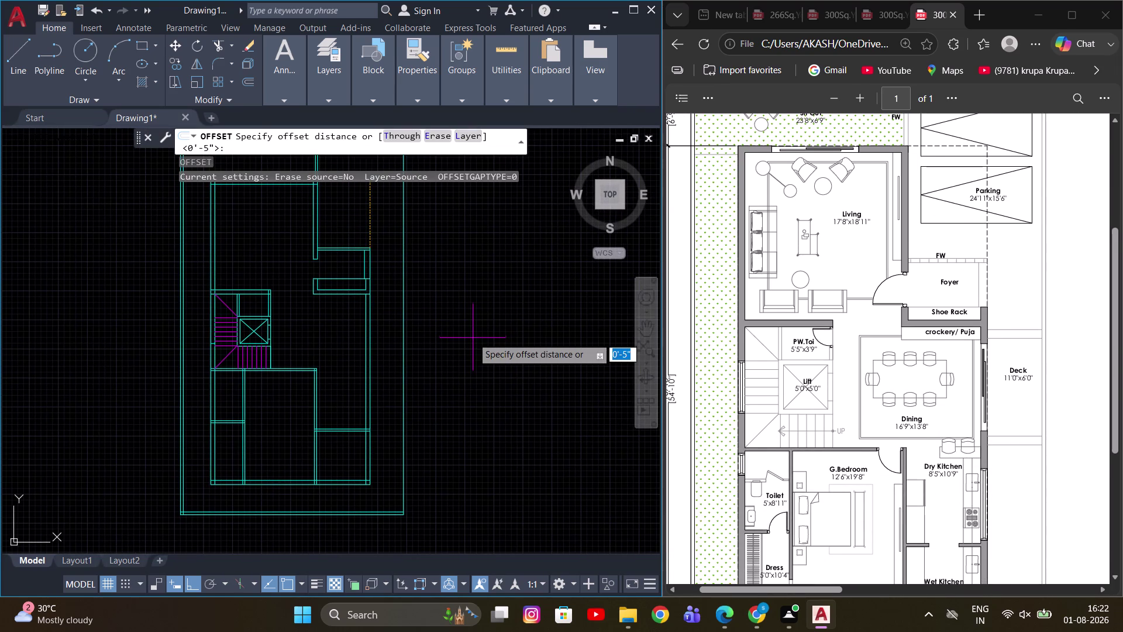
key(6)
key(Return)
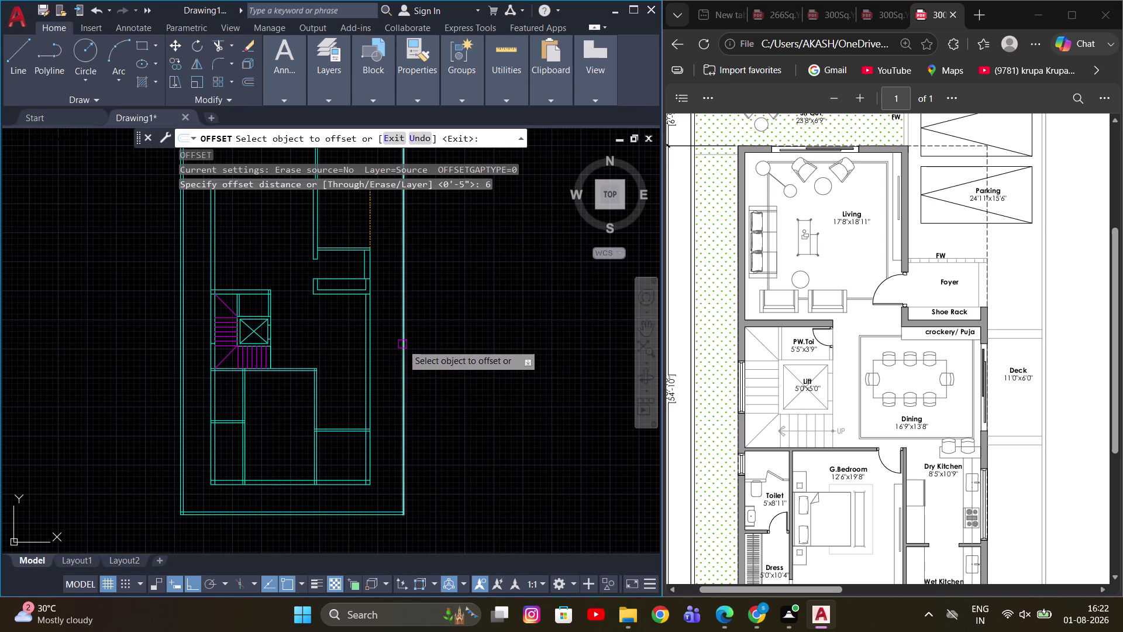
click(402, 344)
scroll(up, 3)
click(395, 354)
scroll(down, 3)
key(Escape)
scroll(down, 3)
key(Escape)
scroll(up, 3)
middle_drag(335, 388, 345, 342)
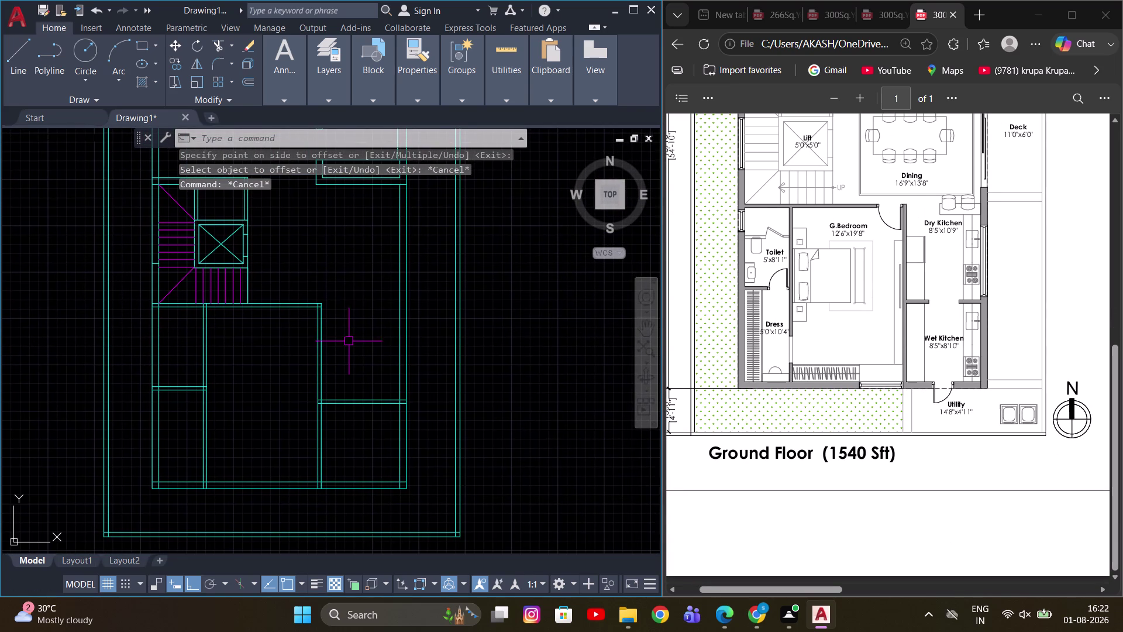
key(m)
text(E)
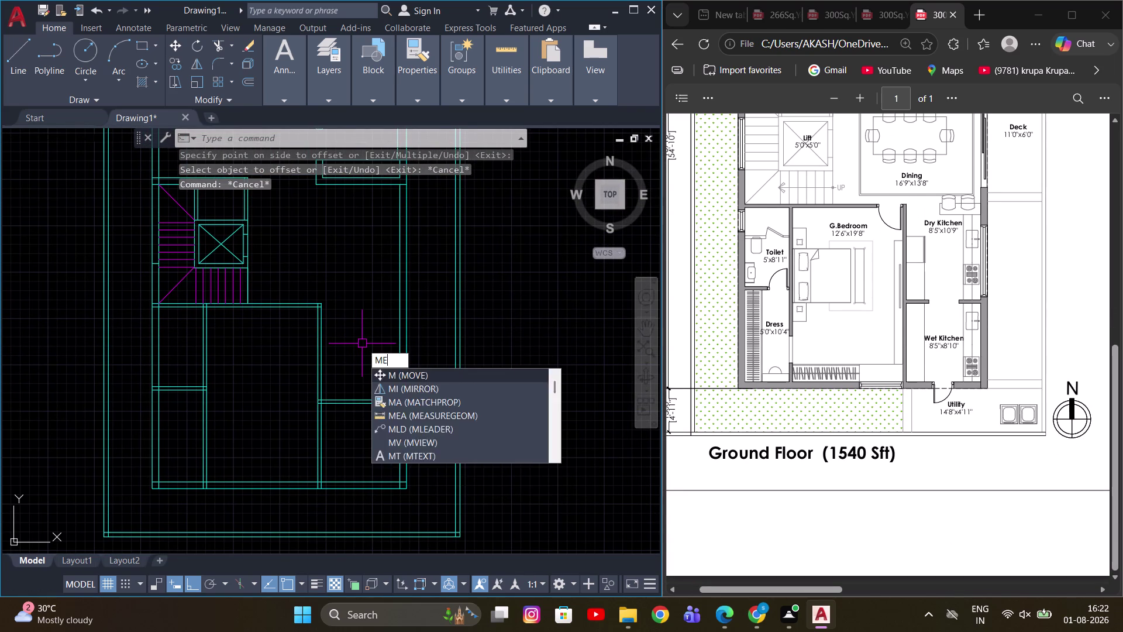
text(A)
key(space)
scroll(up, 3)
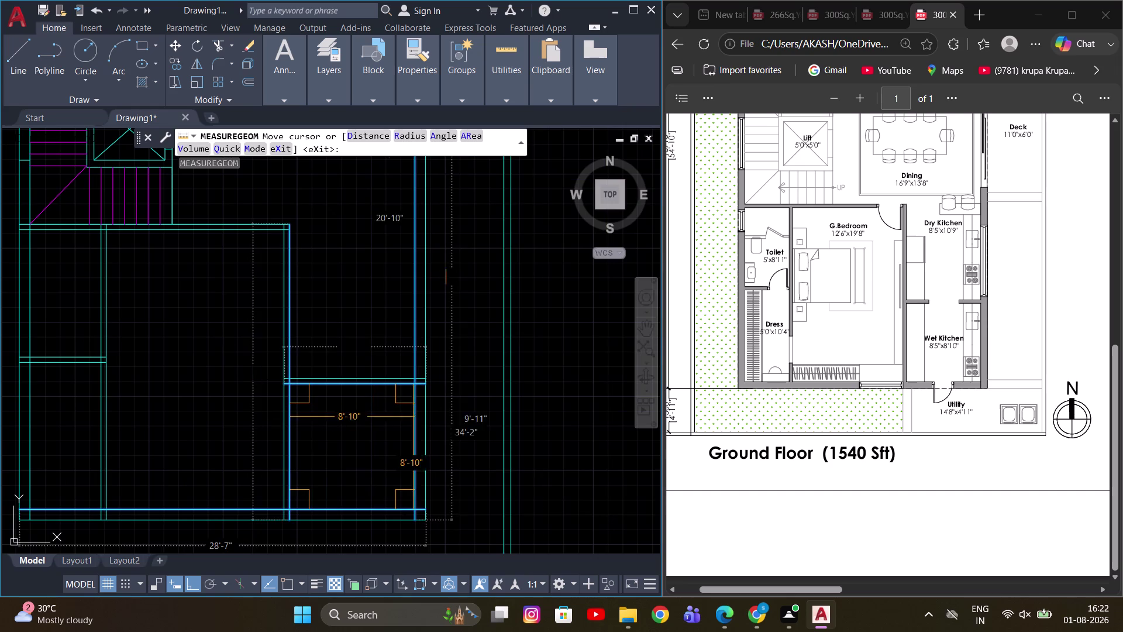
scroll(up, 3)
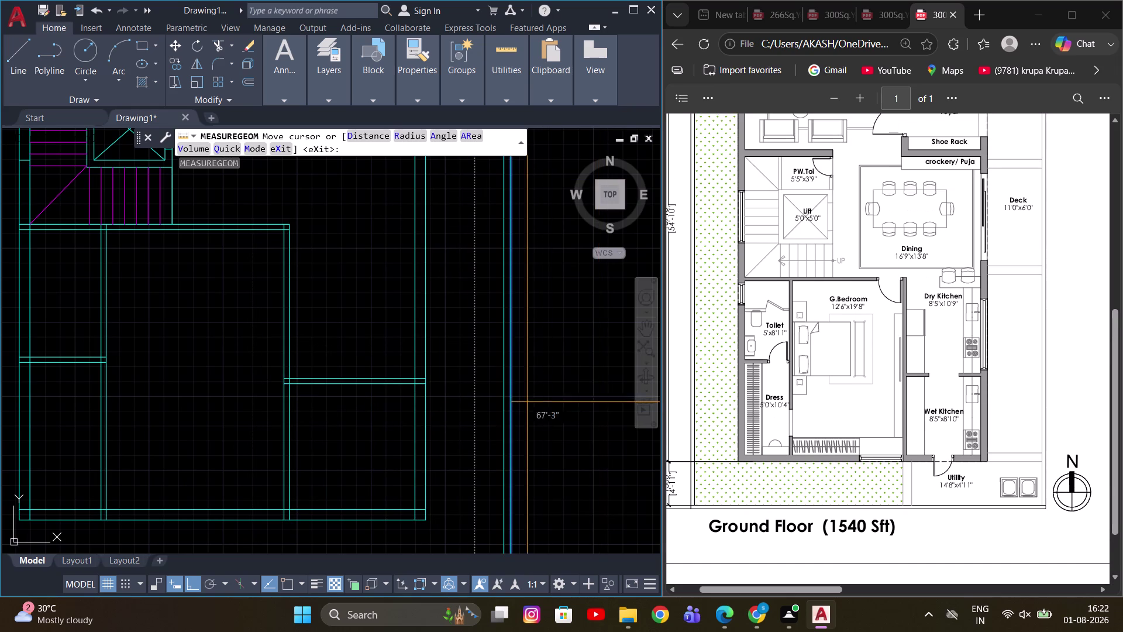
scroll(down, 3)
scroll(up, 3)
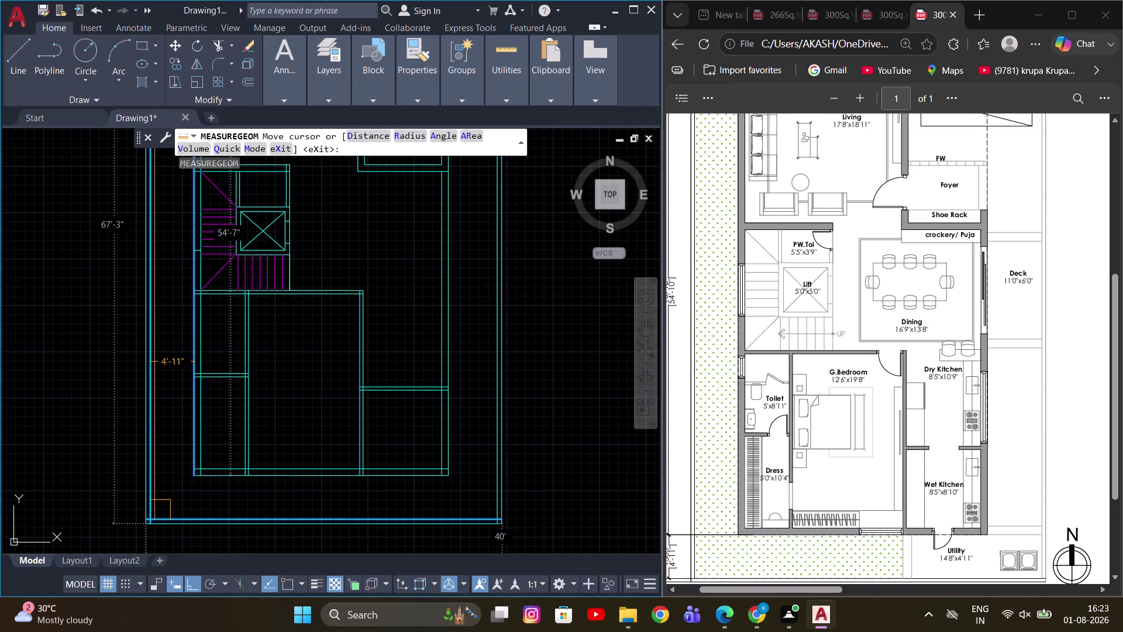
scroll(up, 3)
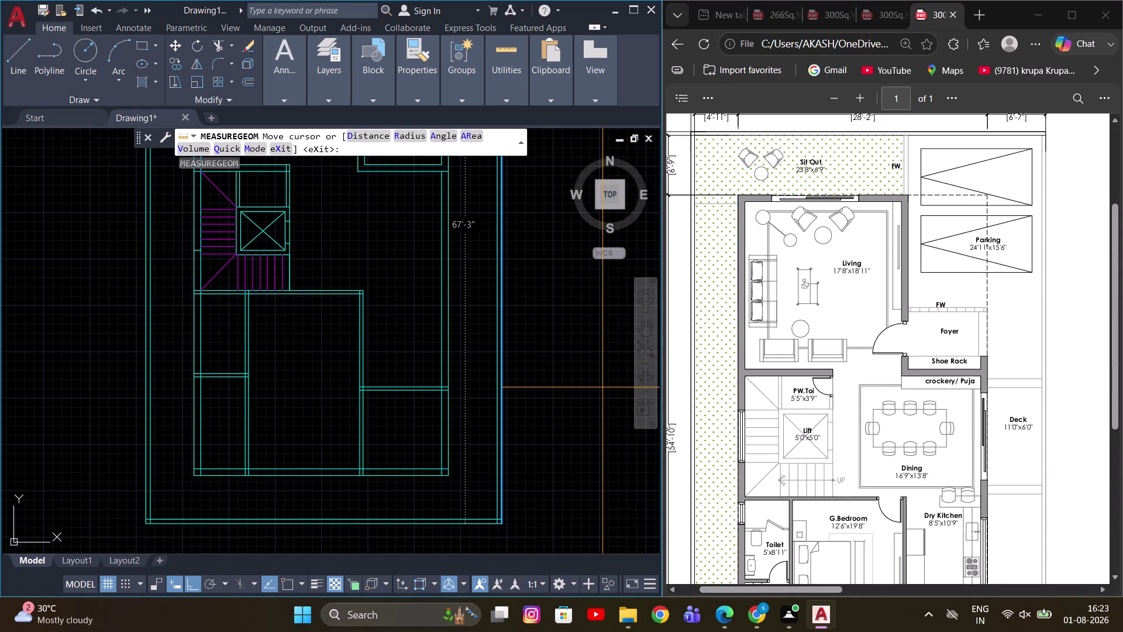
scroll(up, 3)
middle_drag(350, 295, 349, 471)
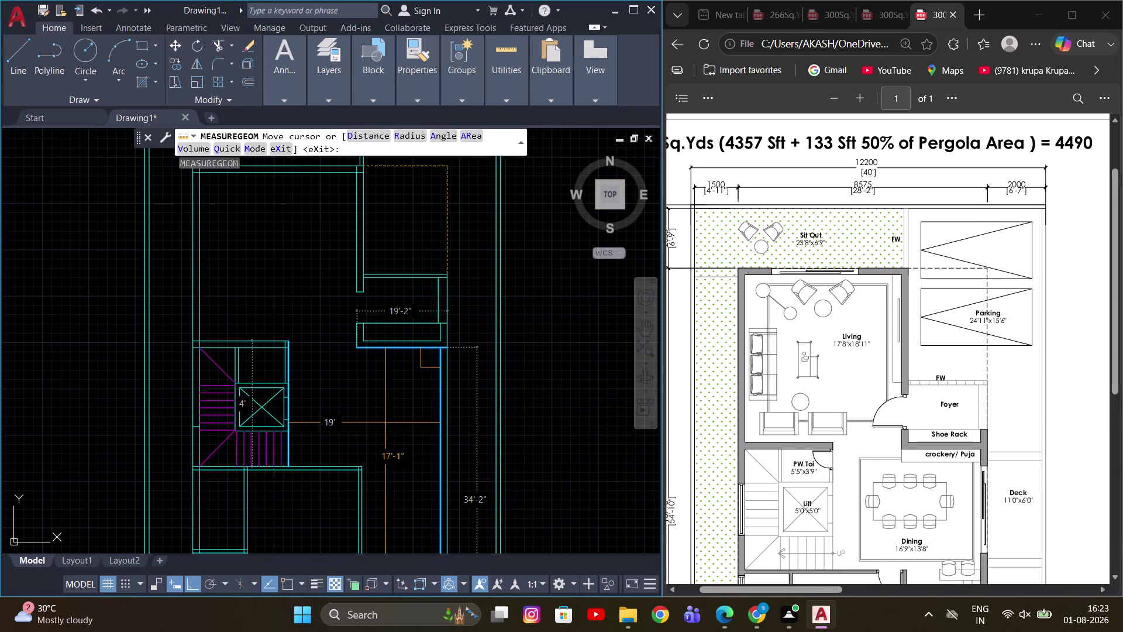
scroll(down, 3)
key(Escape)
middle_drag(482, 384, 477, 374)
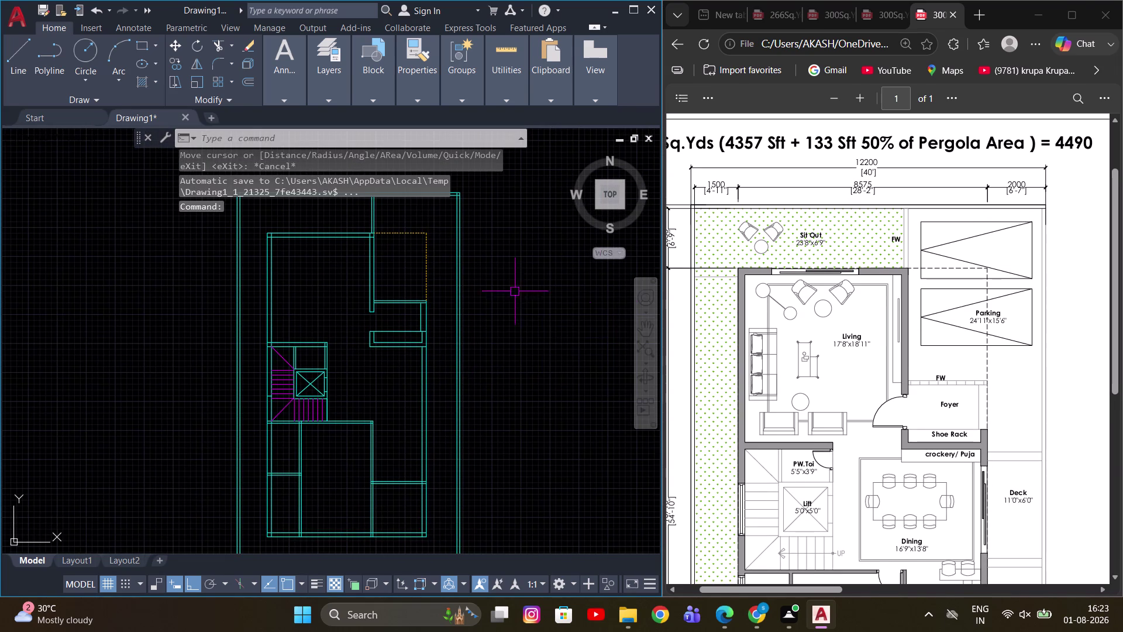
scroll(down, 3)
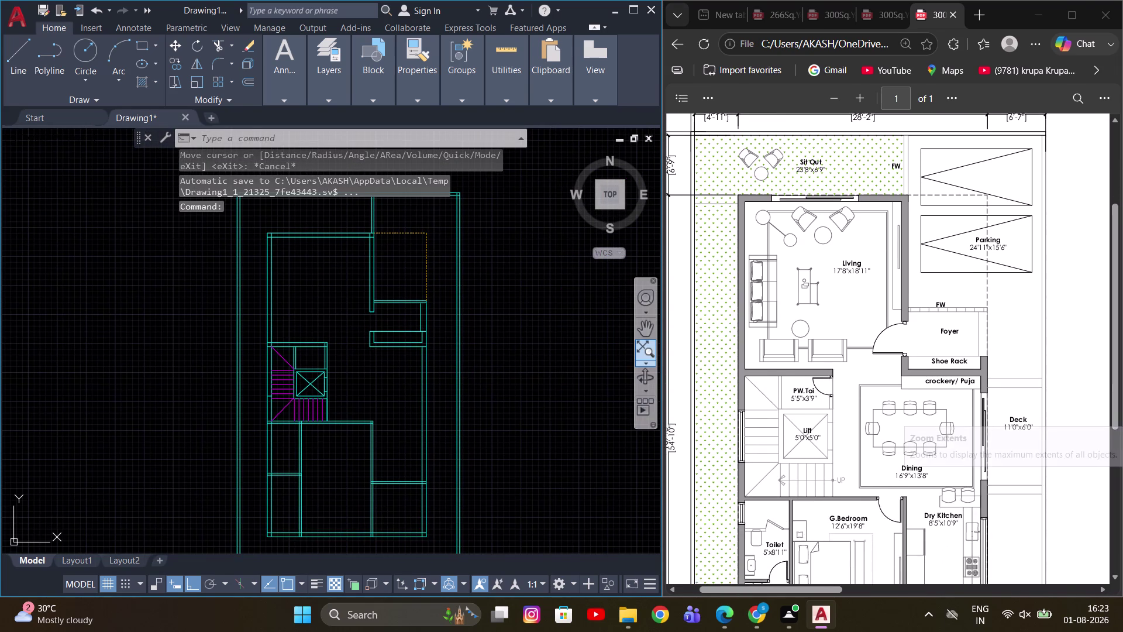
scroll(up, 3)
scroll(down, 3)
middle_drag(403, 327, 392, 357)
scroll(up, 3)
scroll(up, 3)
middle_drag(406, 409, 394, 389)
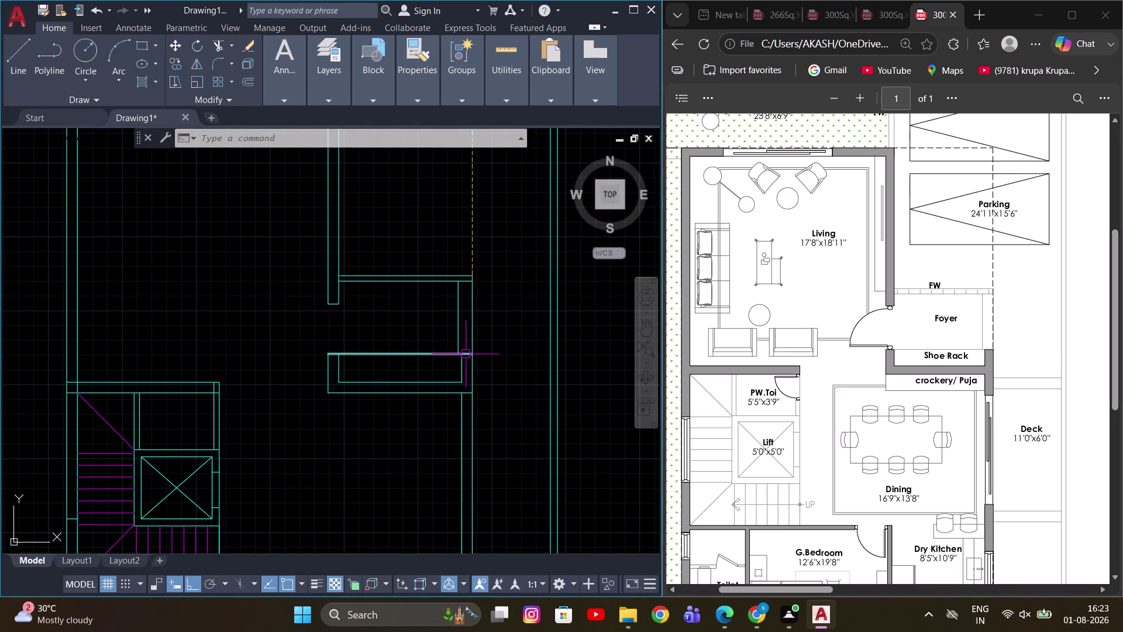
middle_drag(478, 352, 457, 397)
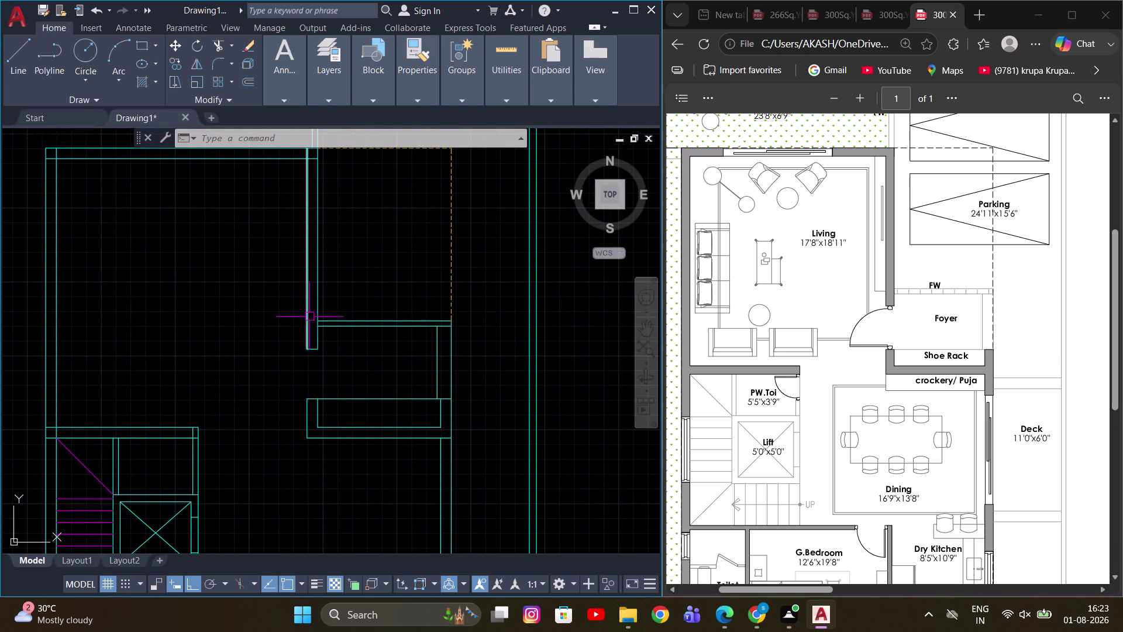
scroll(down, 3)
scroll(down, 3)
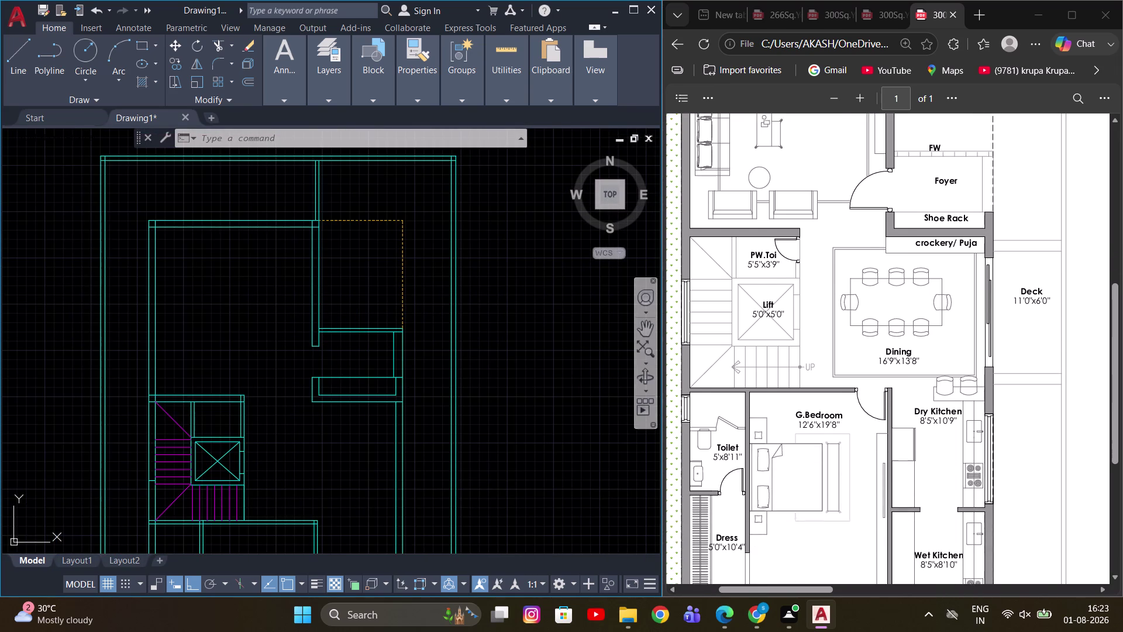
scroll(down, 3)
Pan and zoom the view onto the top front wall of the plan.
middle_drag(321, 358, 378, 317)
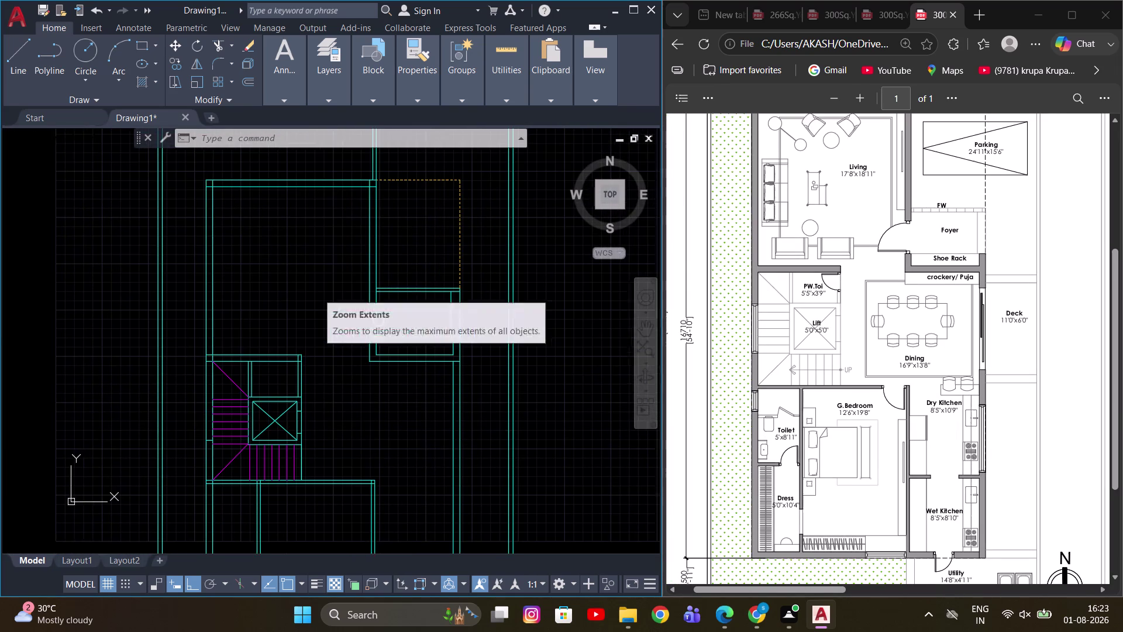
middle_drag(378, 318, 380, 318)
scroll(down, 3)
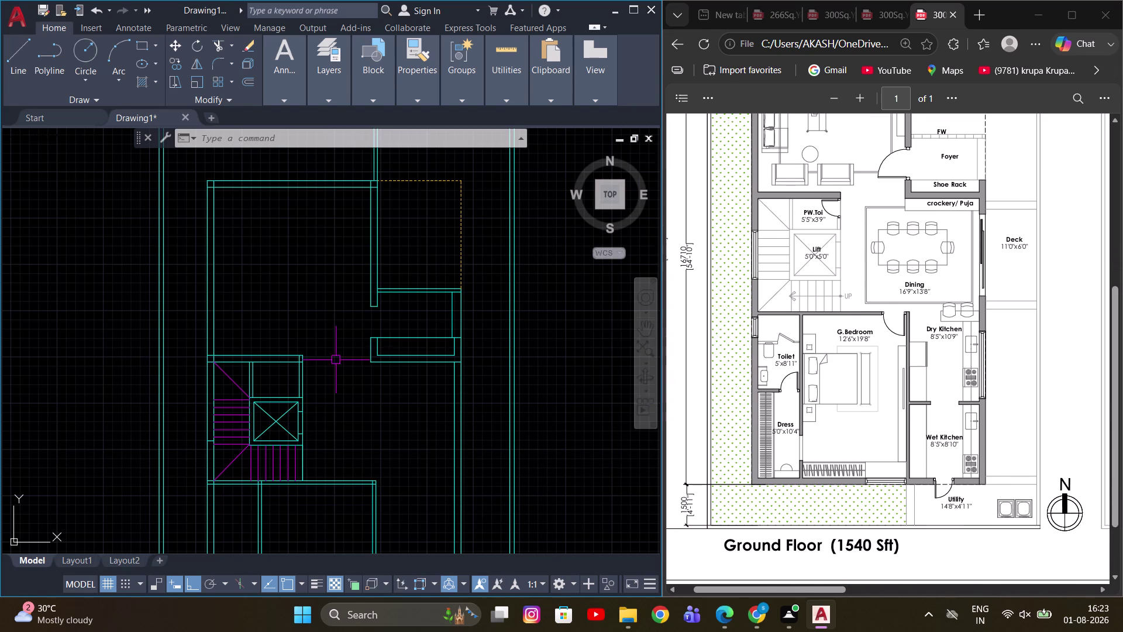
scroll(up, 3)
middle_drag(322, 282, 344, 368)
scroll(up, 3)
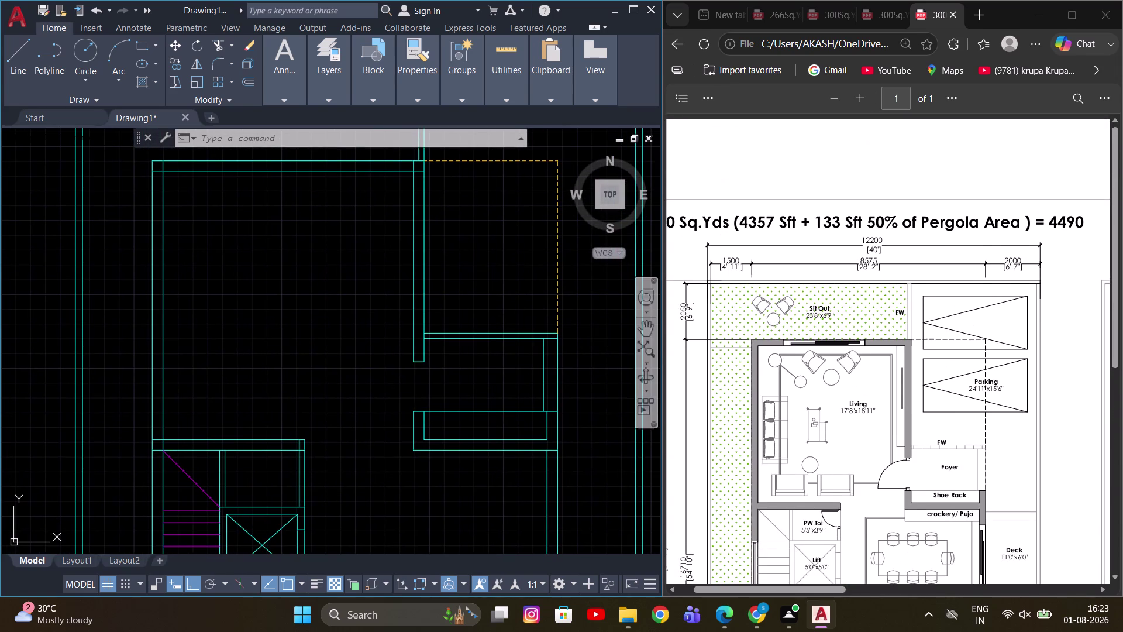
key(Escape)
middle_drag(315, 248, 318, 327)
scroll(down, 3)
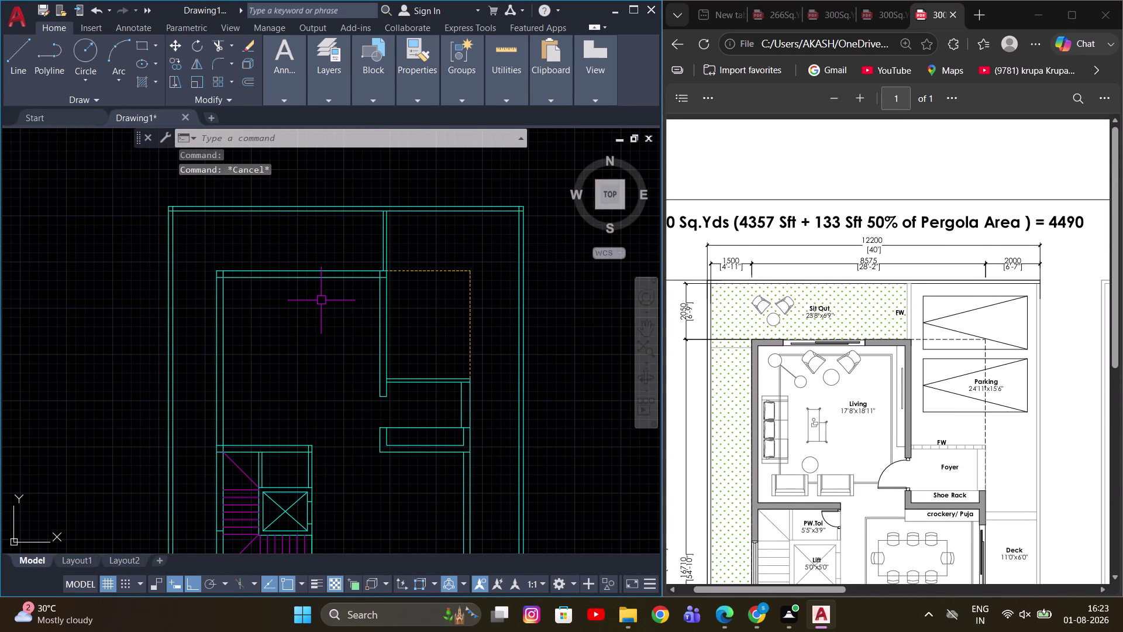
Place a vertical construction line (XL, Ver) through the front wall.
key(x)
text(L)
key(space)
text(V)
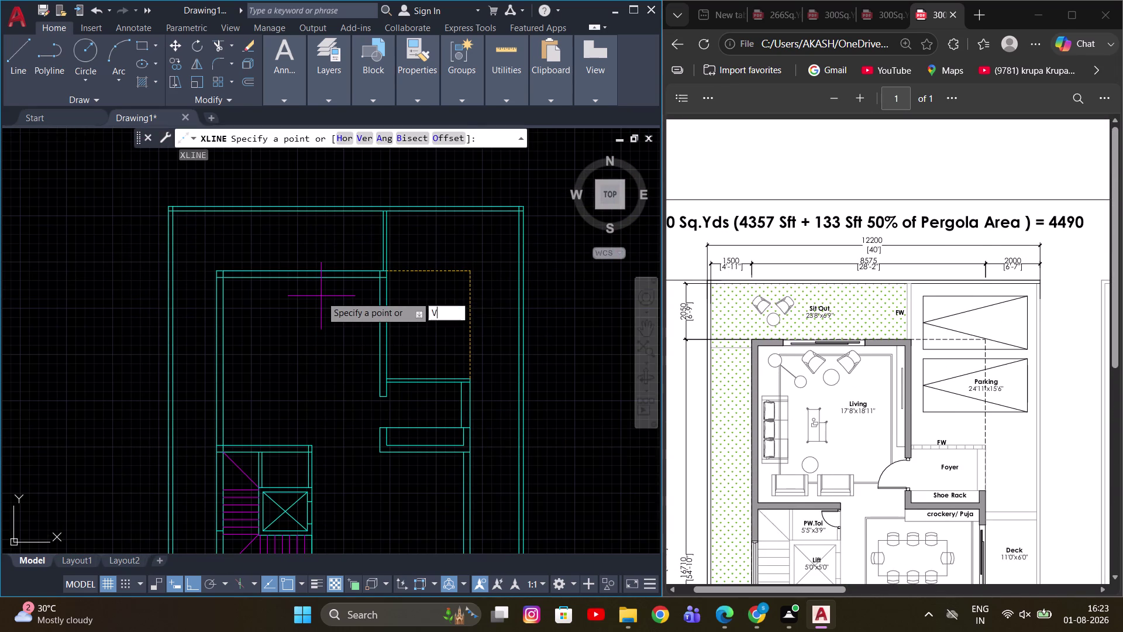
key(space)
click(298, 278)
key(Escape)
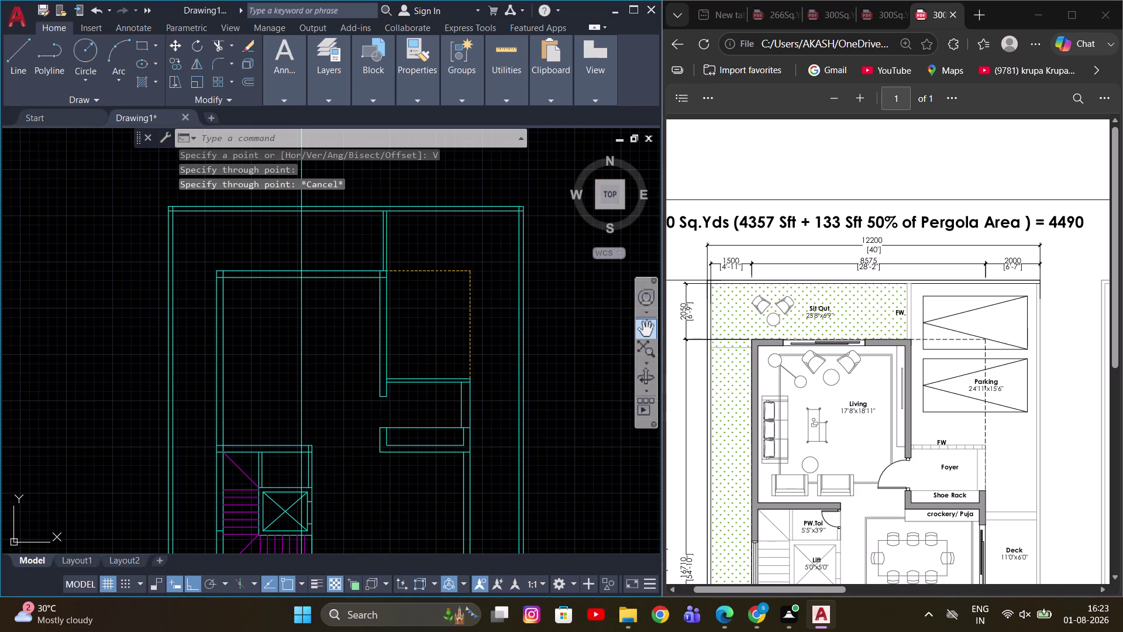
scroll(up, 3)
key(Escape)
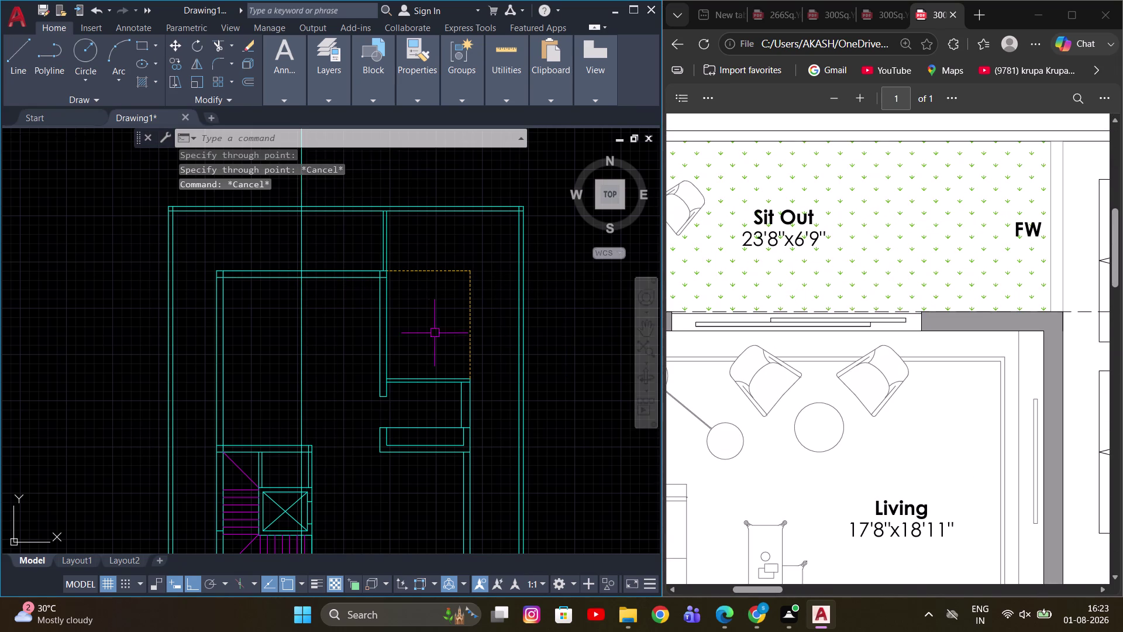
scroll(down, 3)
middle_drag(357, 306, 352, 365)
Offset the vertical construction line 3' to both sides.
key(o)
key(Return)
key(3)
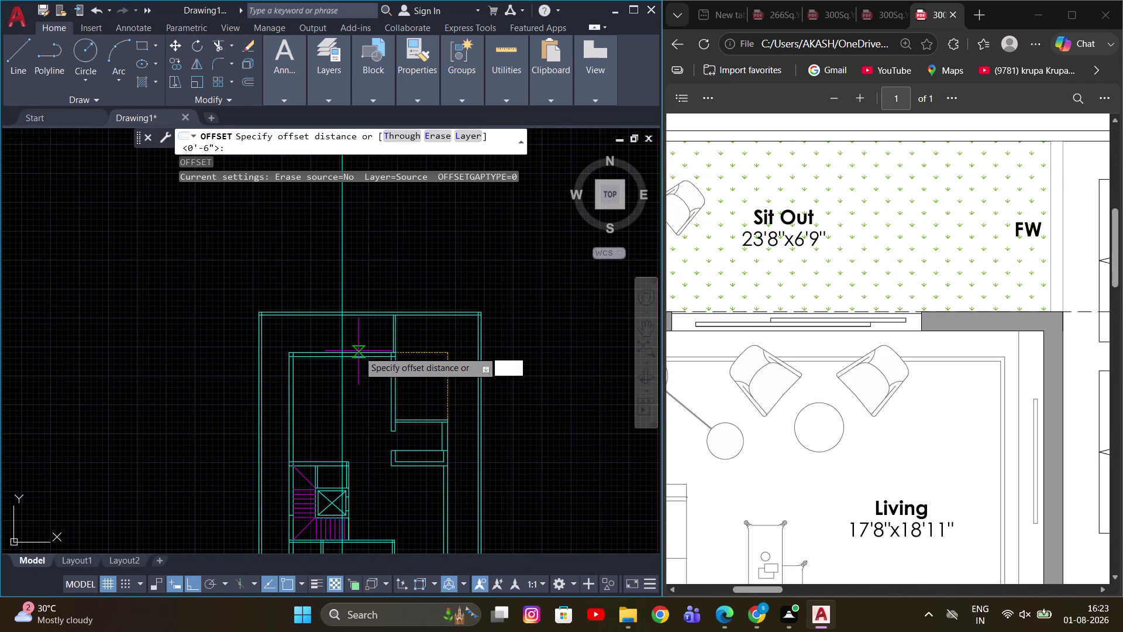
key(apostrophe)
key(Return)
click(345, 381)
scroll(up, 3)
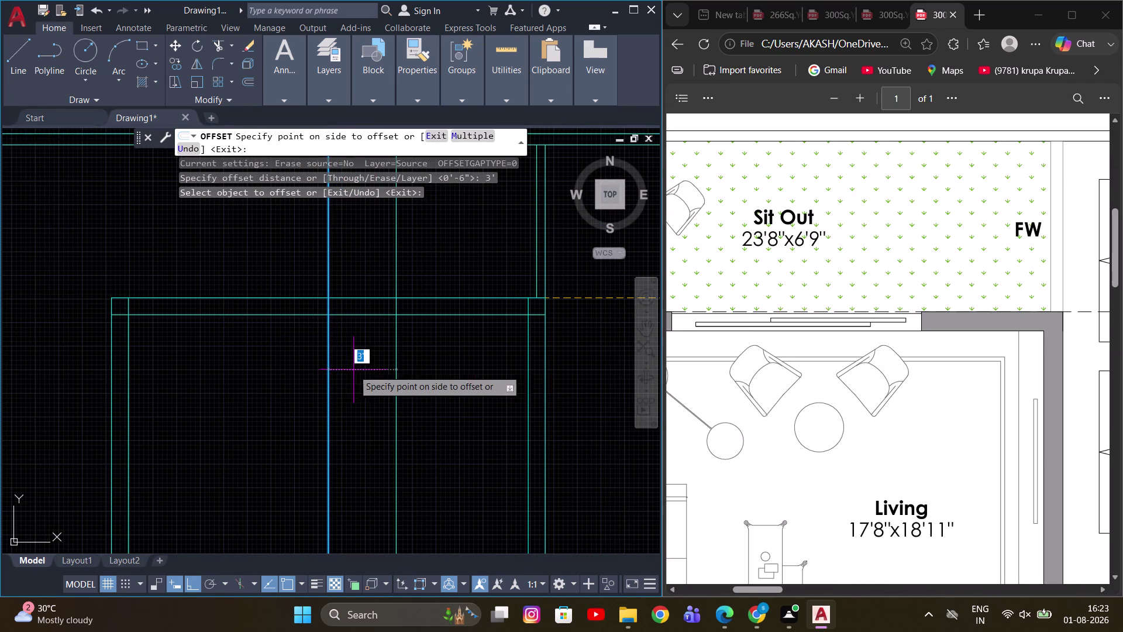
click(419, 370)
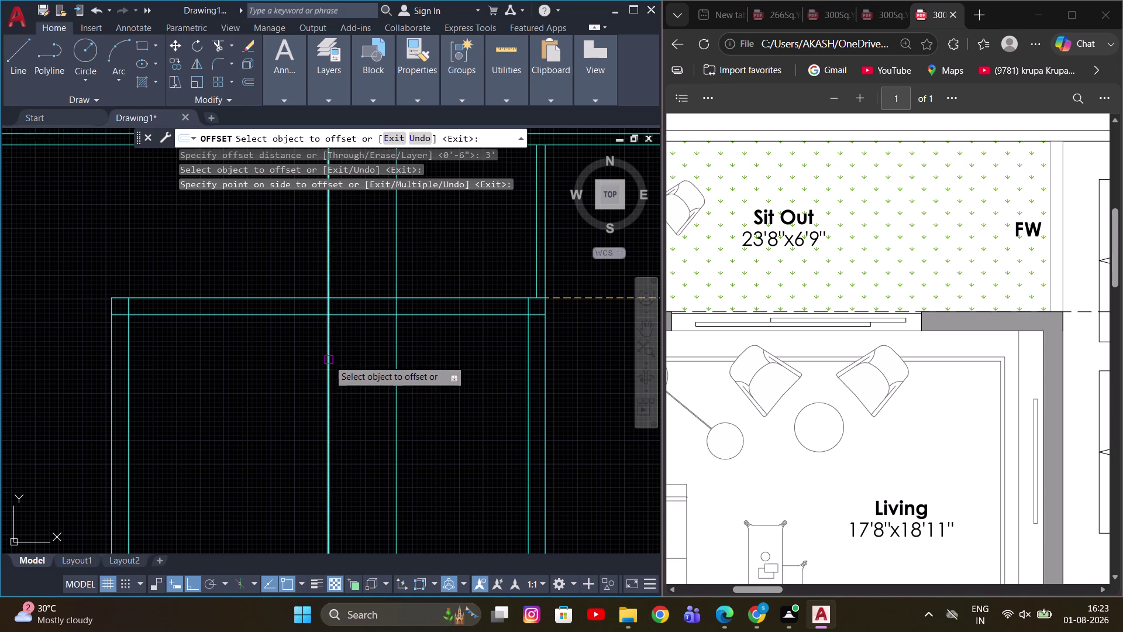
click(328, 360)
scroll(down, 3)
click(223, 356)
Offset a construction line by 1' to mark the other door edge.
scroll(down, 3)
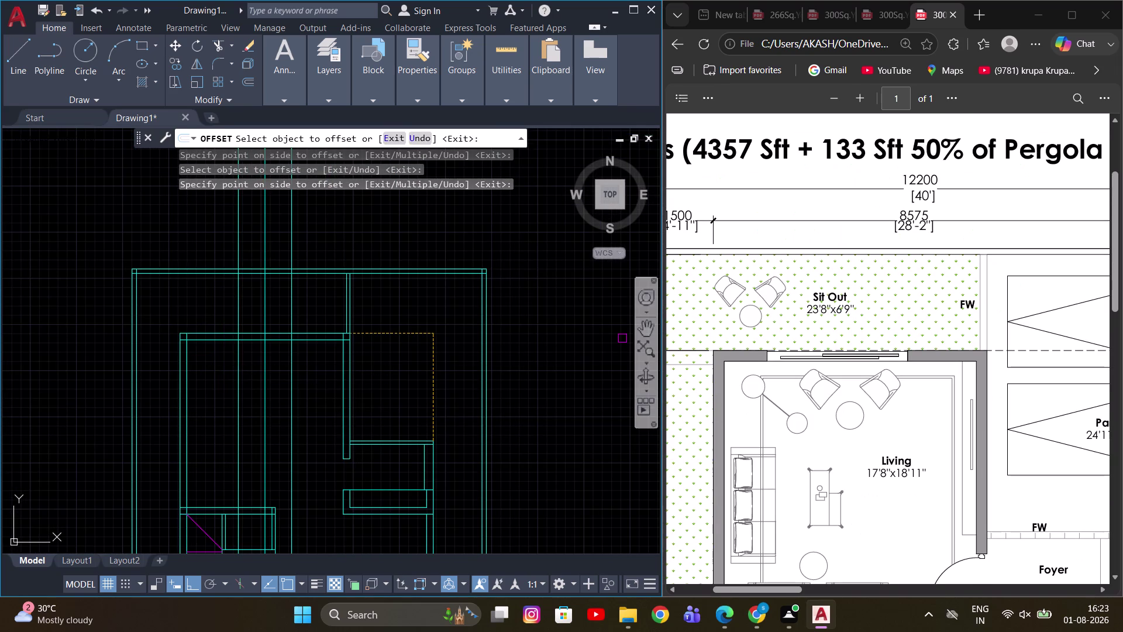
middle_drag(298, 349, 373, 367)
scroll(up, 3)
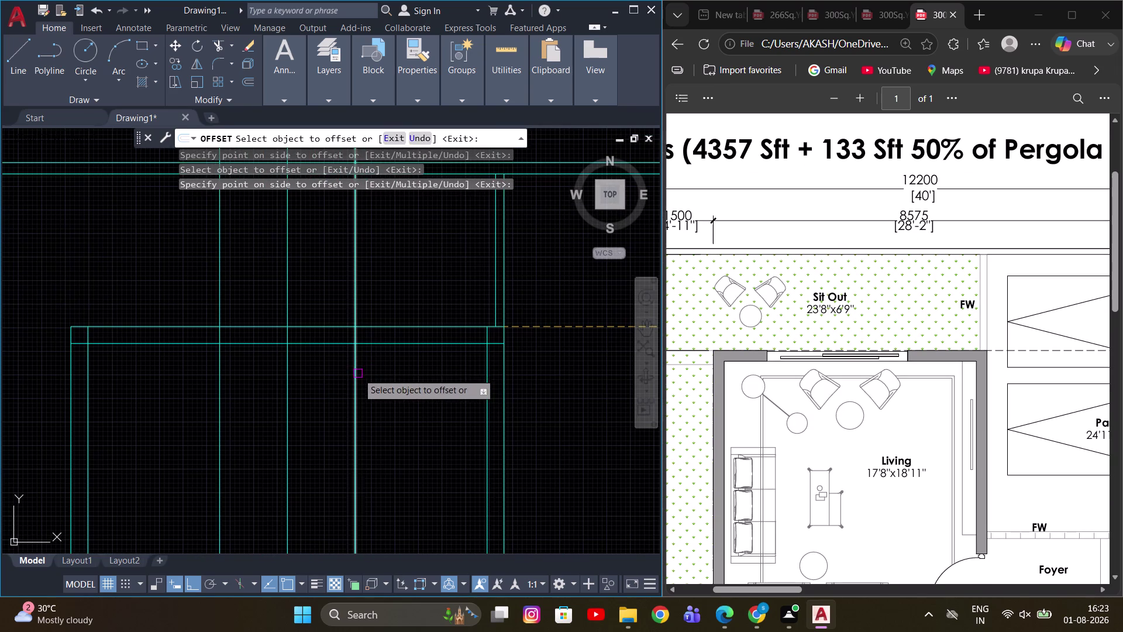
click(357, 373)
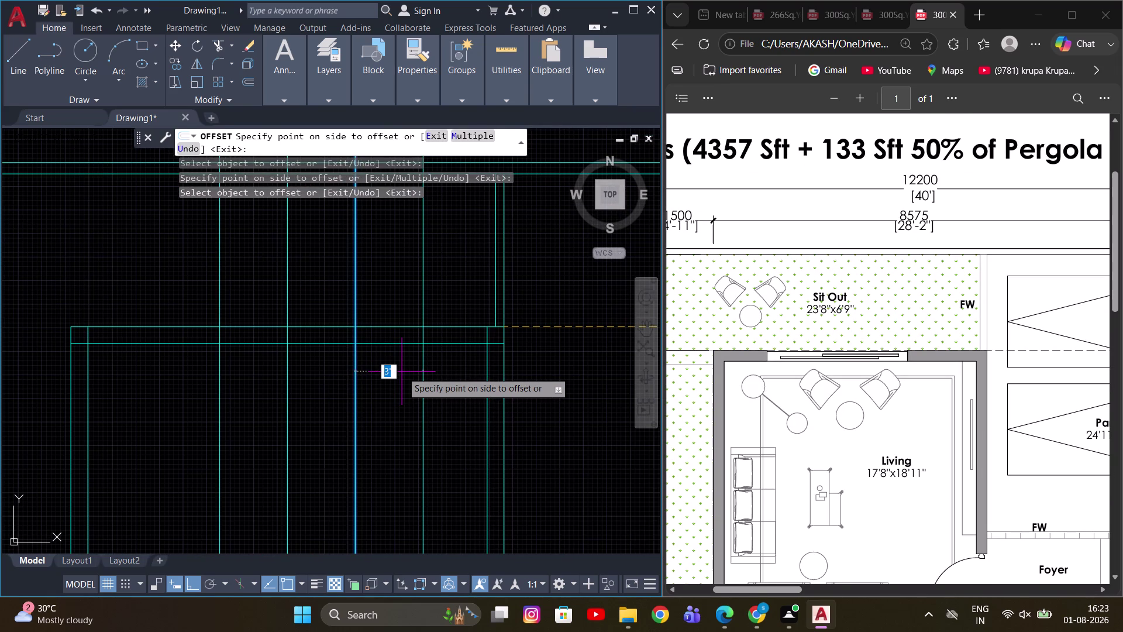
scroll(down, 3)
scroll(up, 3)
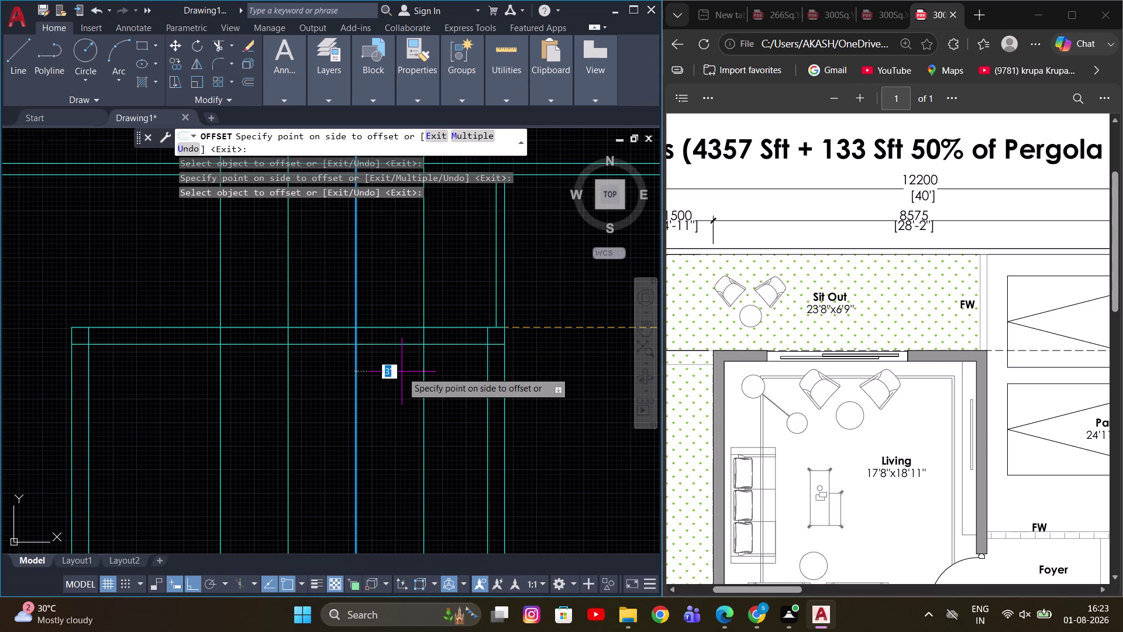
text(1')
key(Return)
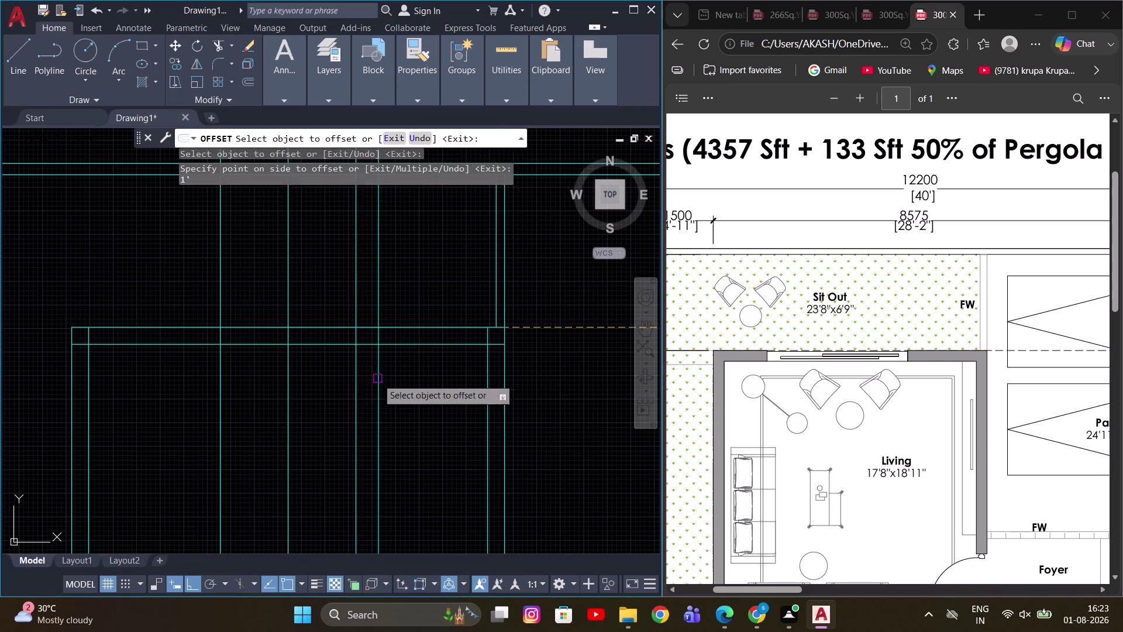
drag(216, 371, 209, 371)
text(1)
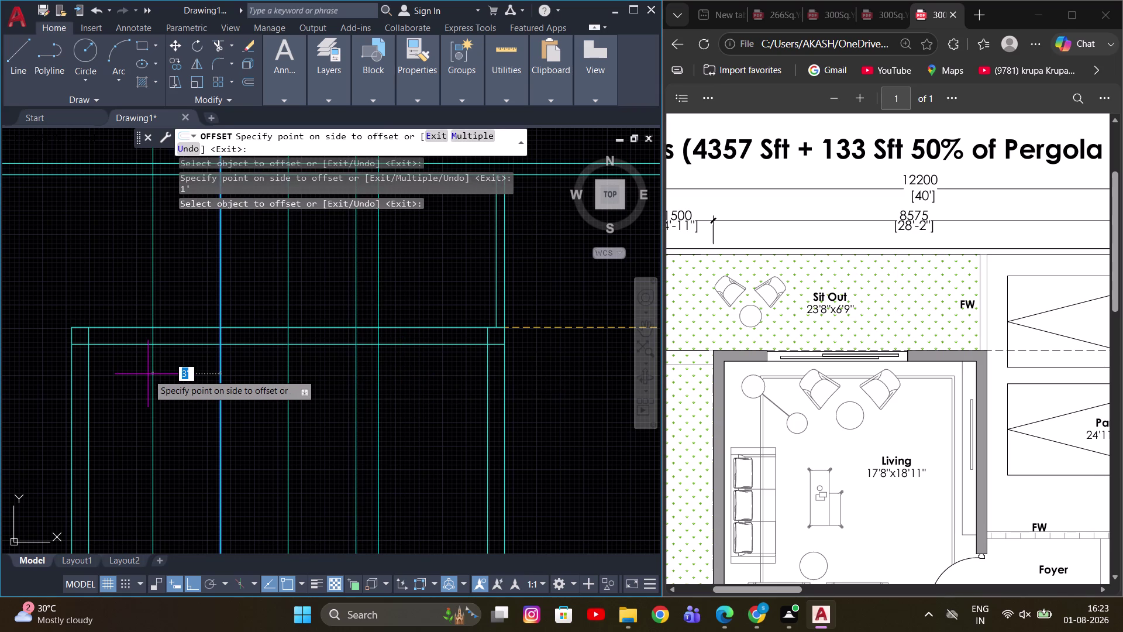
text(')
key(Return)
middle_drag(284, 375, 330, 379)
key(Escape)
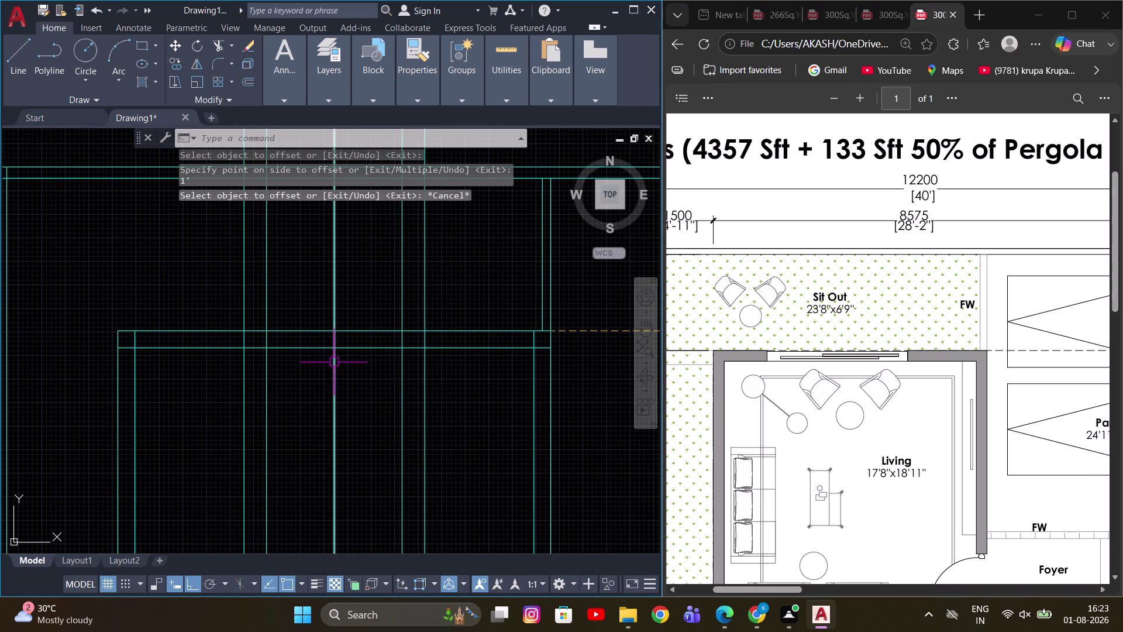
Trim the wall lines across the door opening with fence cuts.
key(t)
text(R)
key(space)
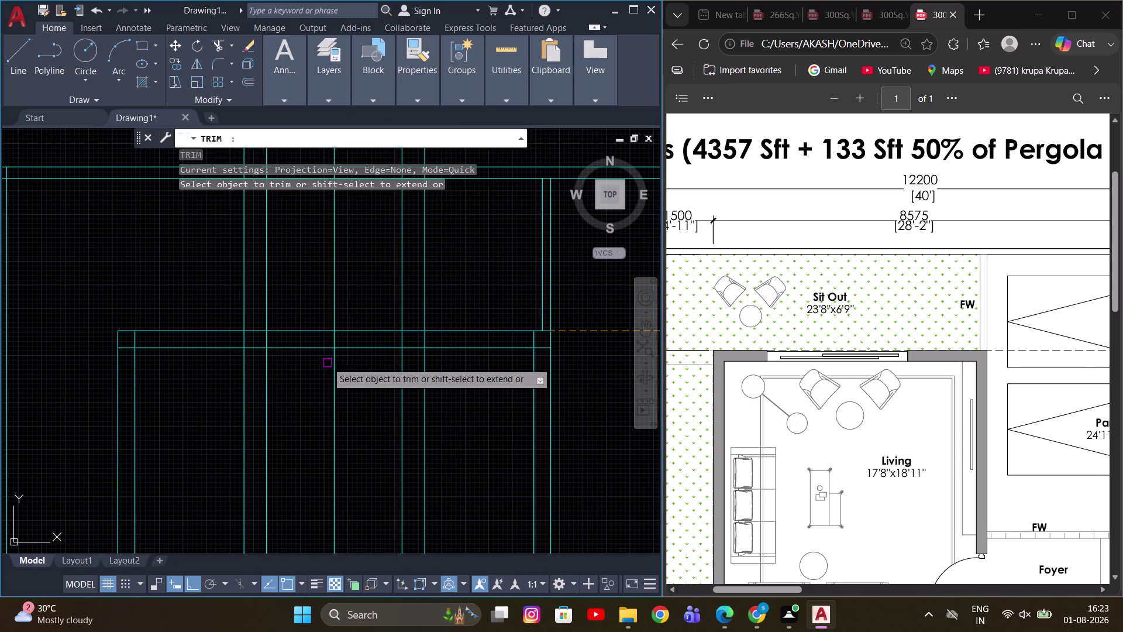
scroll(up, 3)
drag(209, 288, 197, 371)
scroll(down, 3)
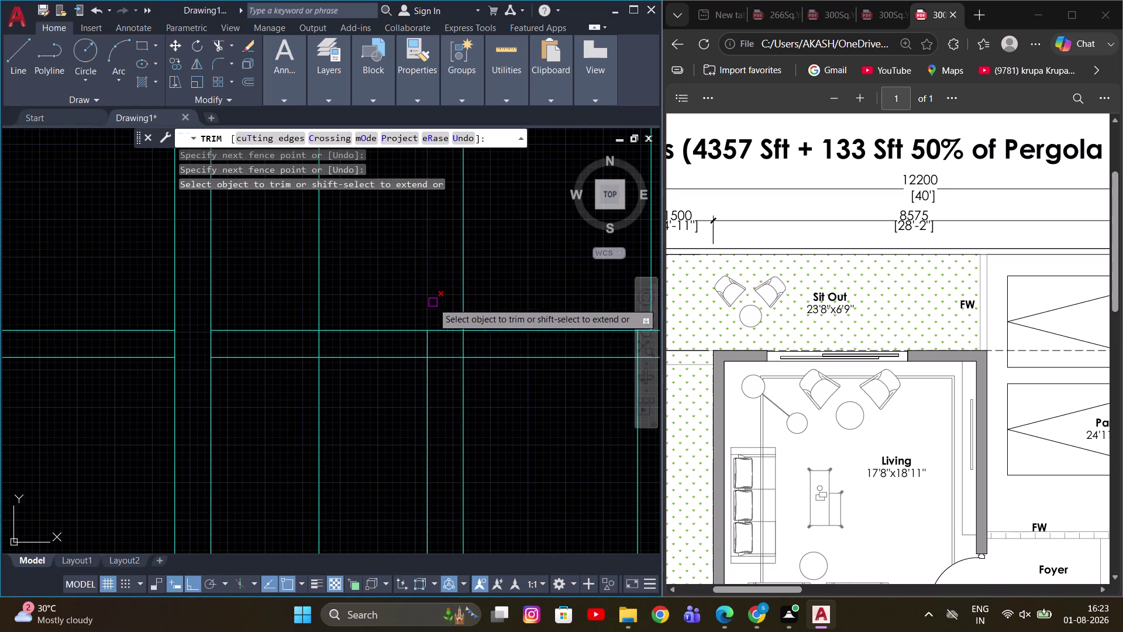
drag(443, 303, 443, 376)
click(108, 289)
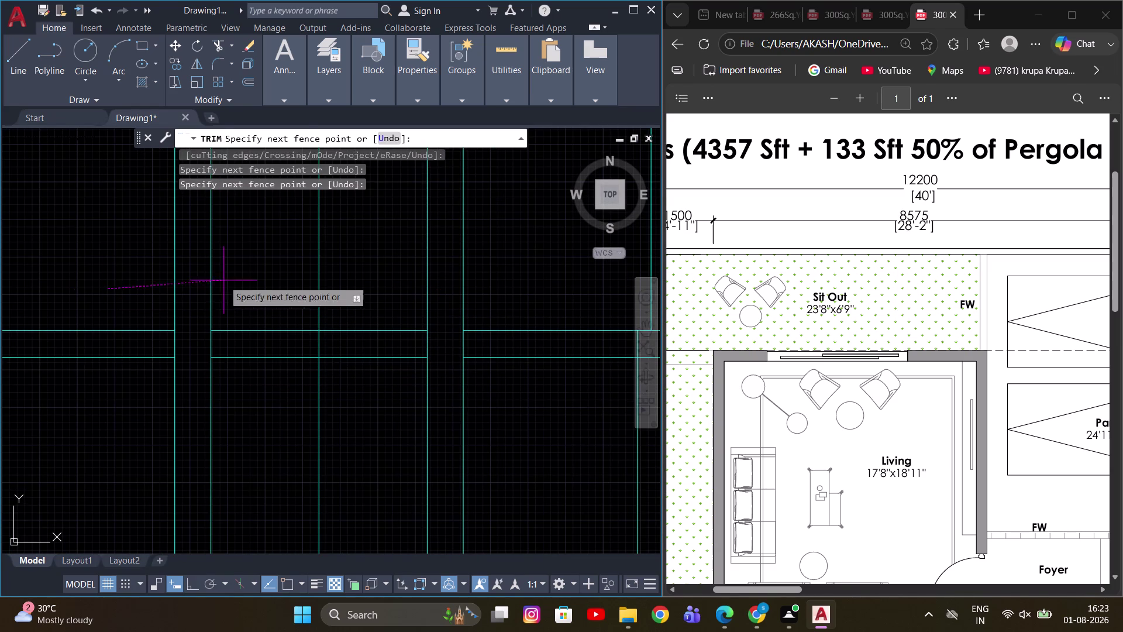
click(498, 290)
drag(486, 377, 130, 373)
key(Escape)
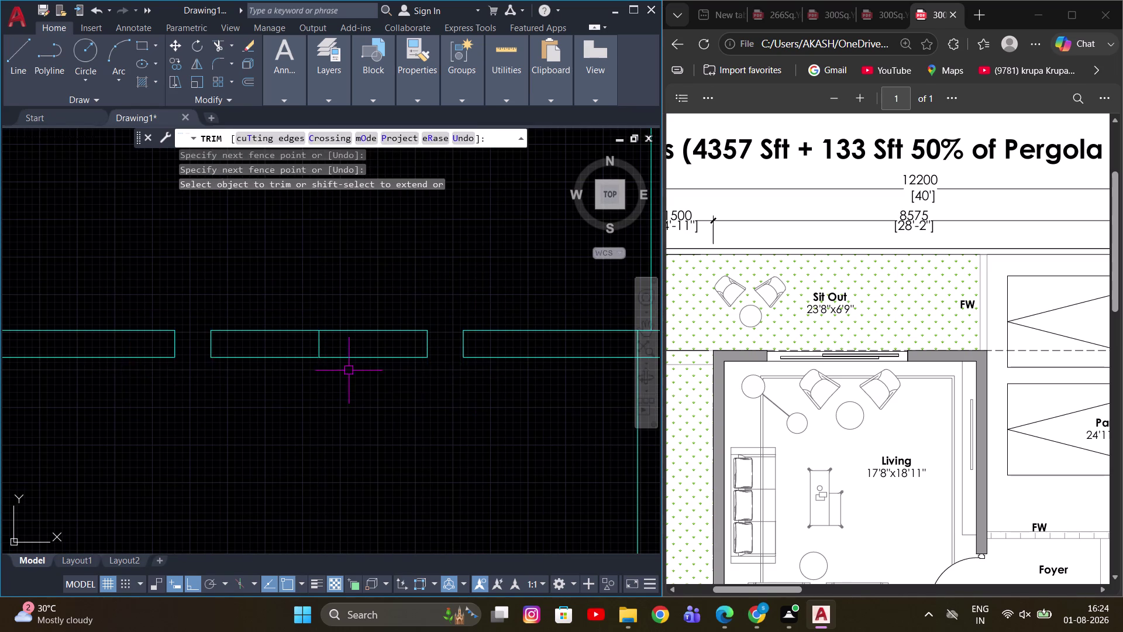
Erase the leftover line pieces inside the opening.
scroll(down, 3)
click(271, 326)
click(373, 383)
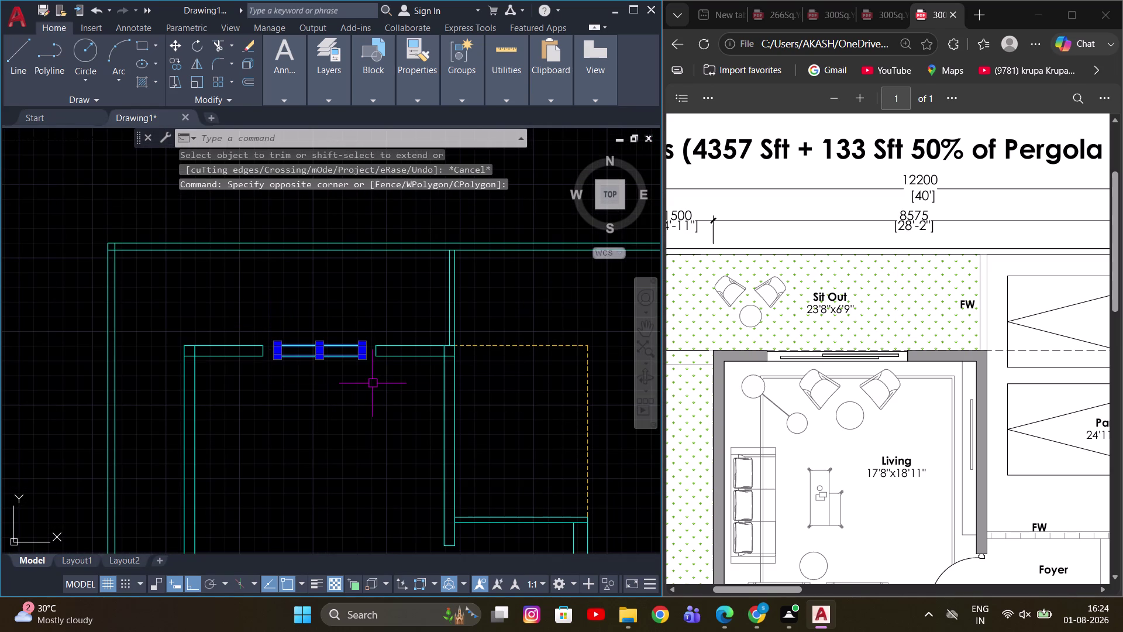
key(e)
key(space)
Pan and zoom around the opening to check both wall ends.
scroll(down, 3)
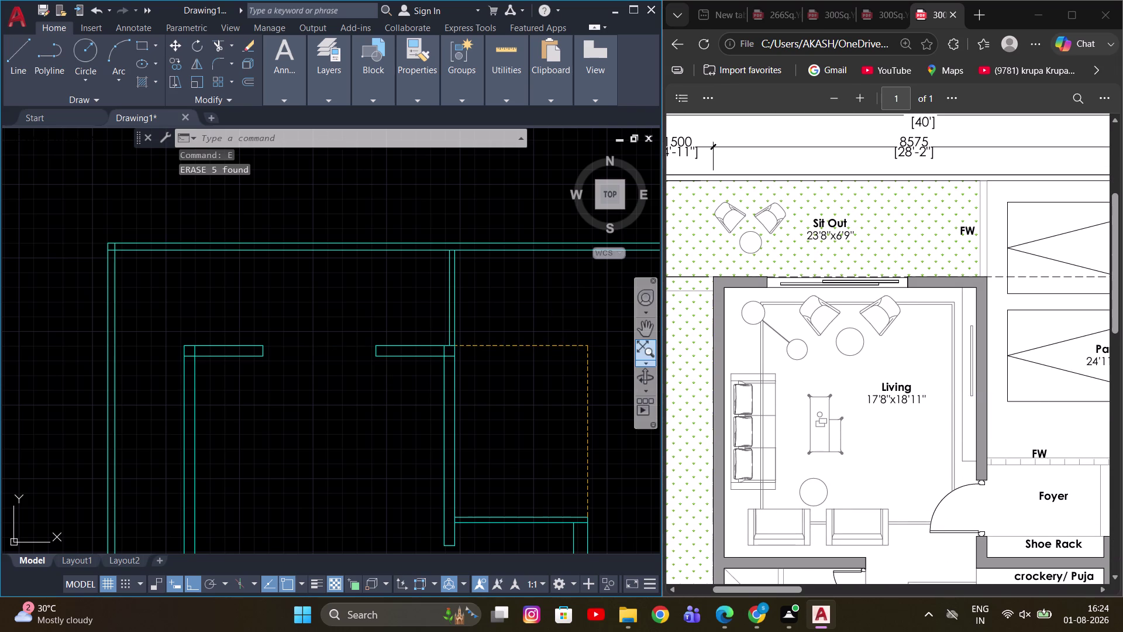
scroll(up, 3)
scroll(down, 3)
middle_drag(349, 369, 439, 373)
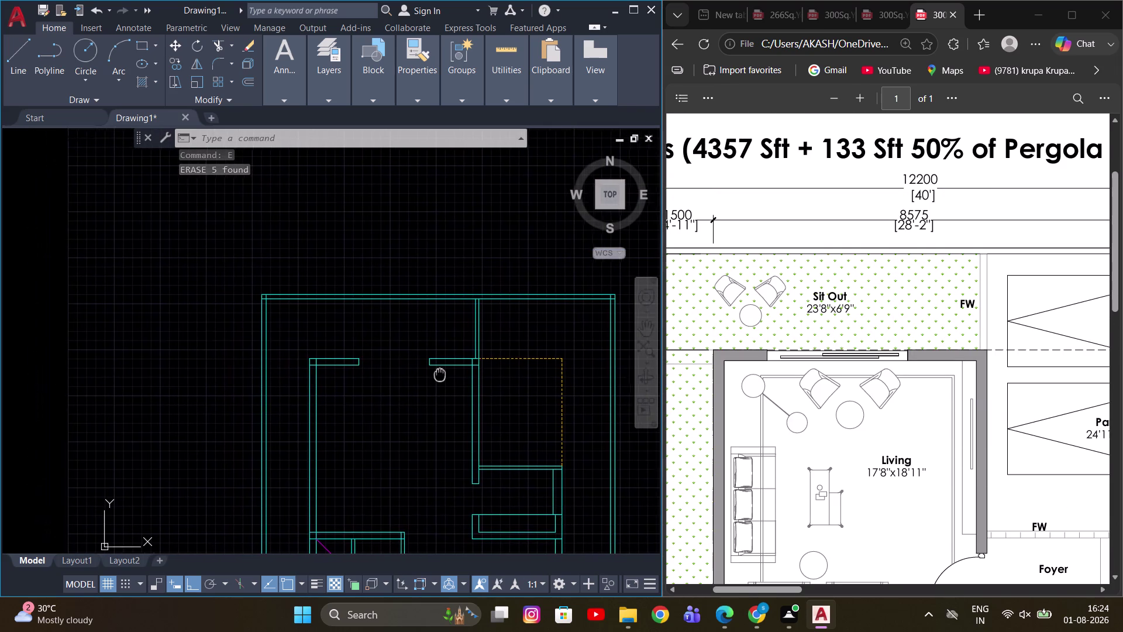
middle_drag(440, 373, 441, 373)
key(Escape)
scroll(up, 3)
middle_drag(439, 364, 378, 381)
scroll(up, 3)
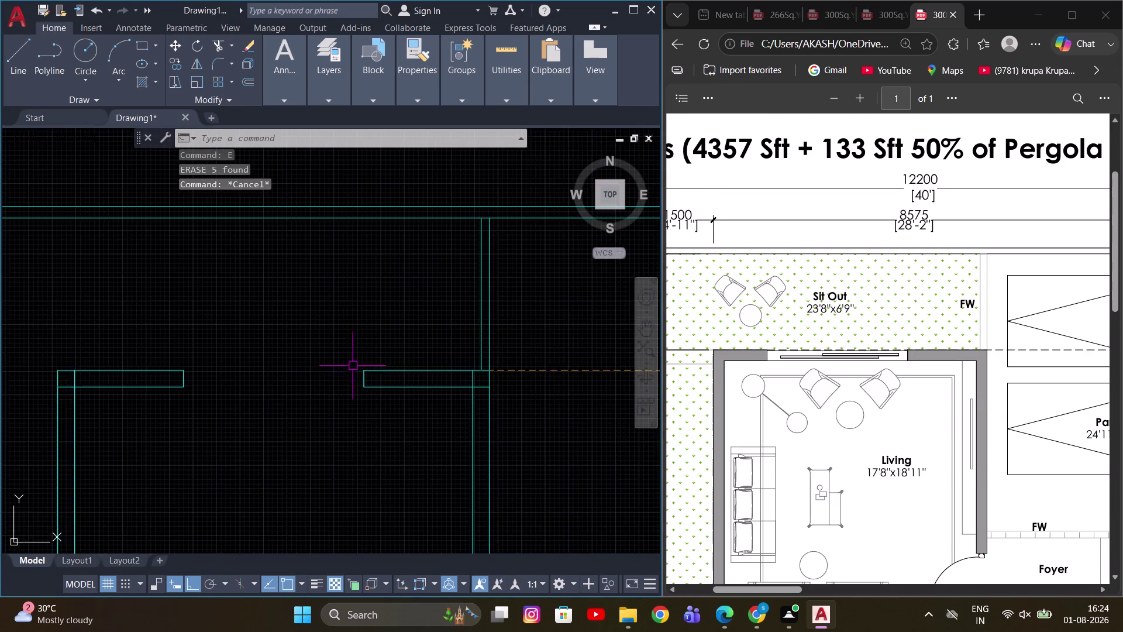
scroll(down, 3)
middle_drag(315, 383, 341, 335)
key(Escape)
middle_drag(360, 342, 337, 347)
scroll(up, 3)
middle_drag(327, 353, 295, 333)
scroll(up, 3)
scroll(down, 3)
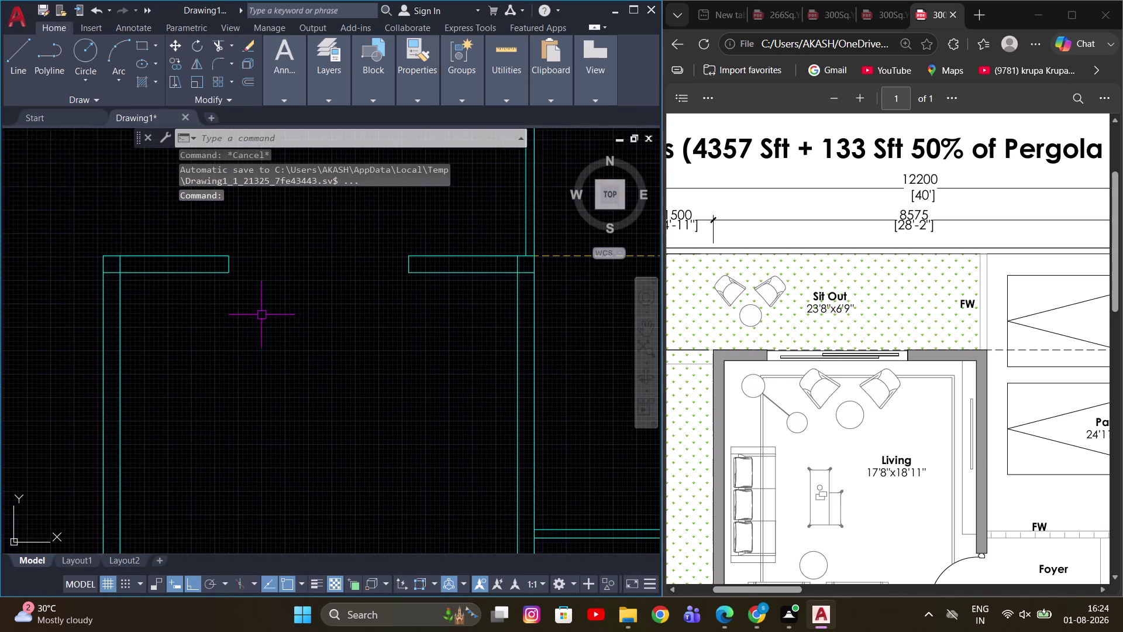
middle_drag(271, 315, 307, 311)
scroll(down, 3)
middle_drag(275, 342, 293, 317)
key(Escape)
scroll(up, 3)
scroll(up, 3)
middle_drag(299, 281, 296, 313)
text(T)
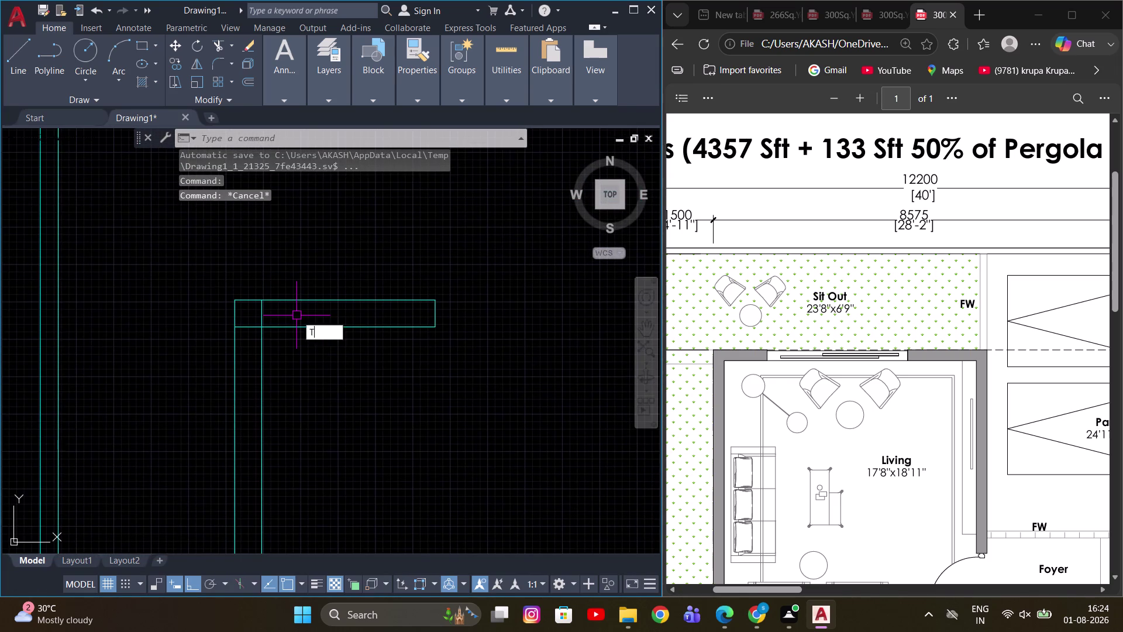
Trim overshooting line ends at the opening and the stair wall corner.
text(R)
key(space)
scroll(up, 3)
drag(243, 311, 194, 356)
scroll(down, 3)
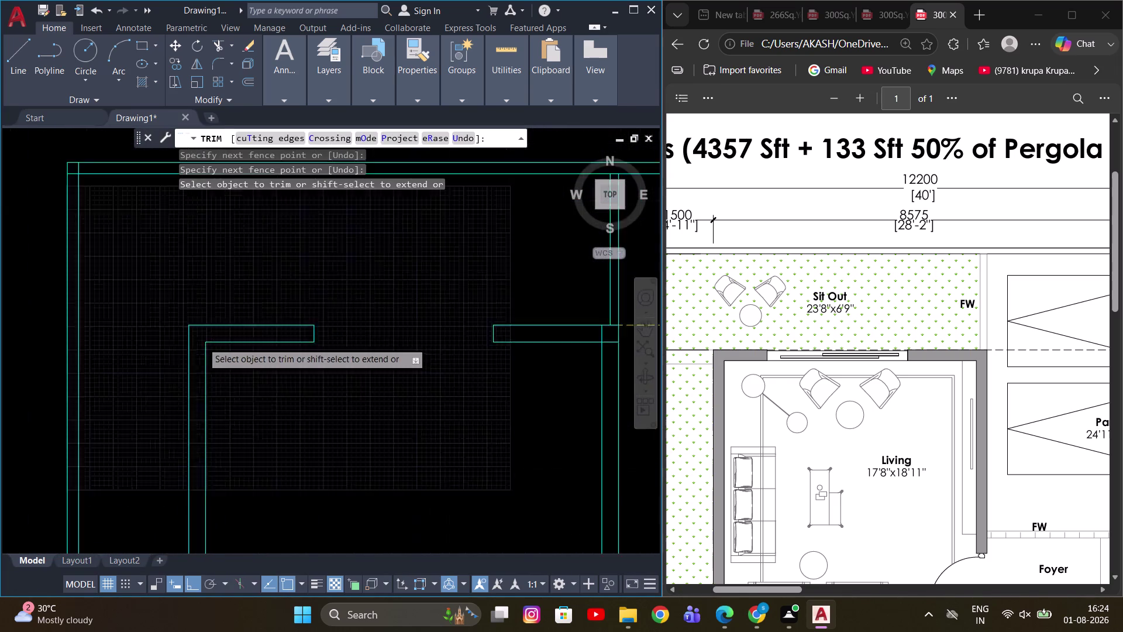
scroll(down, 3)
scroll(up, 3)
middle_drag(267, 395, 294, 290)
scroll(up, 3)
scroll(up, 3)
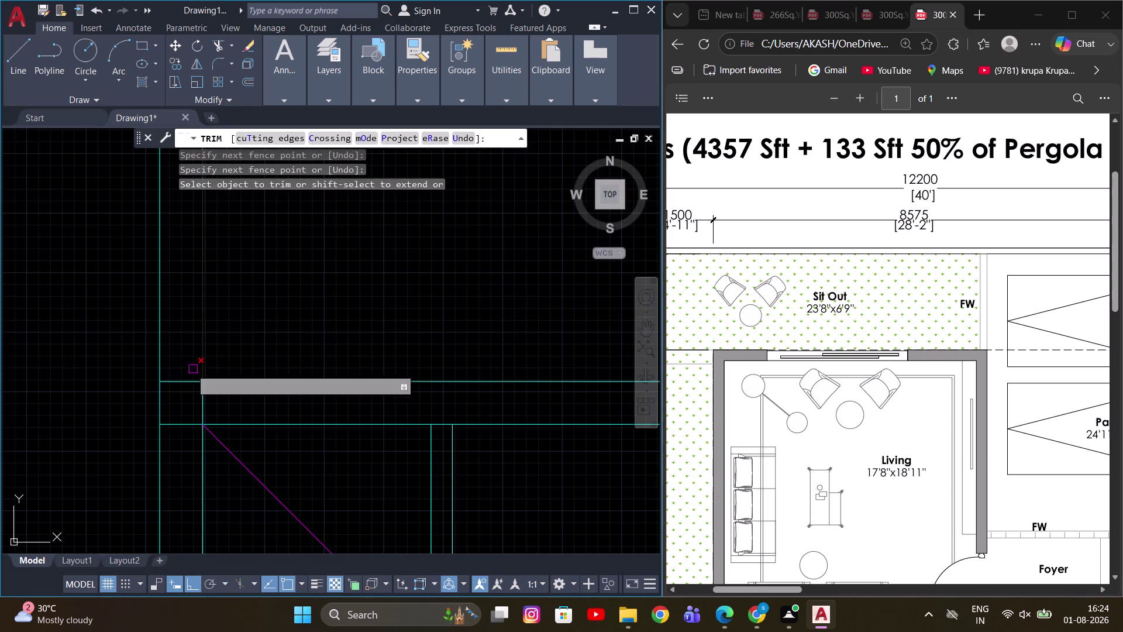
drag(183, 365, 204, 392)
scroll(down, 3)
scroll(up, 3)
drag(200, 404, 194, 421)
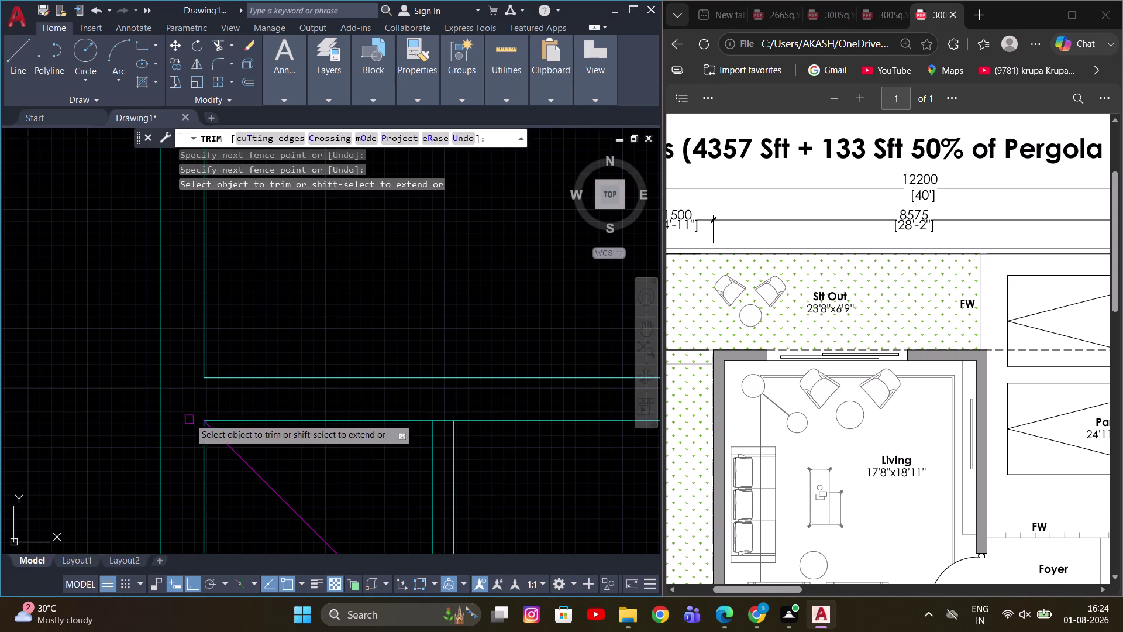
Trim the short wall line beside the stairs and lift area.
scroll(down, 3)
scroll(down, 3)
scroll(down, 3)
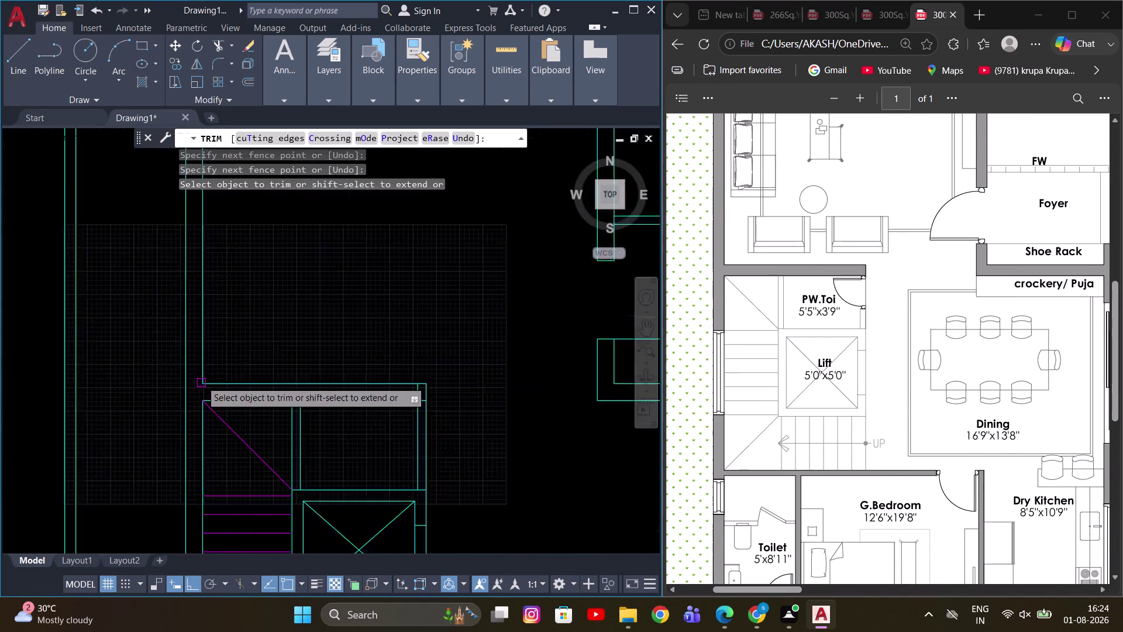
scroll(down, 3)
middle_drag(317, 404, 380, 393)
scroll(up, 3)
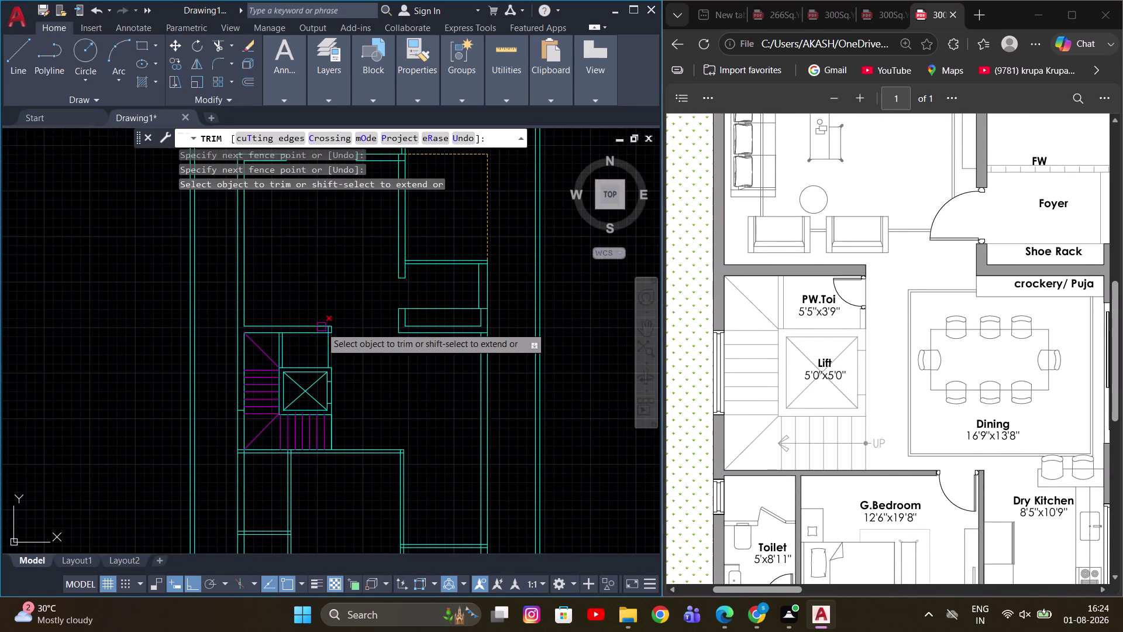
scroll(up, 3)
click(352, 337)
scroll(down, 3)
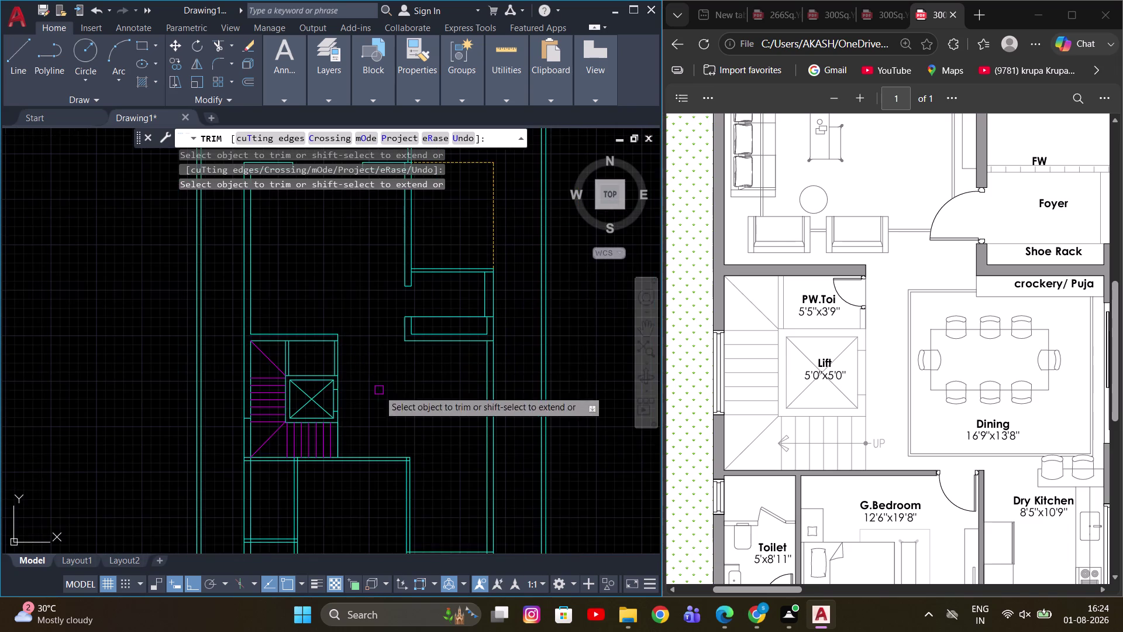
middle_drag(379, 390, 390, 321)
scroll(down, 3)
scroll(up, 3)
middle_drag(428, 439, 420, 365)
scroll(up, 3)
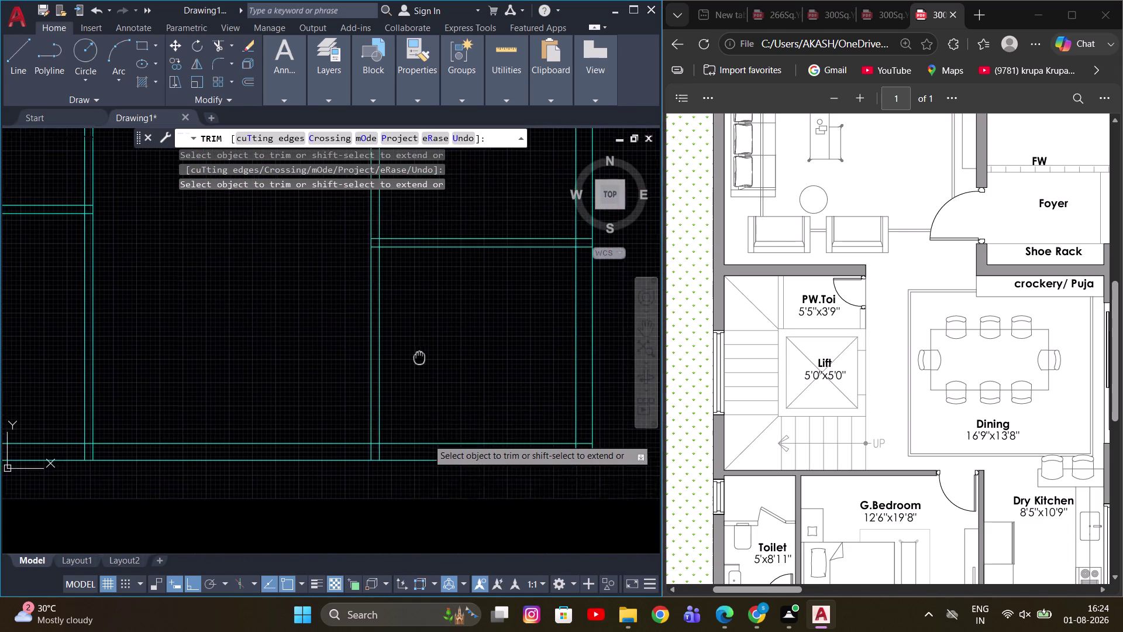
middle_drag(419, 365, 419, 341)
scroll(down, 3)
middle_drag(251, 437, 438, 441)
scroll(up, 3)
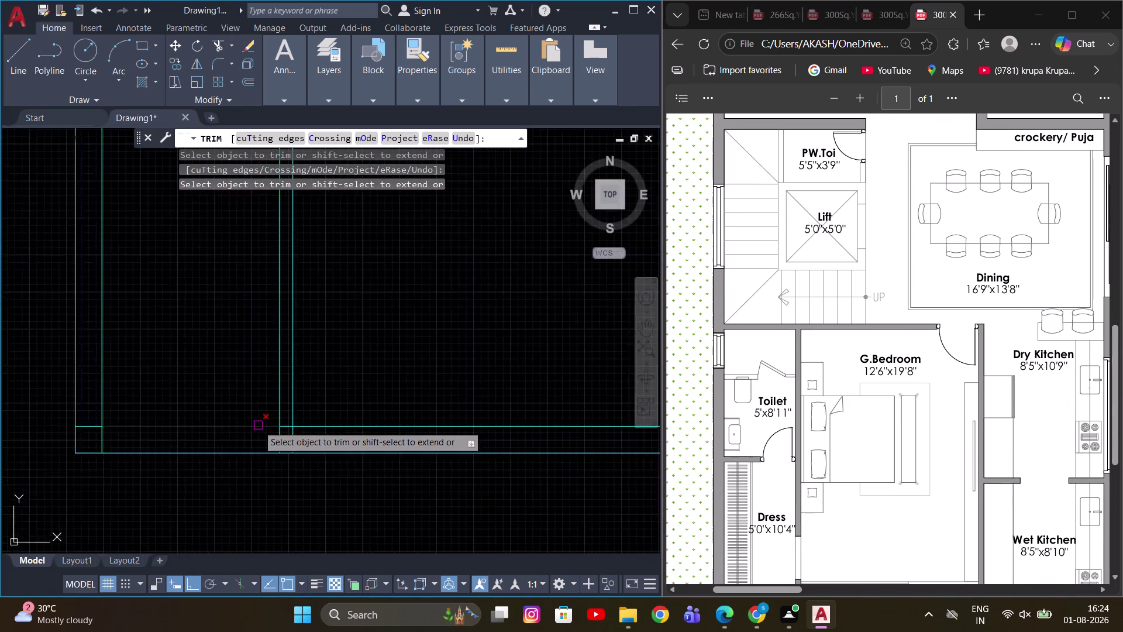
scroll(up, 3)
middle_drag(231, 425, 401, 399)
scroll(up, 3)
Fence-trim crossing wall line ends at the bottom wall junctions and lower corner.
drag(179, 366, 224, 424)
scroll(down, 3)
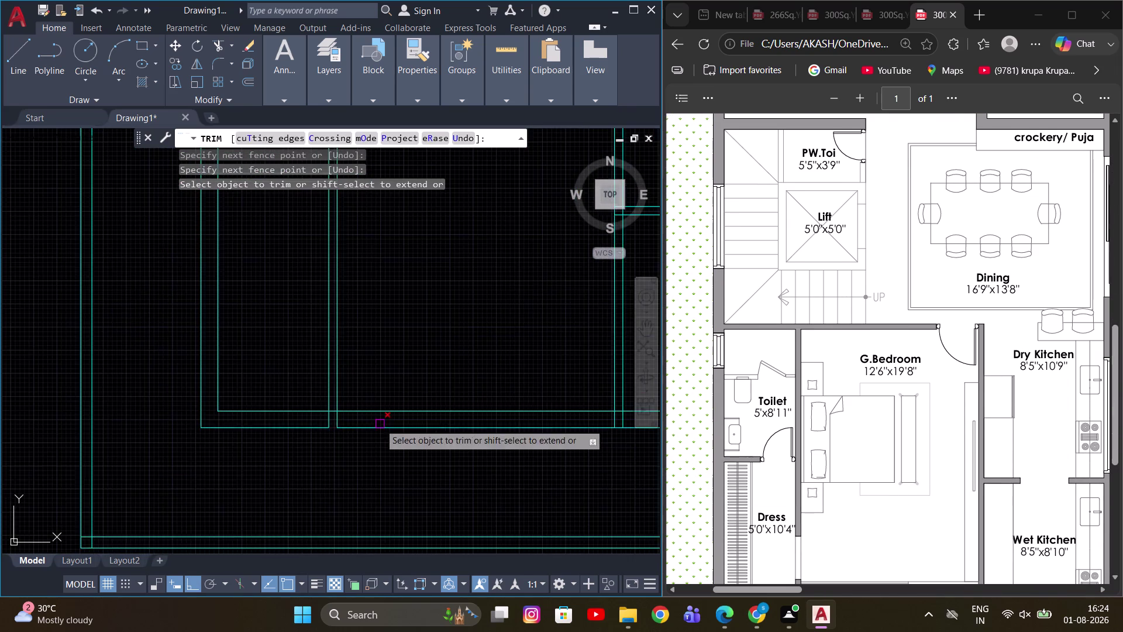
scroll(up, 3)
middle_drag(301, 416, 544, 462)
scroll(up, 3)
drag(472, 452, 383, 395)
scroll(down, 3)
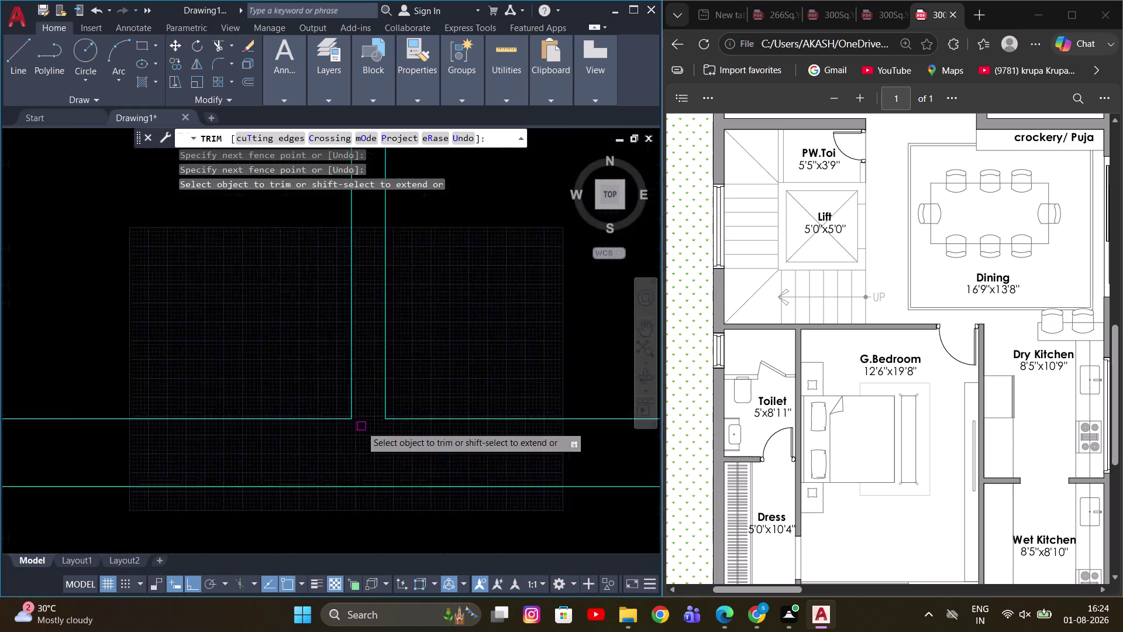
scroll(down, 3)
scroll(up, 3)
drag(517, 497, 430, 489)
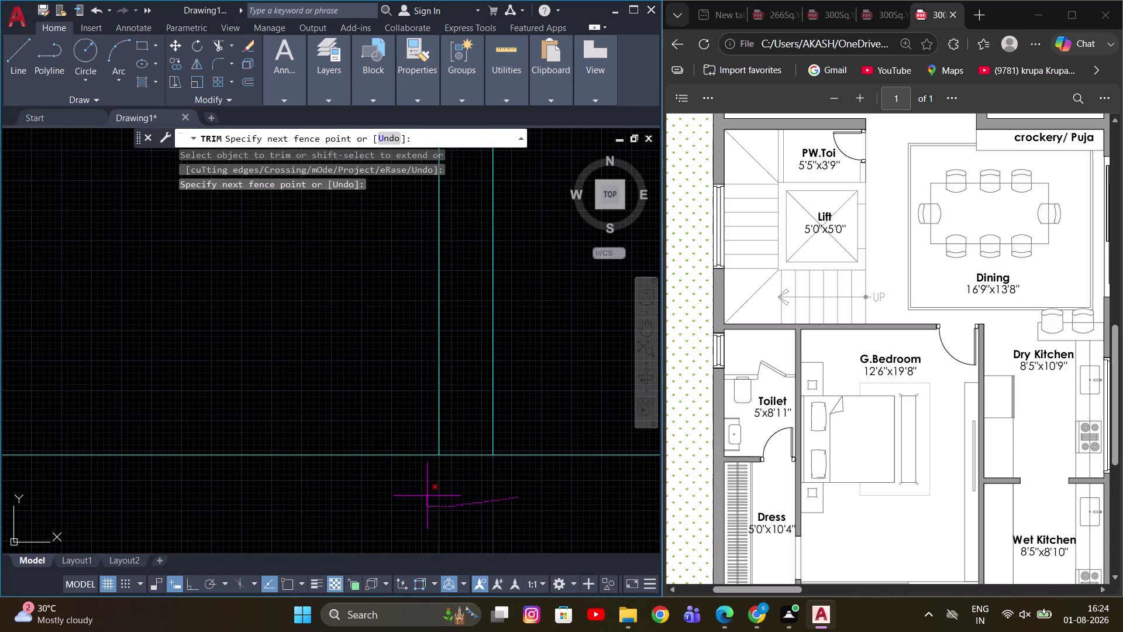
drag(430, 489, 474, 436)
scroll(down, 3)
scroll(up, 3)
middle_drag(554, 436, 382, 446)
scroll(up, 3)
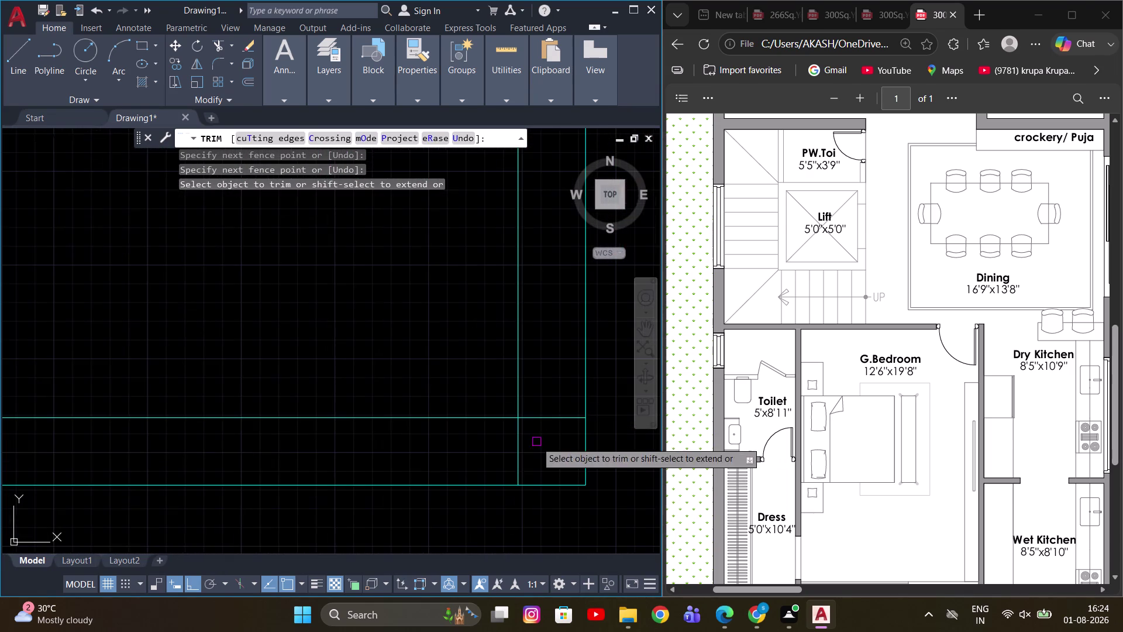
drag(554, 395, 462, 449)
scroll(down, 3)
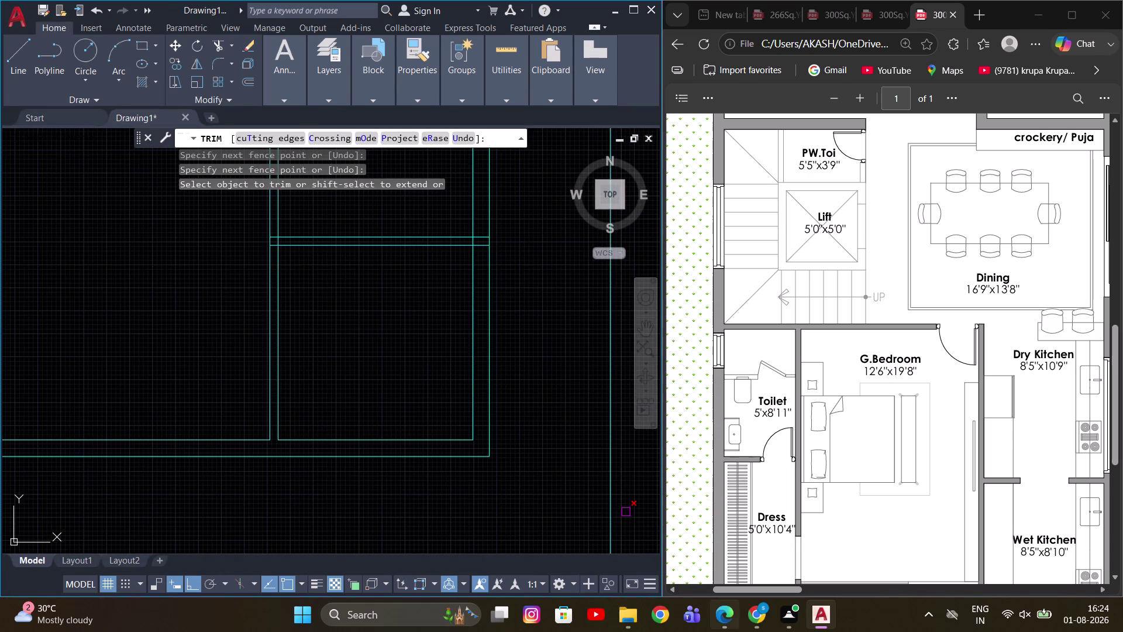